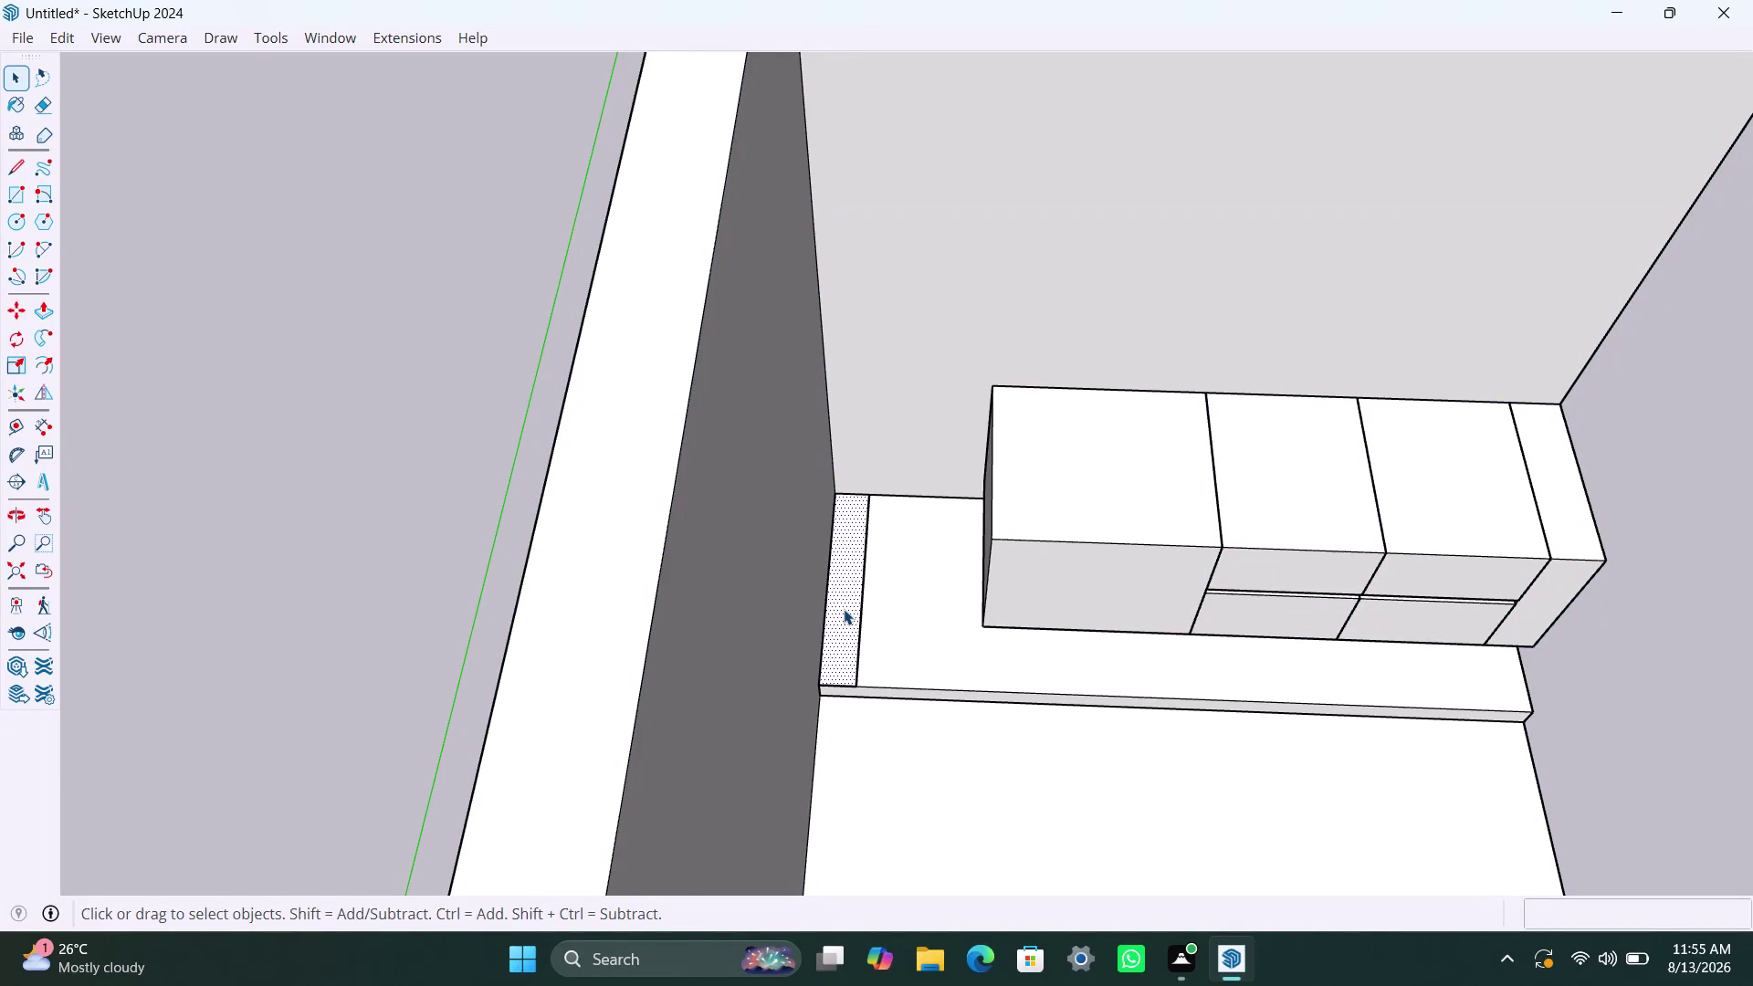
Open the base platform group and select its front face.
key(p)
click(843, 609)
key(Escape)
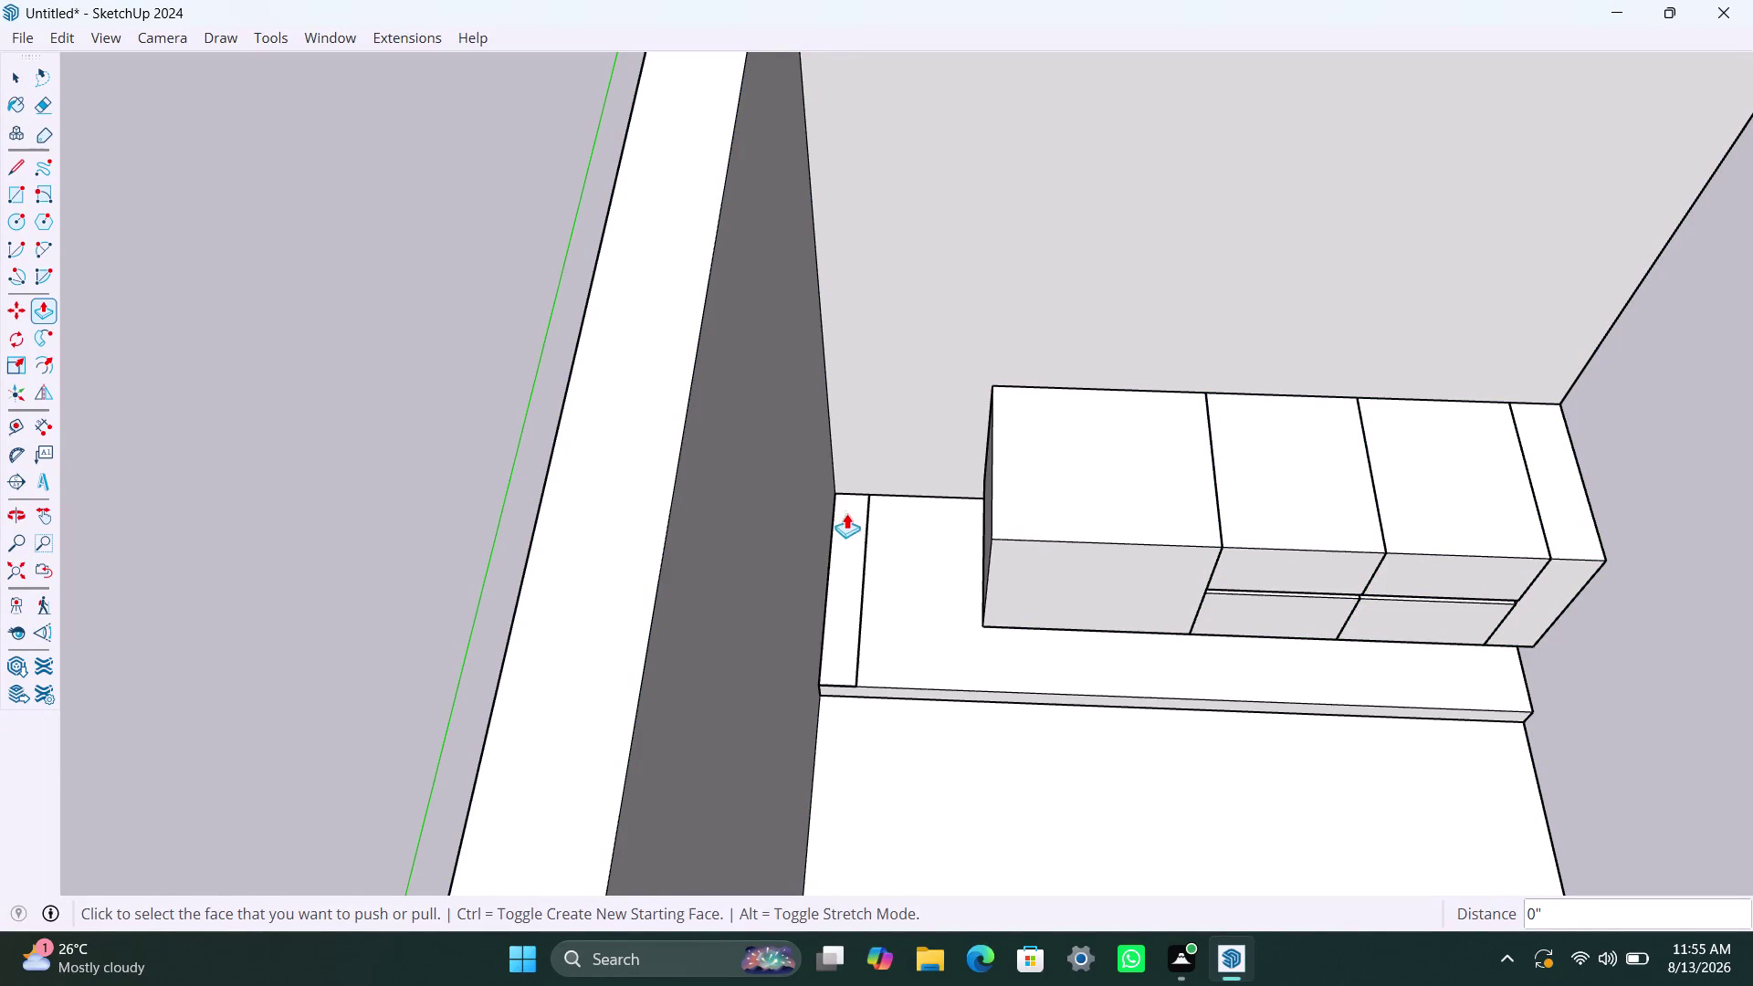
key(space)
key(space)
key(space)
scroll(up, 3)
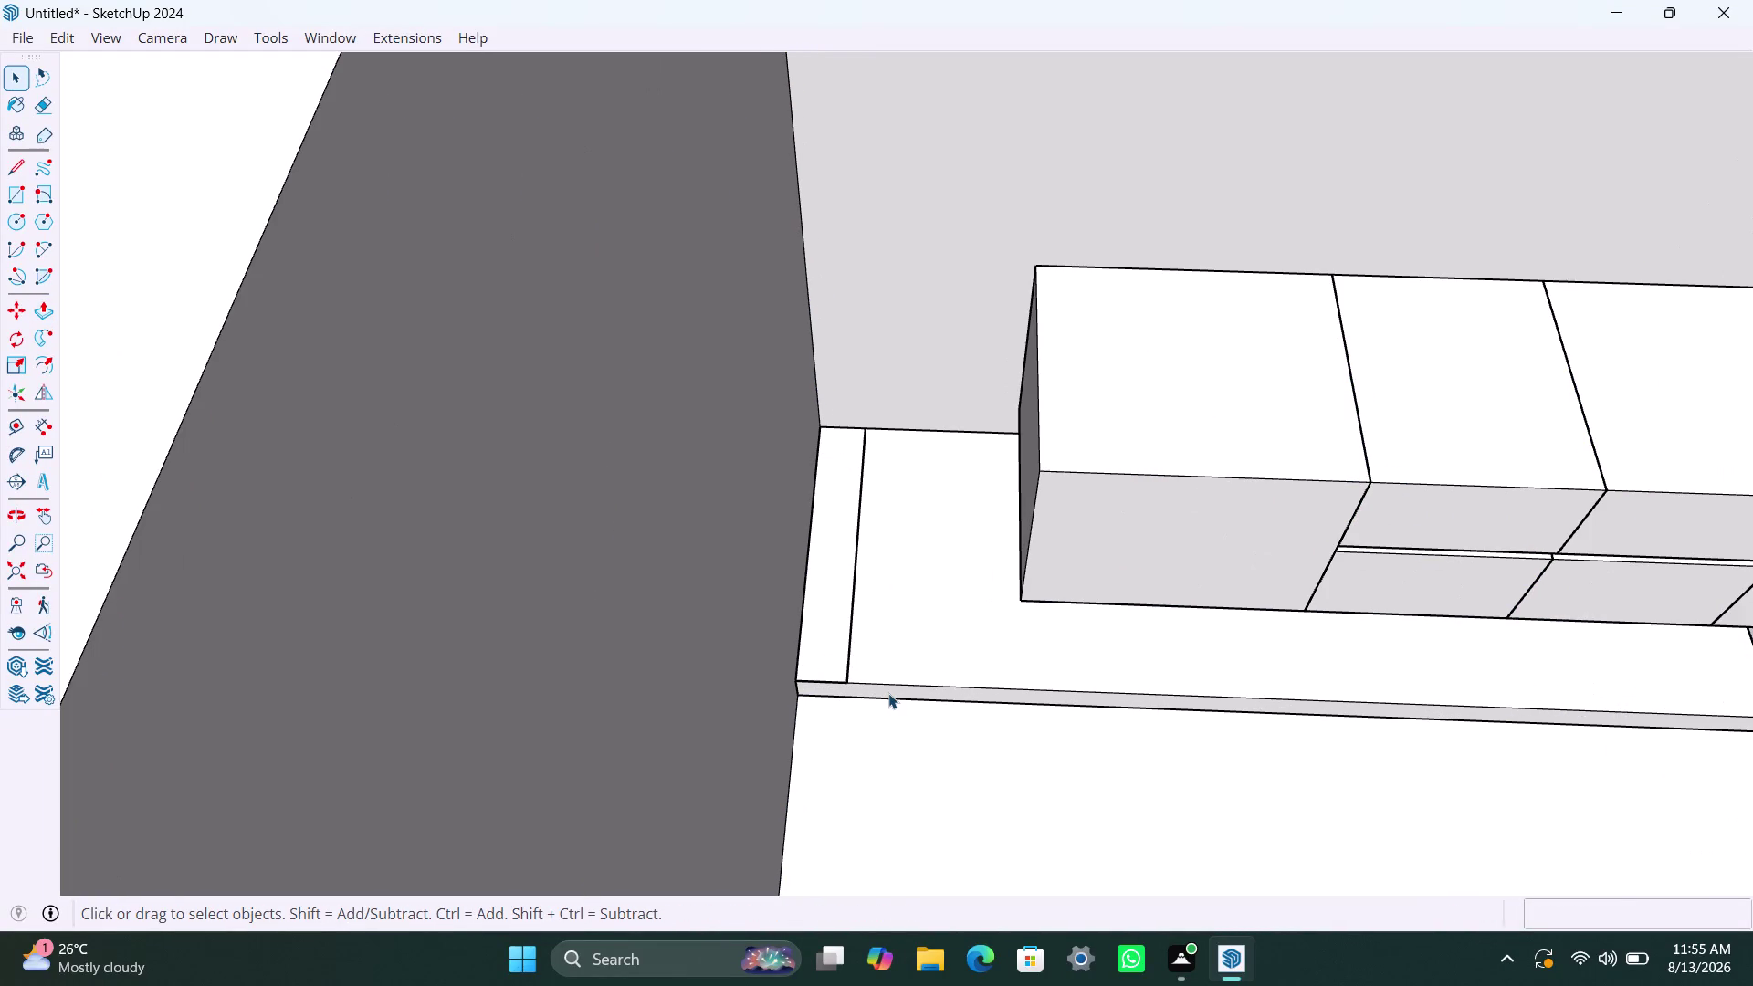
click(889, 692)
double_click(889, 692)
click(889, 692)
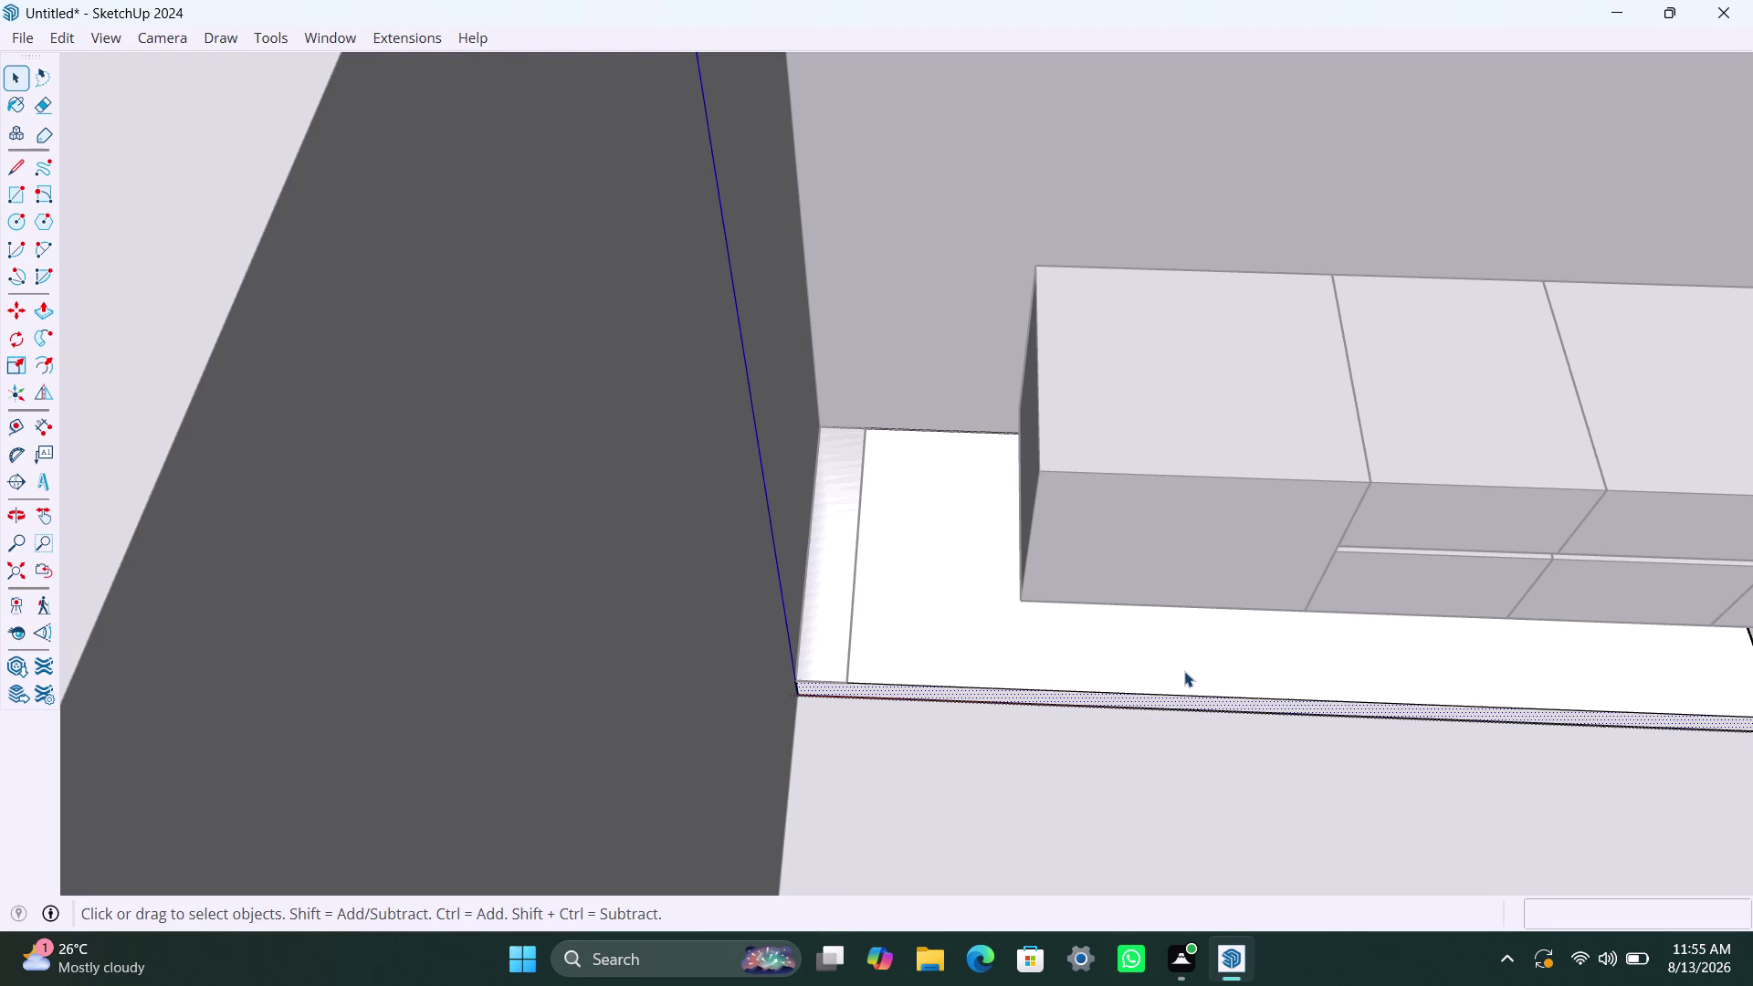
Push the base front face back 349 mm and close the group.
key(p)
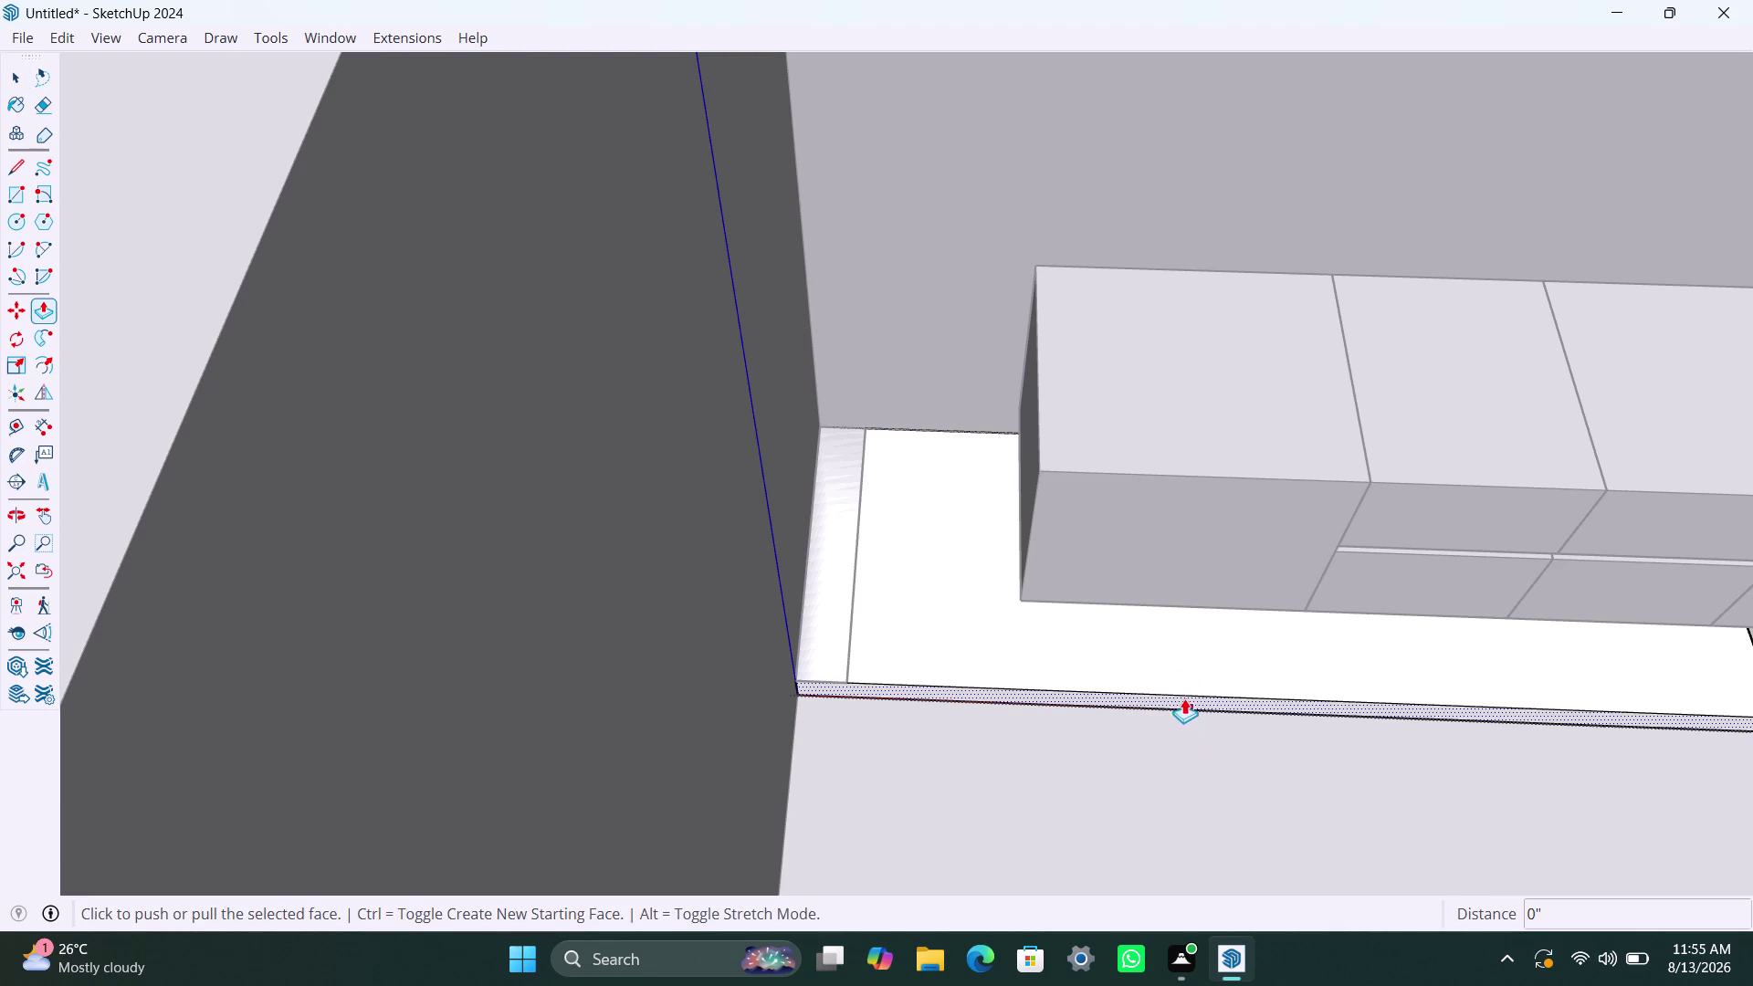
click(1182, 694)
text(34)
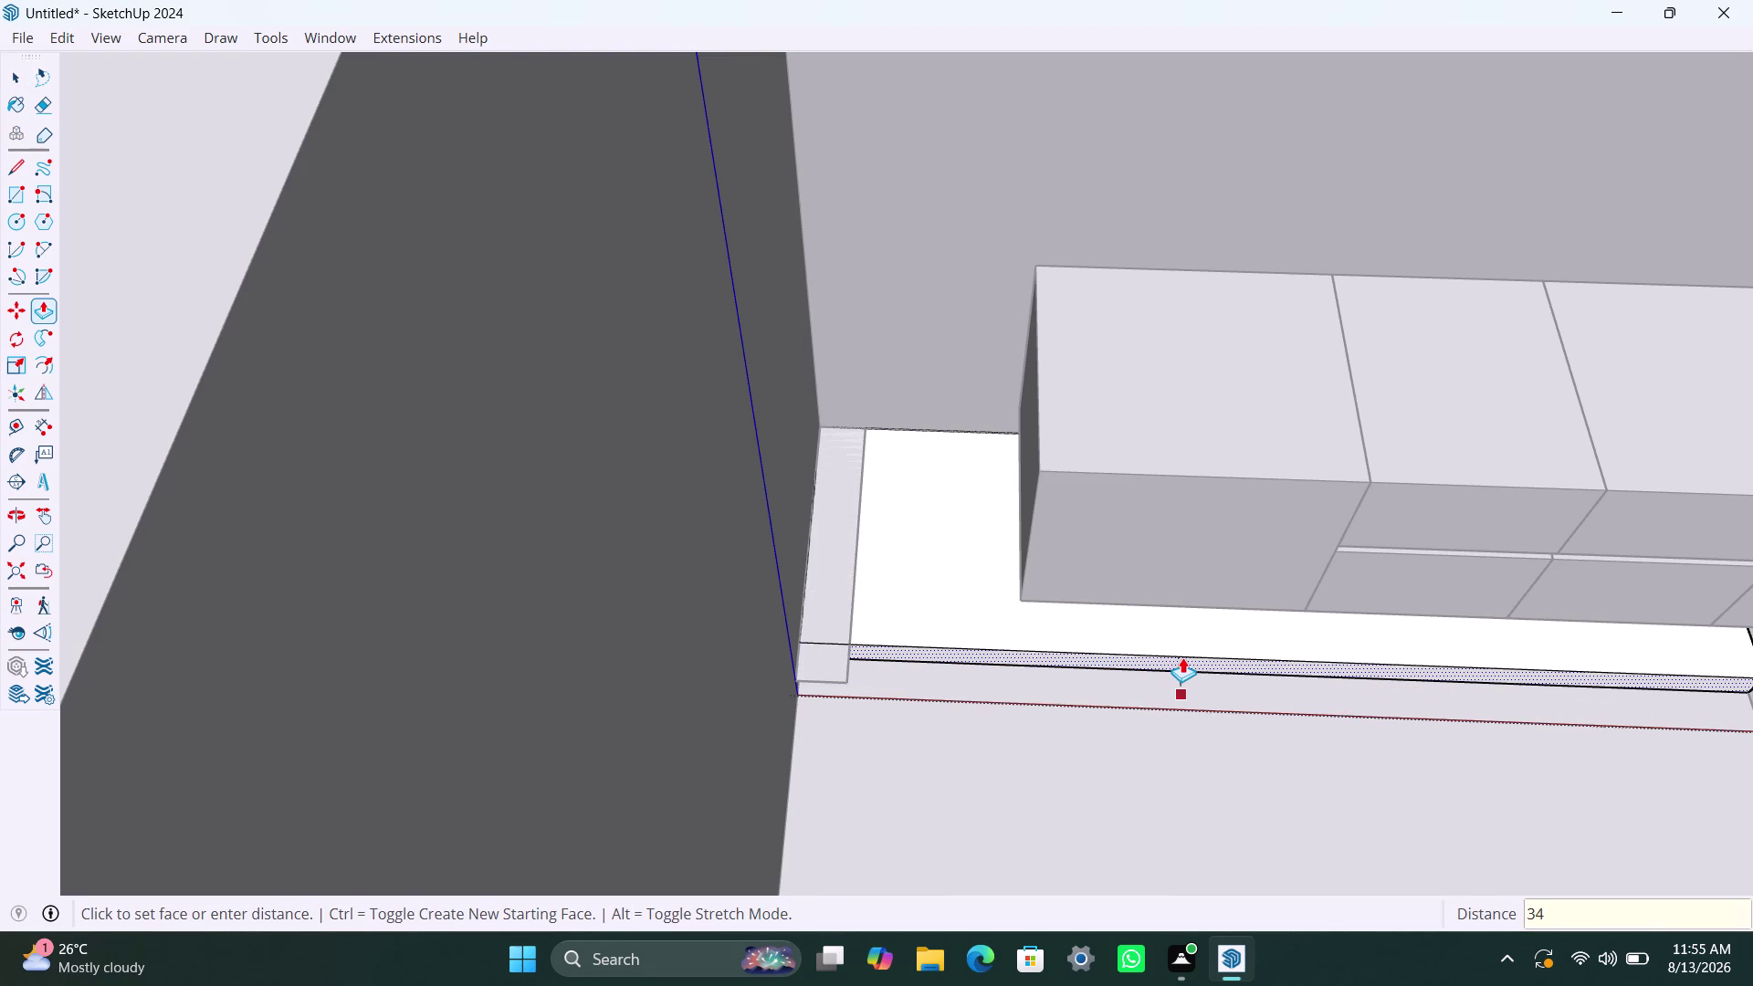
text(9mm)
key(Return)
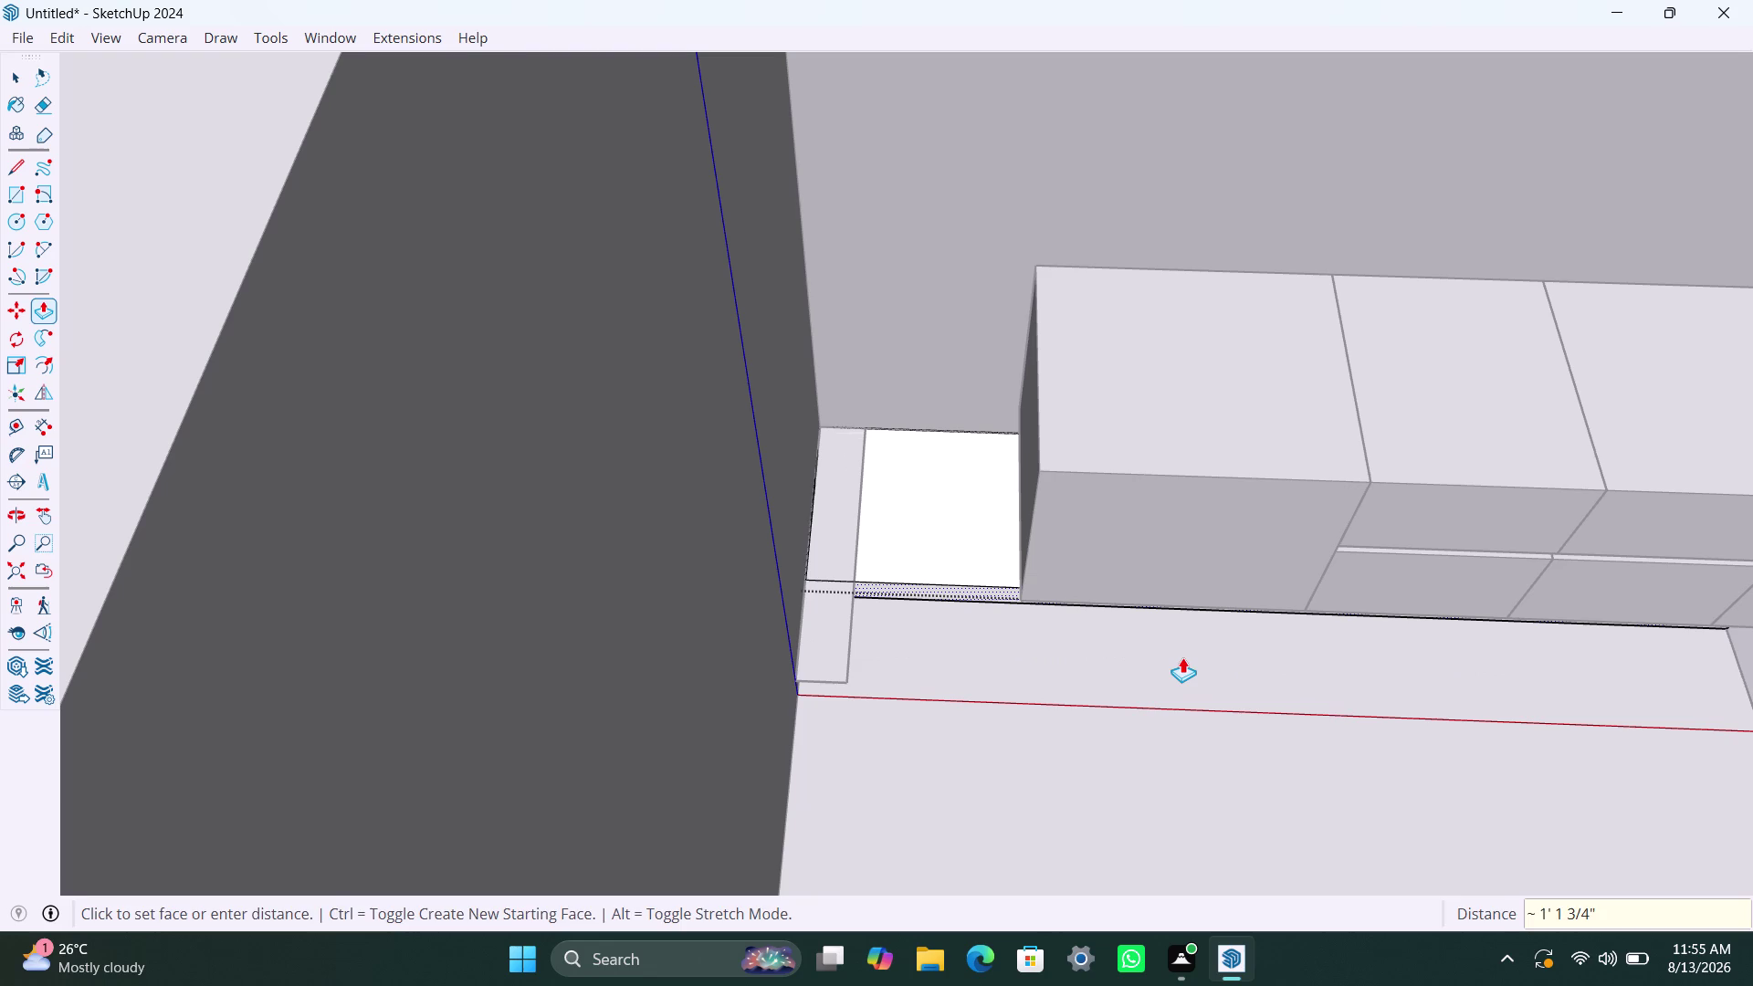
key(space)
click(1161, 663)
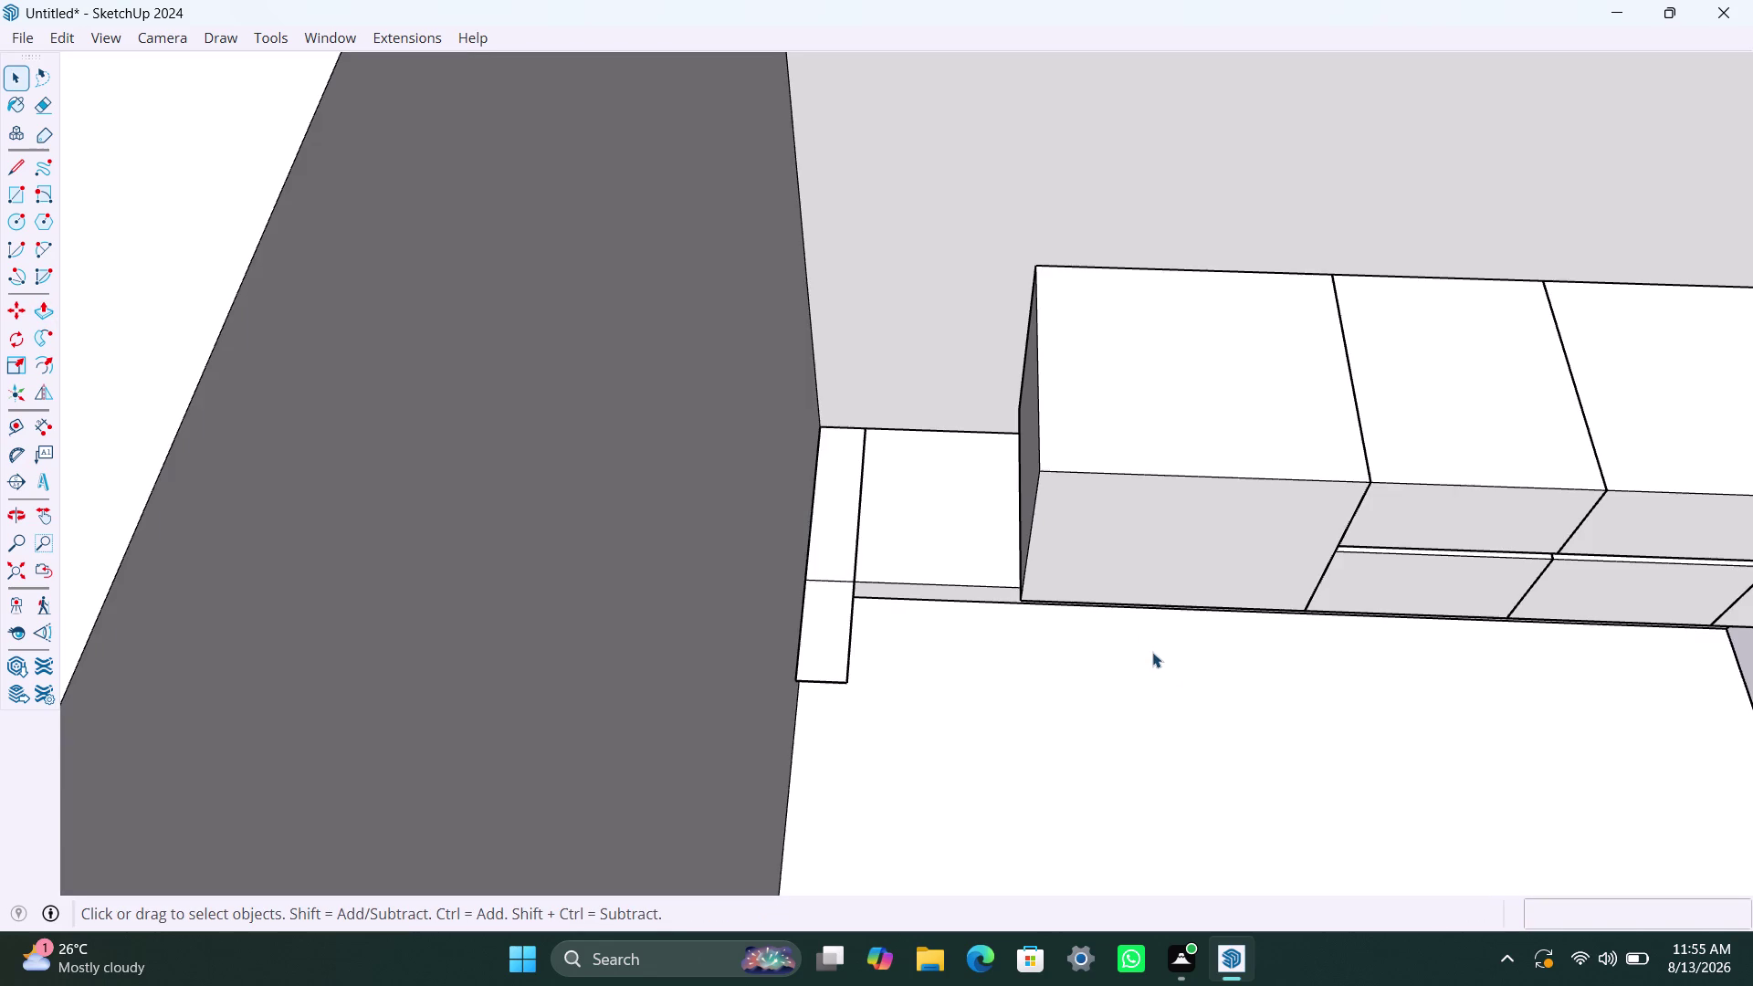
scroll(up, 3)
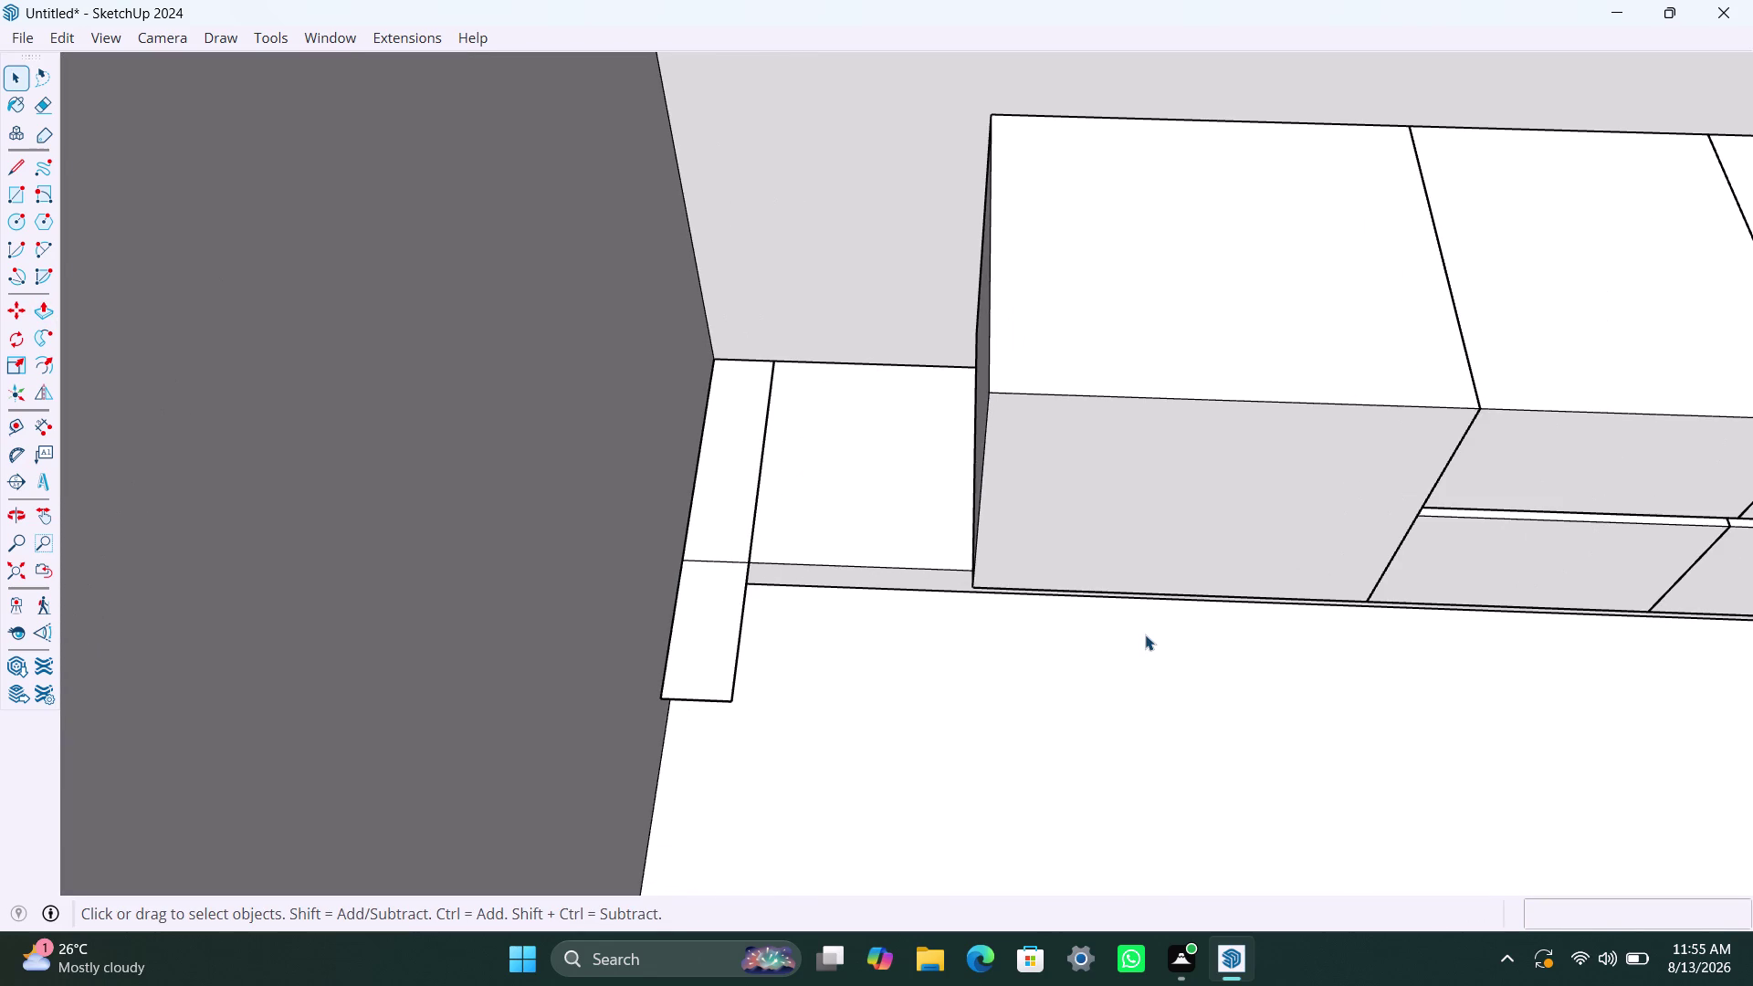
Delete the corner strip protruding past the base.
click(705, 690)
key(BackSpace)
key(Delete)
click(745, 617)
key(Delete)
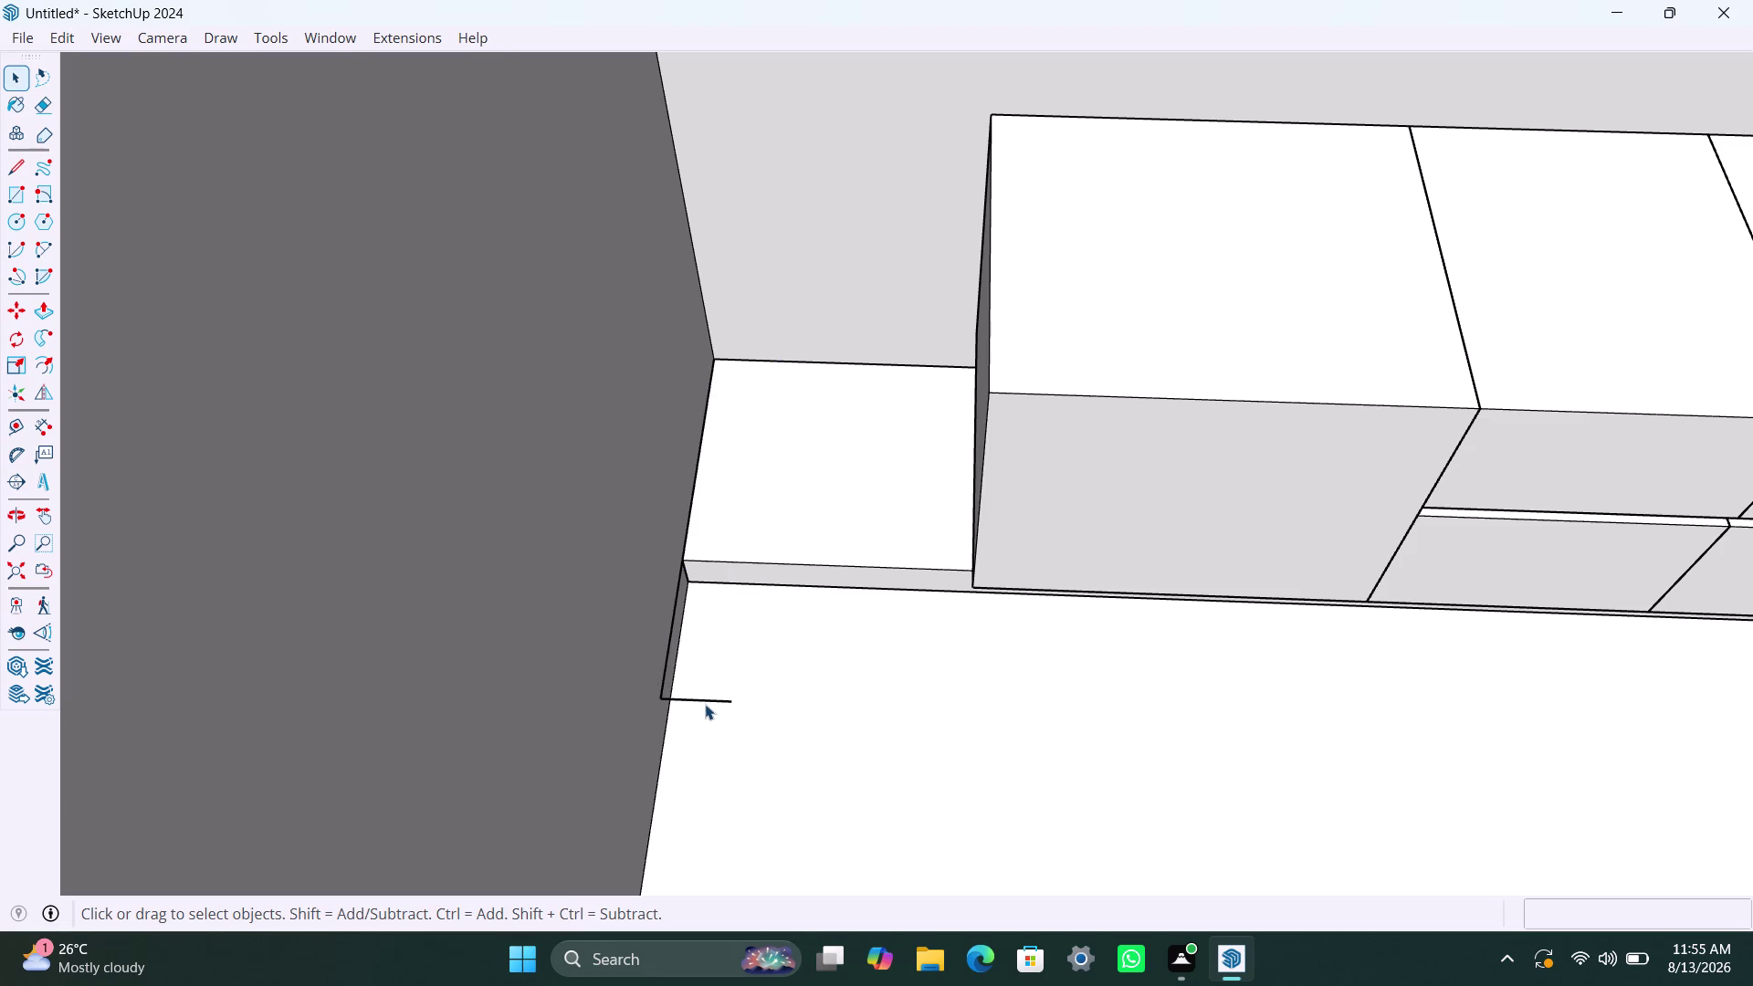
Select and delete the leftover edges of the removed strip.
click(706, 705)
click(702, 696)
click(691, 695)
click(761, 720)
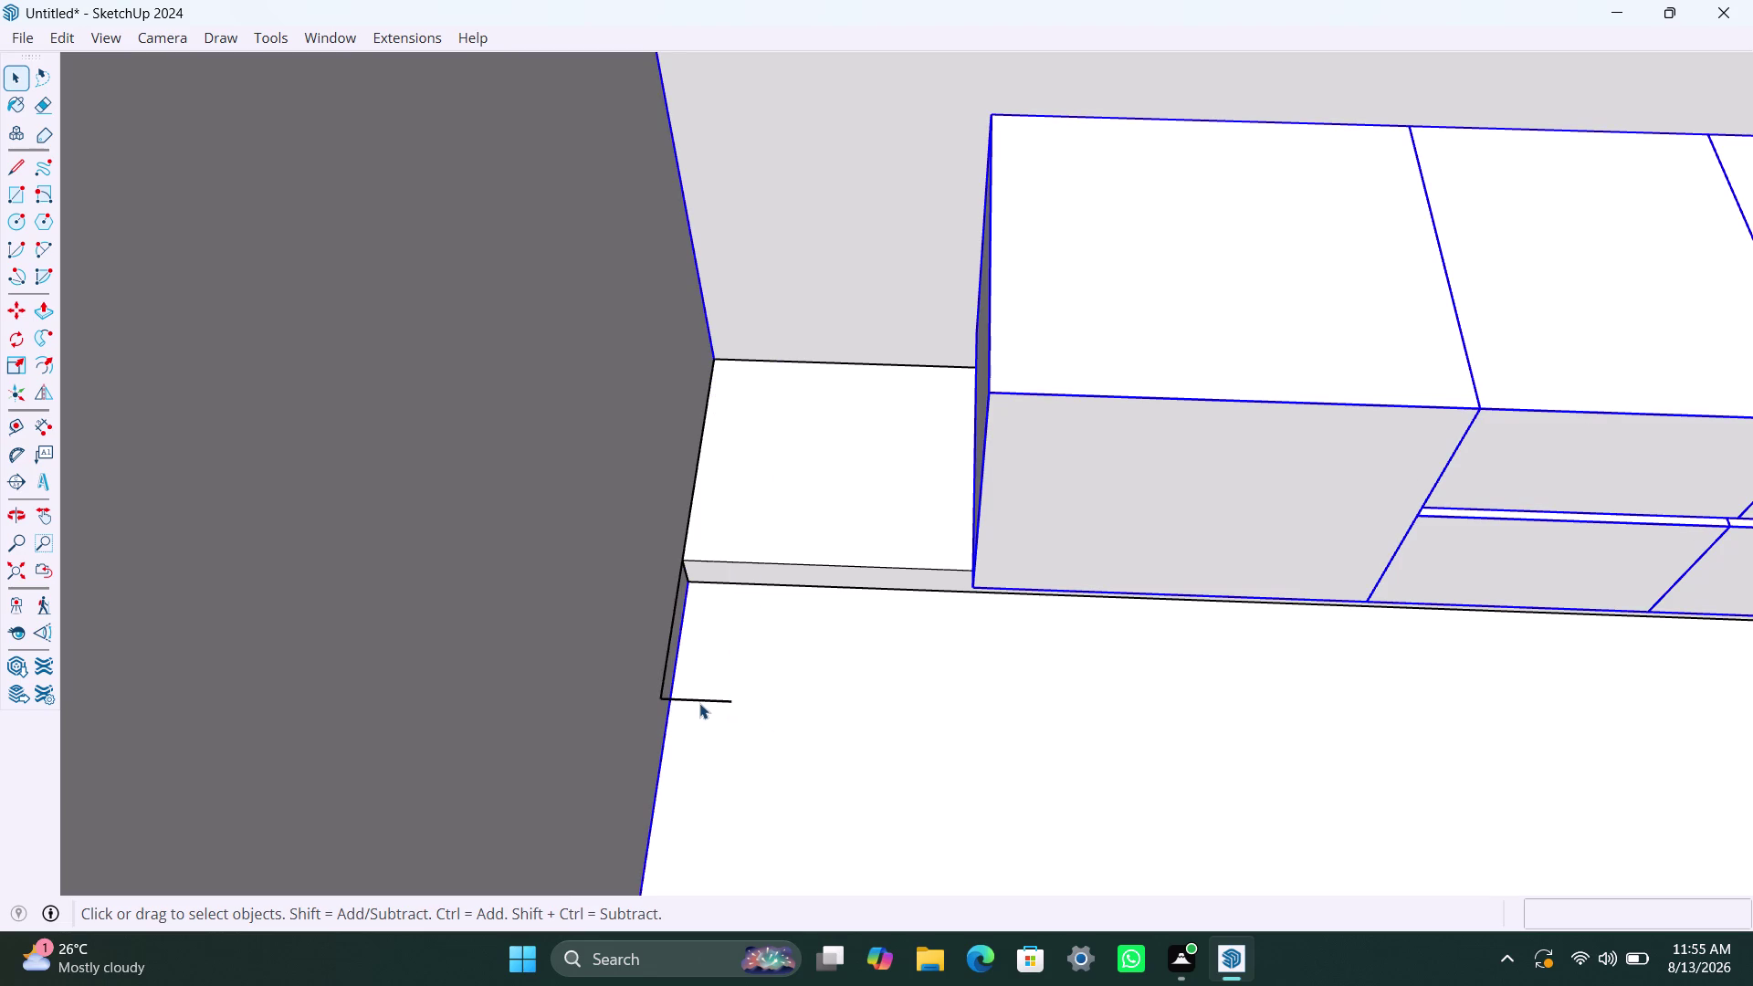
double_click(699, 703)
key(Delete)
click(665, 679)
key(Delete)
click(815, 684)
click(820, 605)
click(825, 600)
click(766, 600)
Outline a 155 mm filler strip on the base top from the wall corner.
key(r)
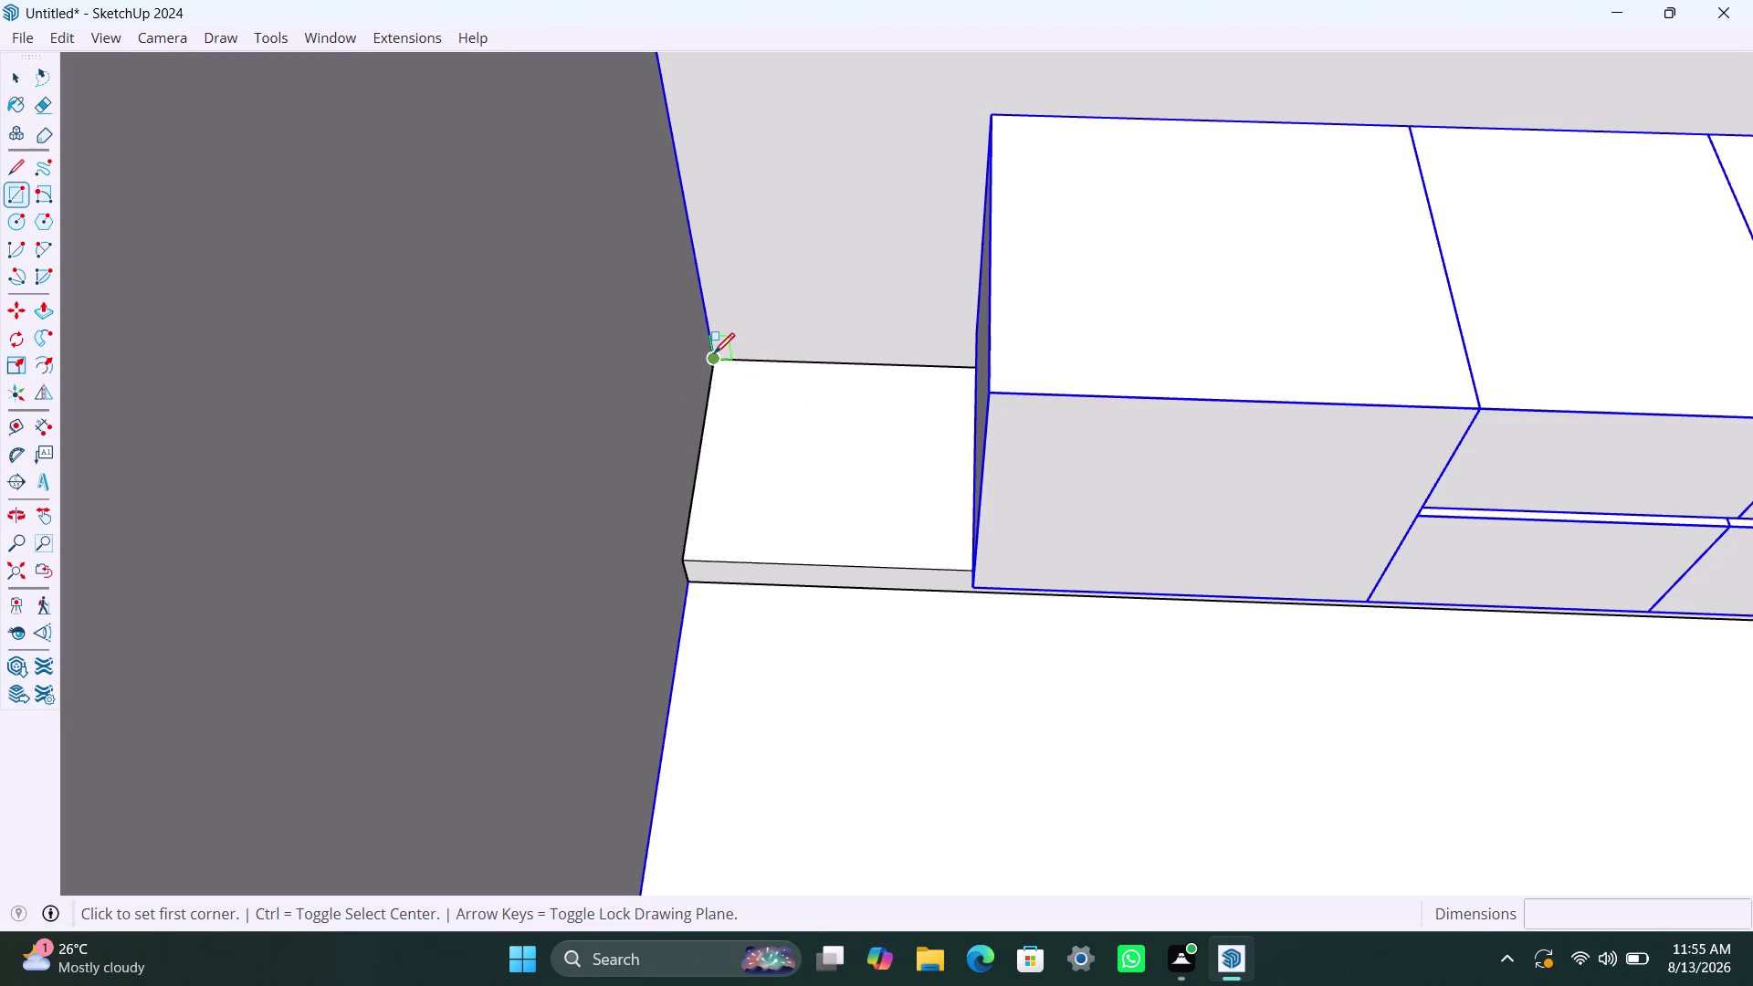
click(714, 353)
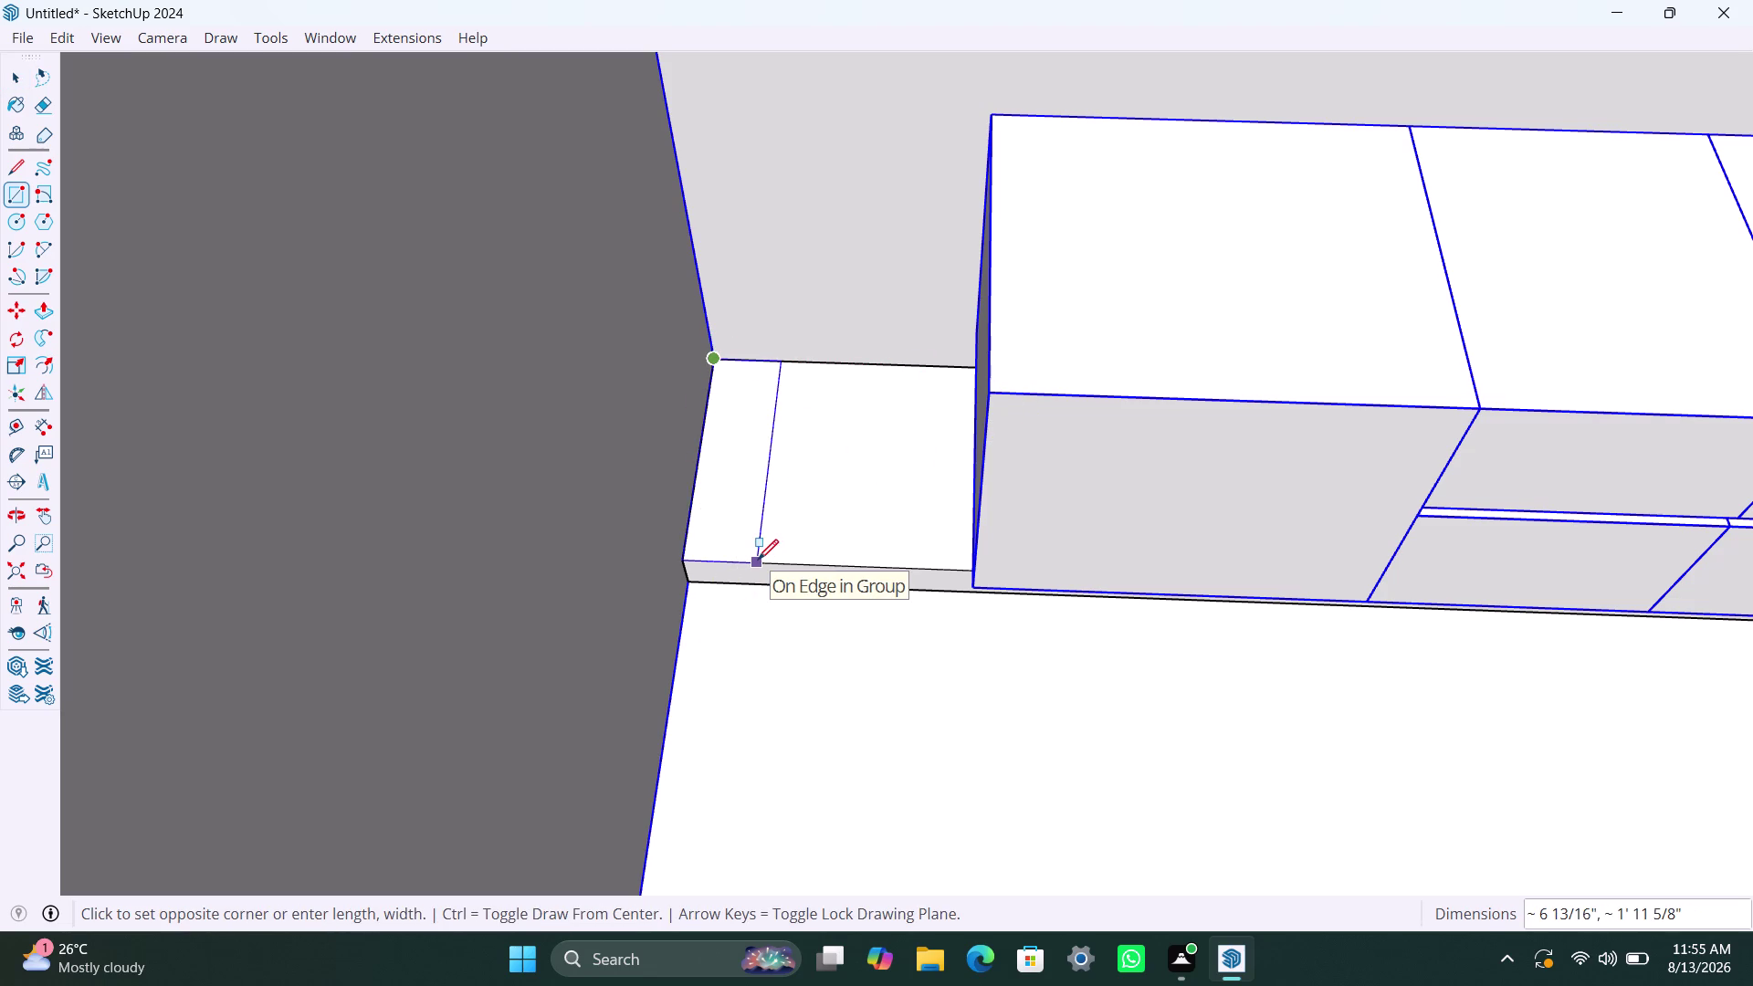
text(155)
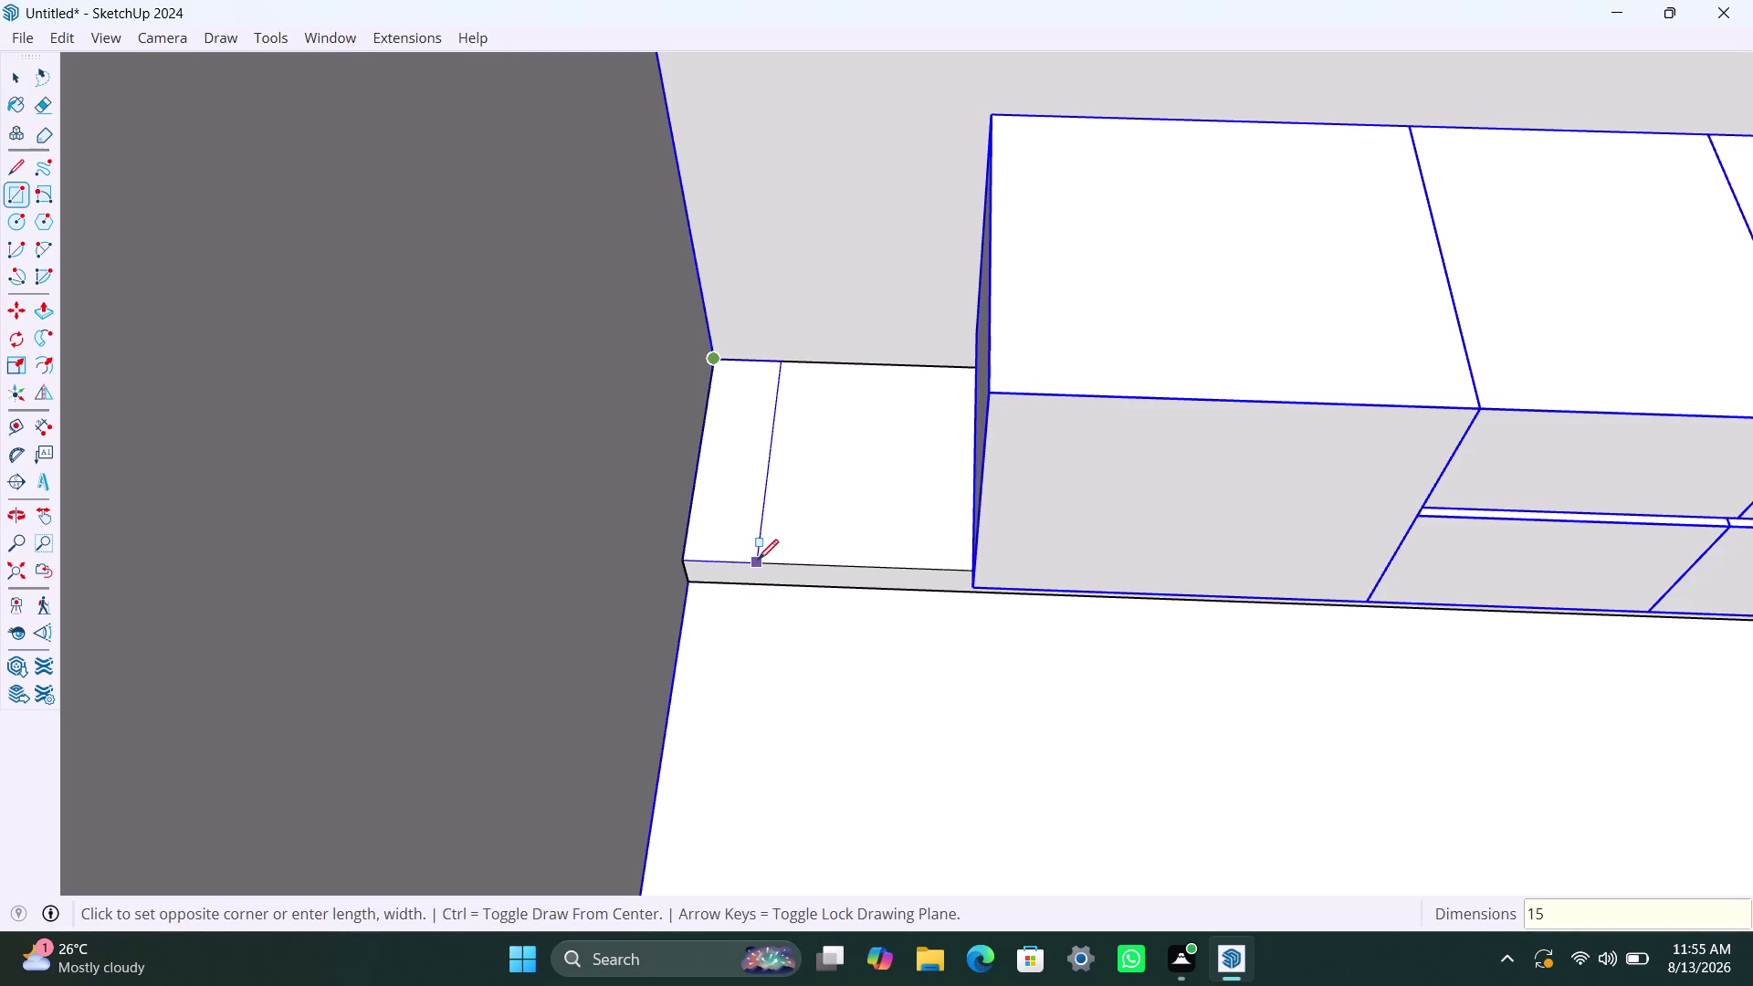
text(mm)
key(Return)
key(space)
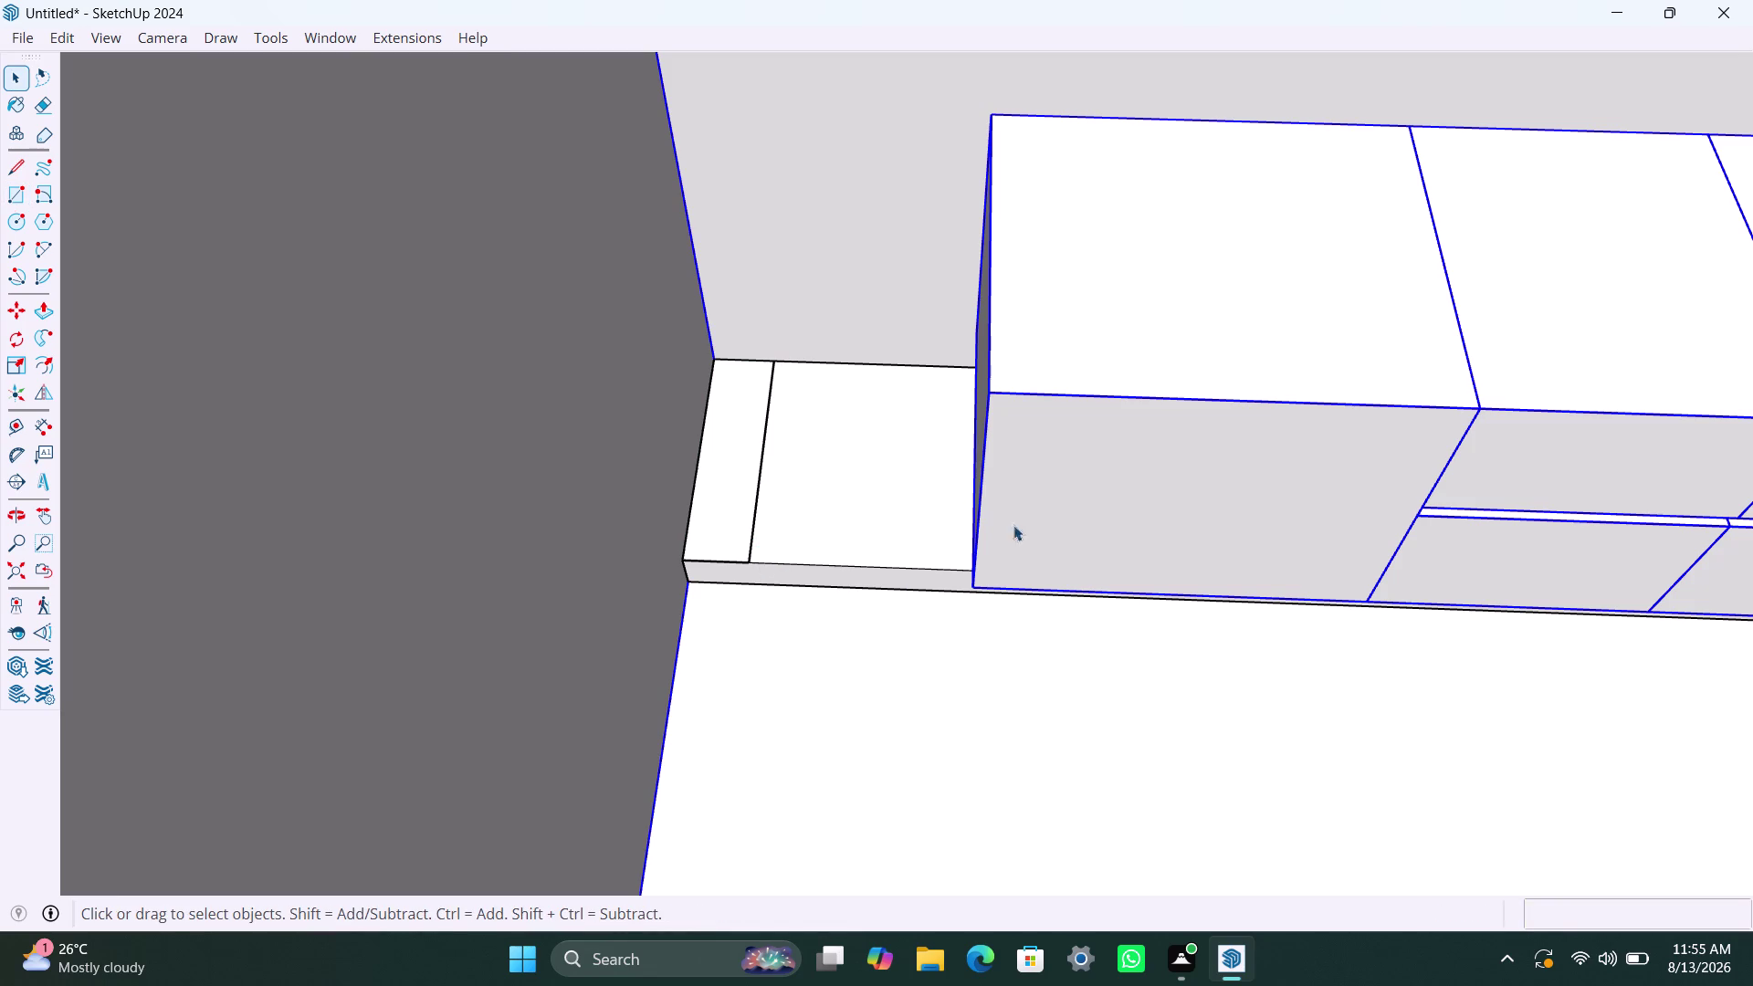
click(1006, 545)
Abandon the first move attempt and orbit to view the corner from above.
key(m)
click(976, 591)
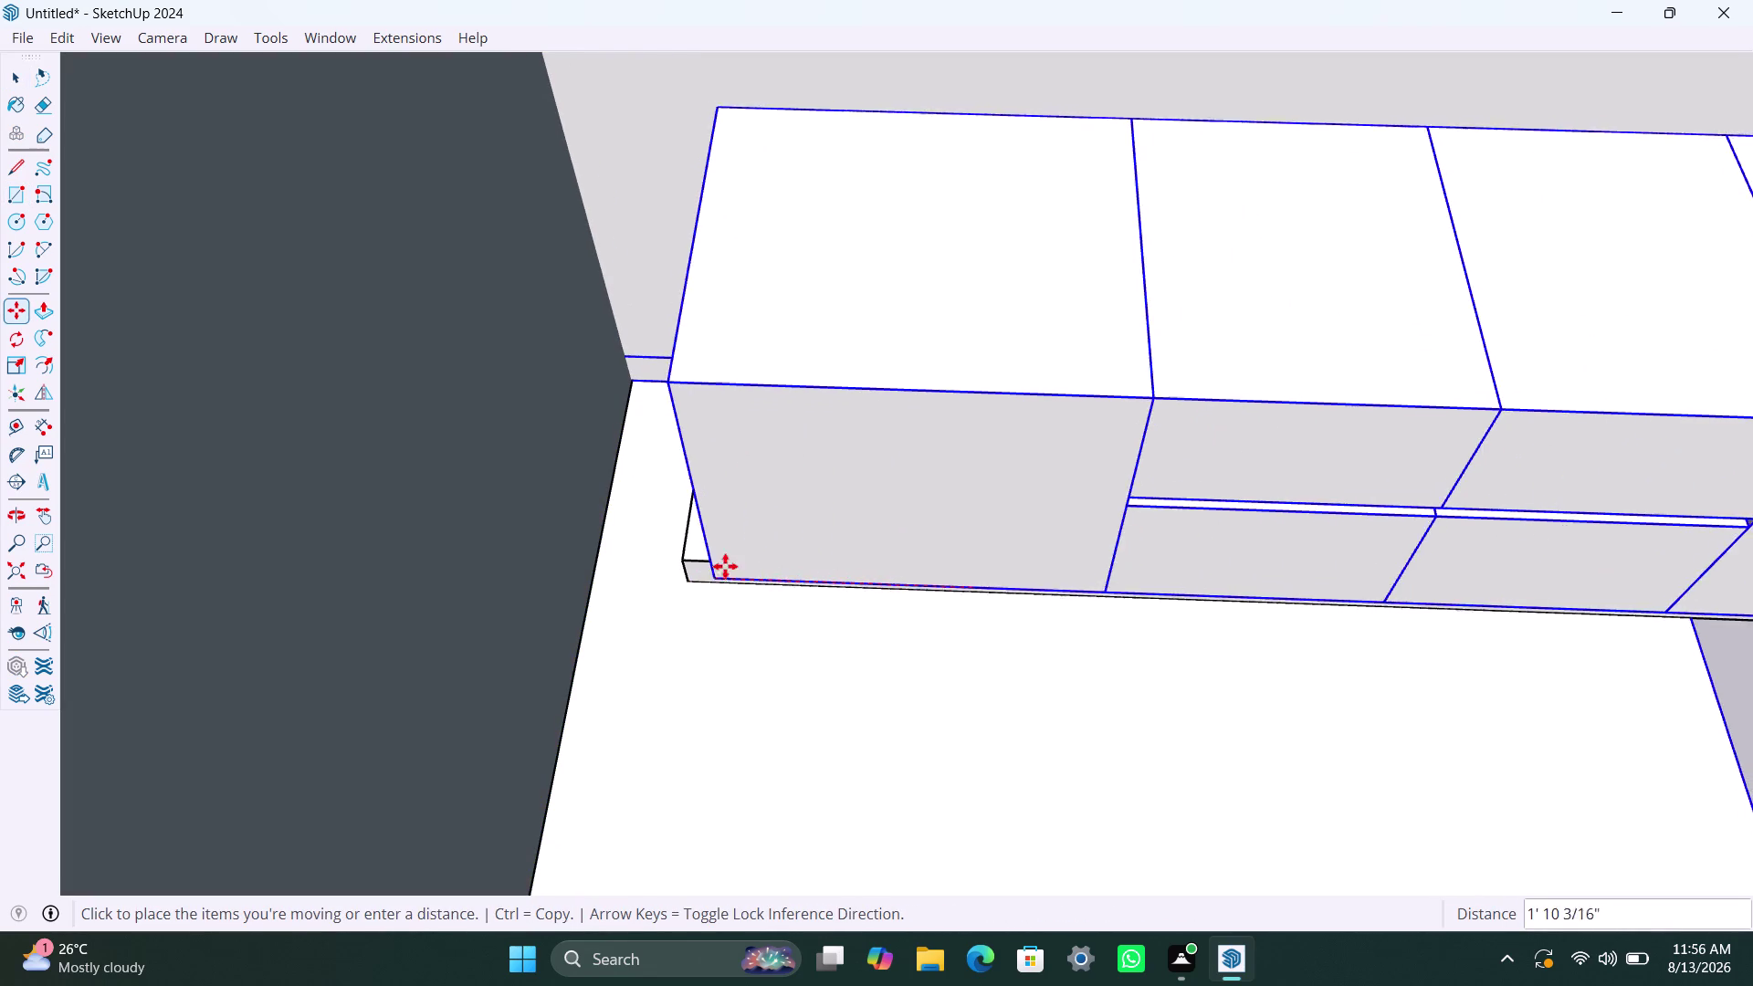
key(Escape)
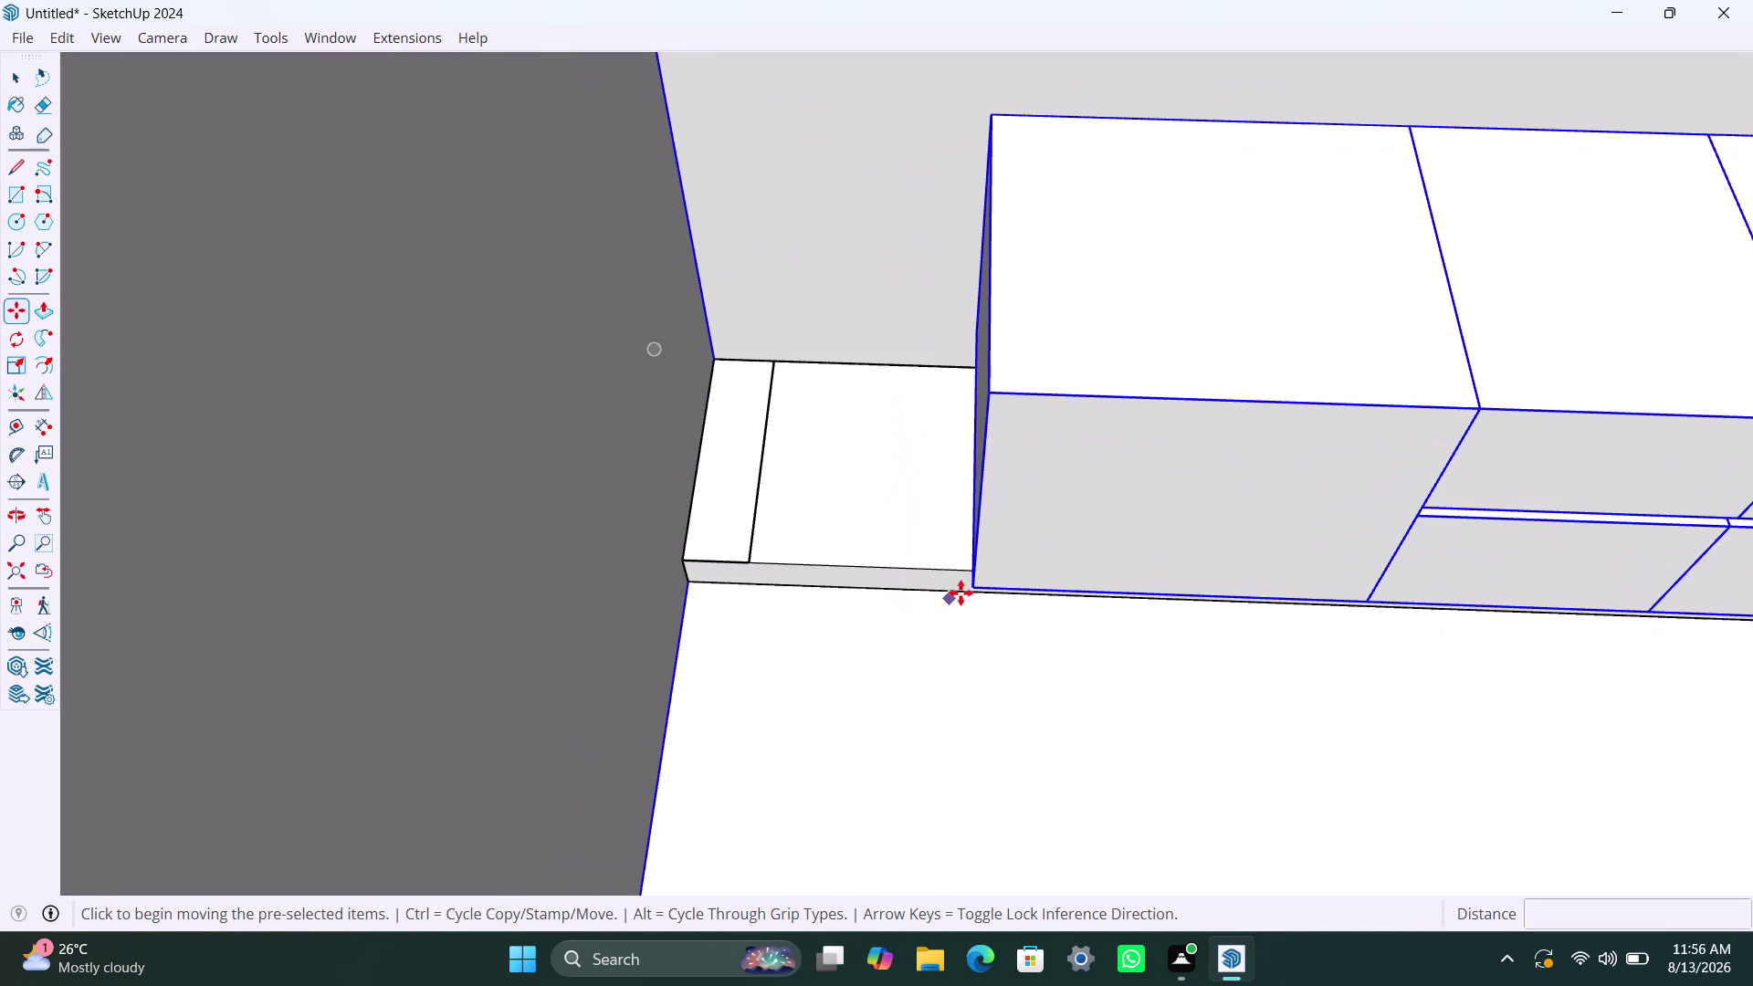
key(space)
triple_click(1012, 559)
click(1016, 555)
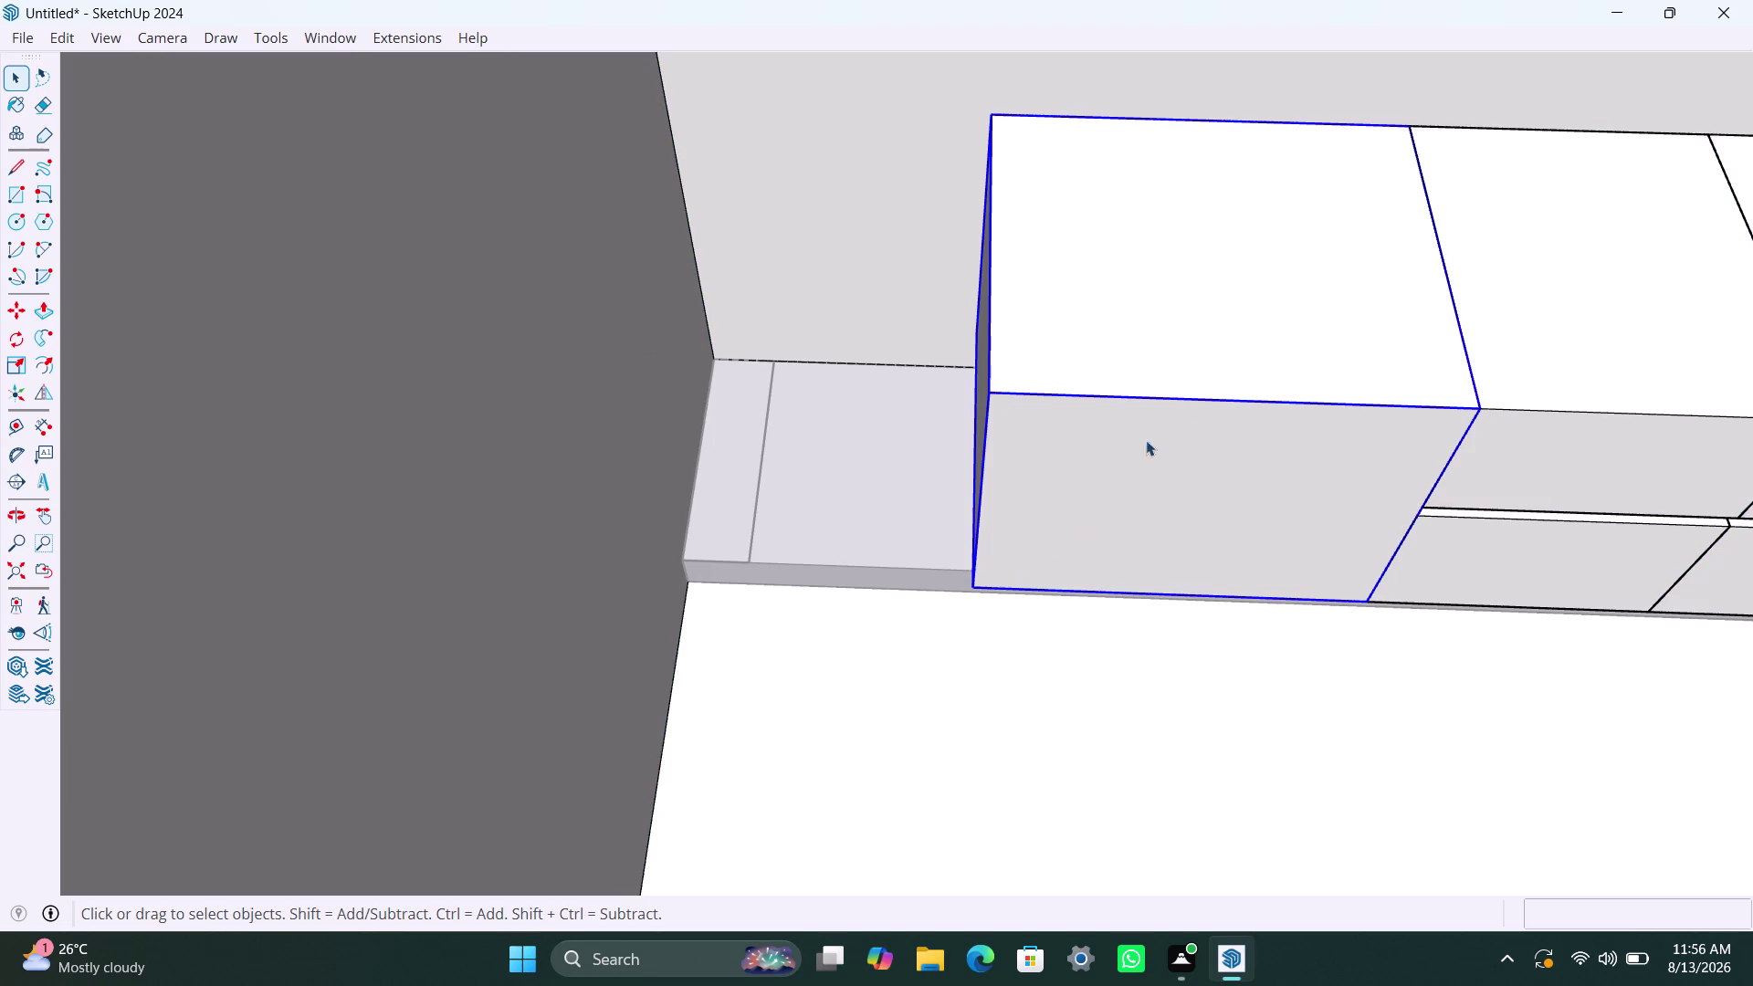
scroll(down, 3)
middle_drag(1048, 536, 910, 527)
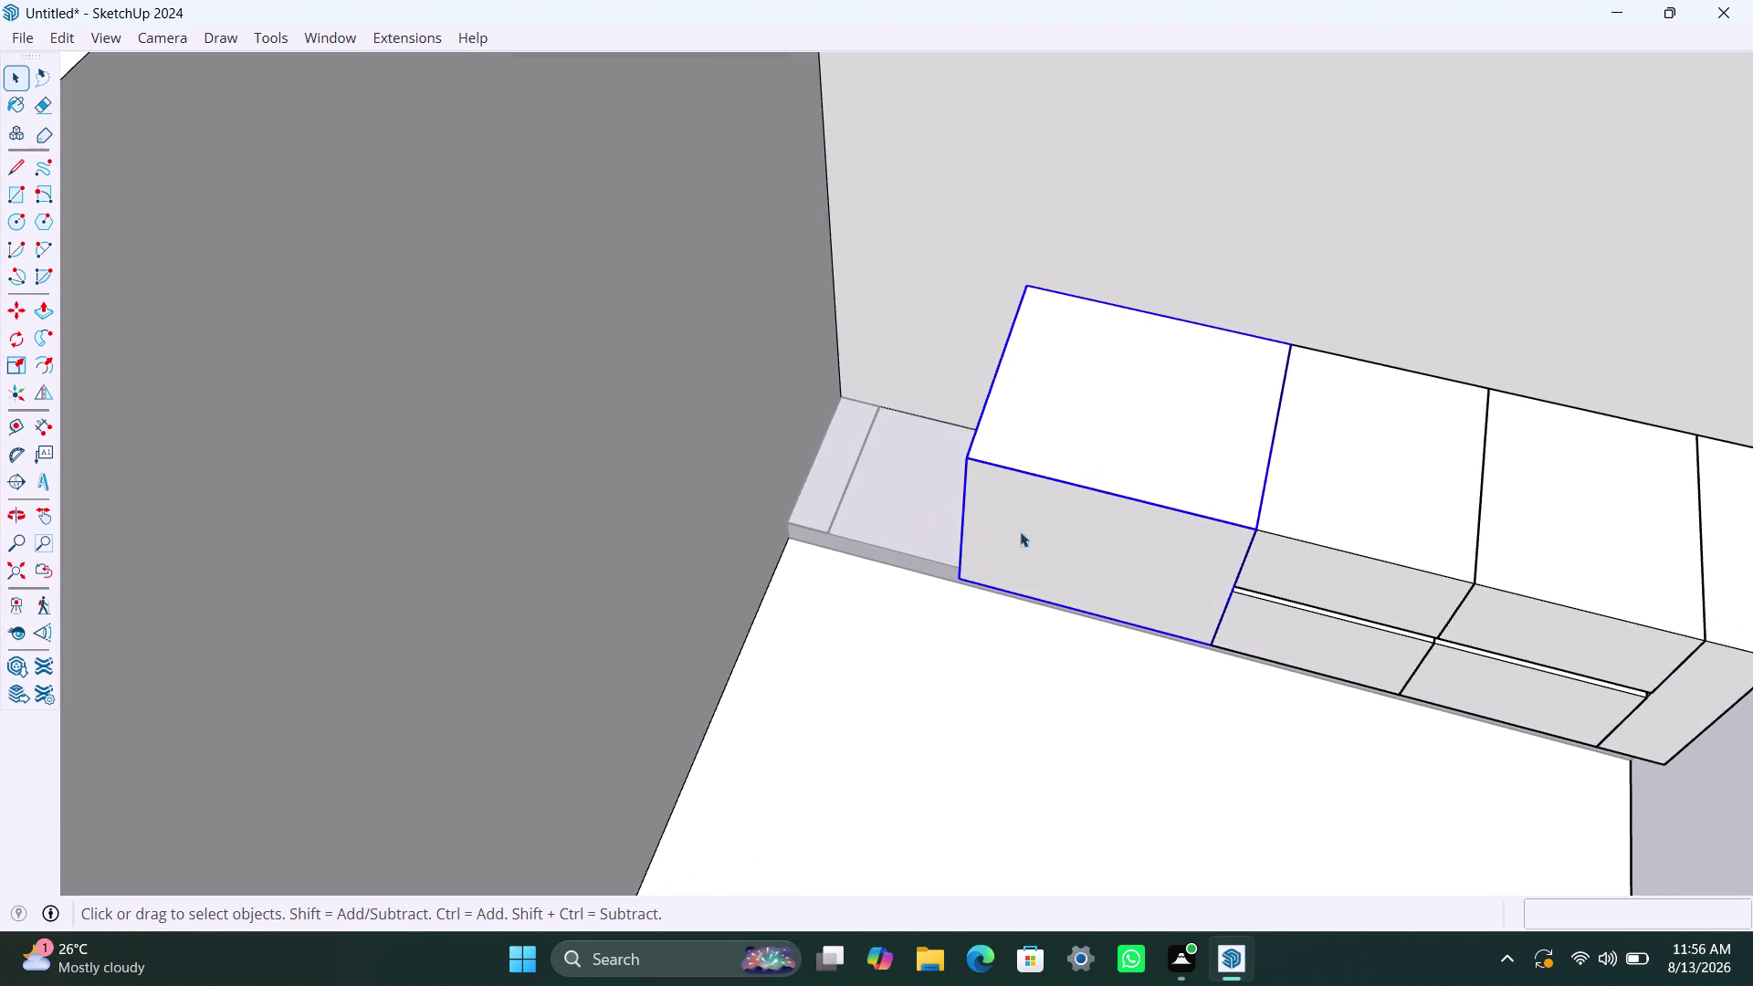
Select every cabinet, drawer front and the end cabinet in the run.
click(1412, 512)
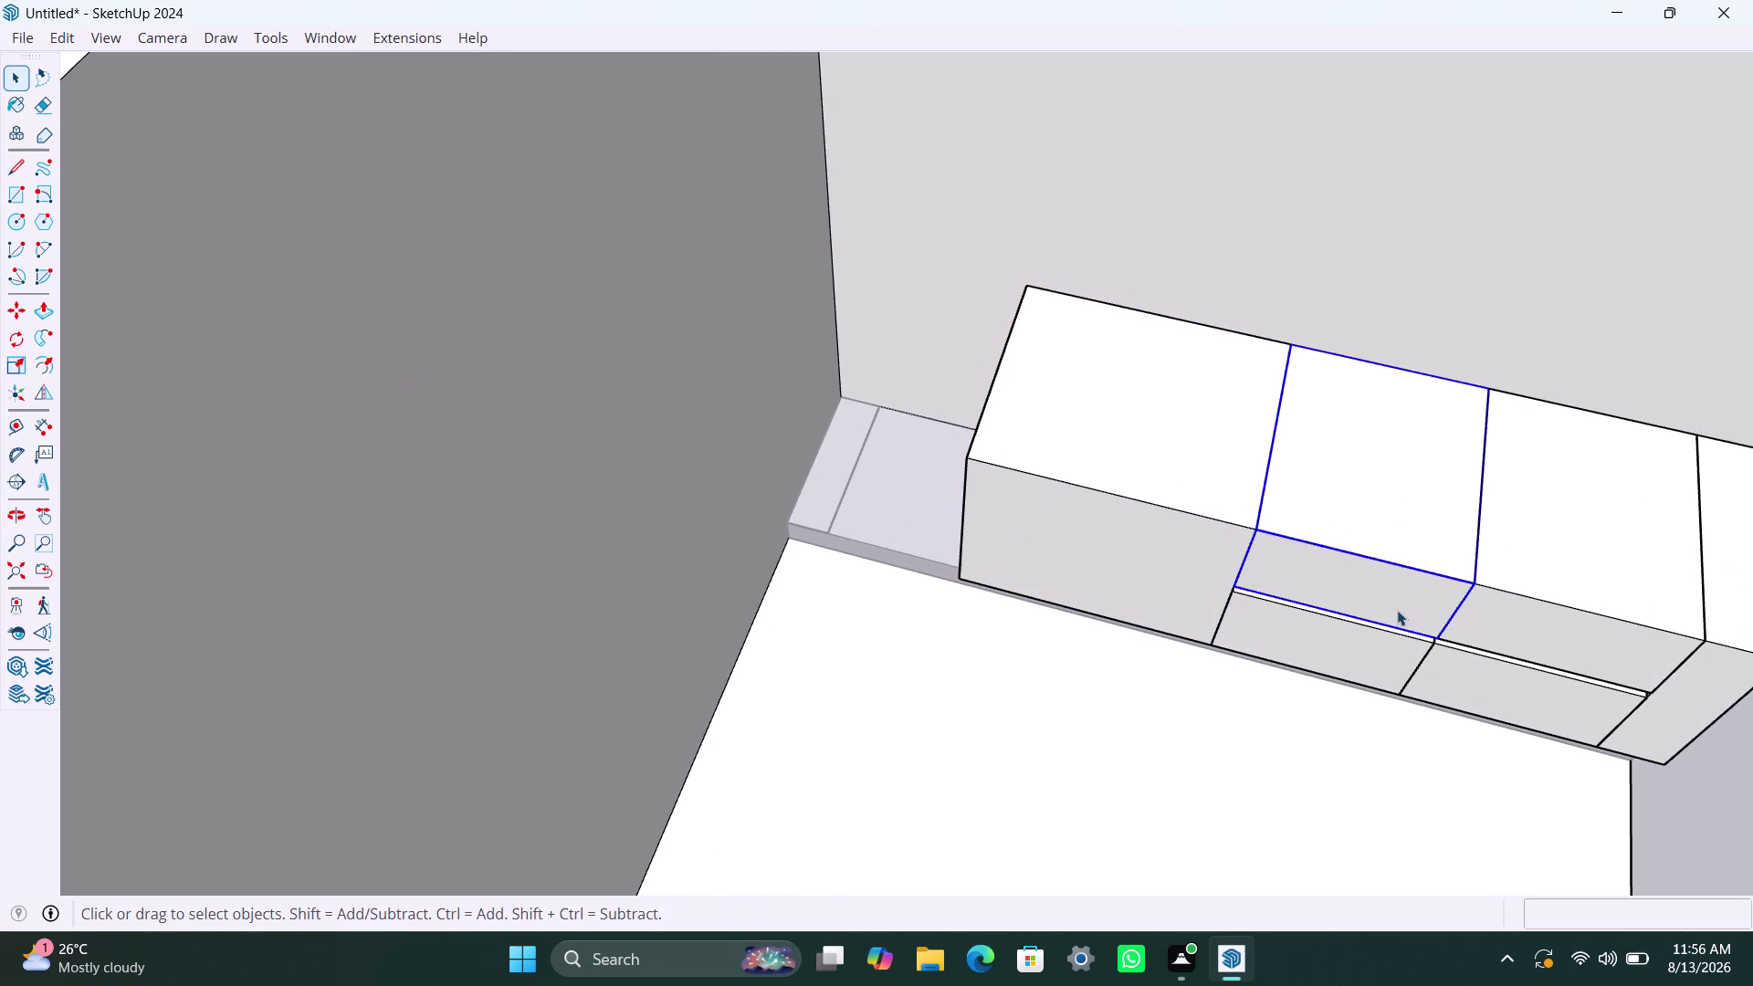
click(1305, 648)
click(1150, 589)
click(1146, 475)
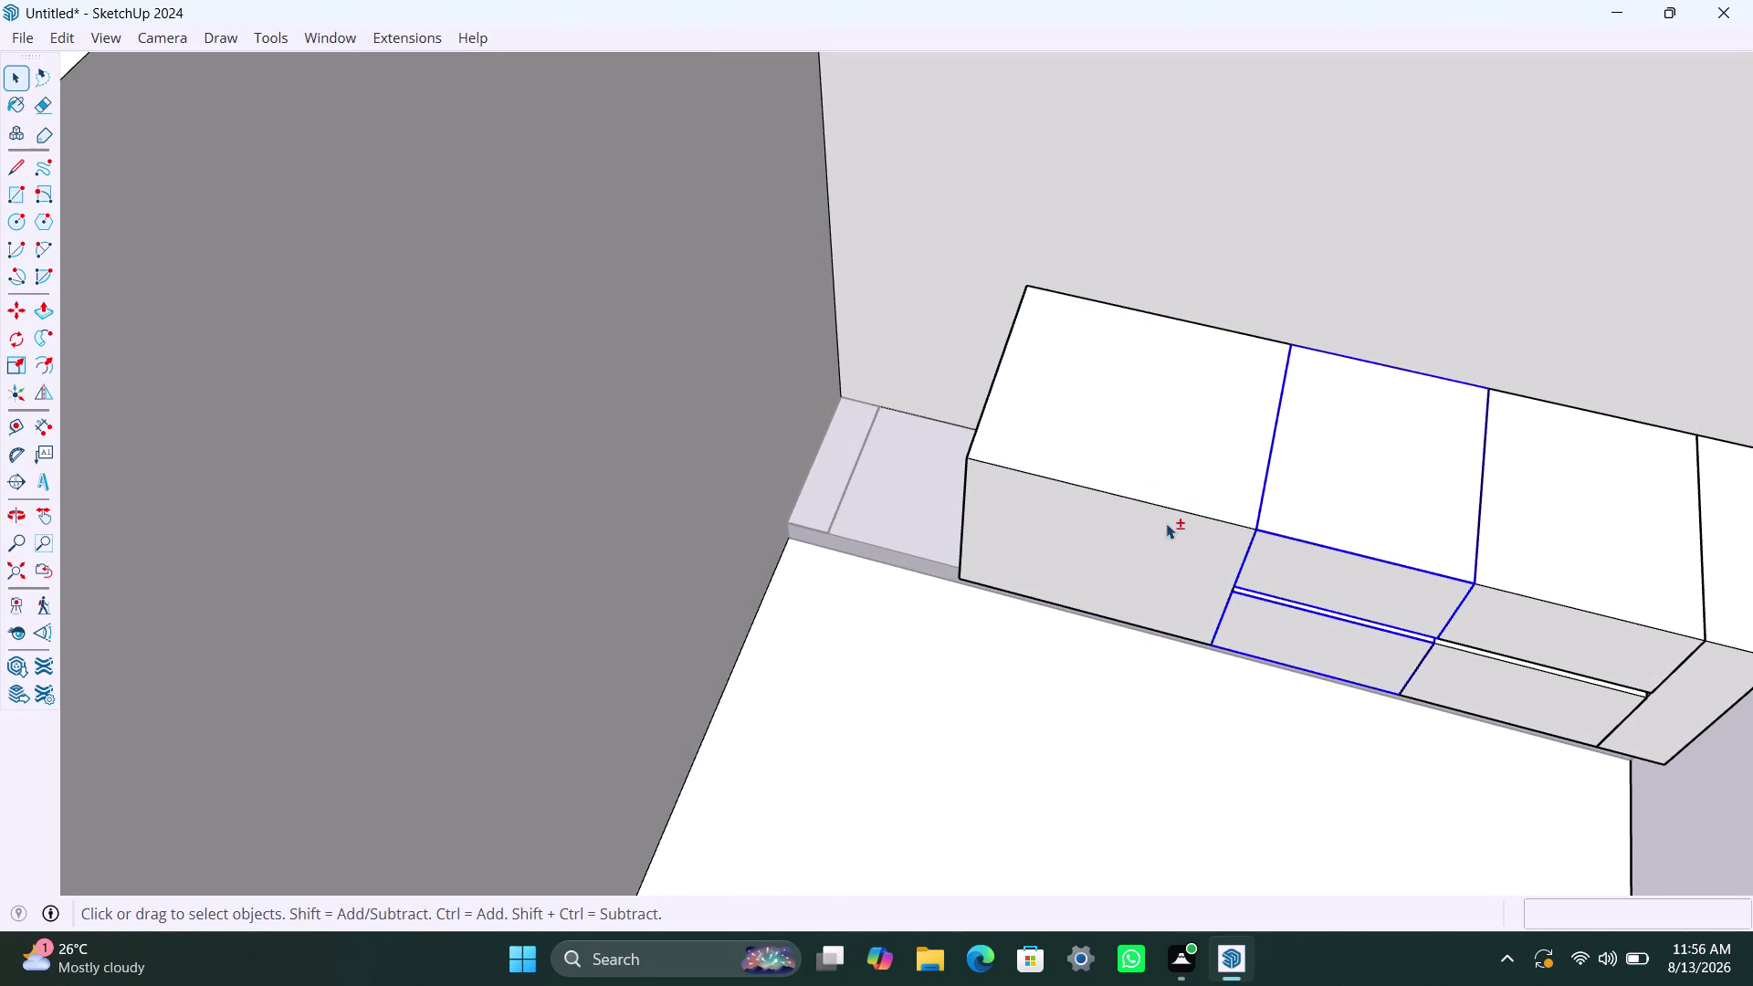
click(1166, 523)
click(1552, 569)
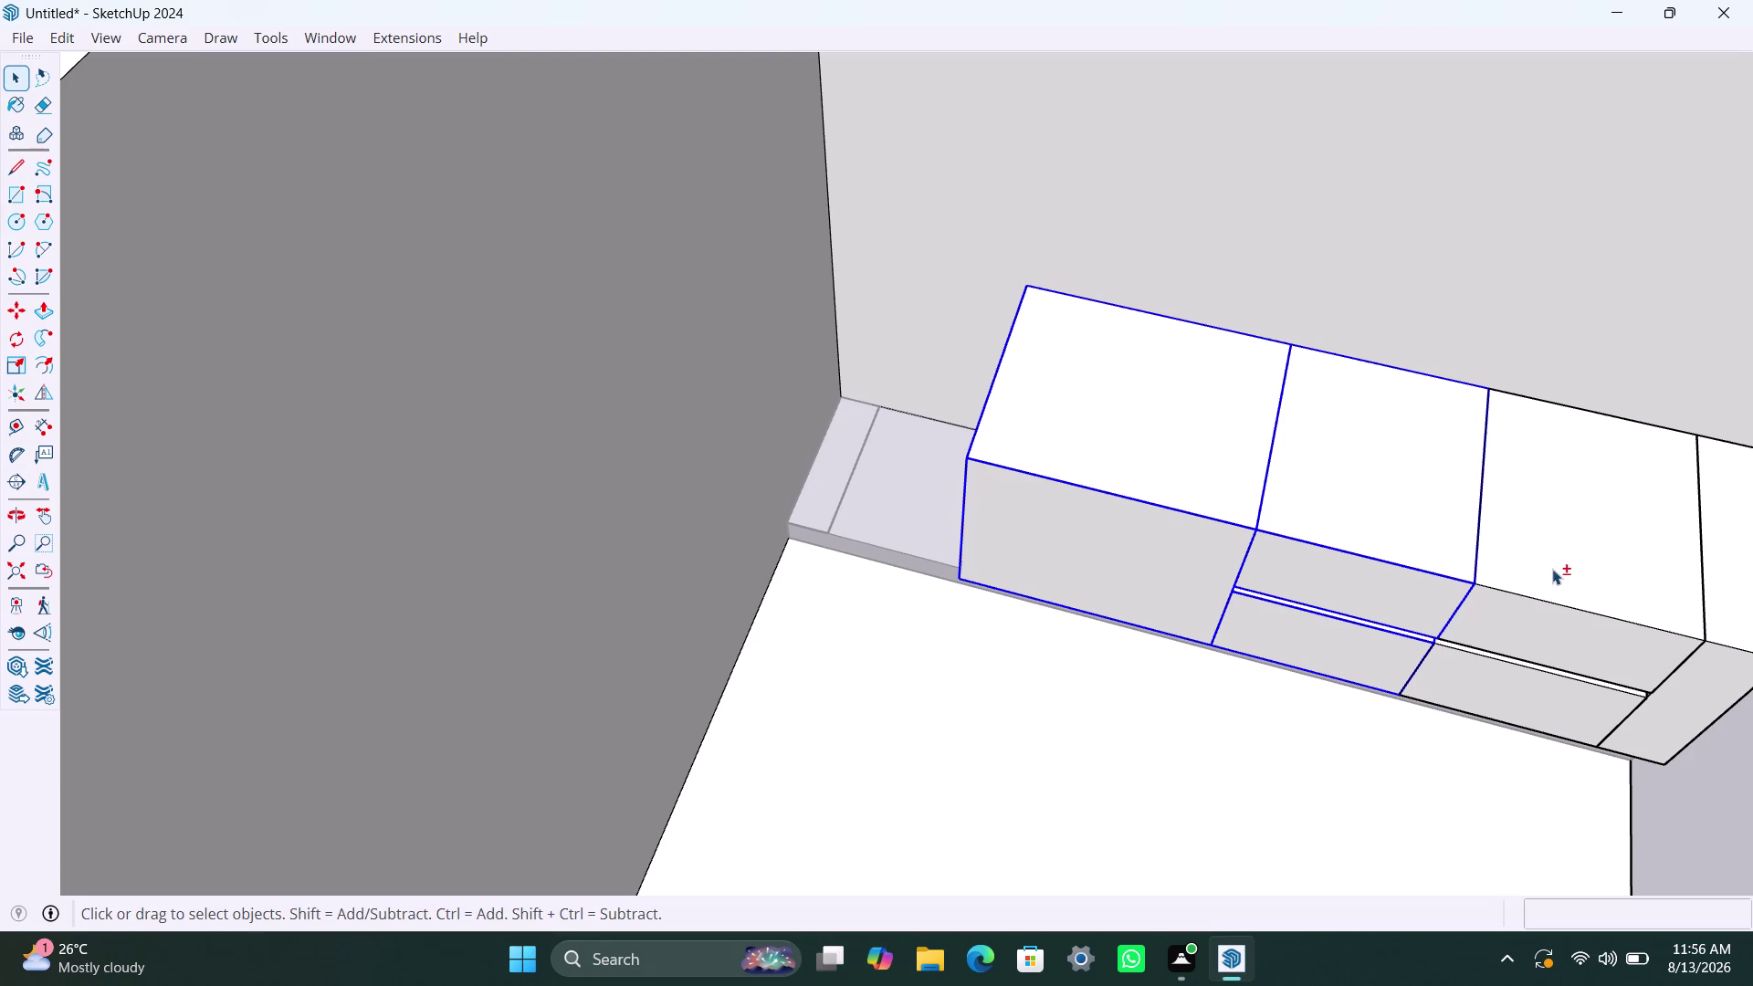
click(1530, 697)
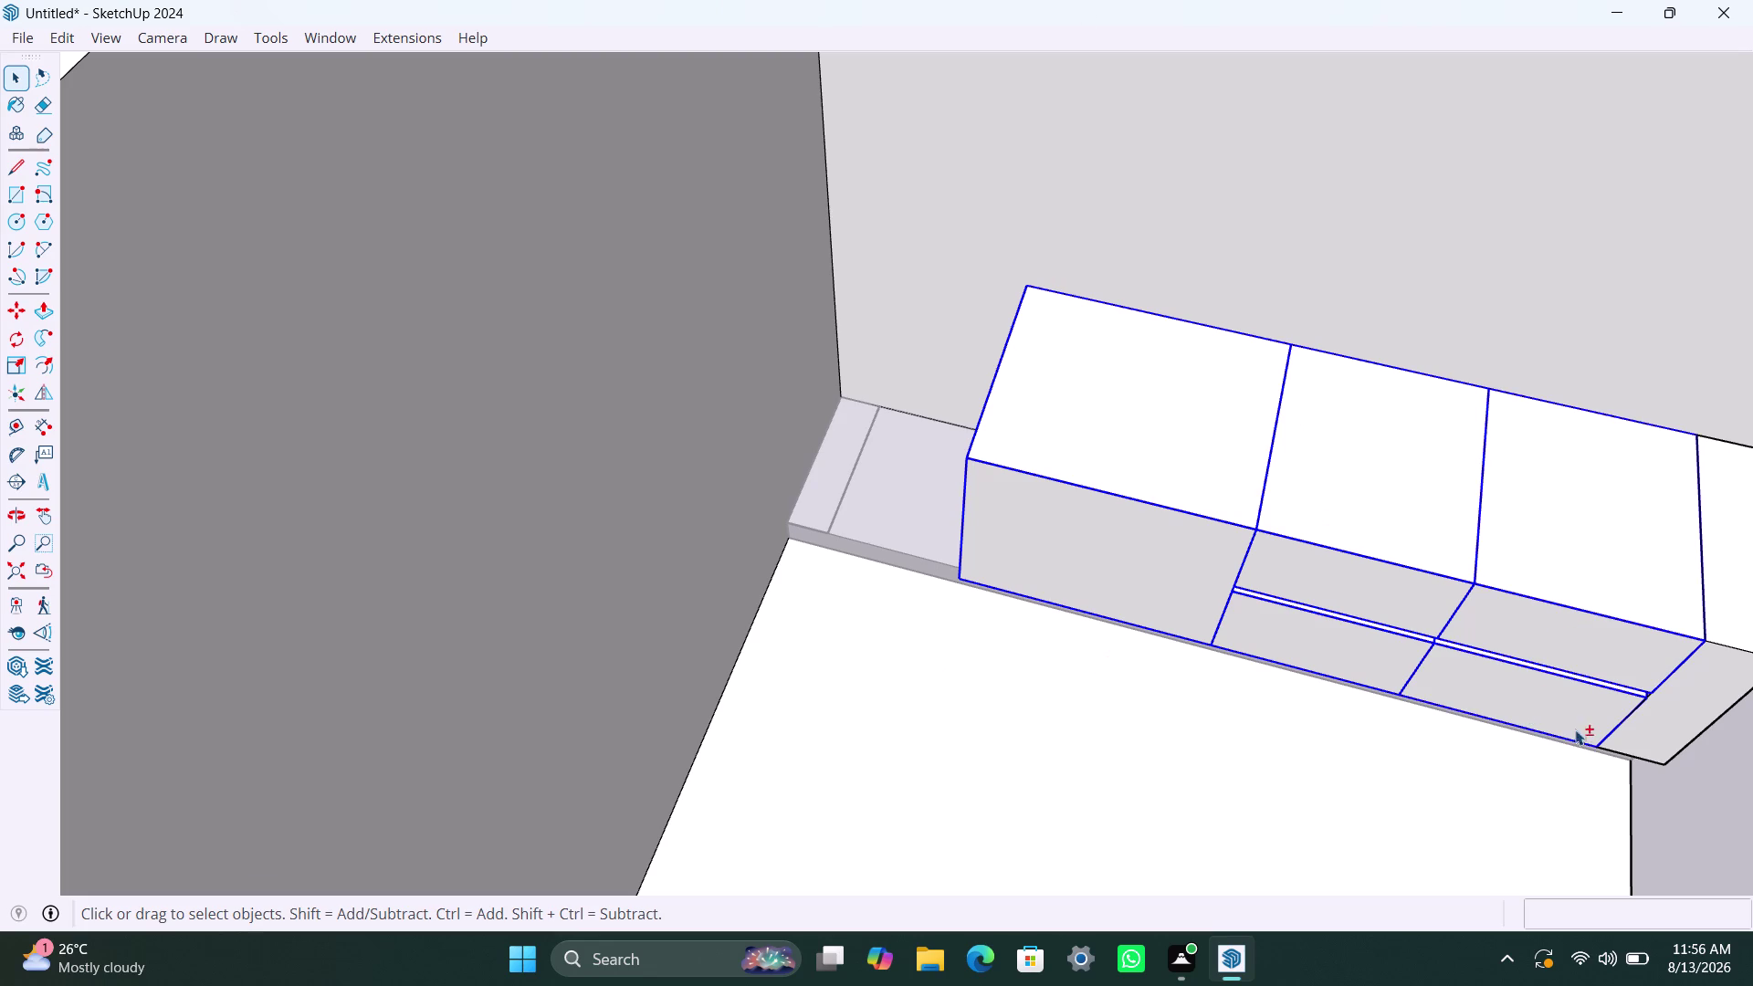
click(1708, 707)
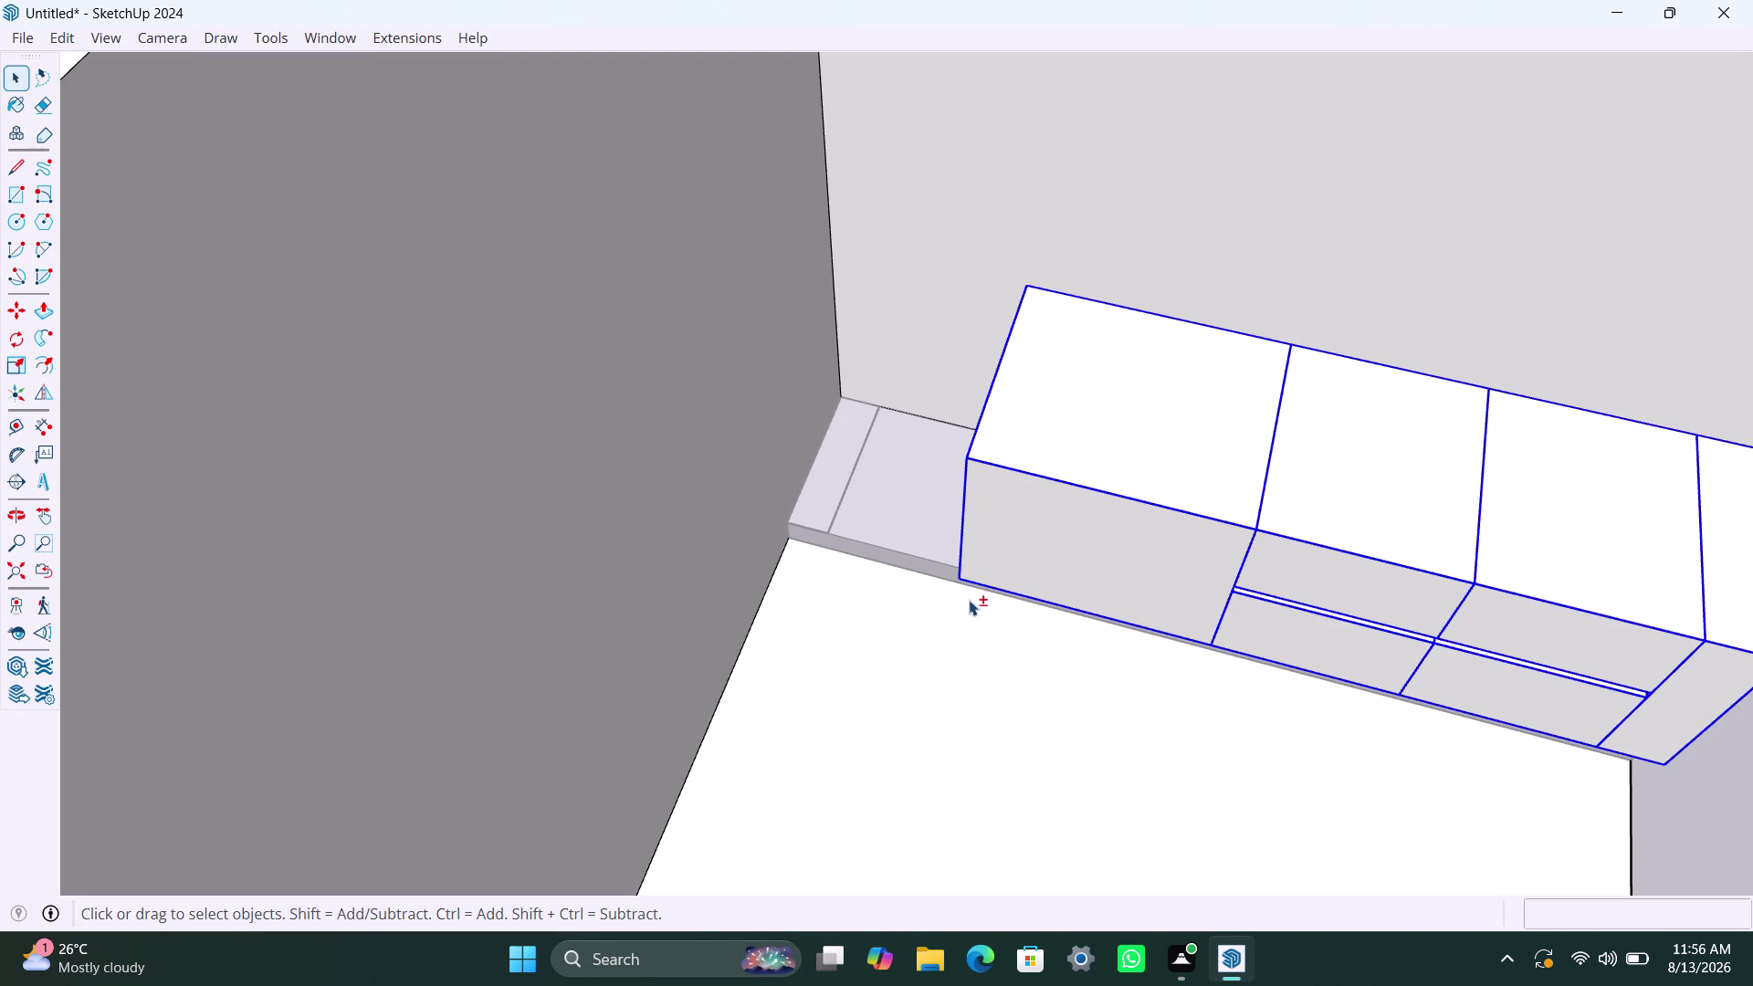
Move the cabinet run against the filler strip and clear the selection.
key(m)
click(958, 577)
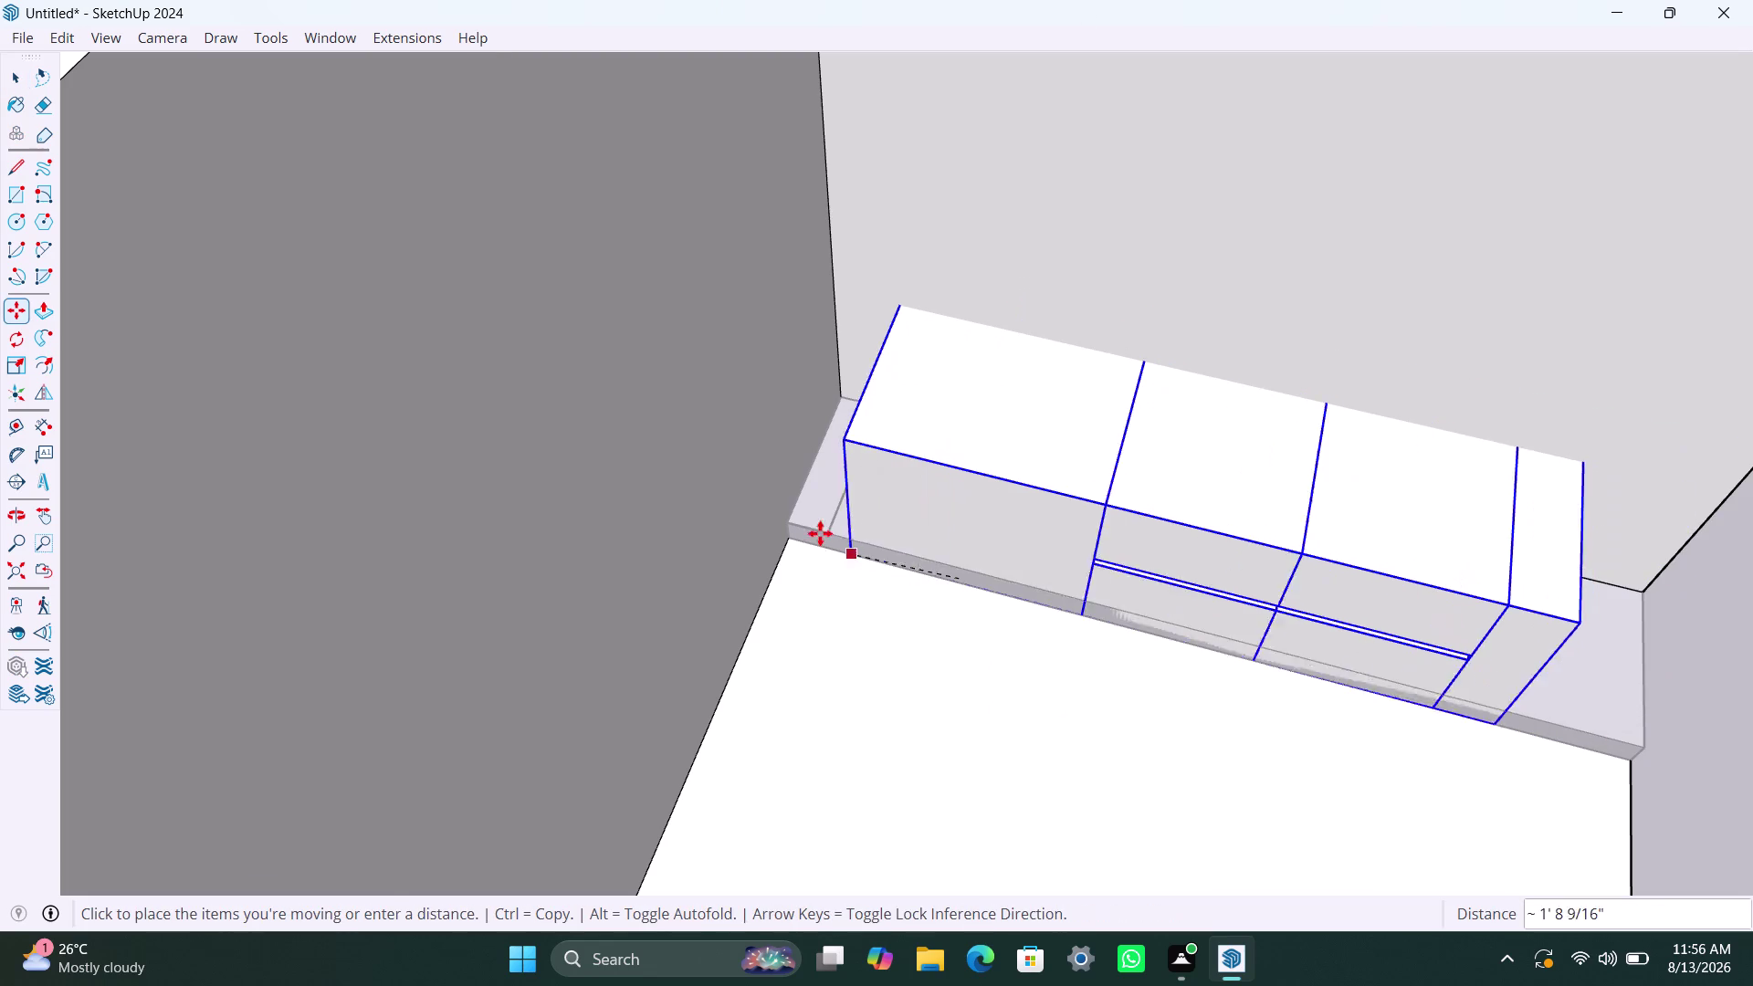
click(826, 528)
key(space)
click(886, 709)
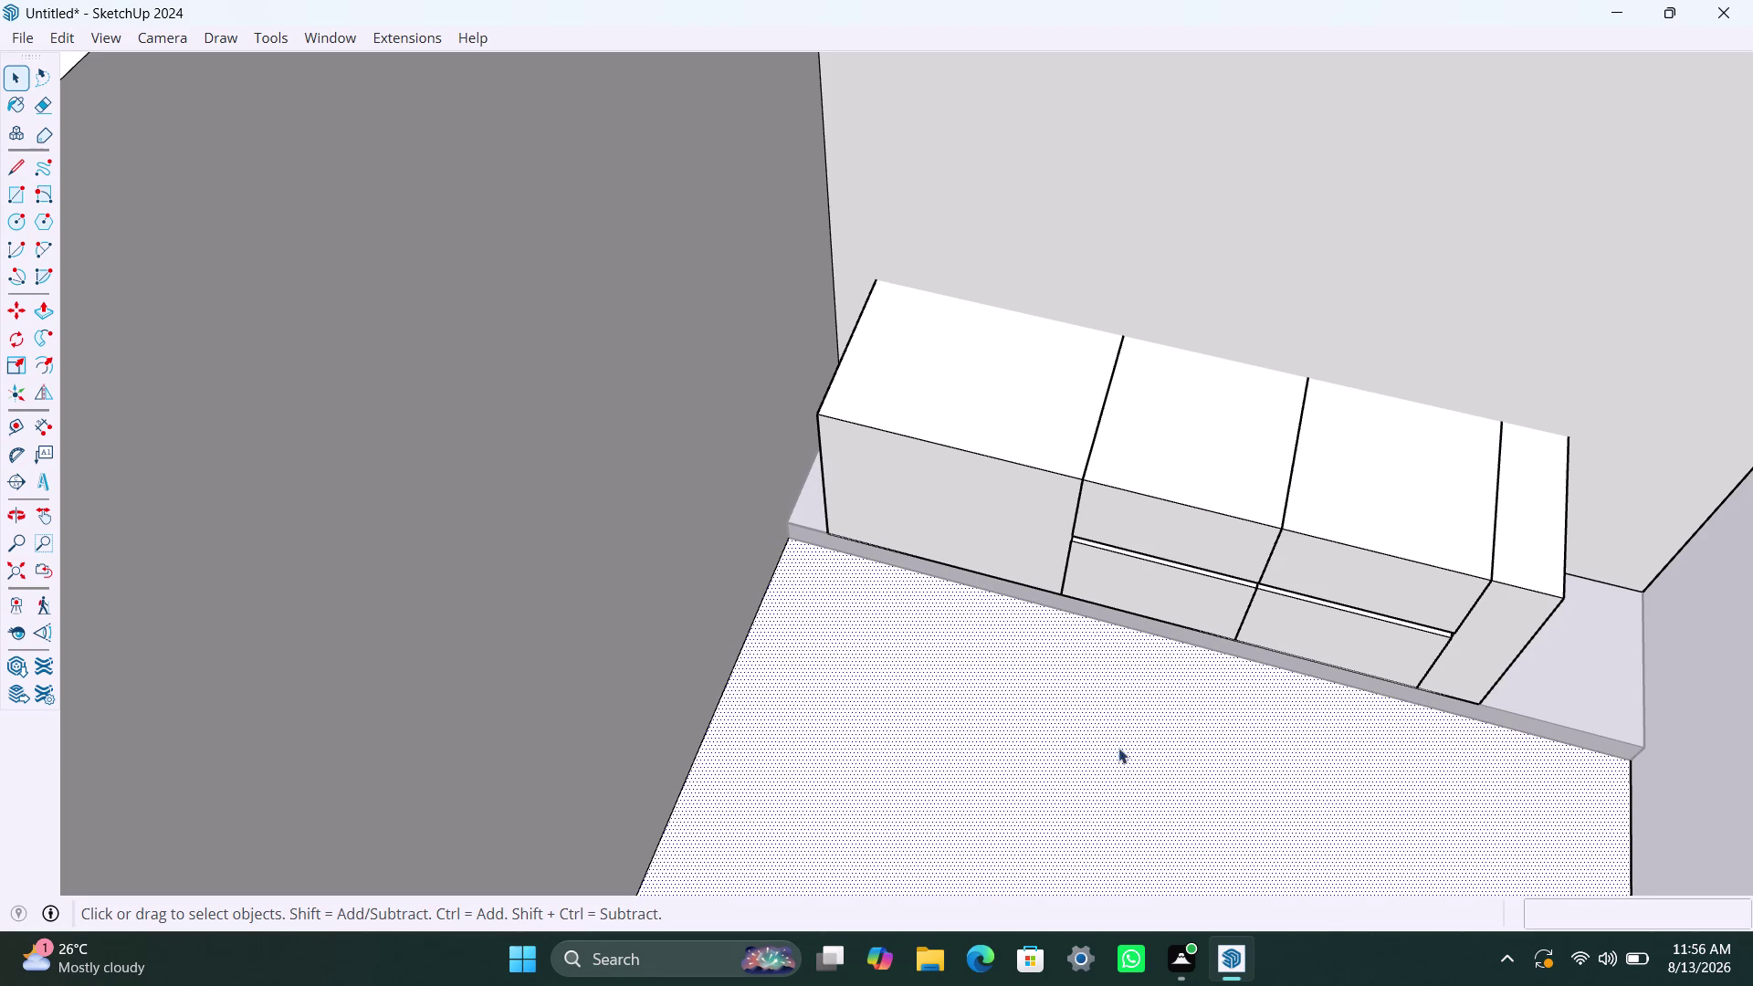
scroll(up, 3)
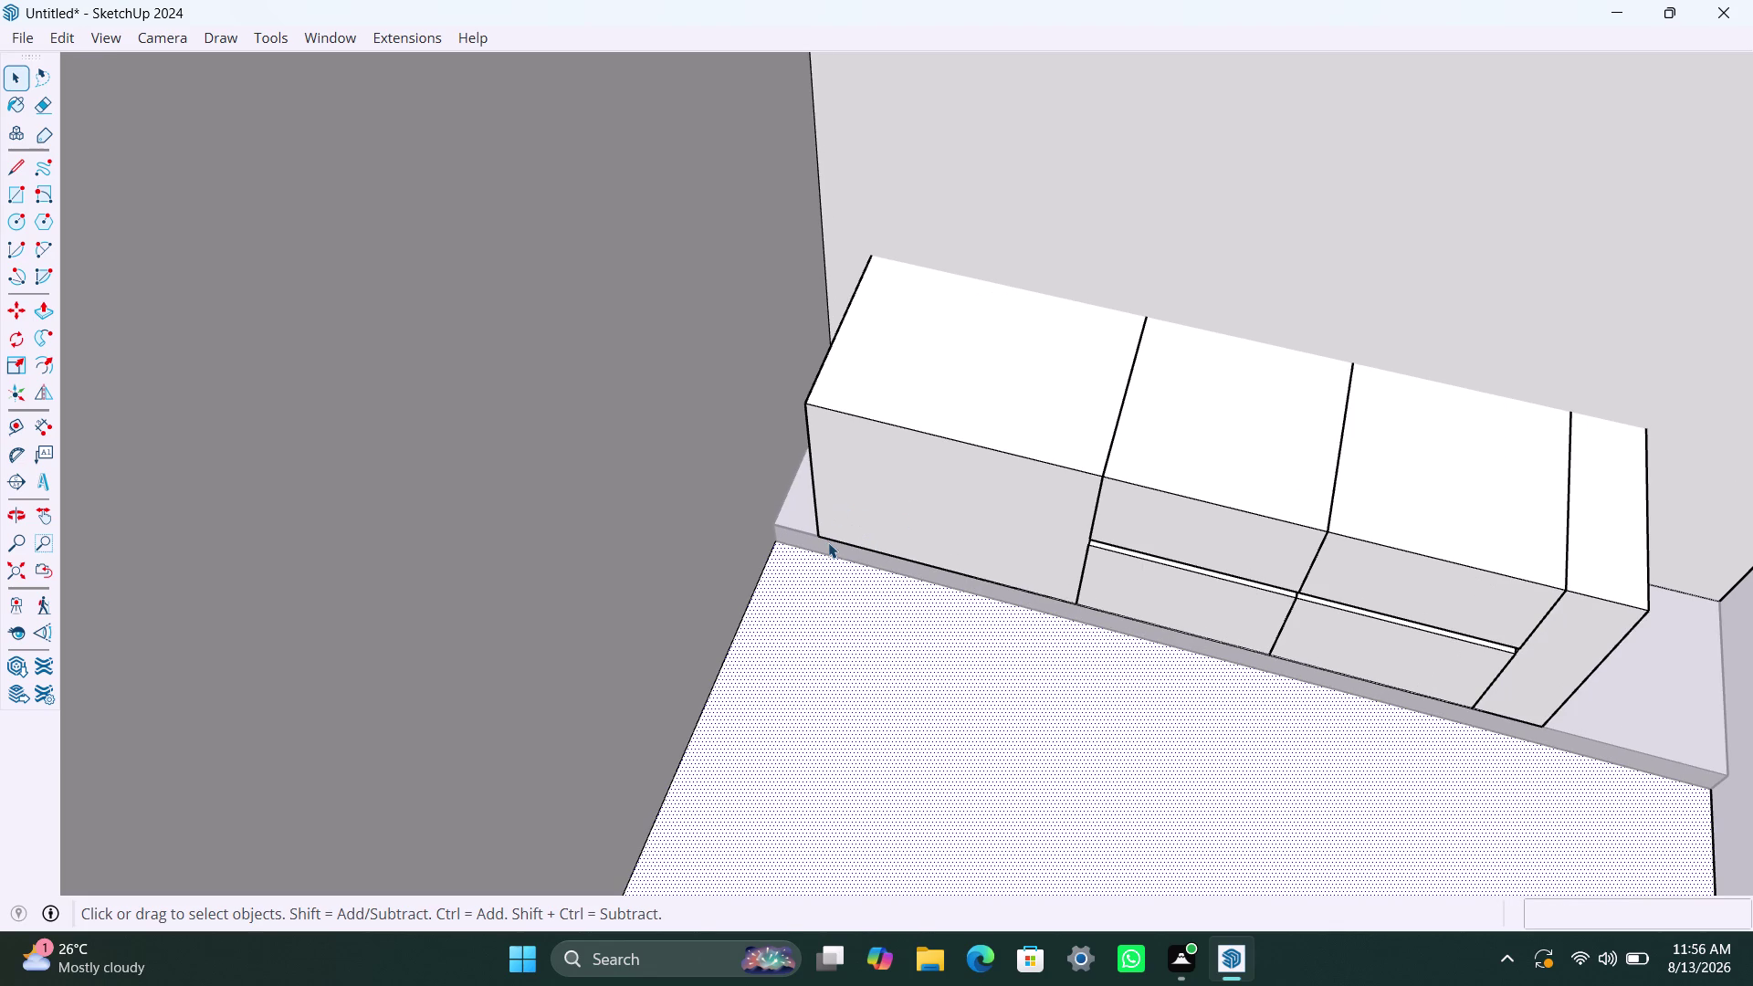
Make a first pass selecting cabinets in the run, ending in a context menu.
key(m)
key(Escape)
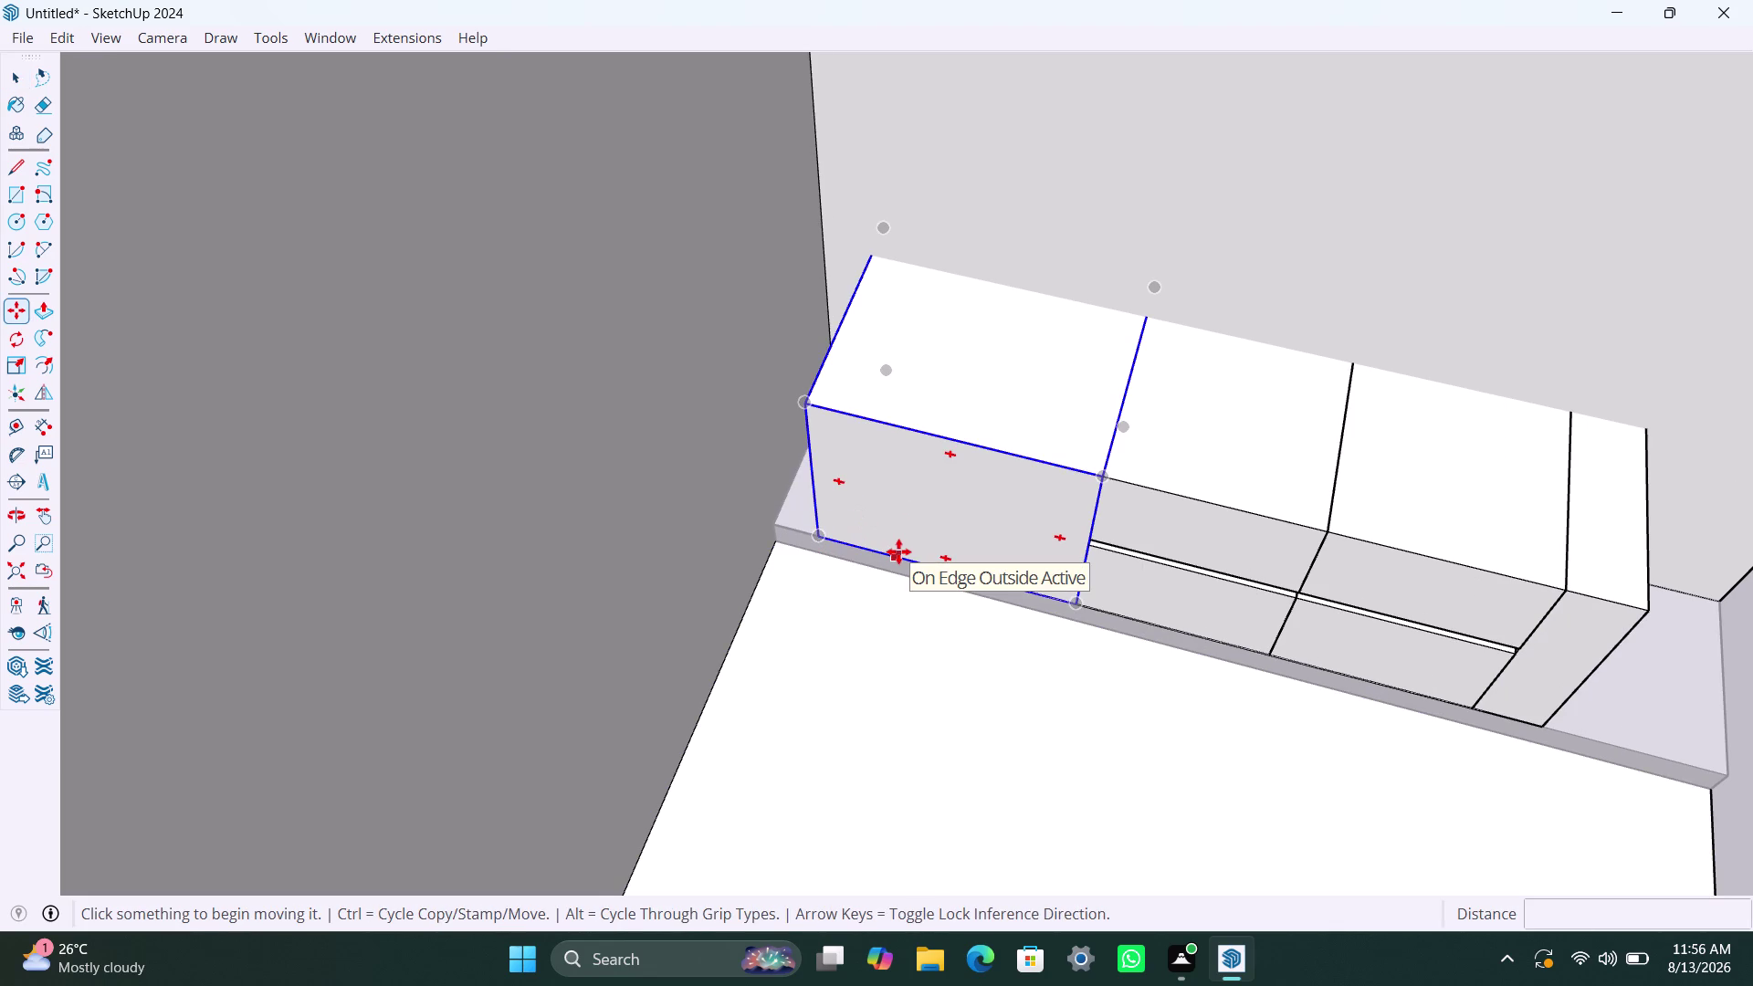
key(space)
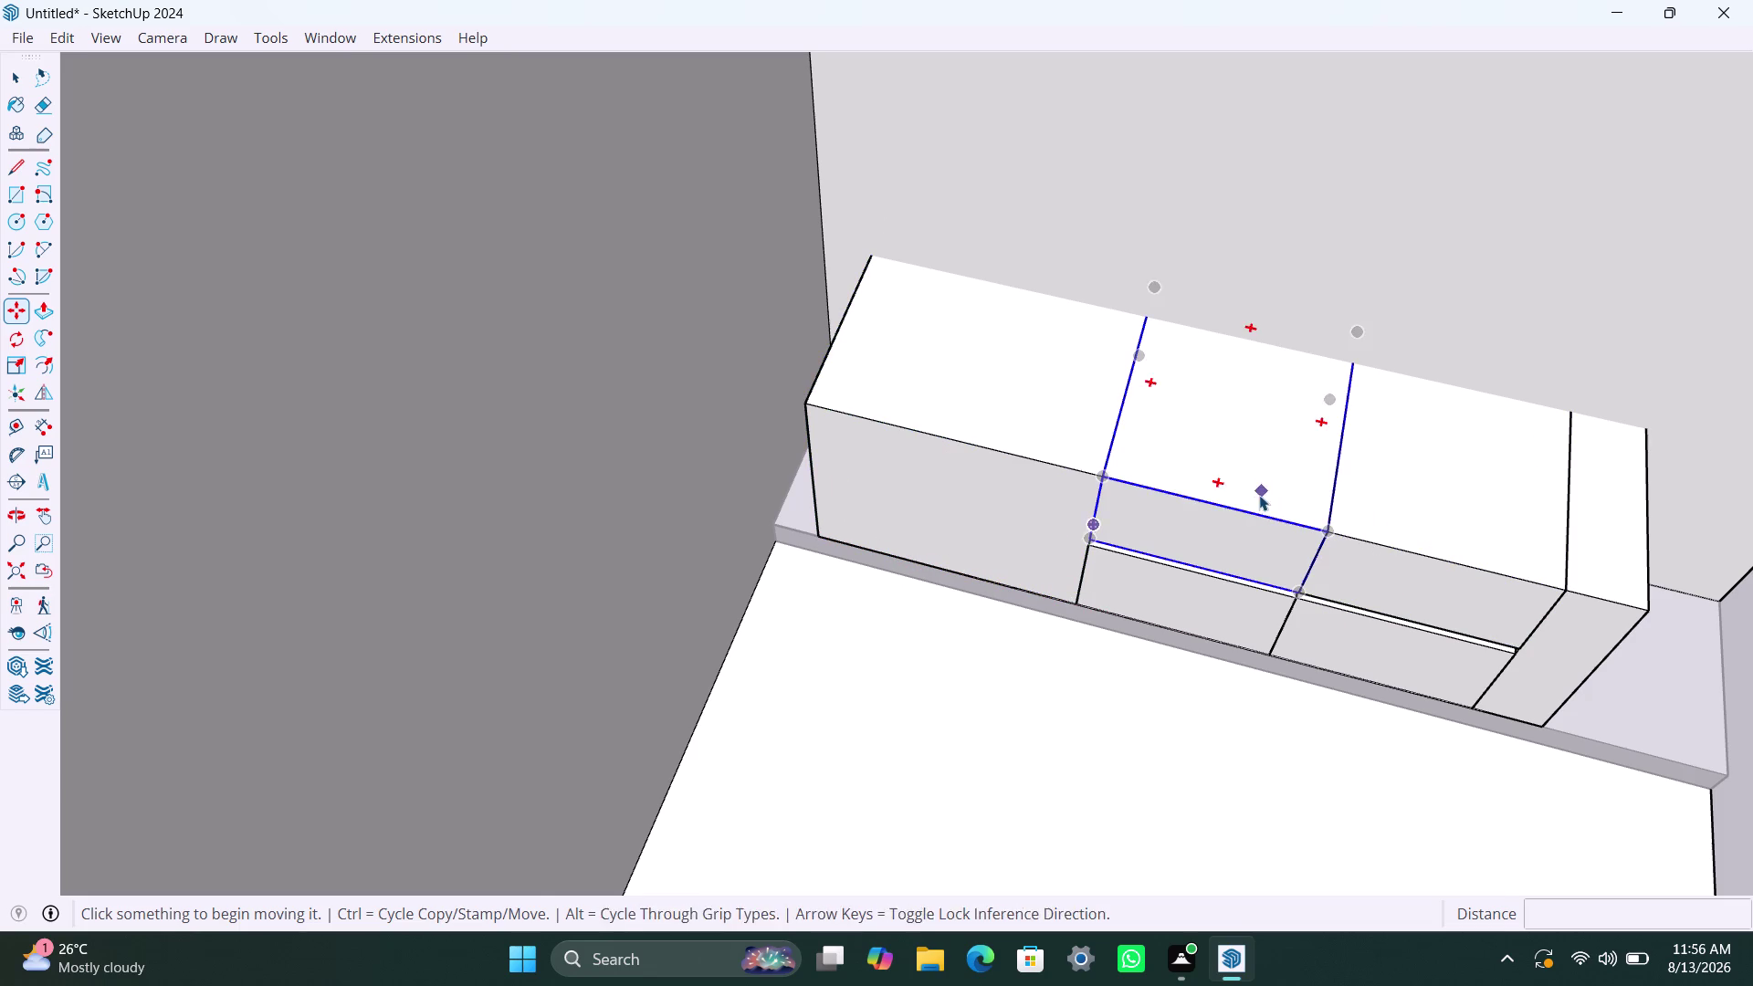
click(1038, 421)
click(1213, 452)
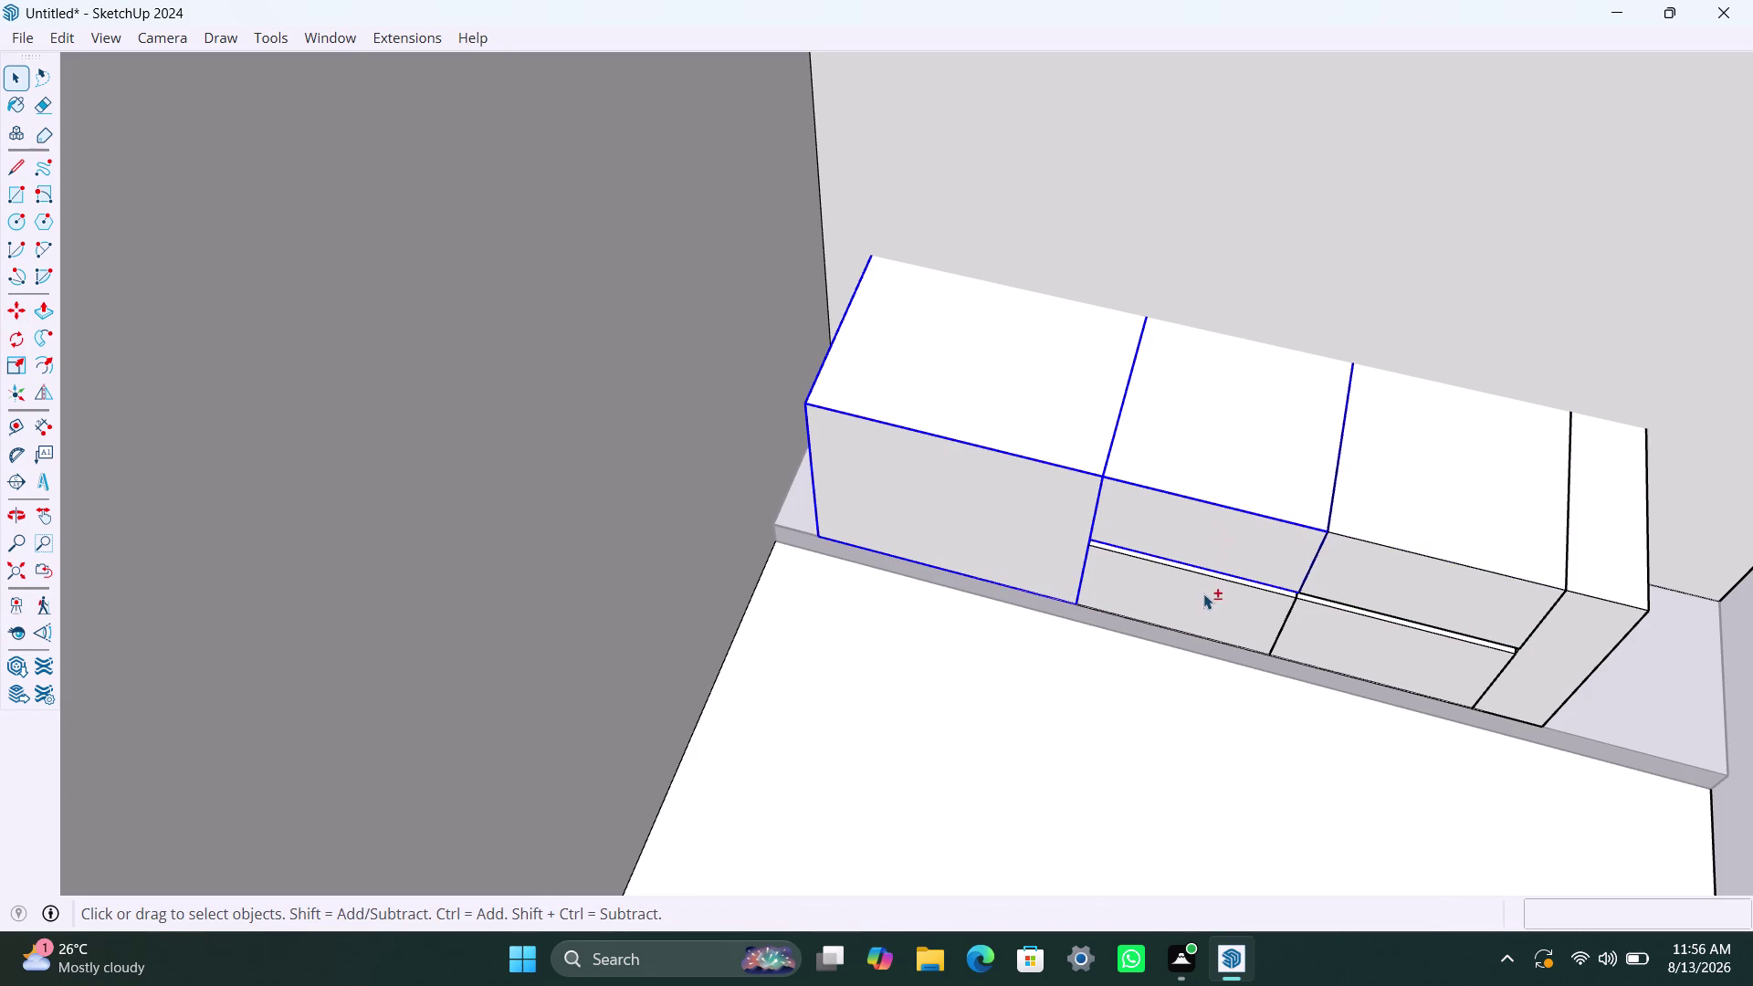
click(1223, 596)
click(1378, 620)
click(1397, 524)
click(1623, 576)
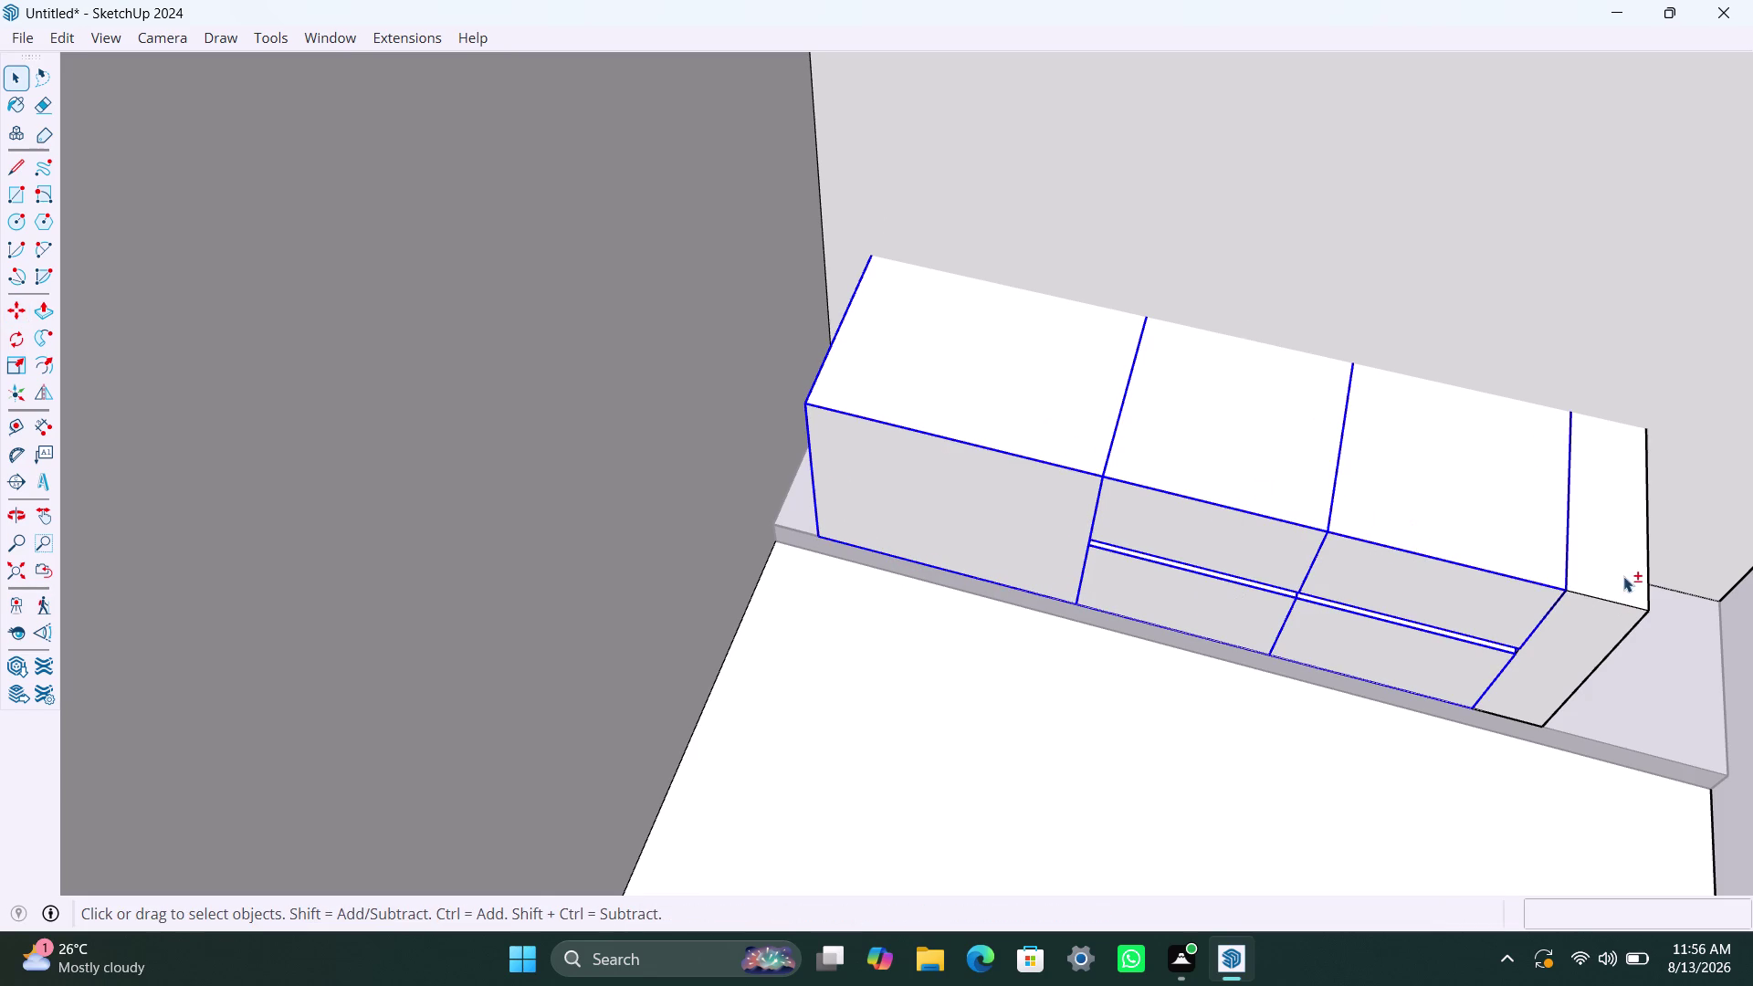
right_click(957, 634)
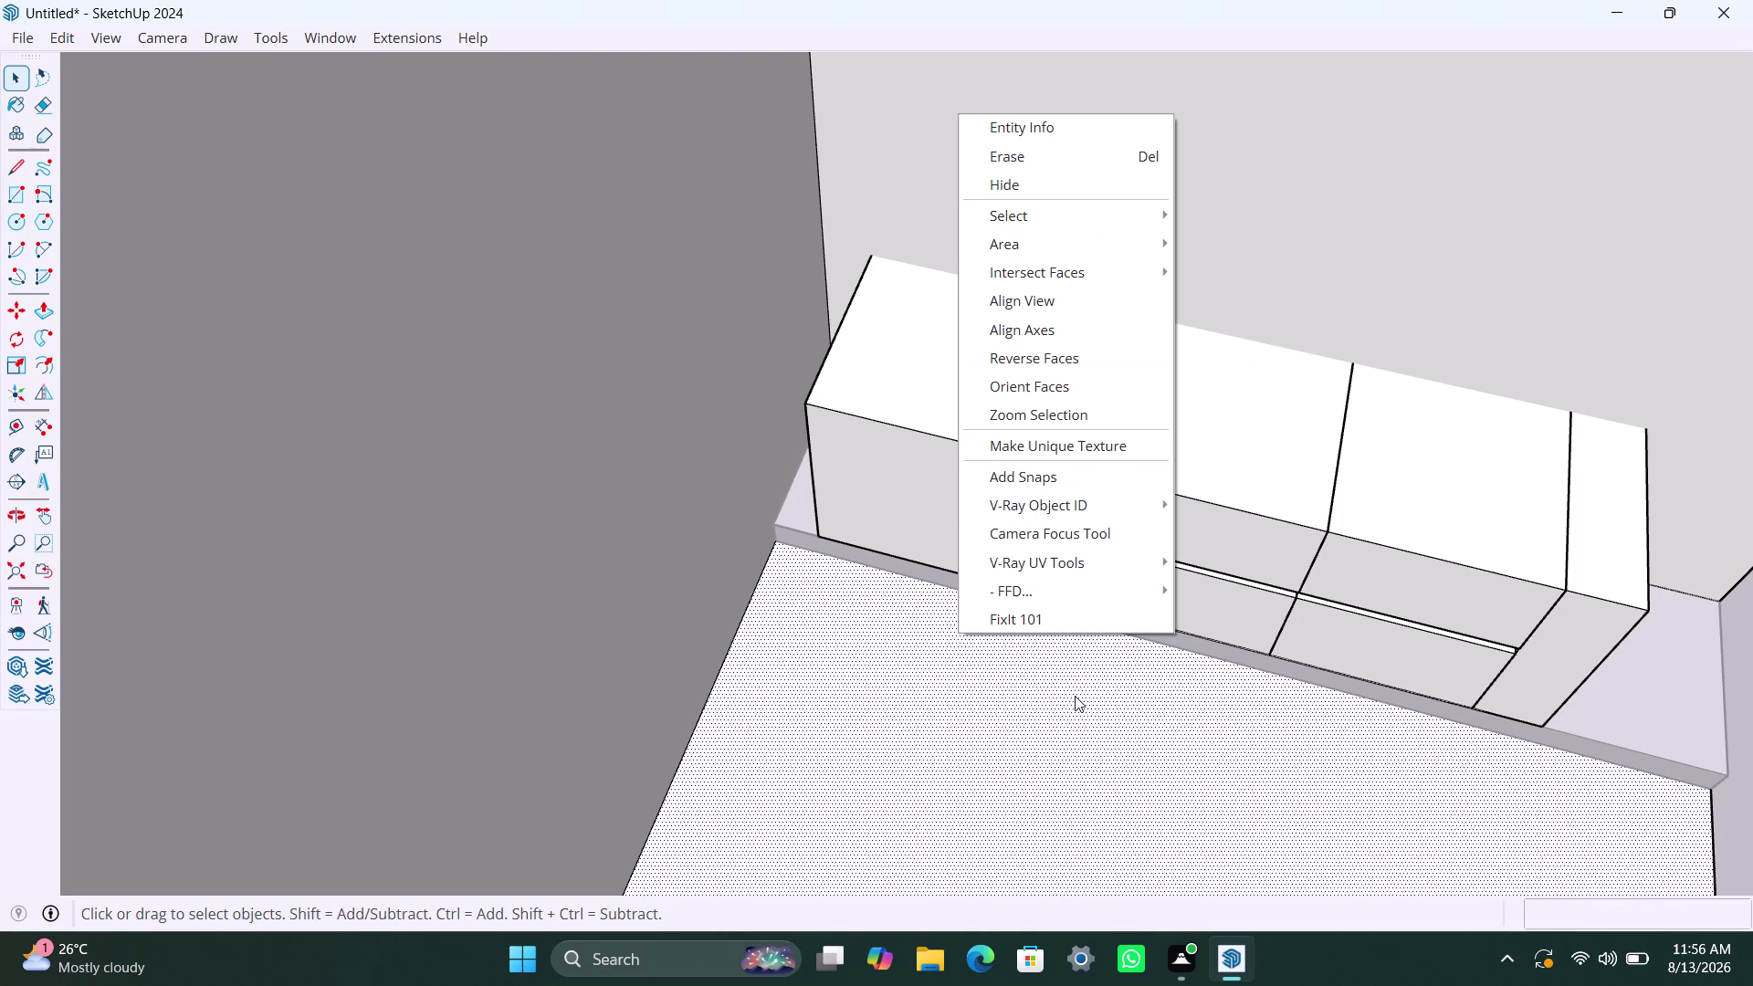
Reselect the corner cabinet, the remaining cabinets and the end filler.
click(1064, 703)
click(942, 526)
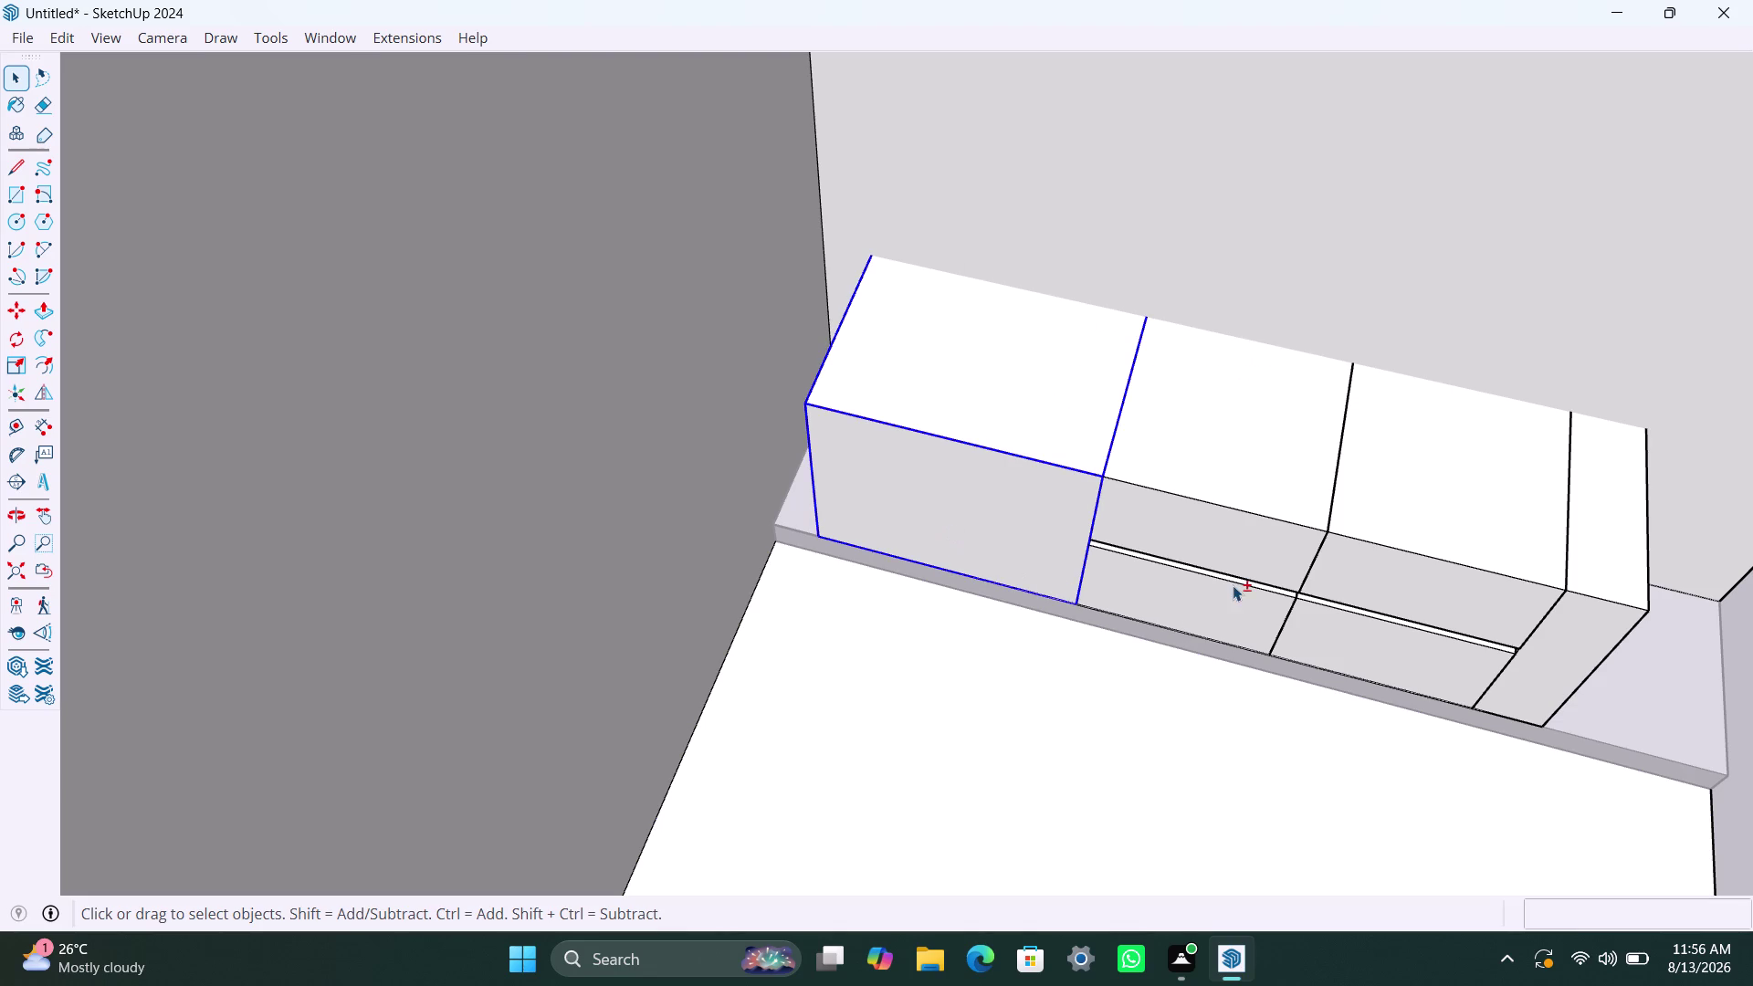
click(1233, 549)
click(1225, 600)
click(1365, 623)
click(1396, 563)
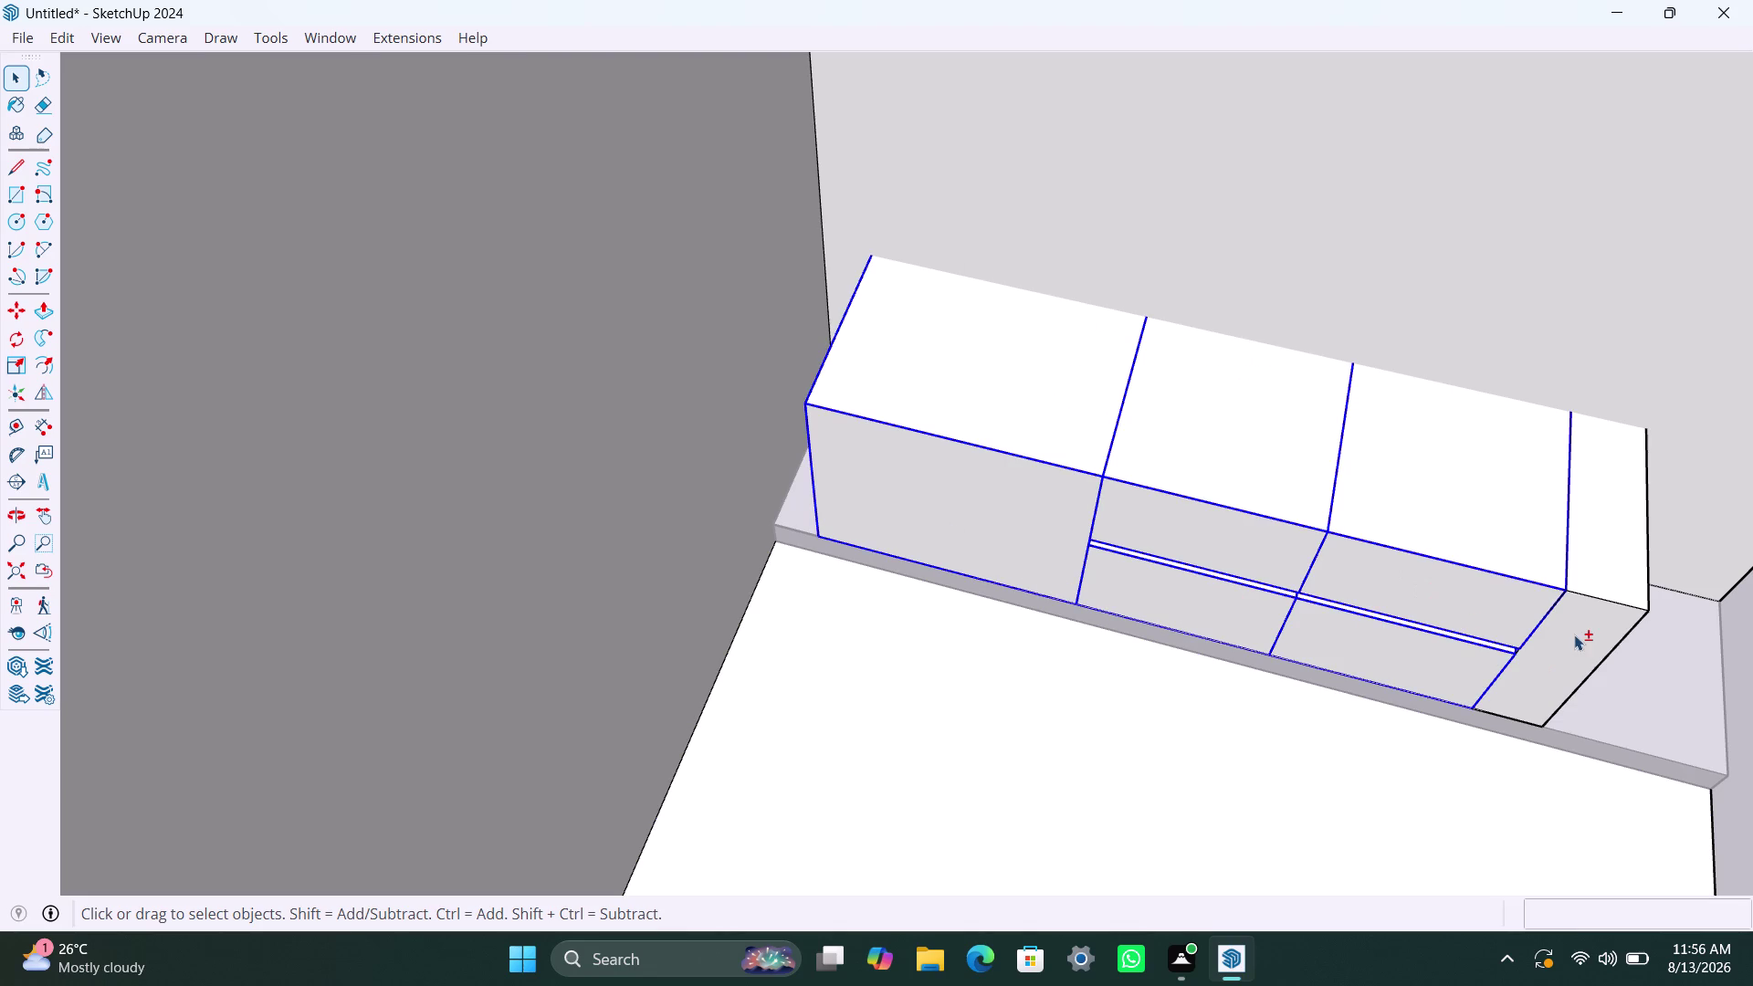
click(1574, 634)
Move the cabinet run toward the wall corner and orbit to its back corner.
key(m)
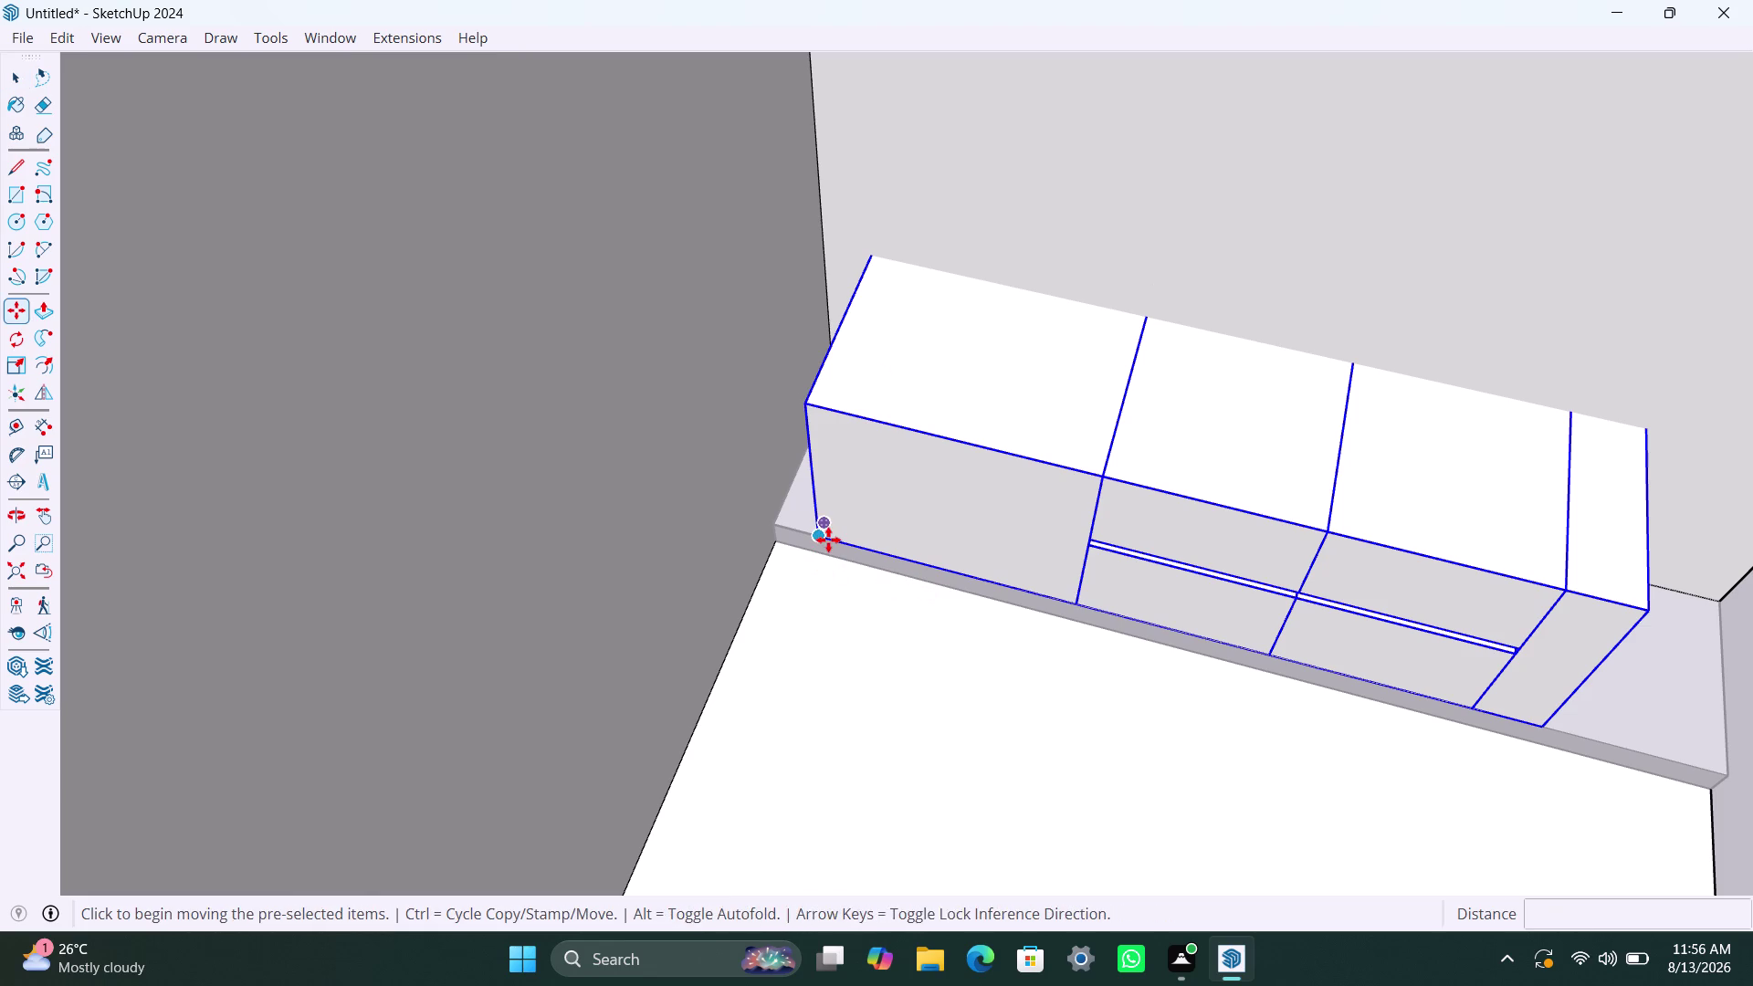
click(828, 539)
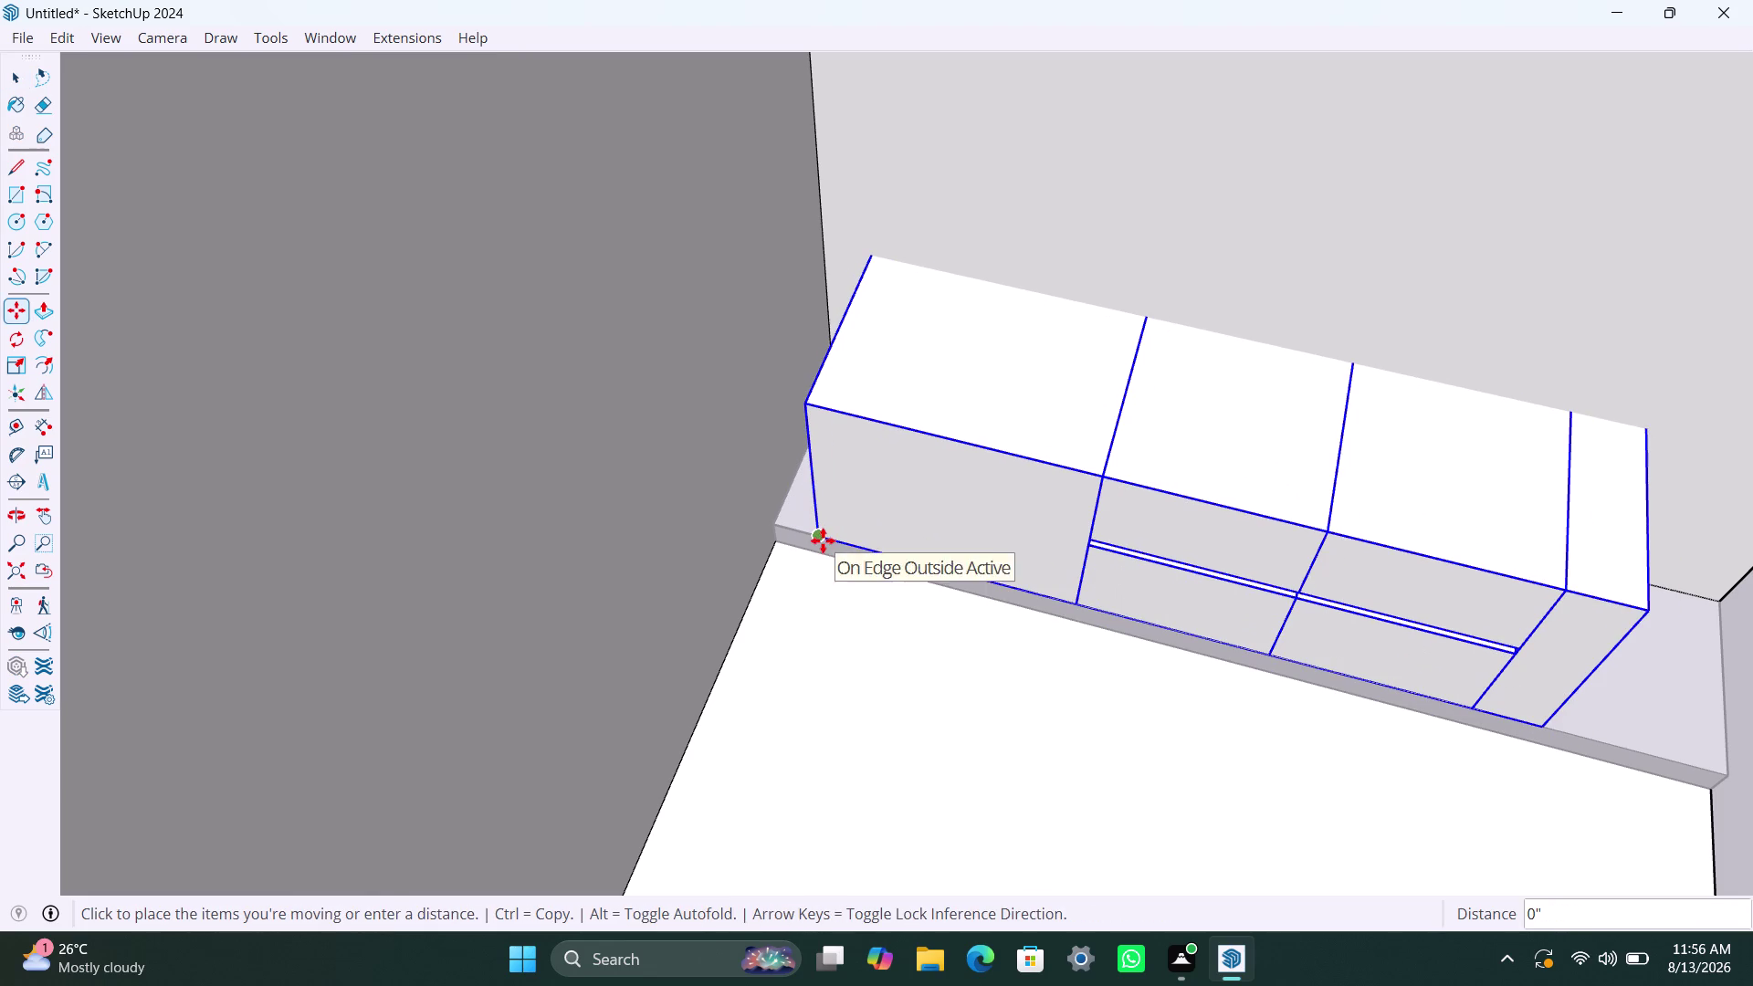
click(803, 591)
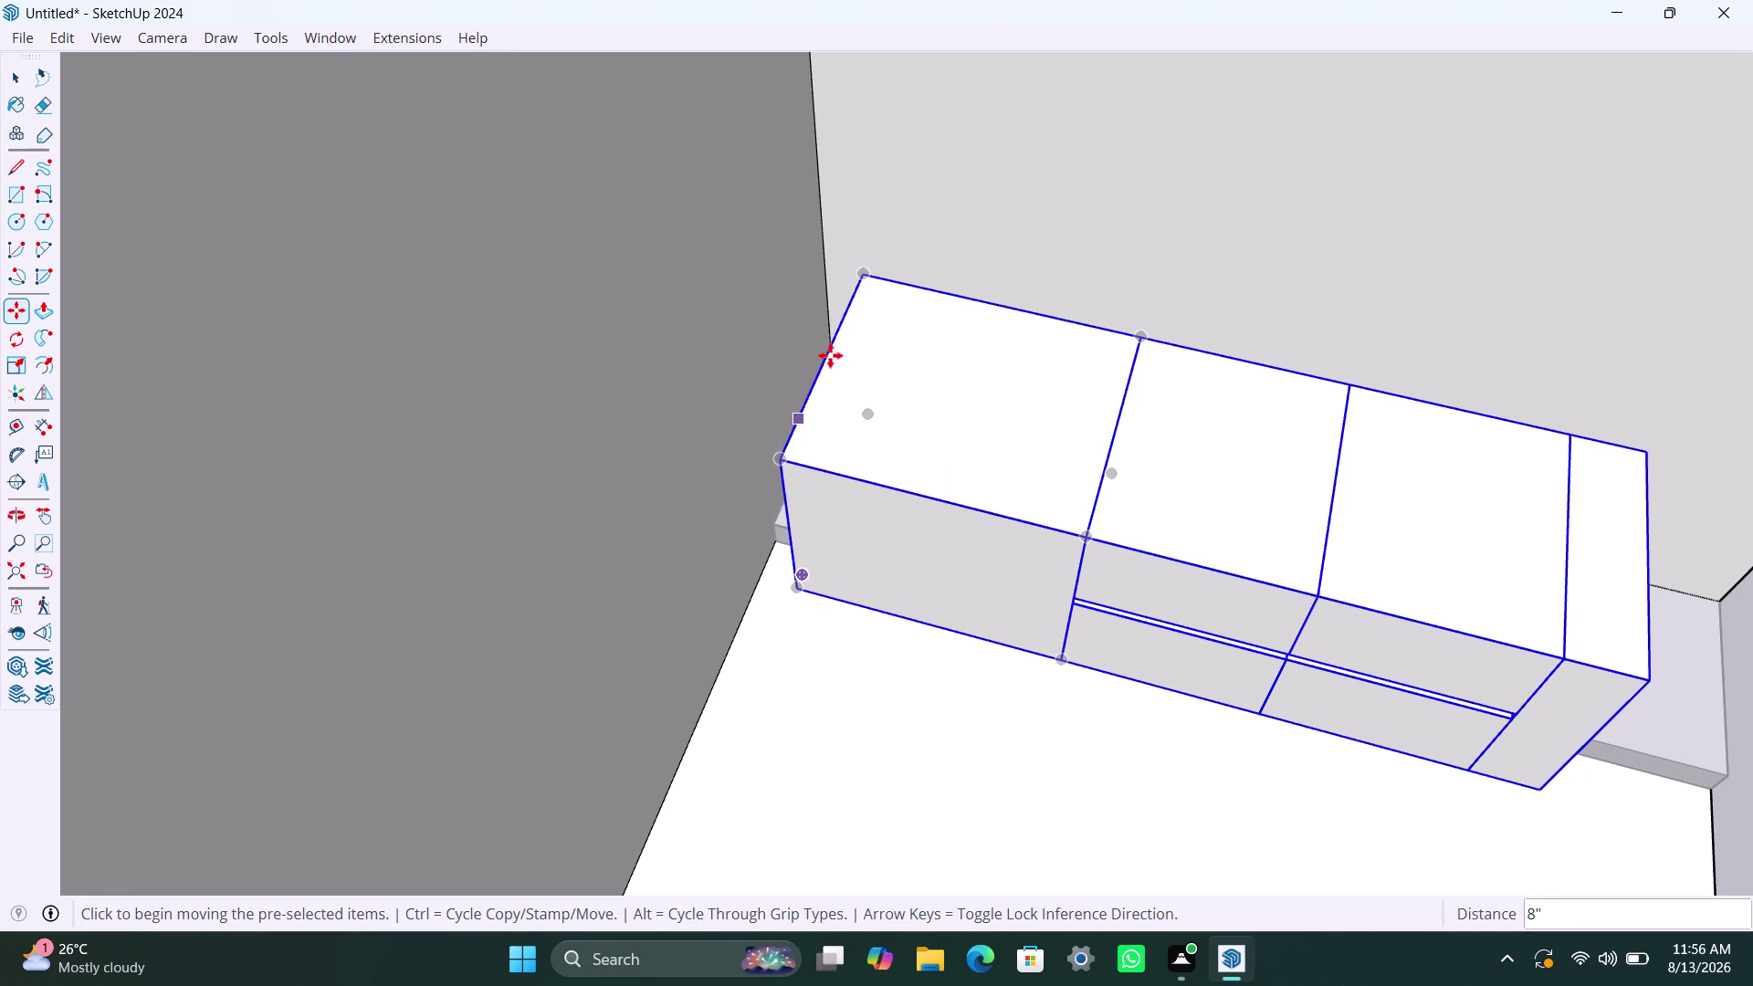
click(860, 272)
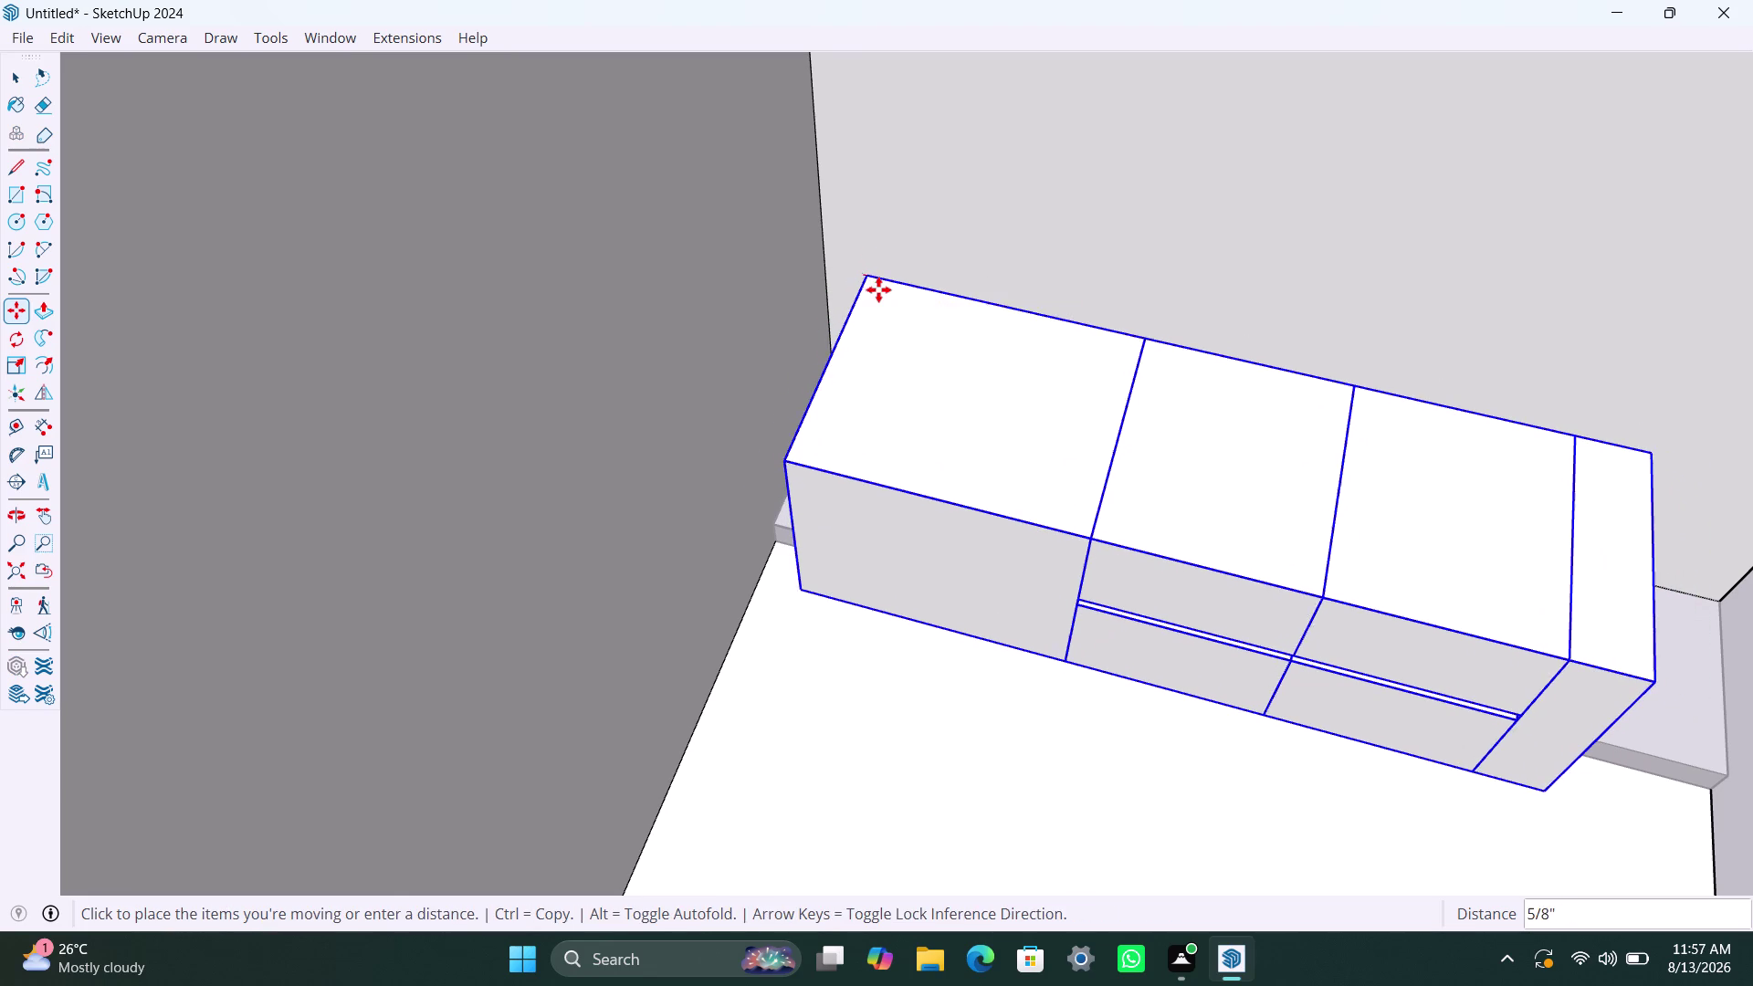
scroll(up, 3)
middle_drag(859, 399, 941, 418)
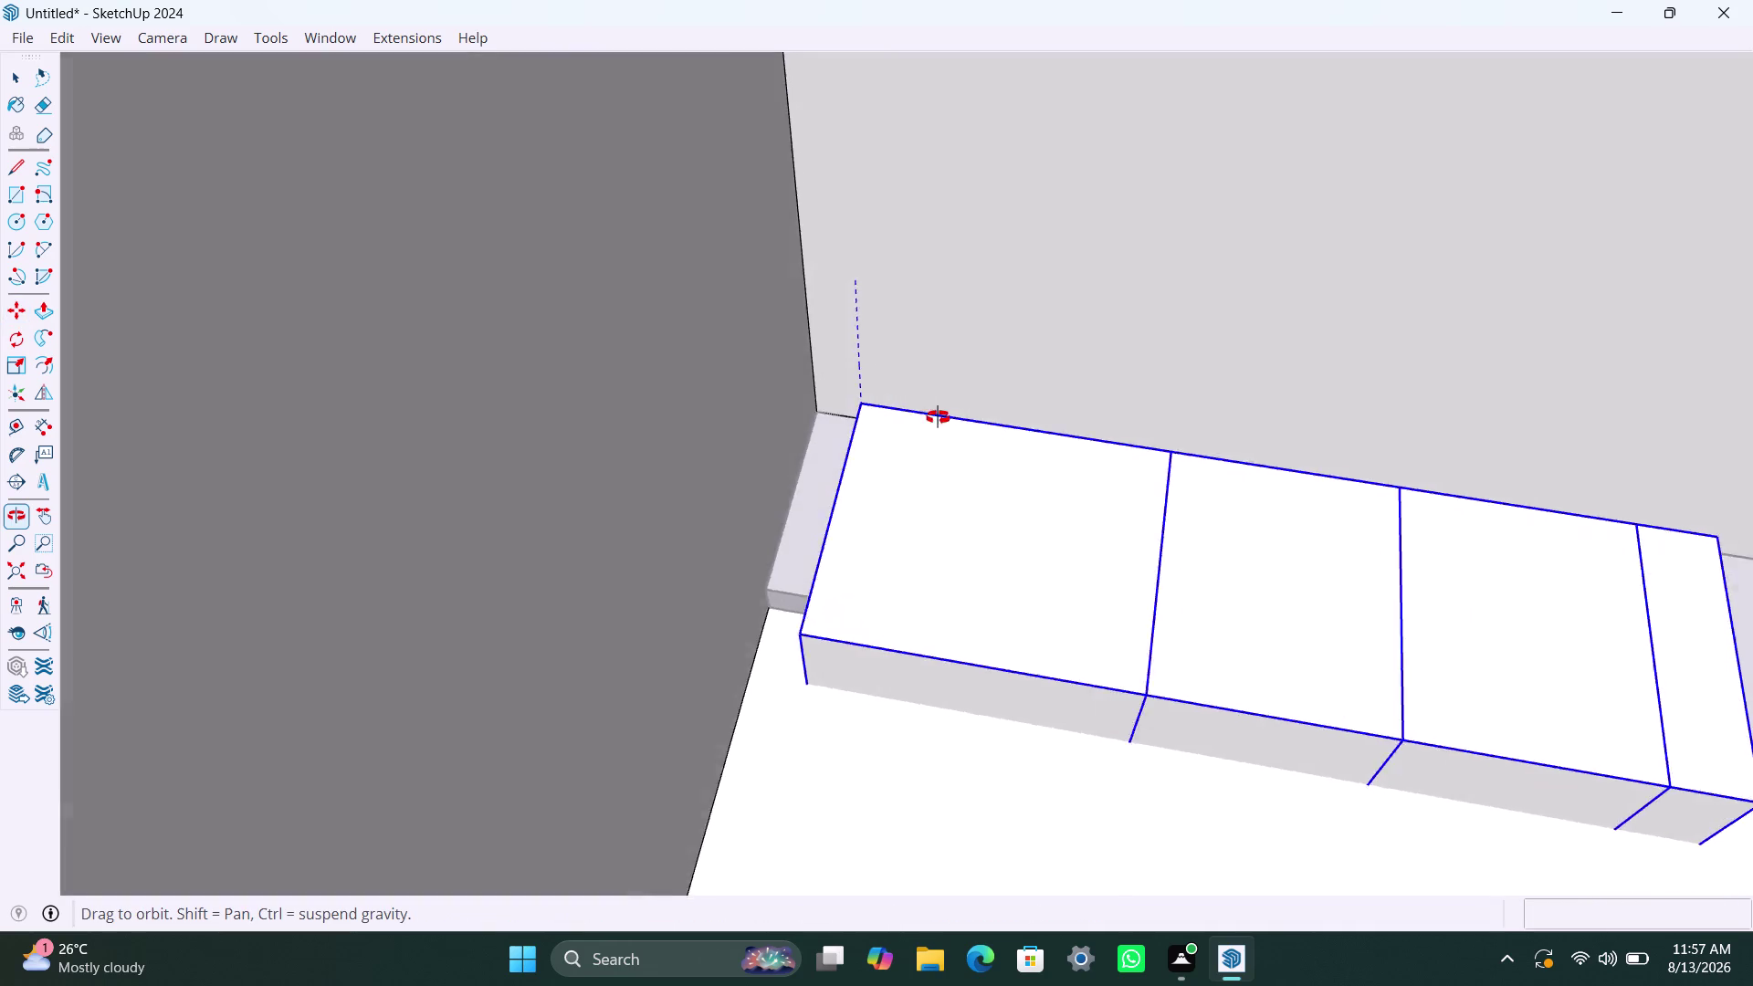
middle_drag(941, 417, 1076, 449)
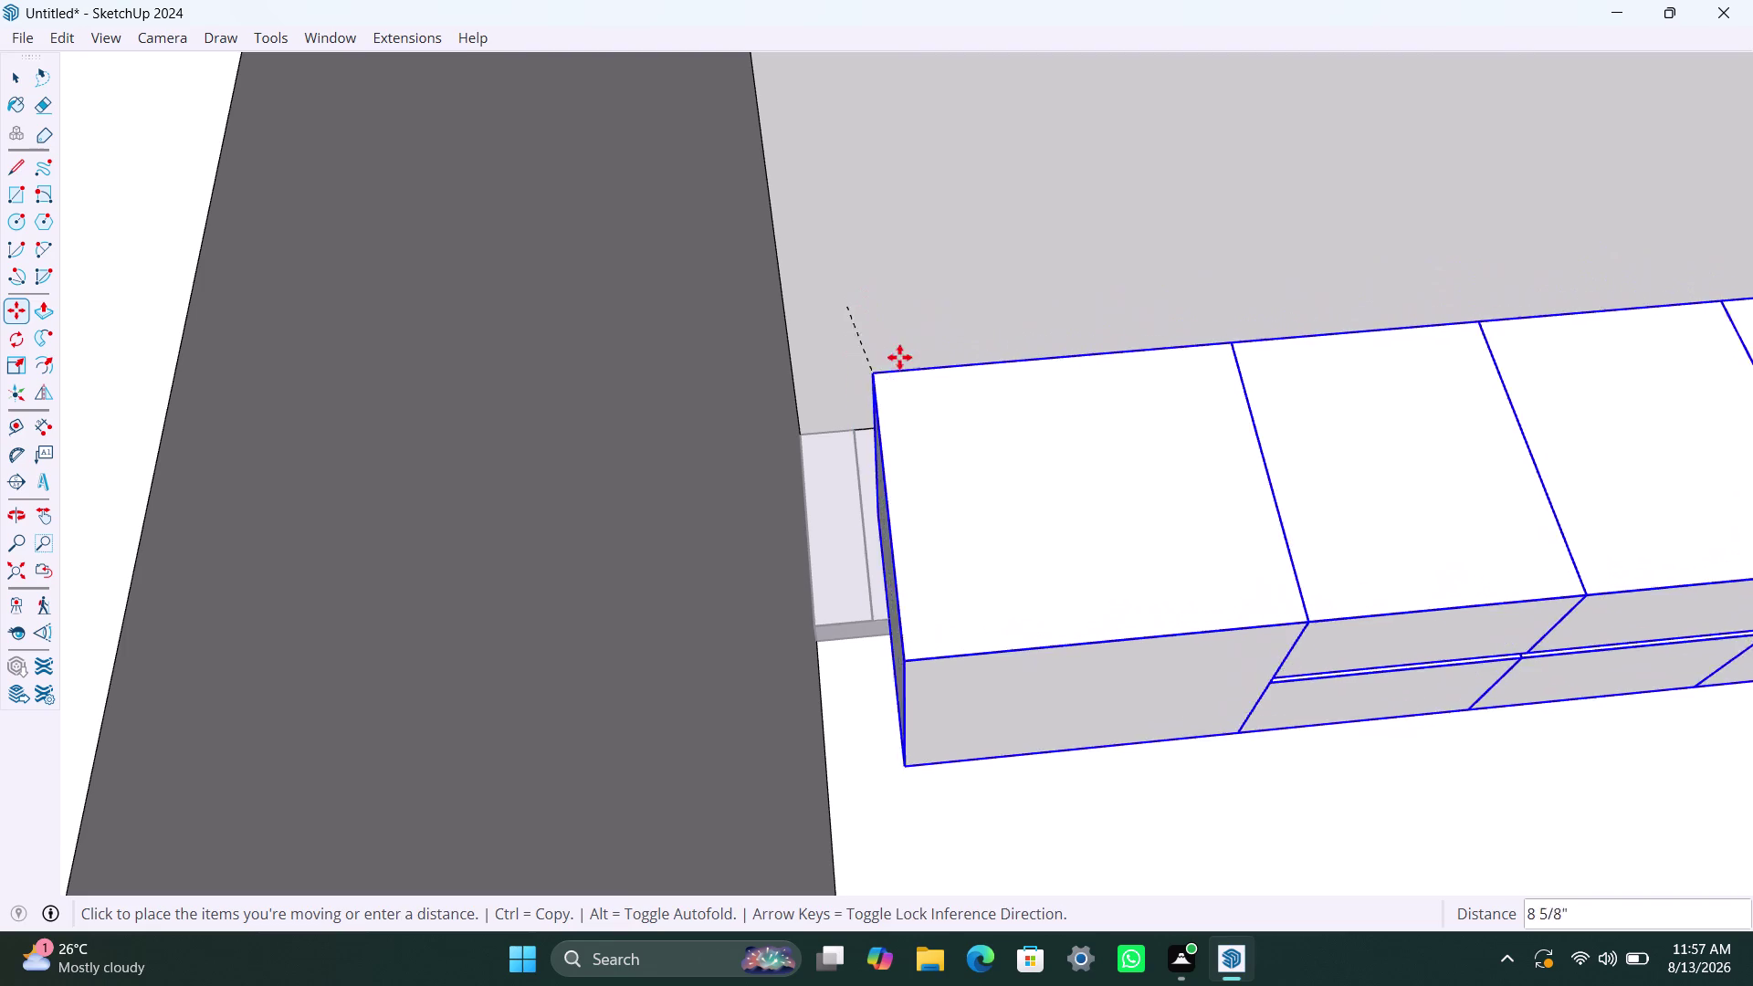
Orbit in to inspect the gap at the wall corner.
key(space)
scroll(up, 3)
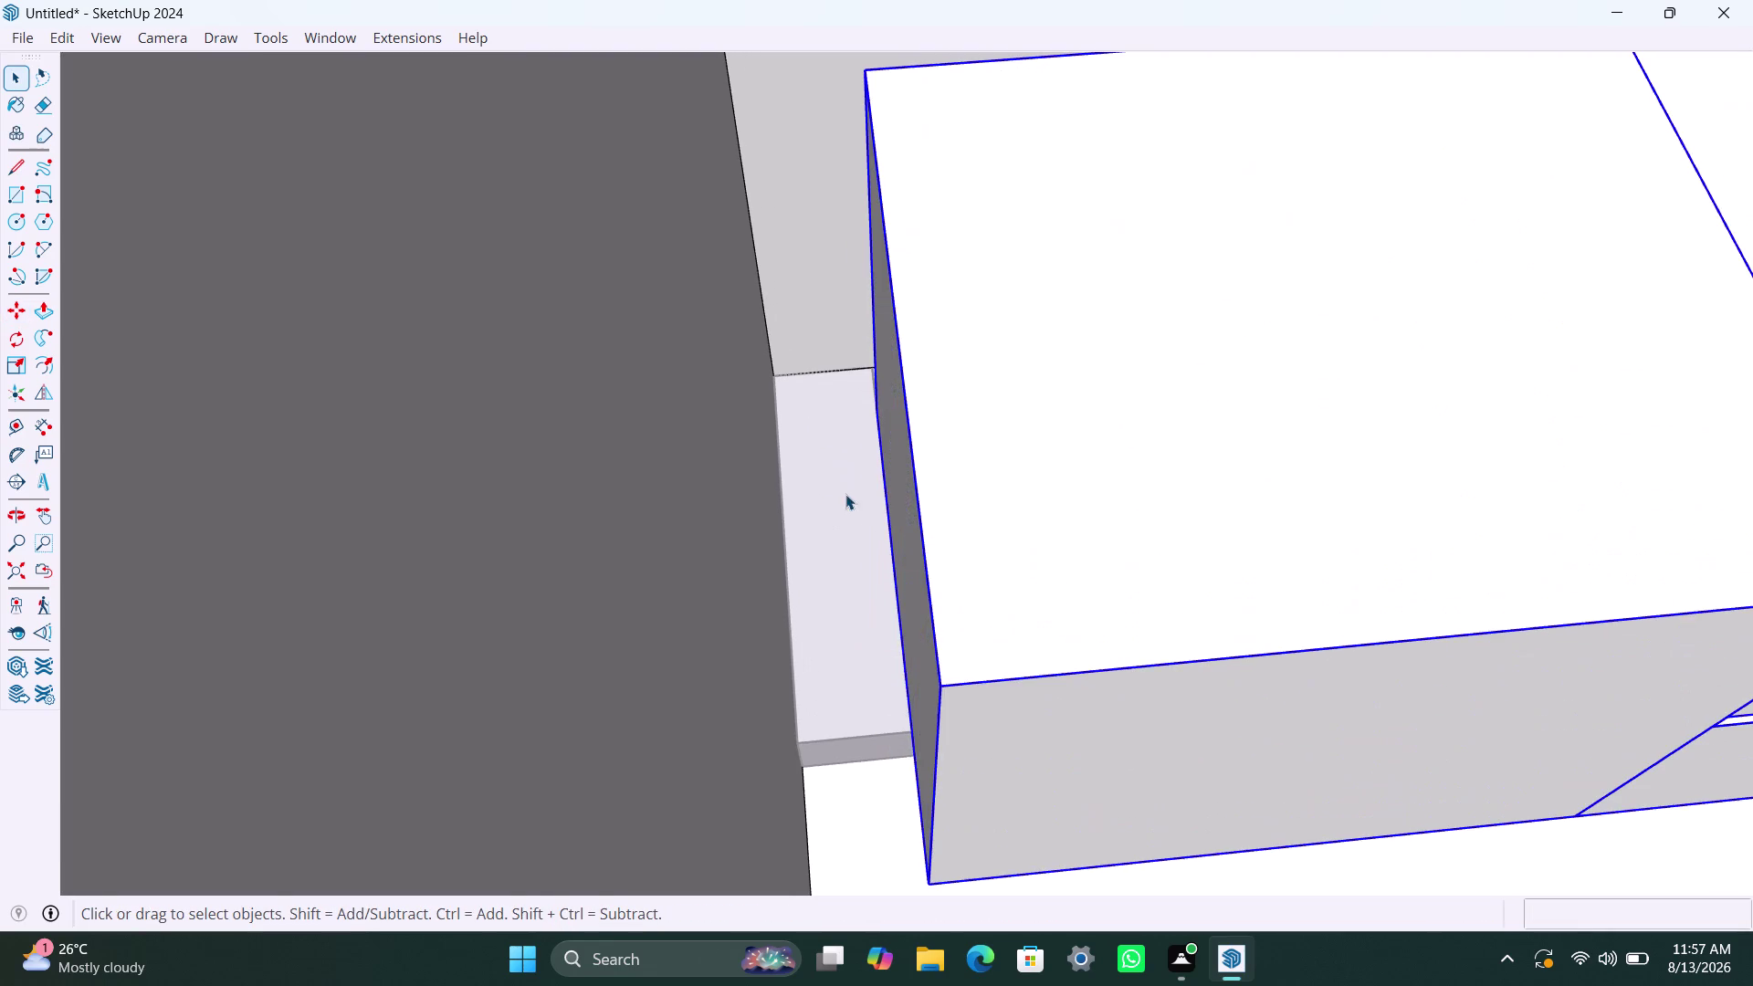
middle_drag(849, 493, 827, 534)
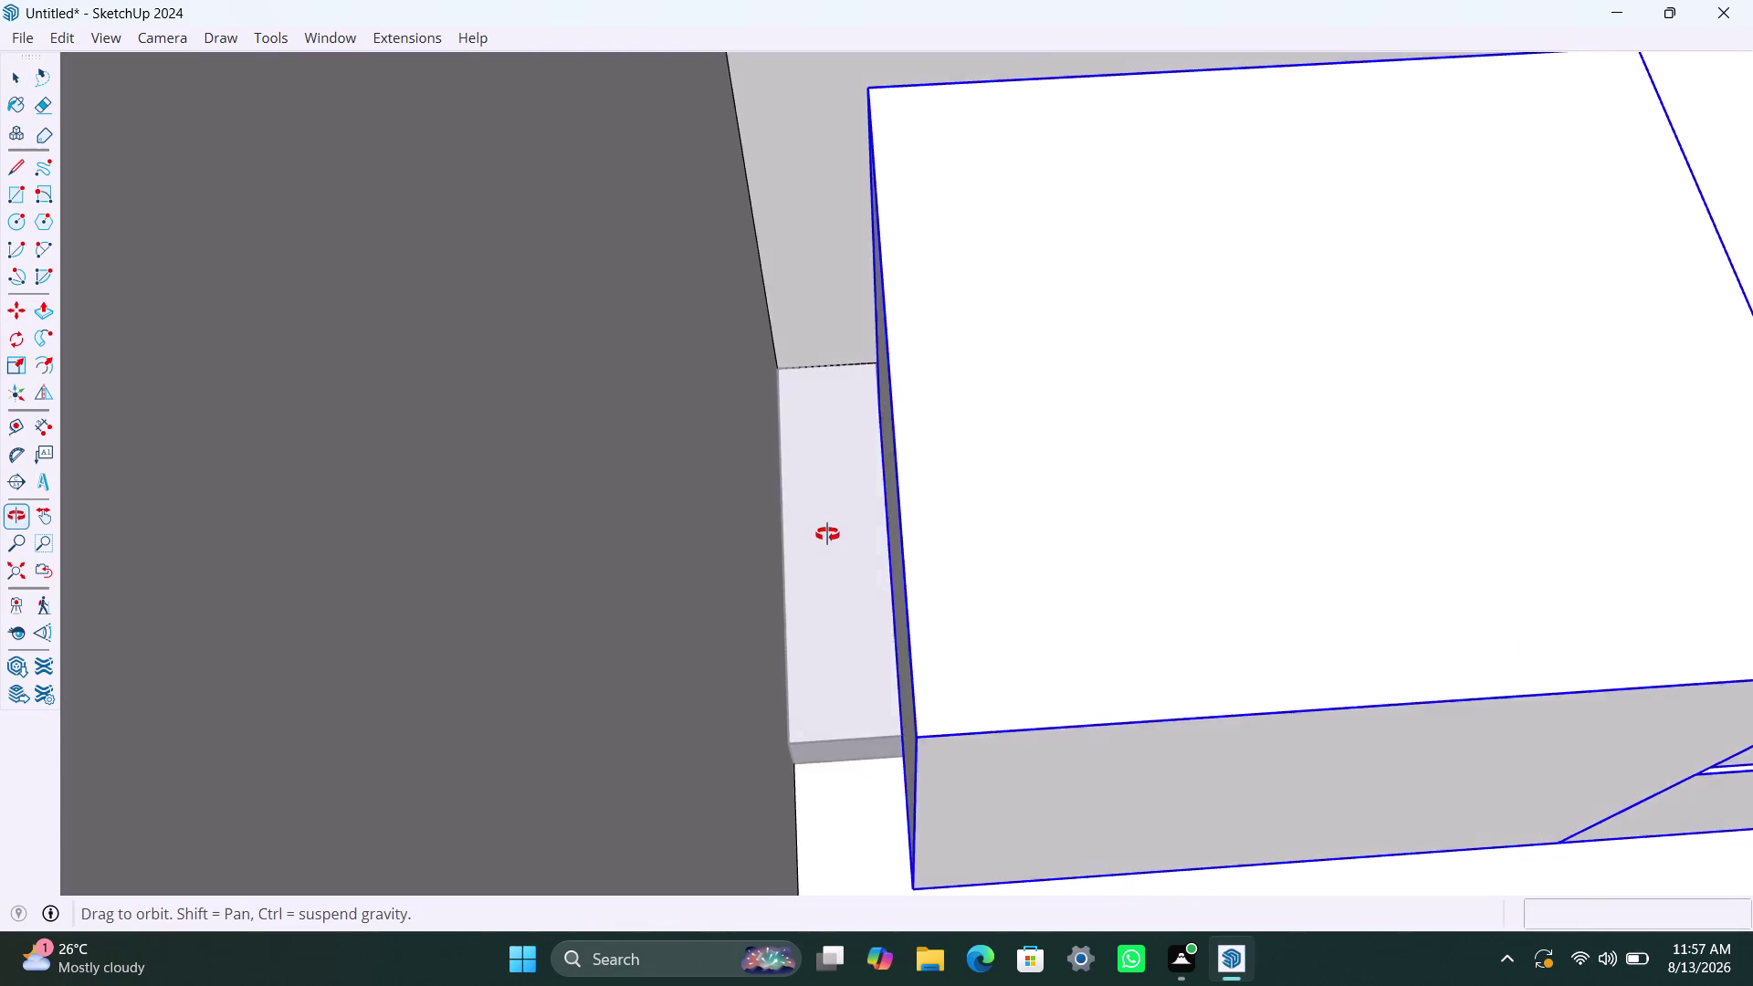
middle_drag(827, 535, 830, 546)
scroll(up, 3)
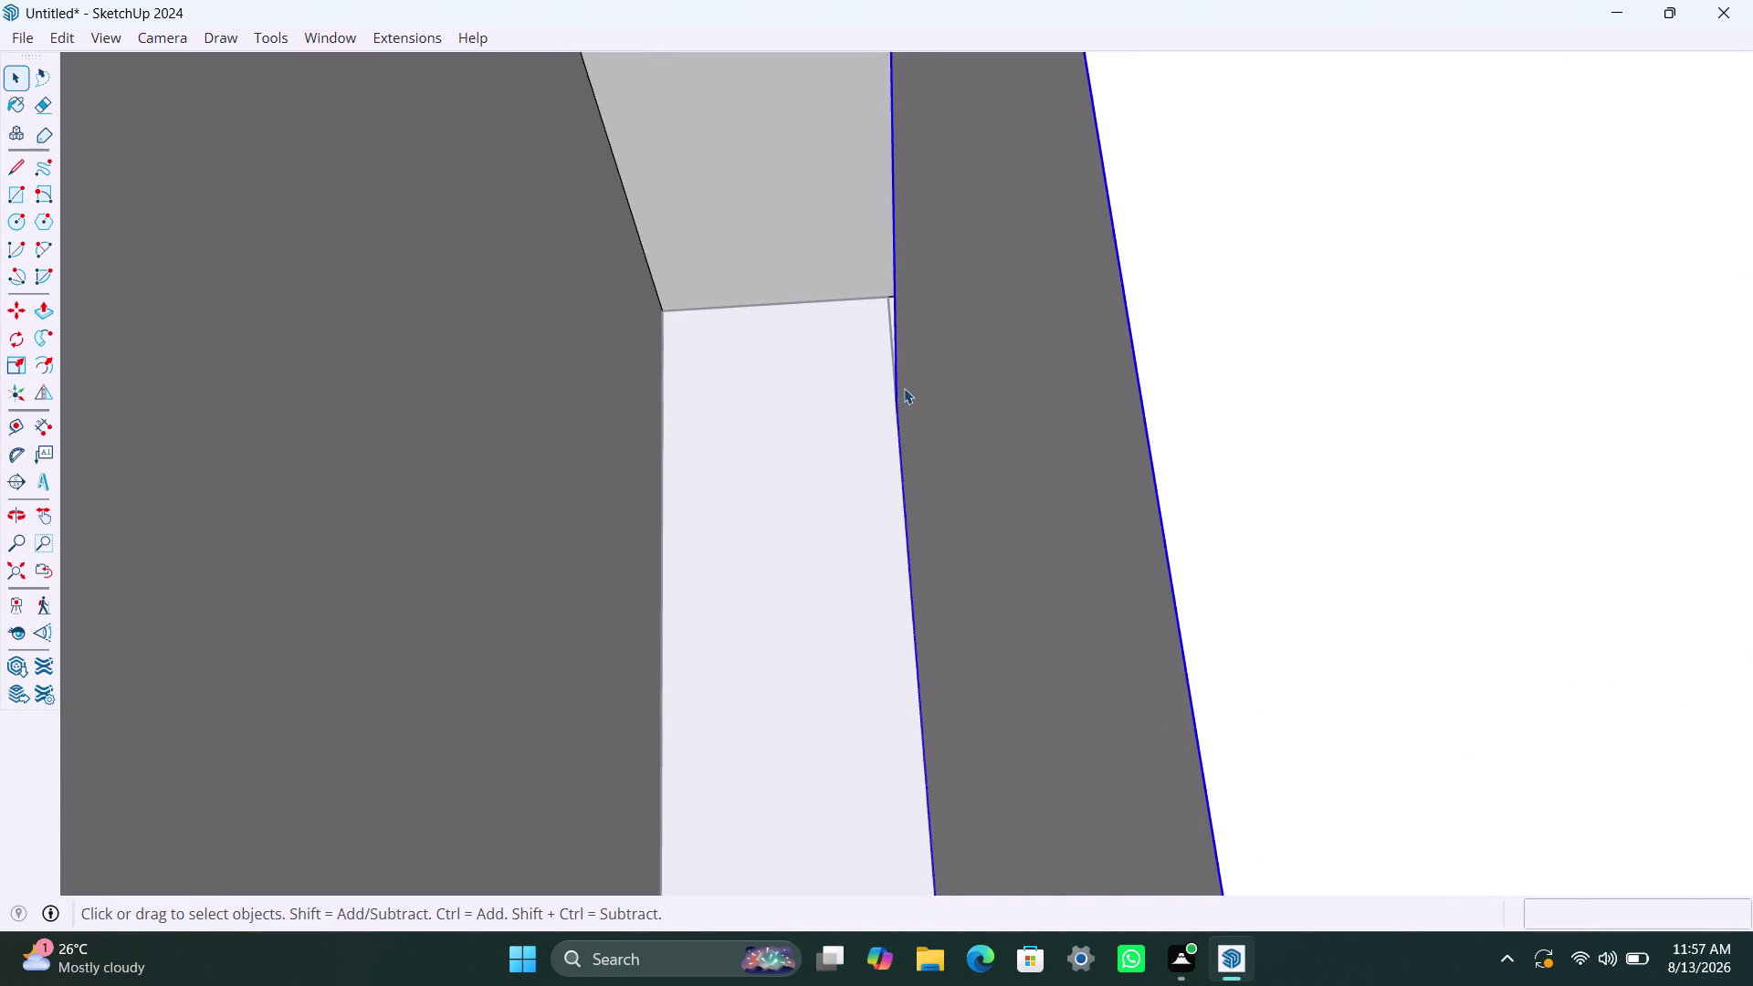
Snap the run's back corner onto the wall corner and orbit back out.
key(m)
click(894, 400)
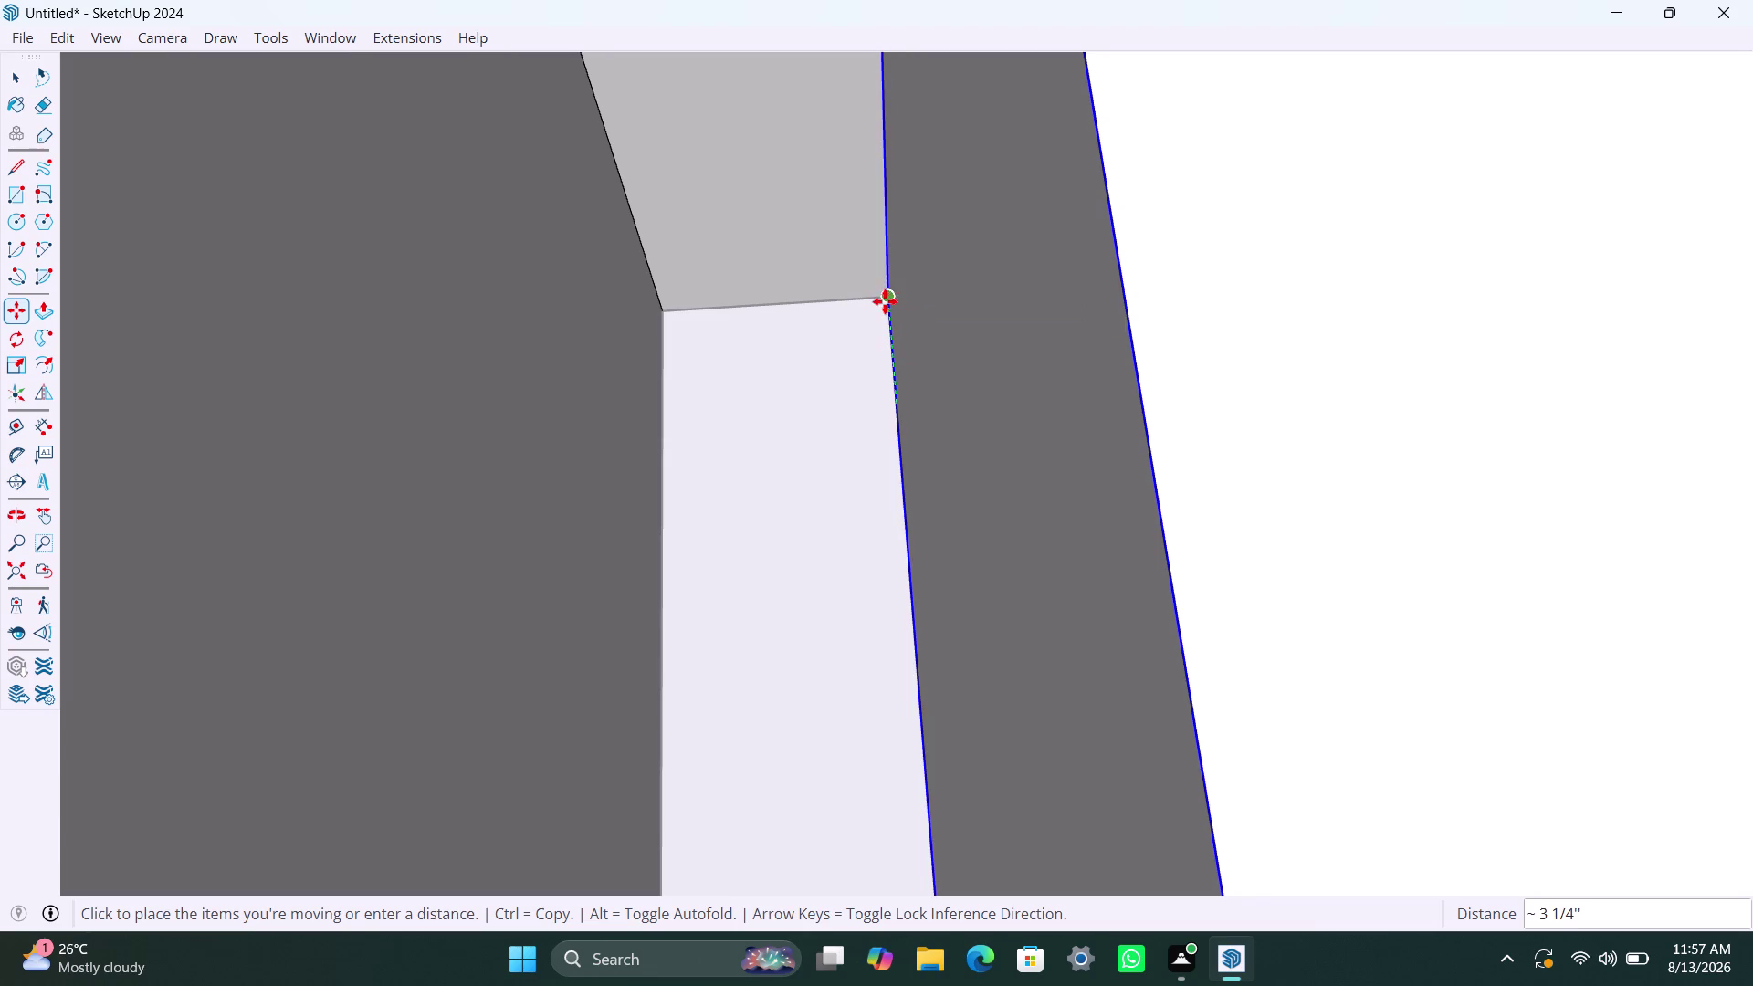
click(885, 301)
key(space)
scroll(down, 3)
middle_drag(875, 655, 765, 499)
scroll(down, 3)
middle_drag(922, 680, 888, 701)
Clear the cabinet selection and orbit out to see the whole room.
click(1407, 787)
triple_click(1479, 761)
click(1479, 757)
scroll(down, 3)
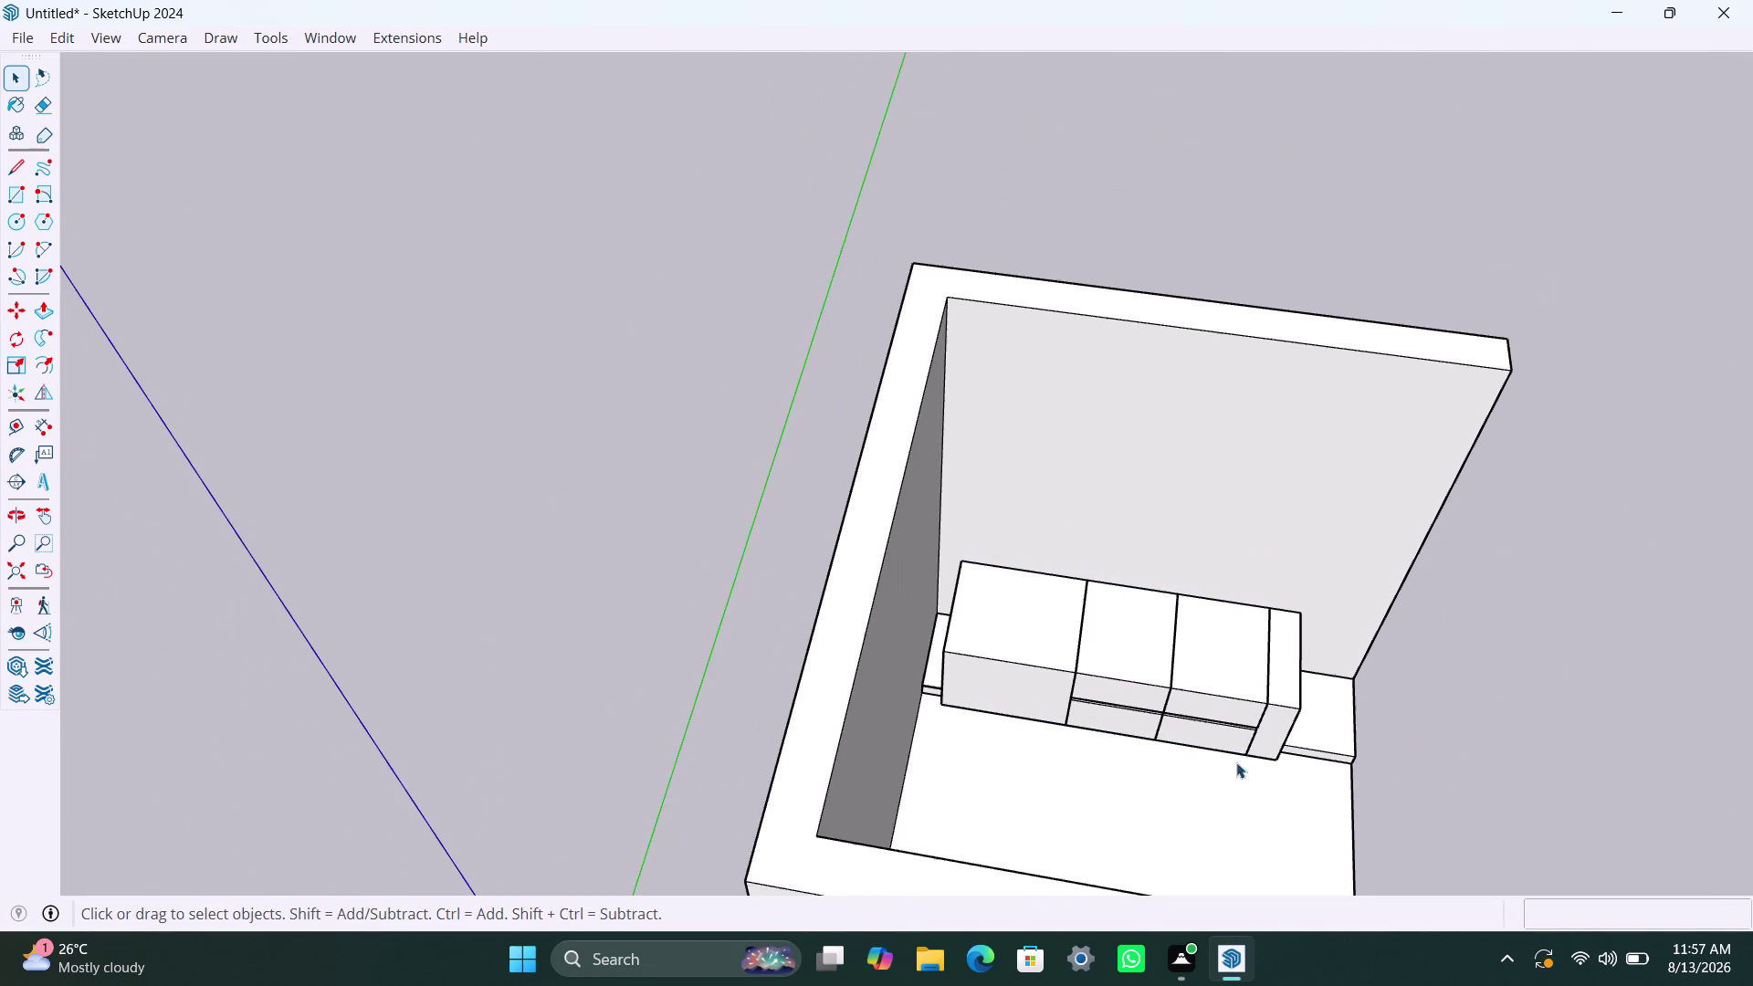
middle_drag(1236, 763, 1222, 762)
scroll(up, 3)
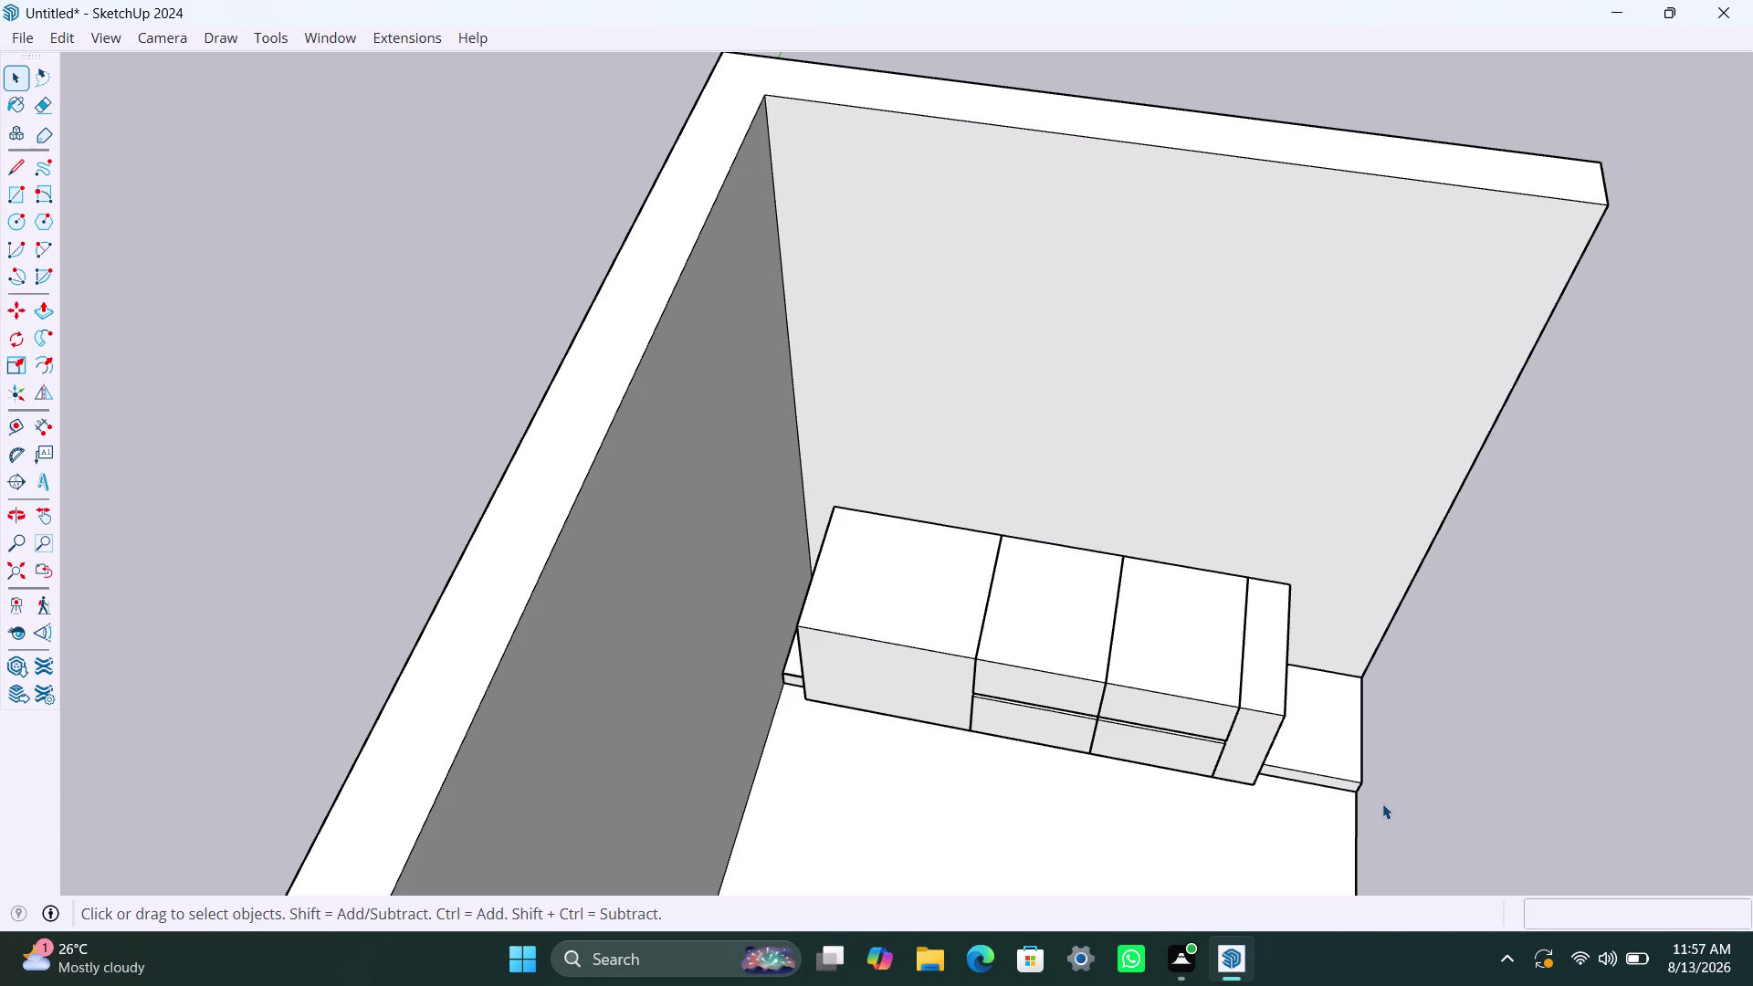
Orbit above the run to face the end filler and the floor beside it.
scroll(up, 3)
middle_drag(1317, 764, 1291, 731)
scroll(up, 3)
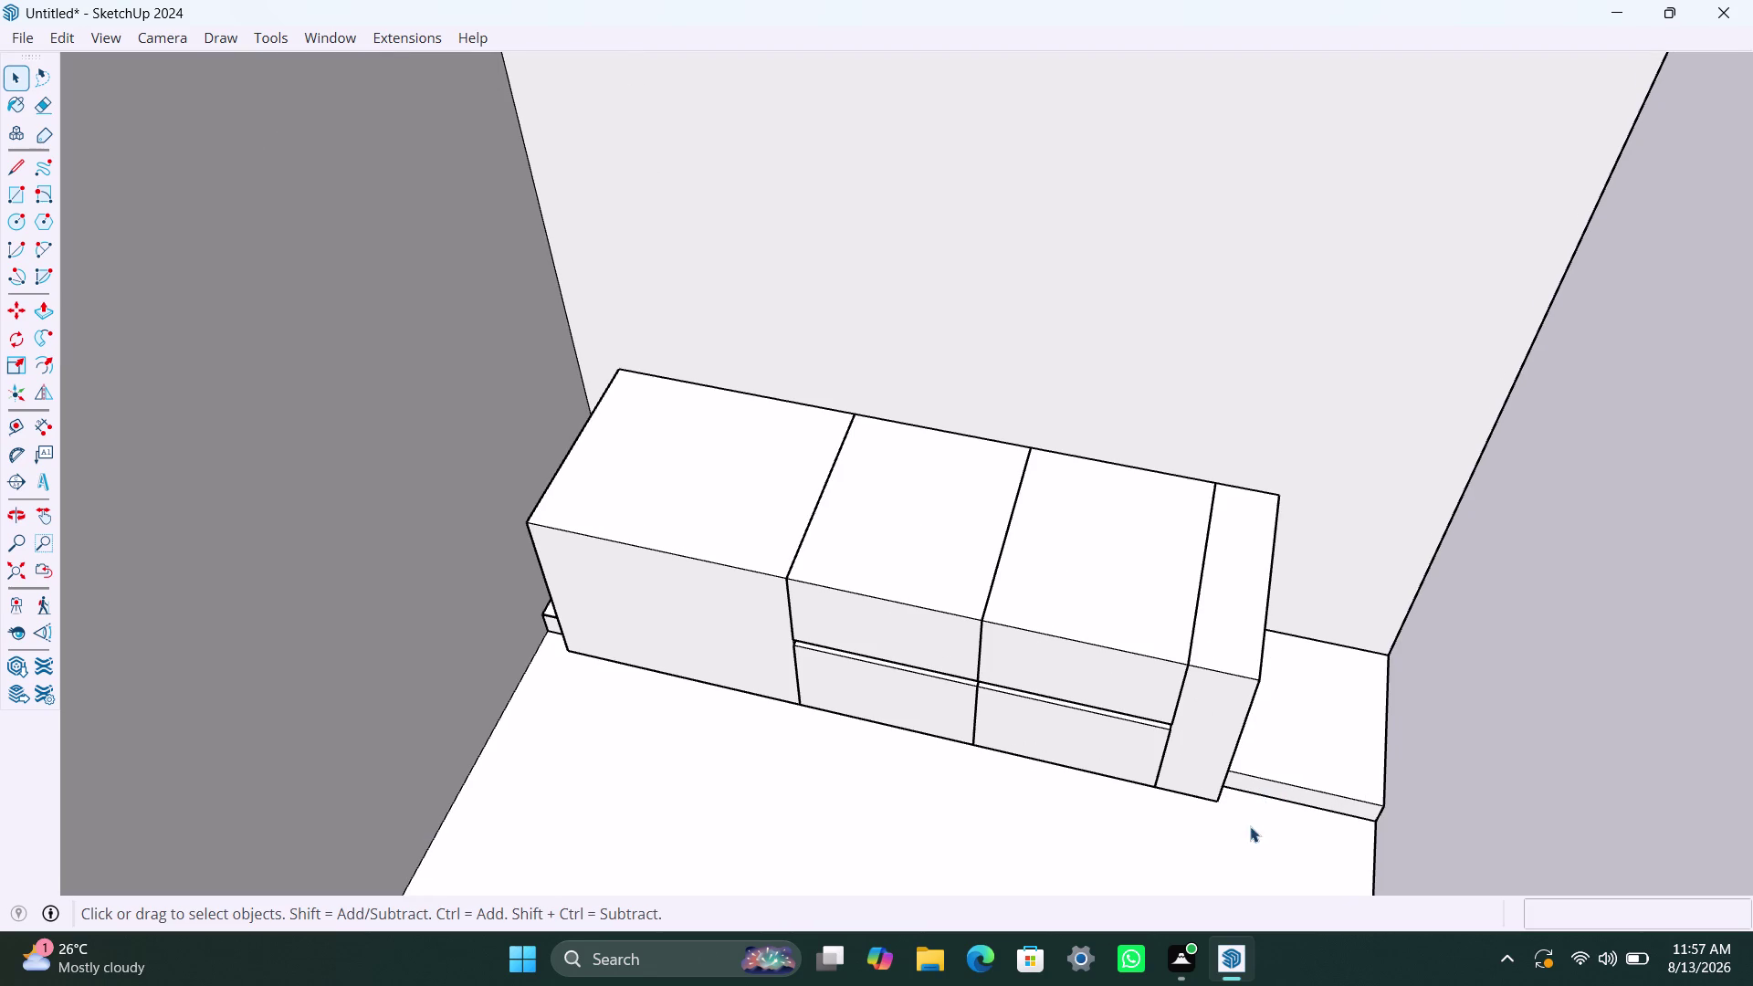
middle_click(1250, 829)
scroll(up, 3)
scroll(down, 3)
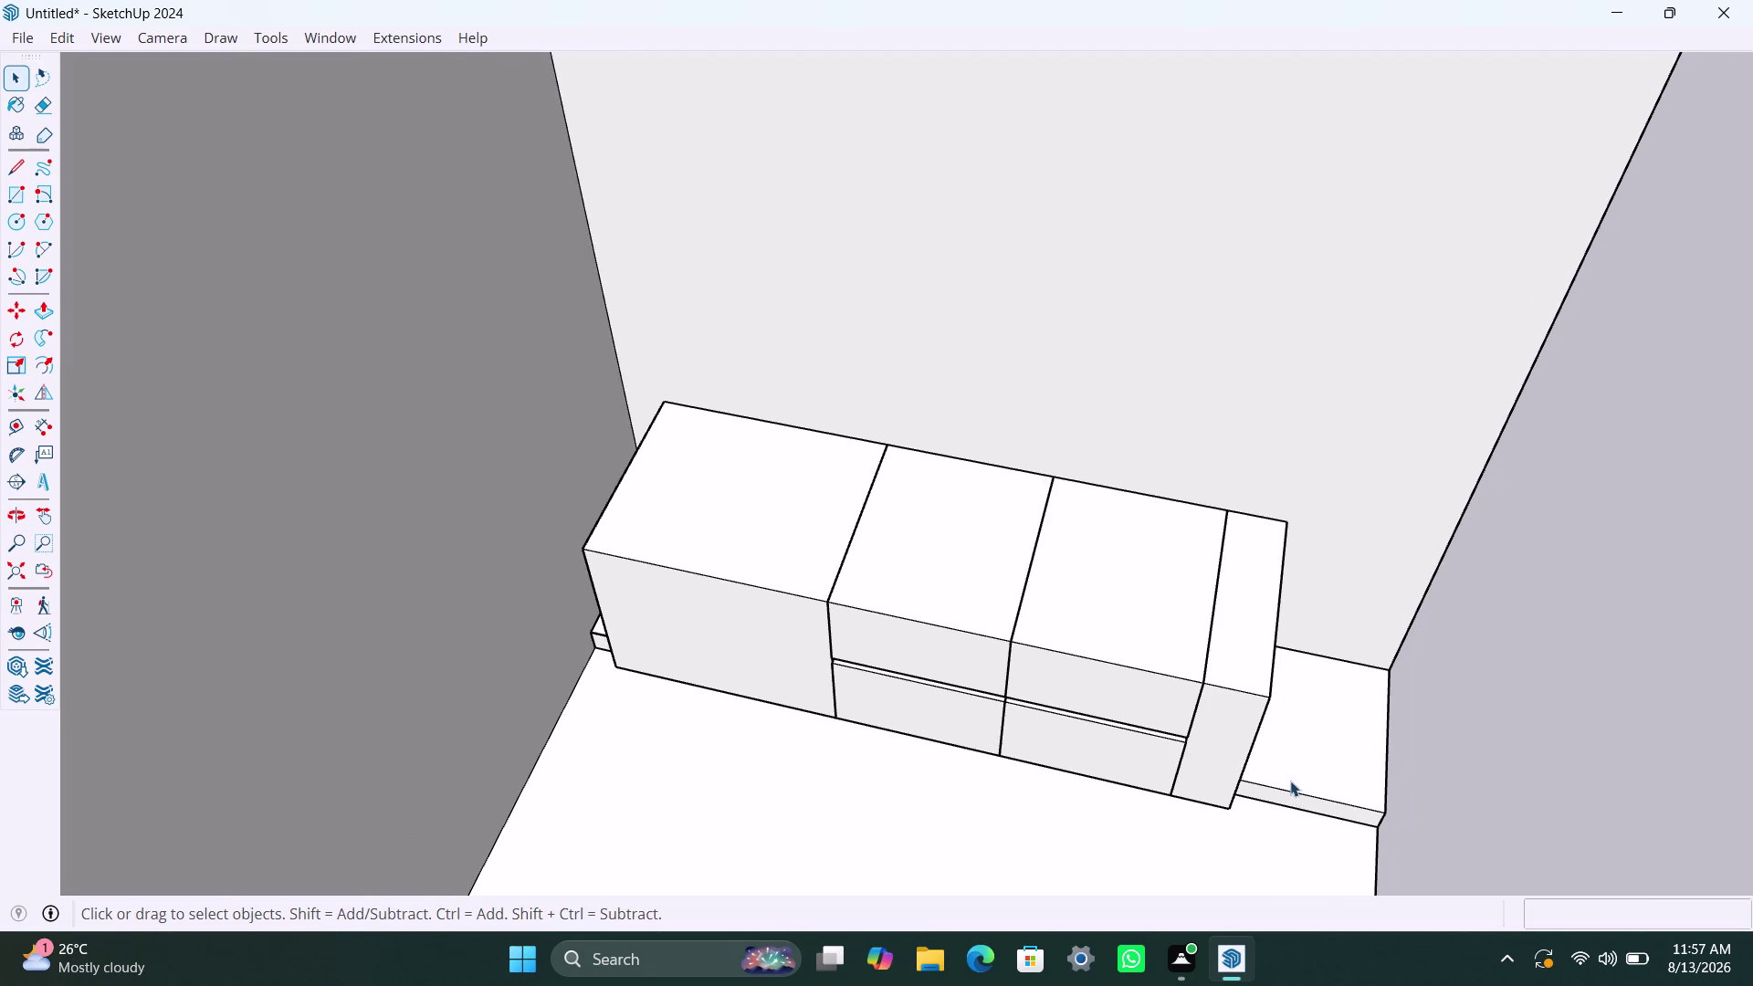
middle_drag(1290, 778, 1158, 718)
scroll(up, 3)
scroll(up, 3)
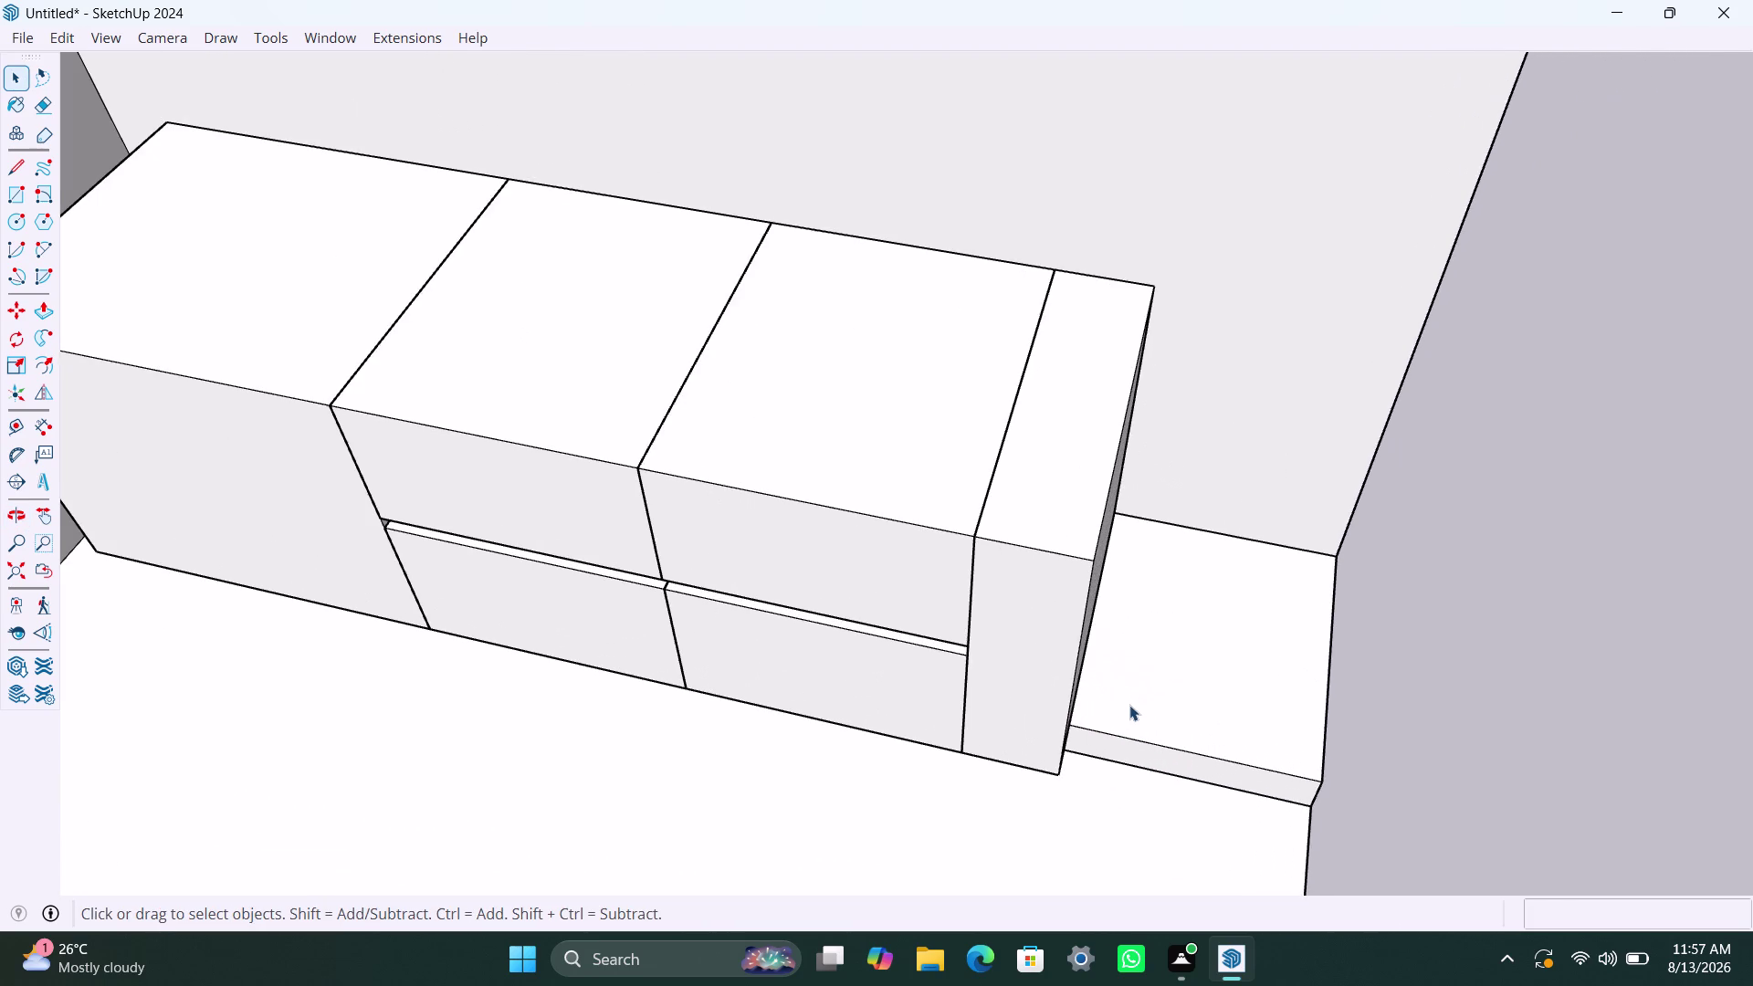
middle_drag(1129, 704, 1090, 694)
key(r)
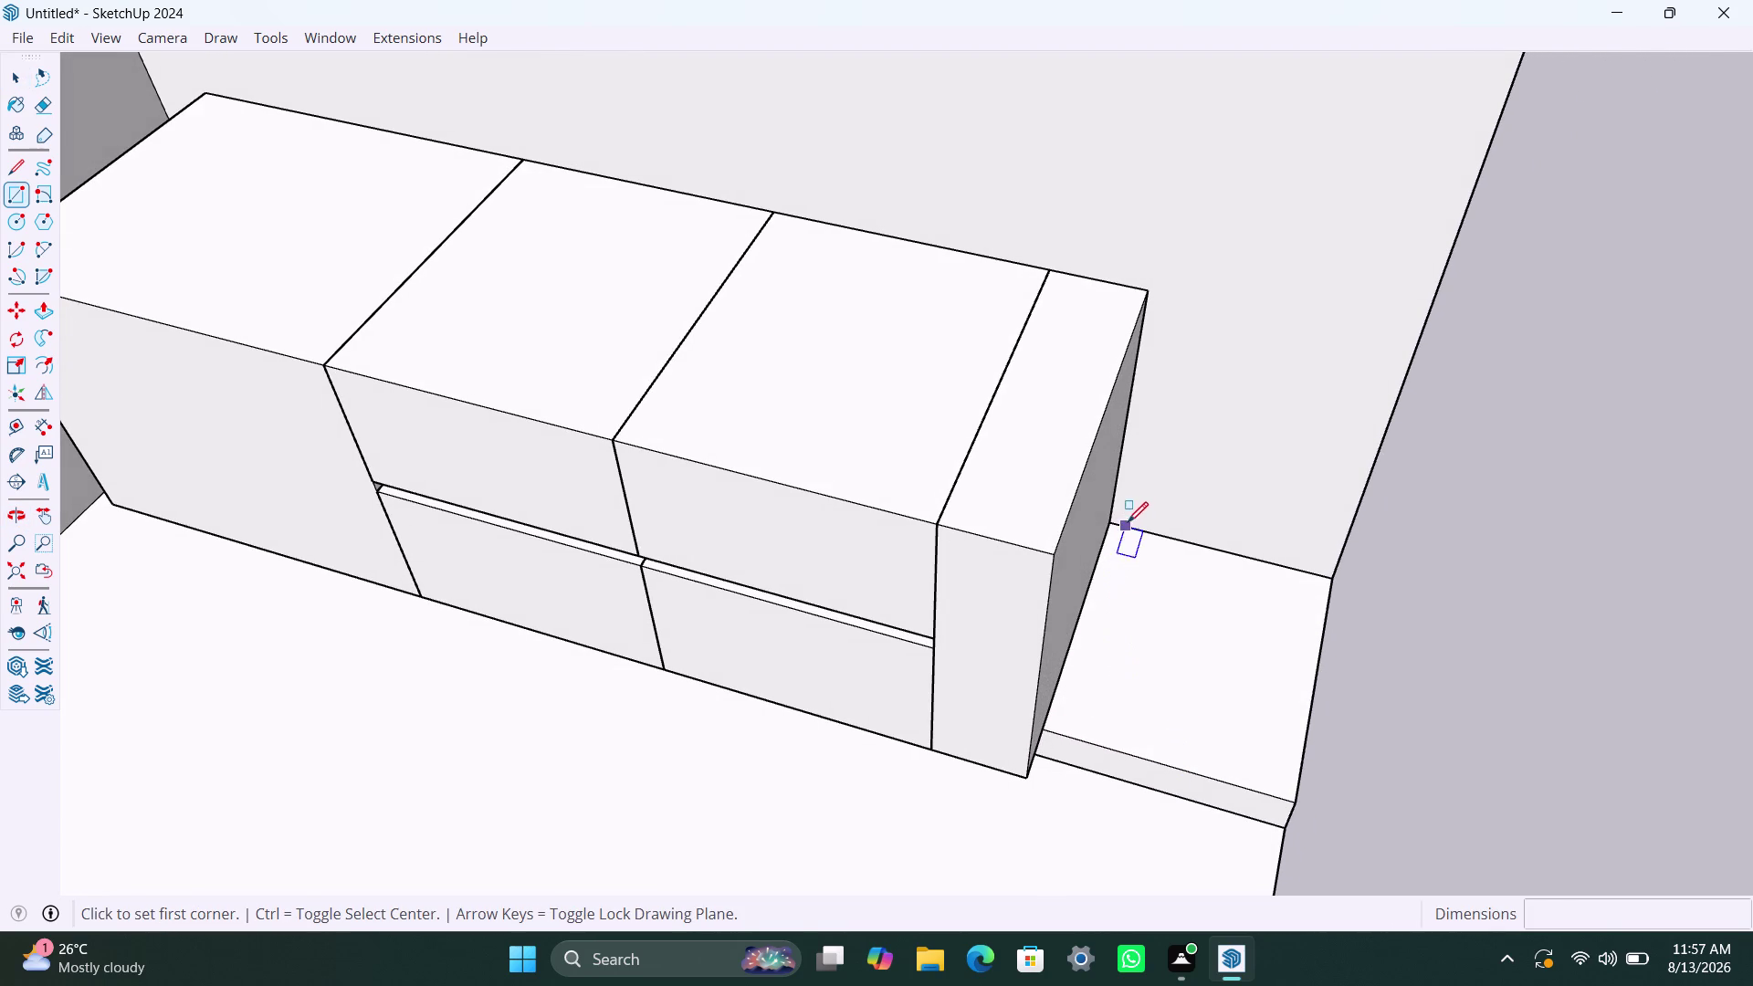
click(1113, 520)
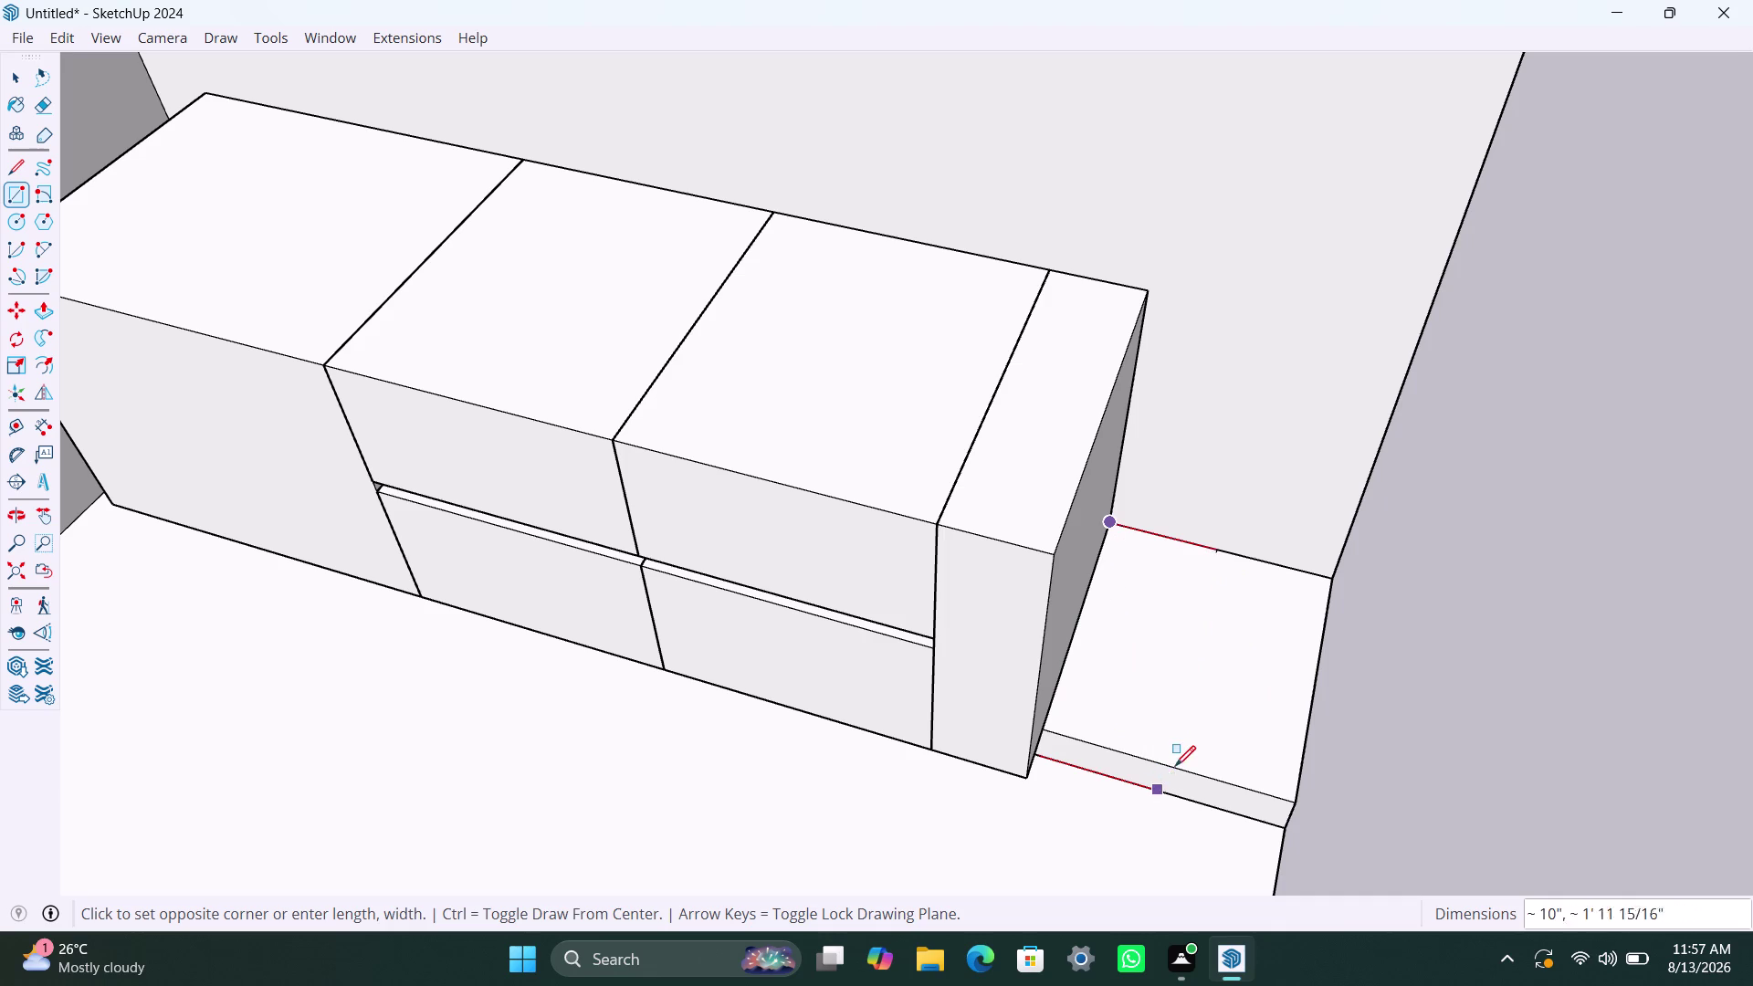
text(400mm)
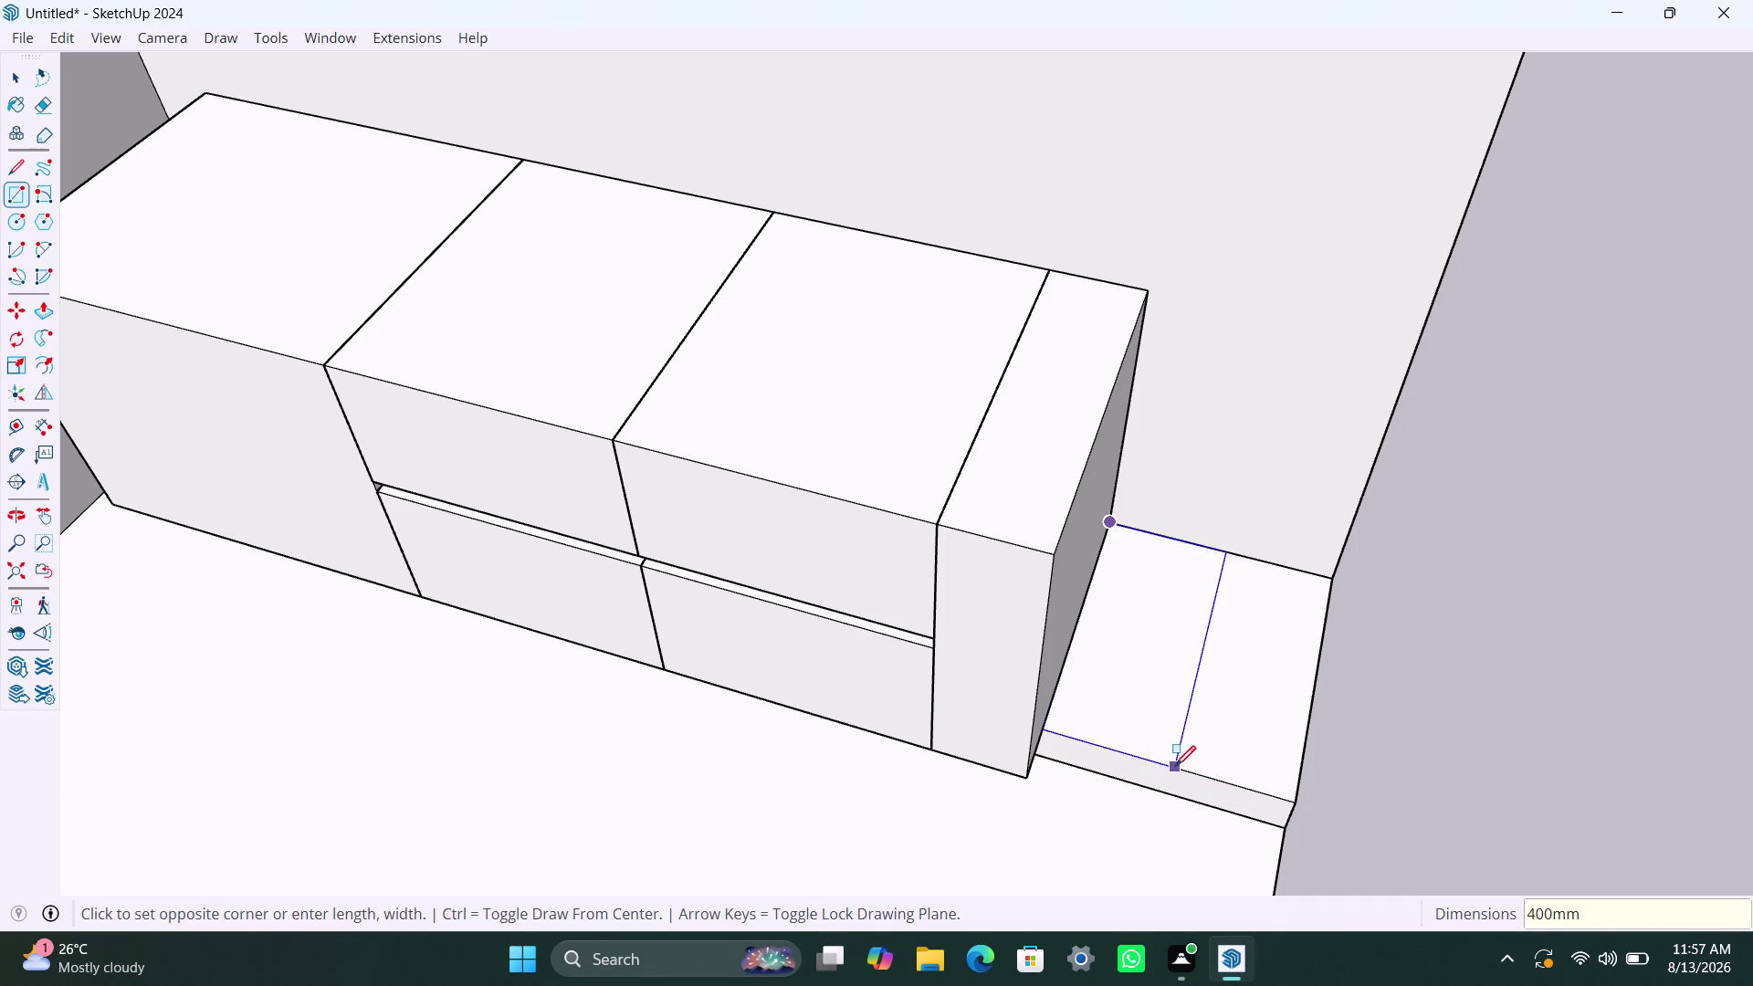
key(Return)
key(space)
double_click(1174, 746)
right_click(1176, 745)
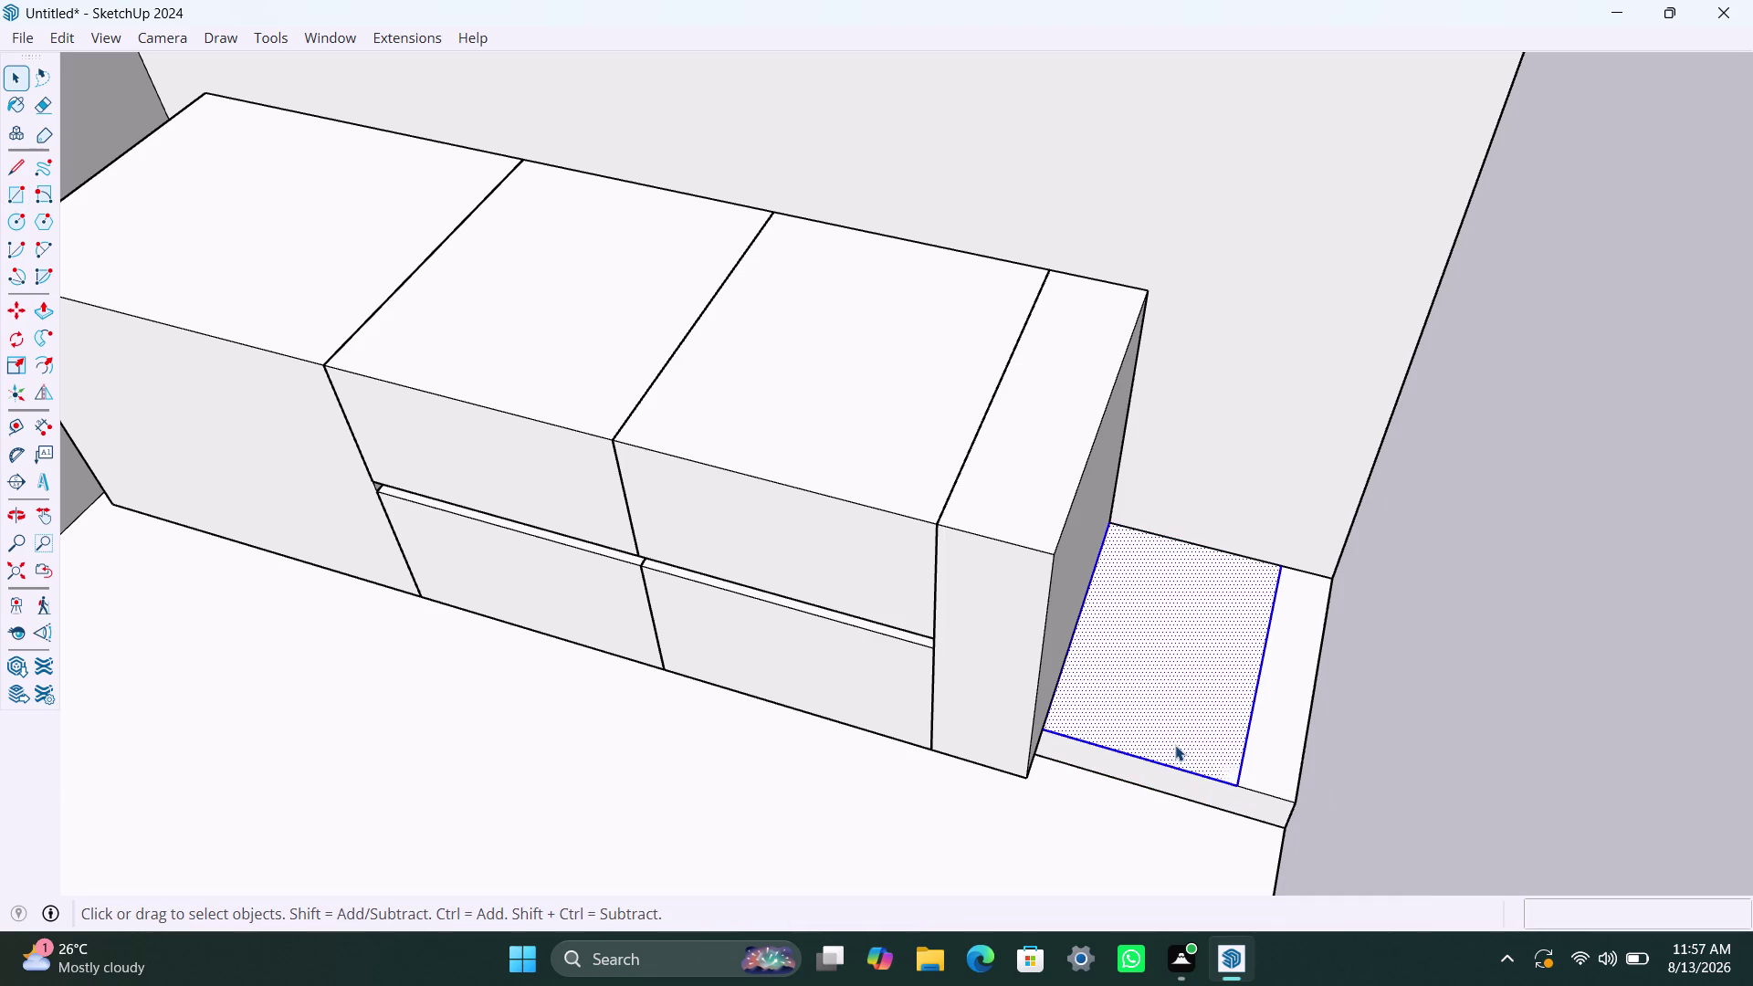
click(1263, 456)
triple_click(1210, 652)
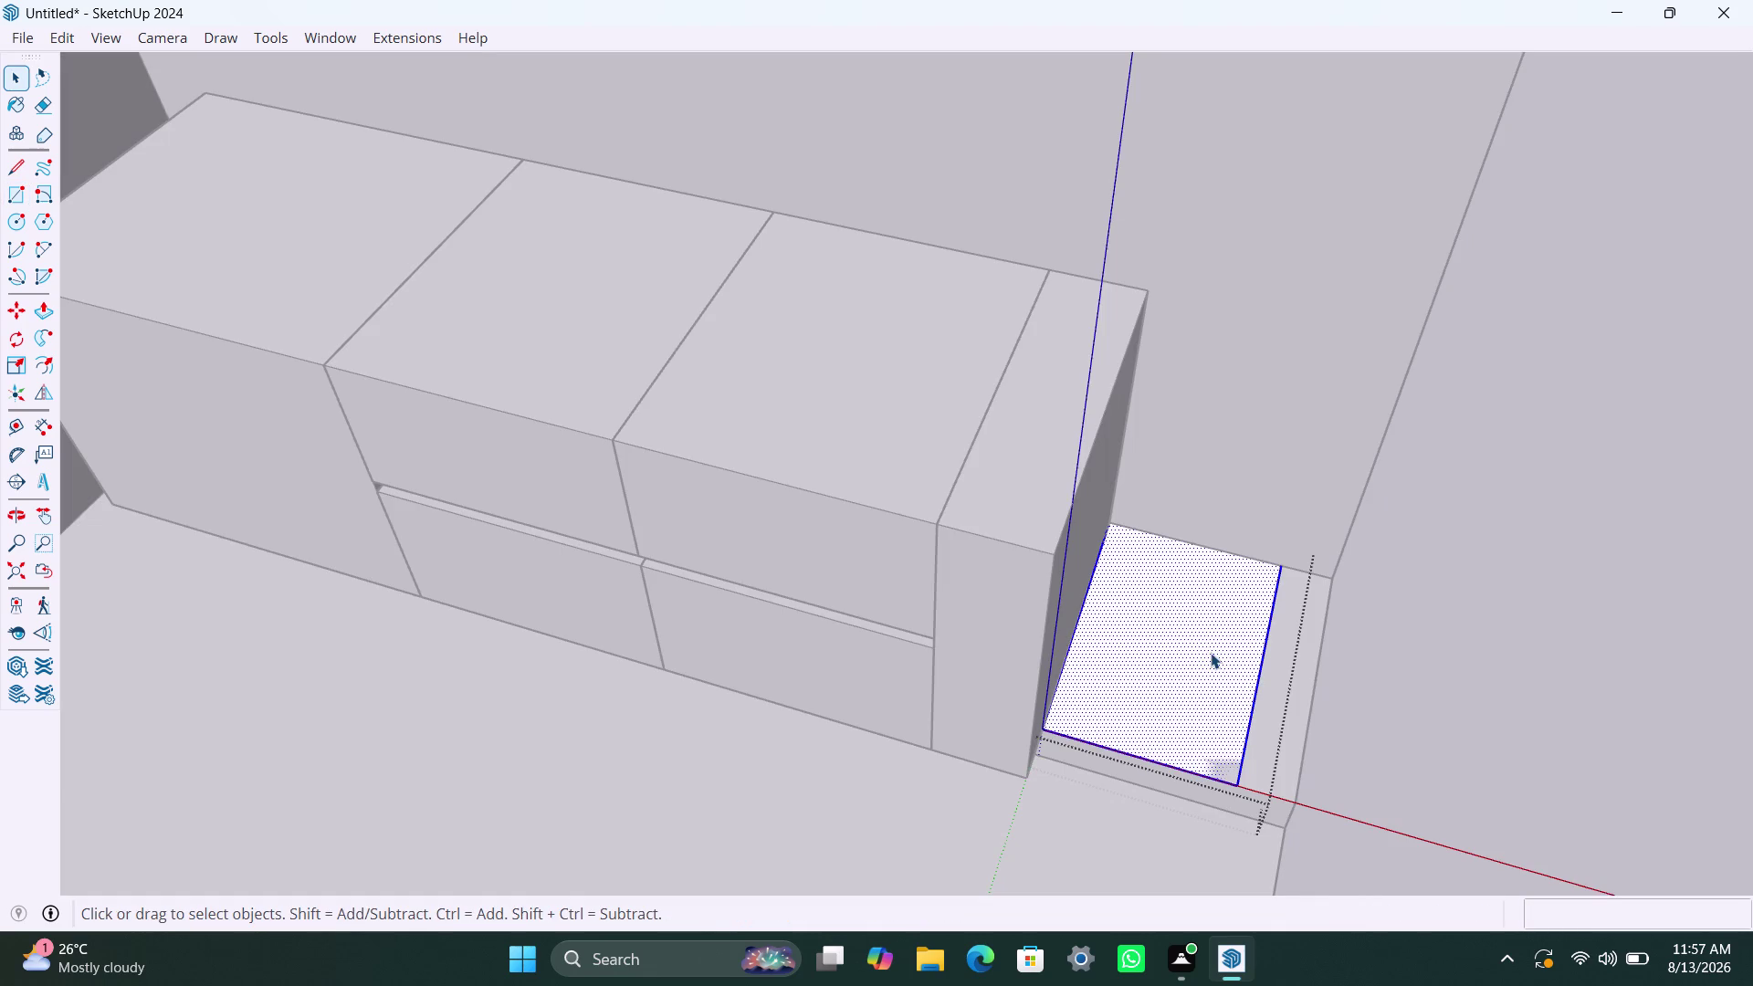
key(p)
click(1211, 652)
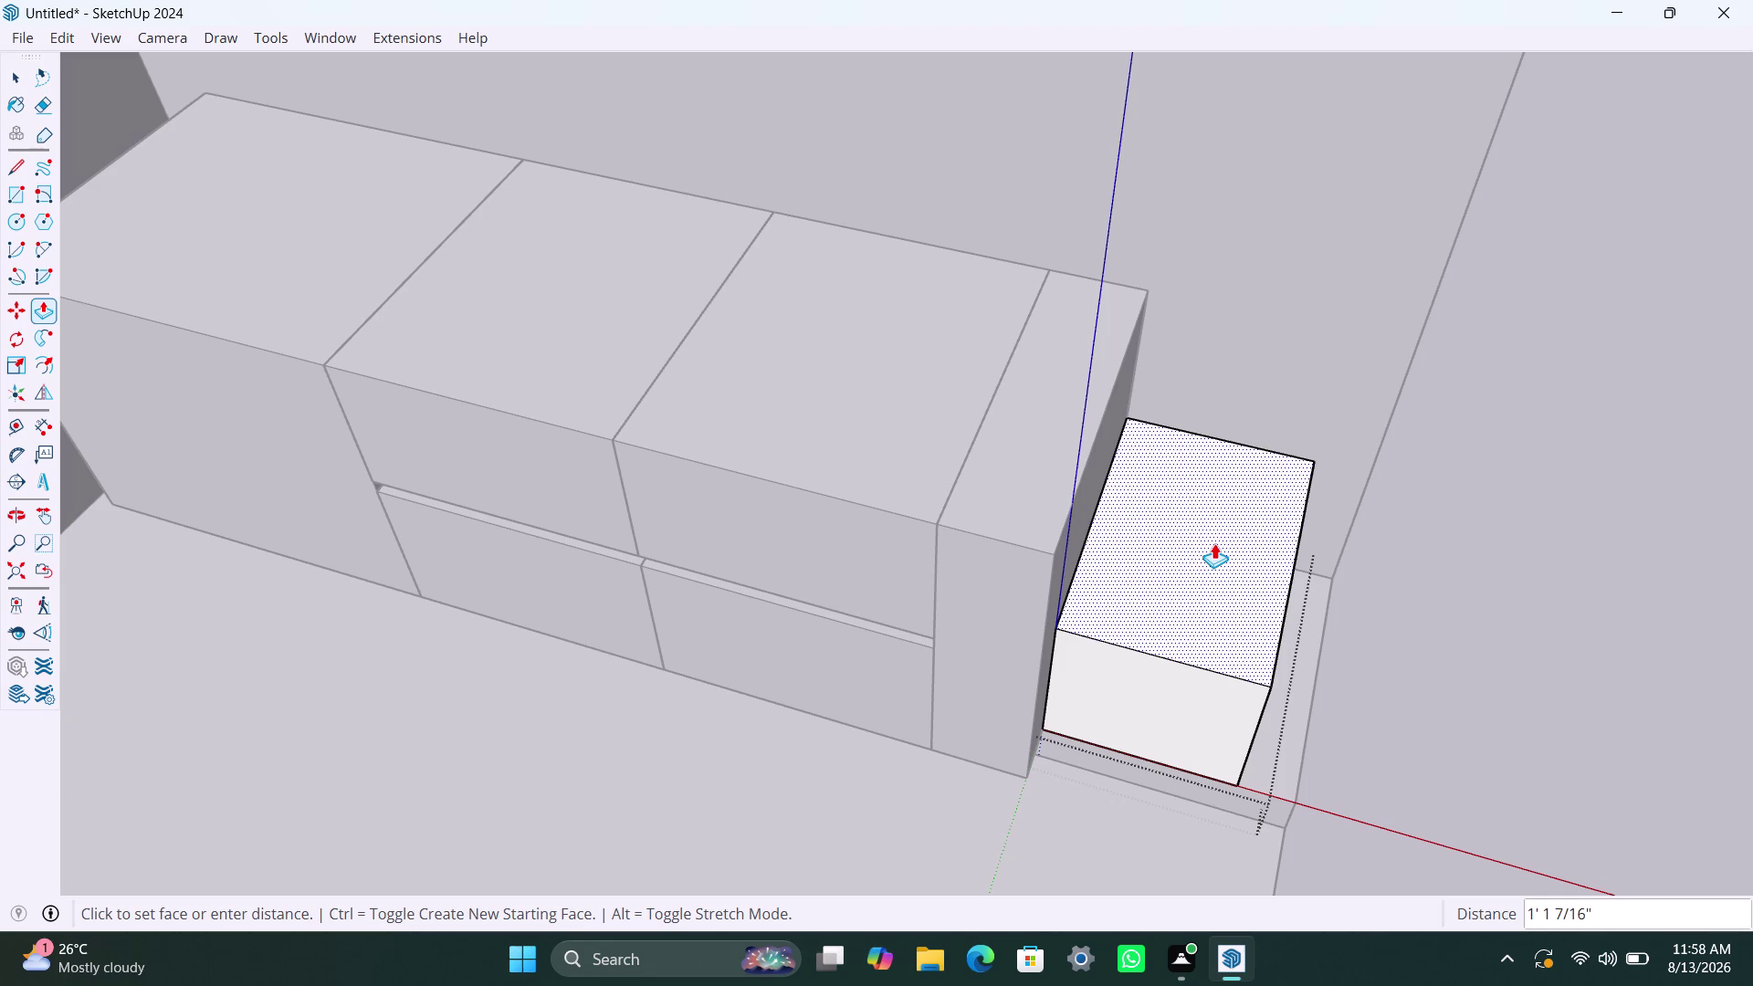
text(690mm)
key(Return)
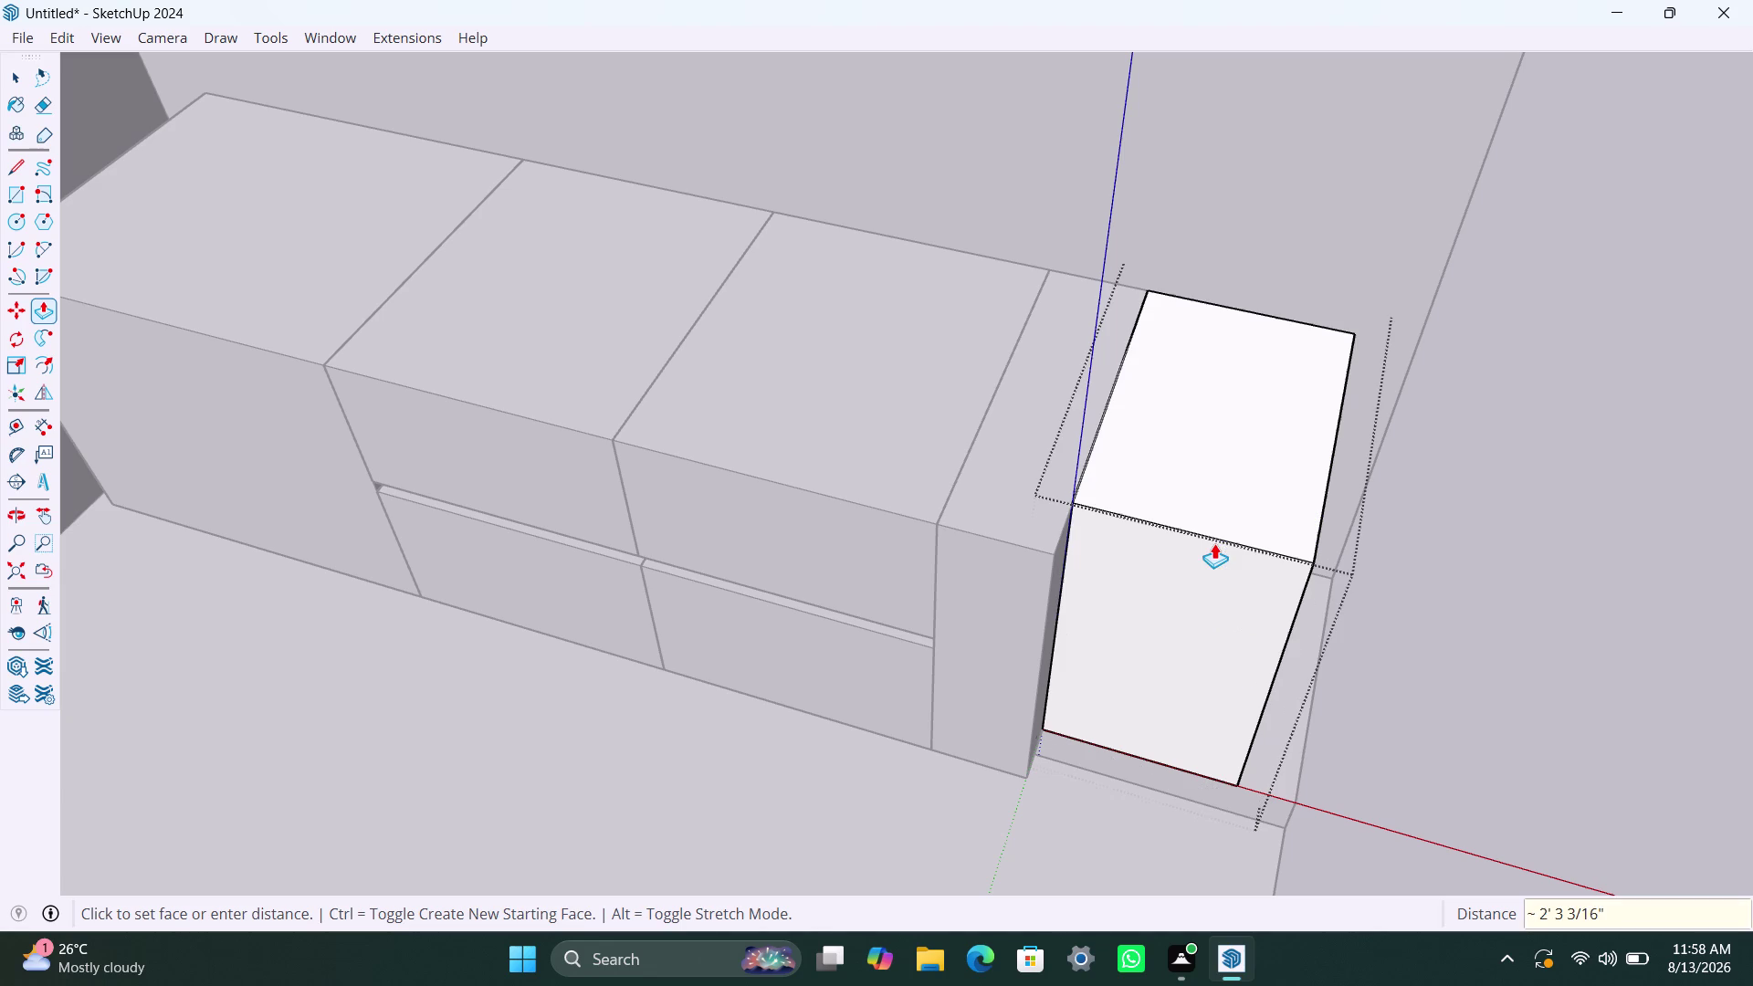
key(space)
double_click(1216, 583)
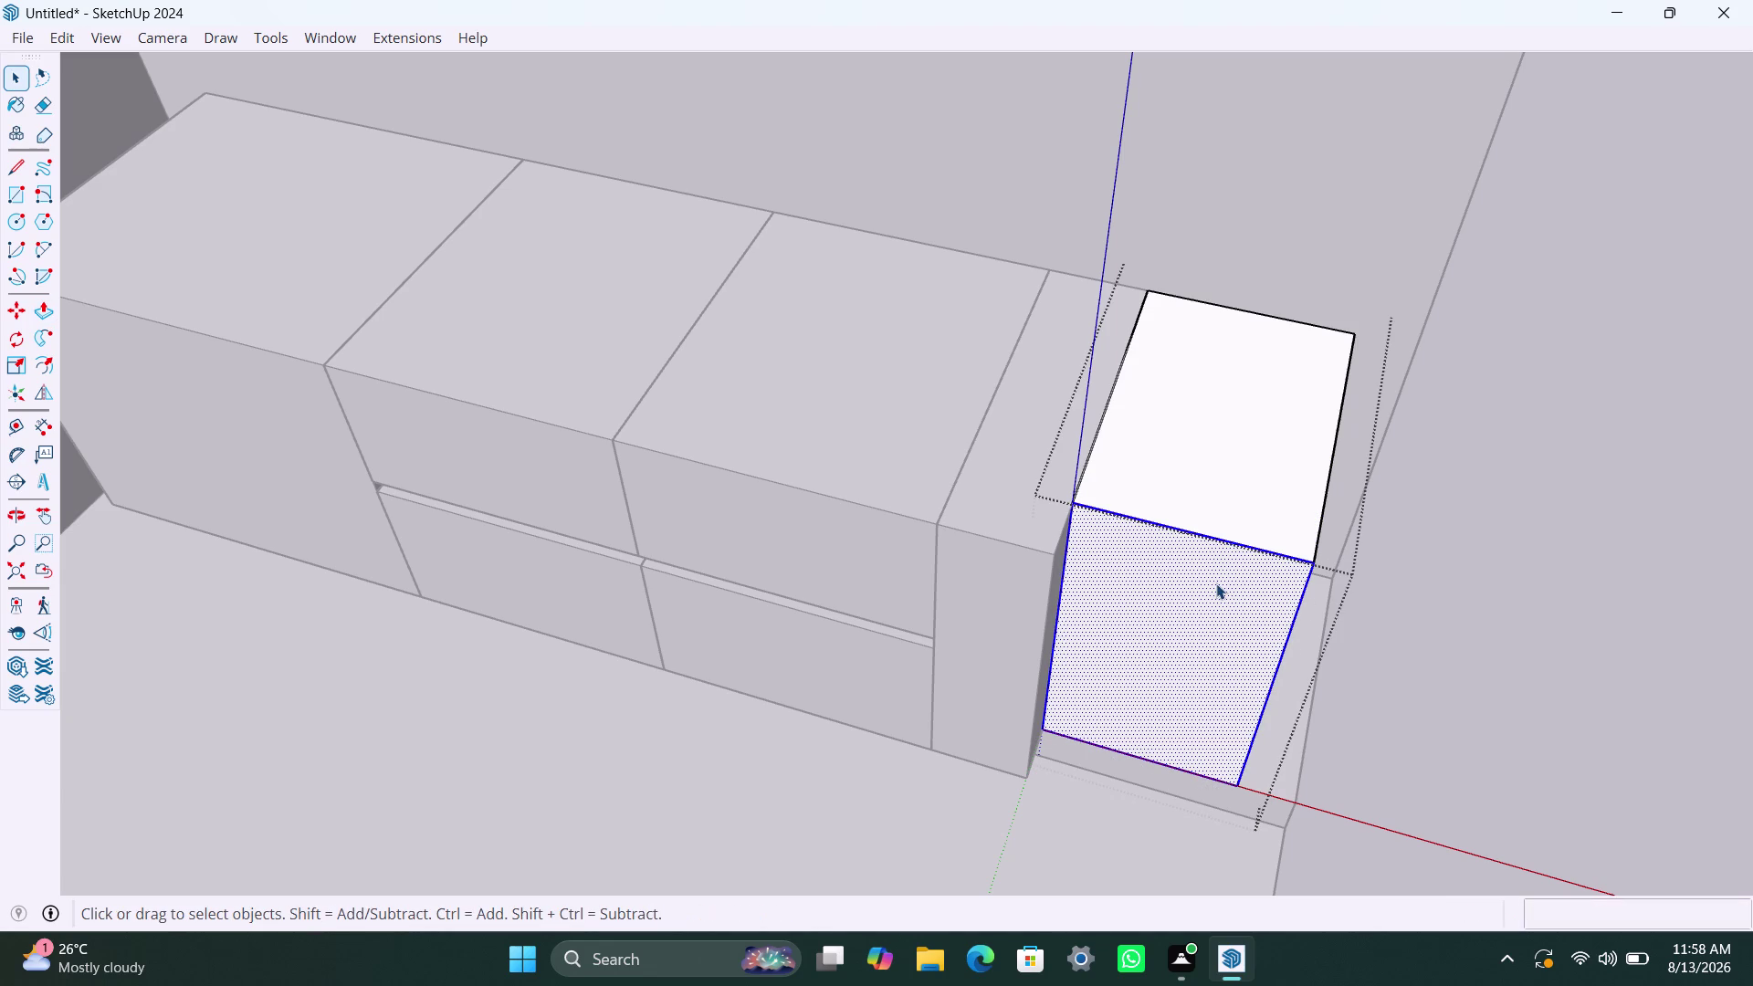
key(p)
click(1216, 583)
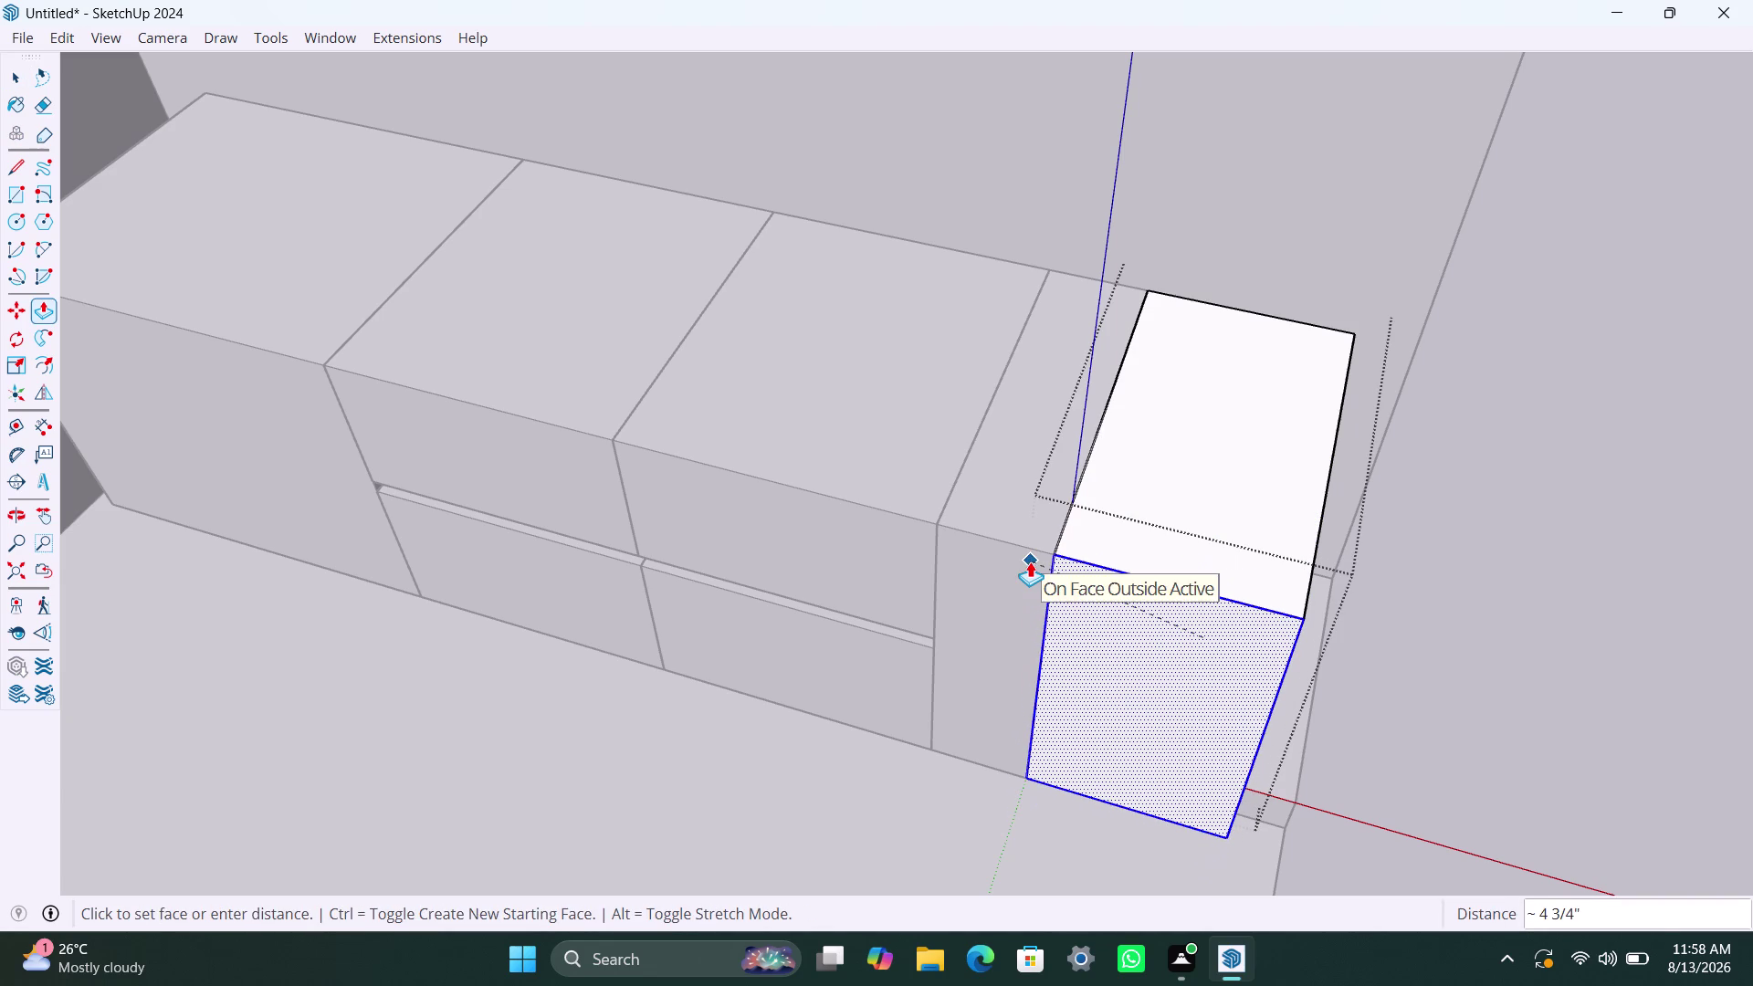
click(1030, 562)
key(space)
click(1016, 856)
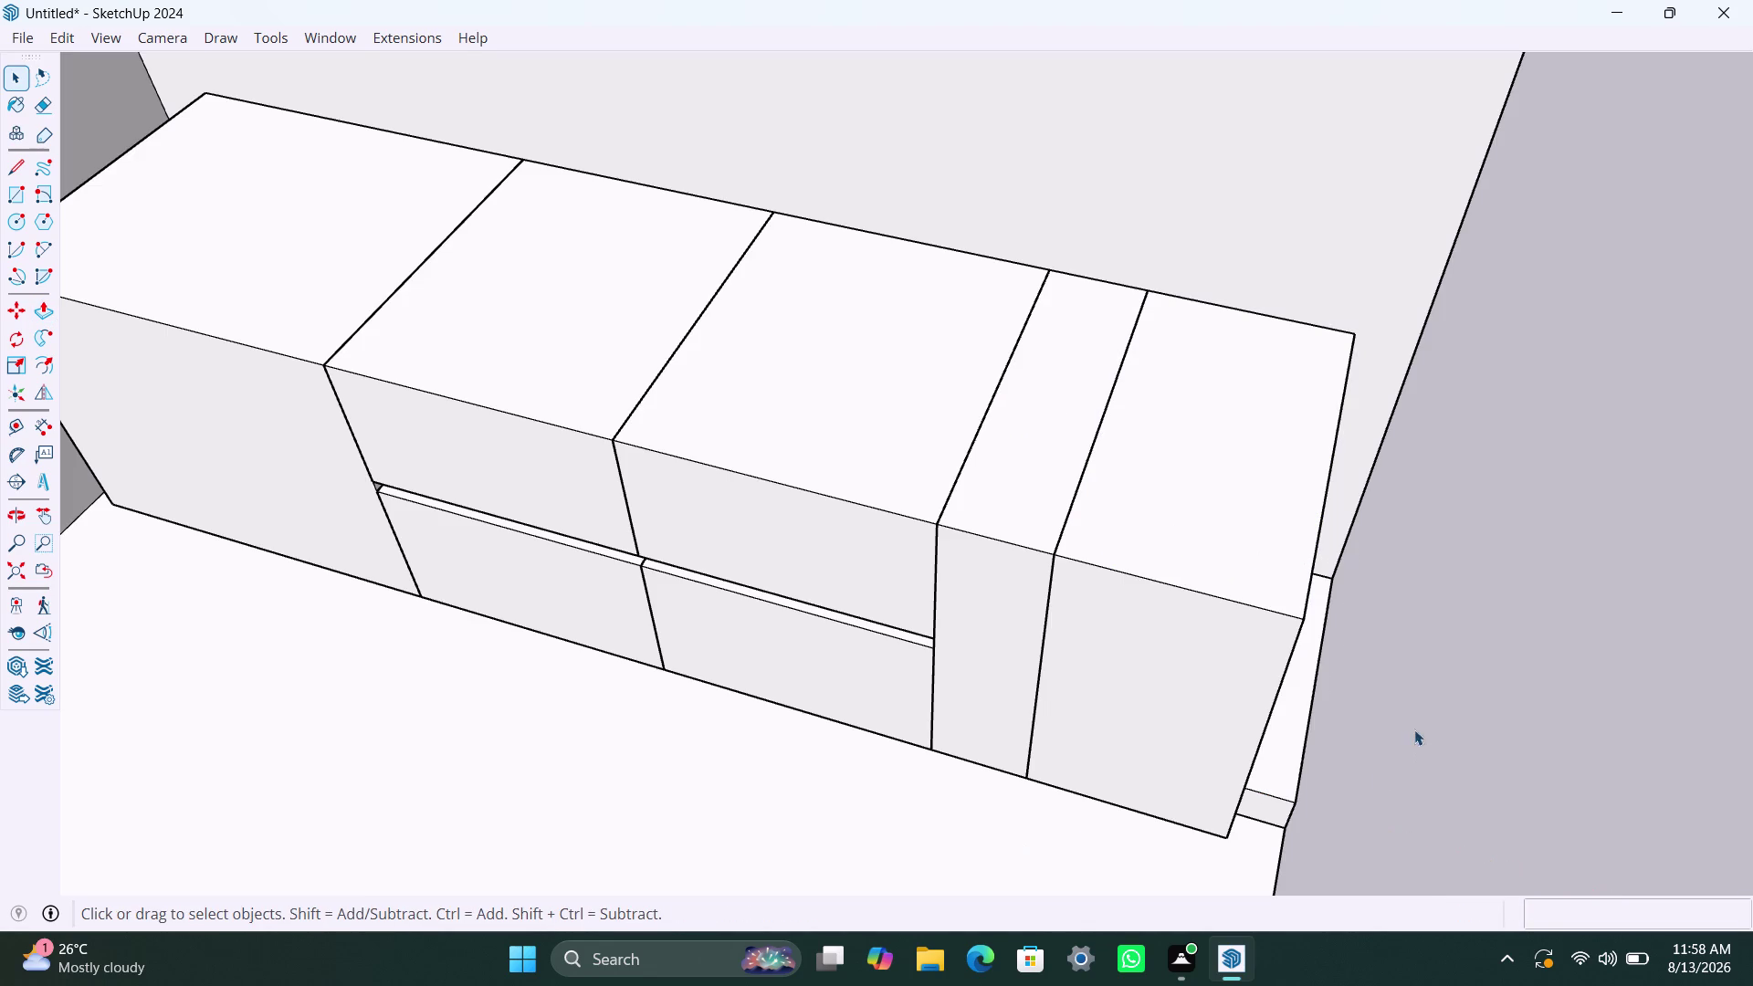
scroll(up, 3)
scroll(down, 3)
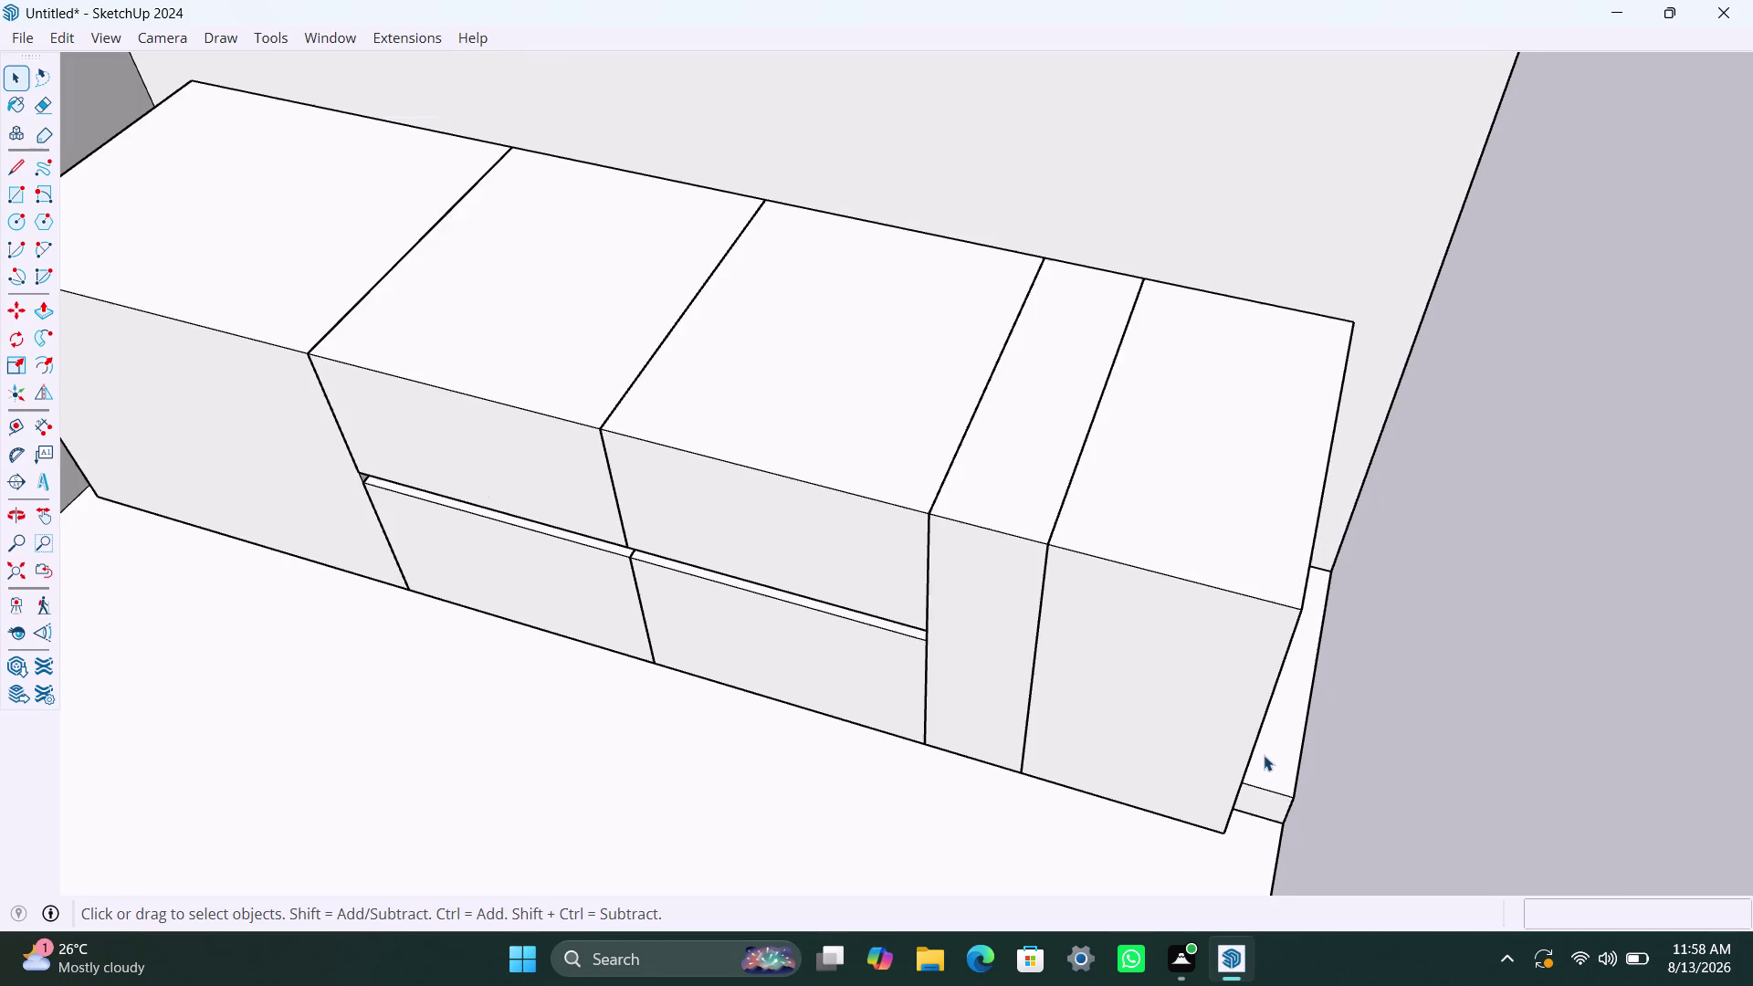
middle_drag(1263, 754, 1148, 637)
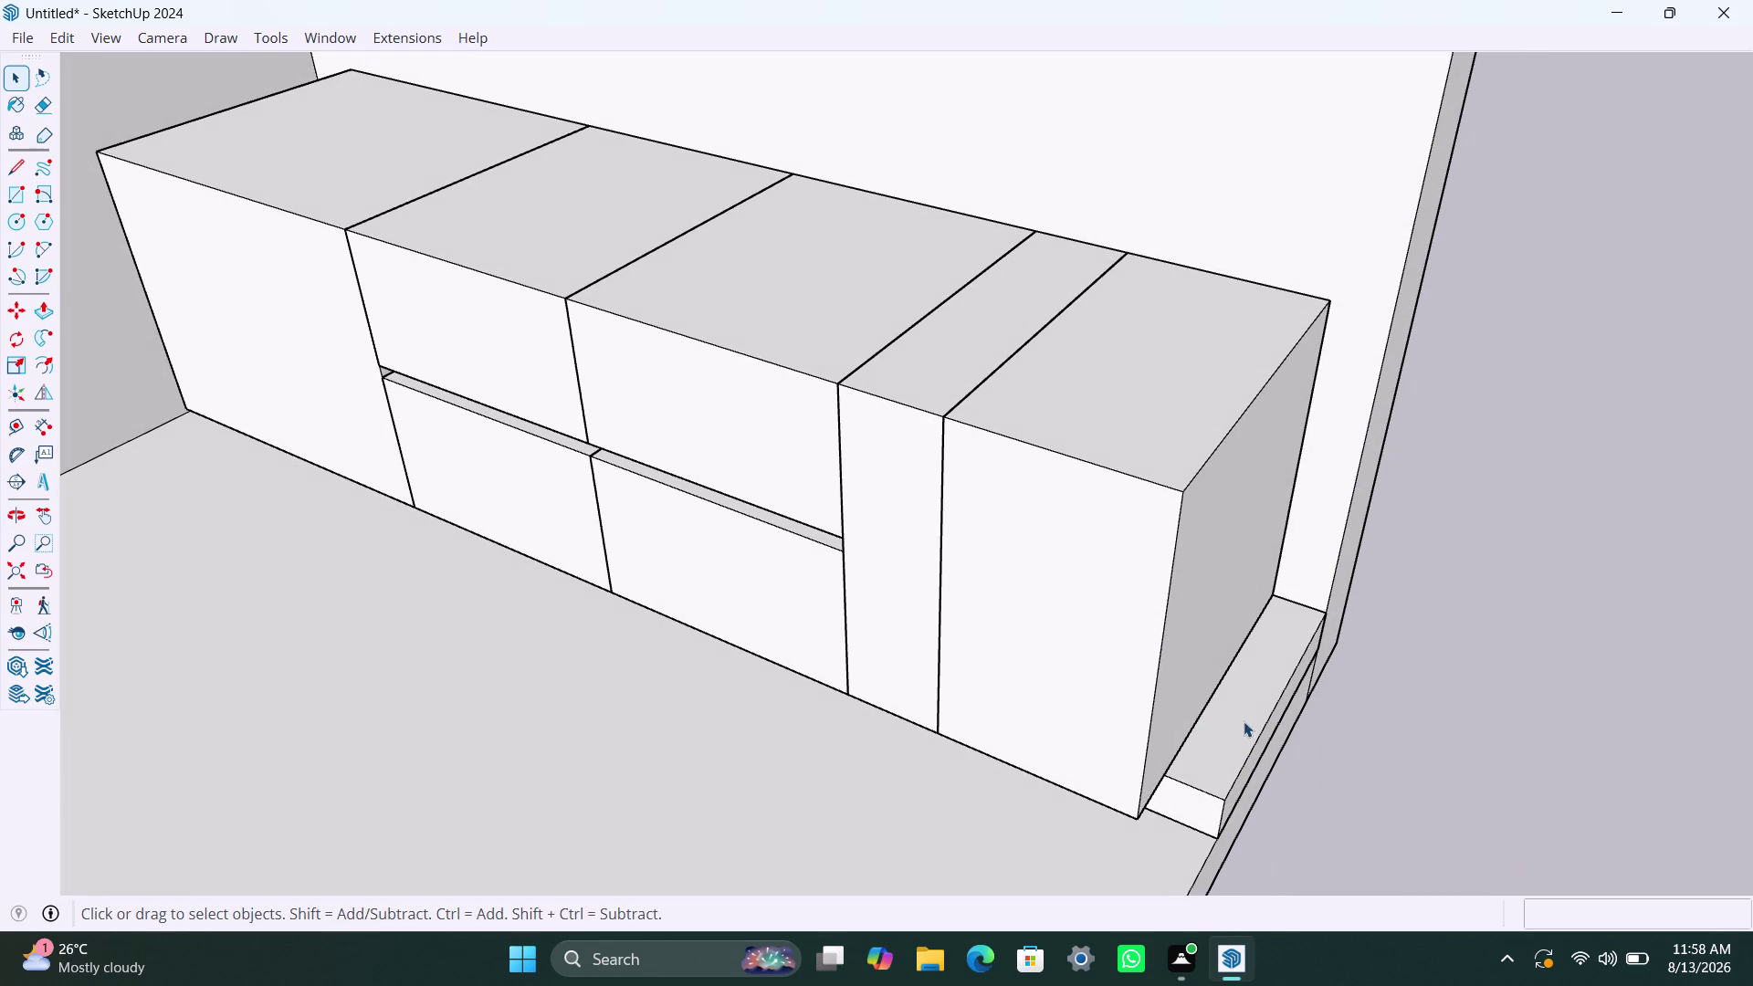
scroll(up, 3)
Draw a 40 mm rectangle strip on the base piece's top face.
click(1186, 717)
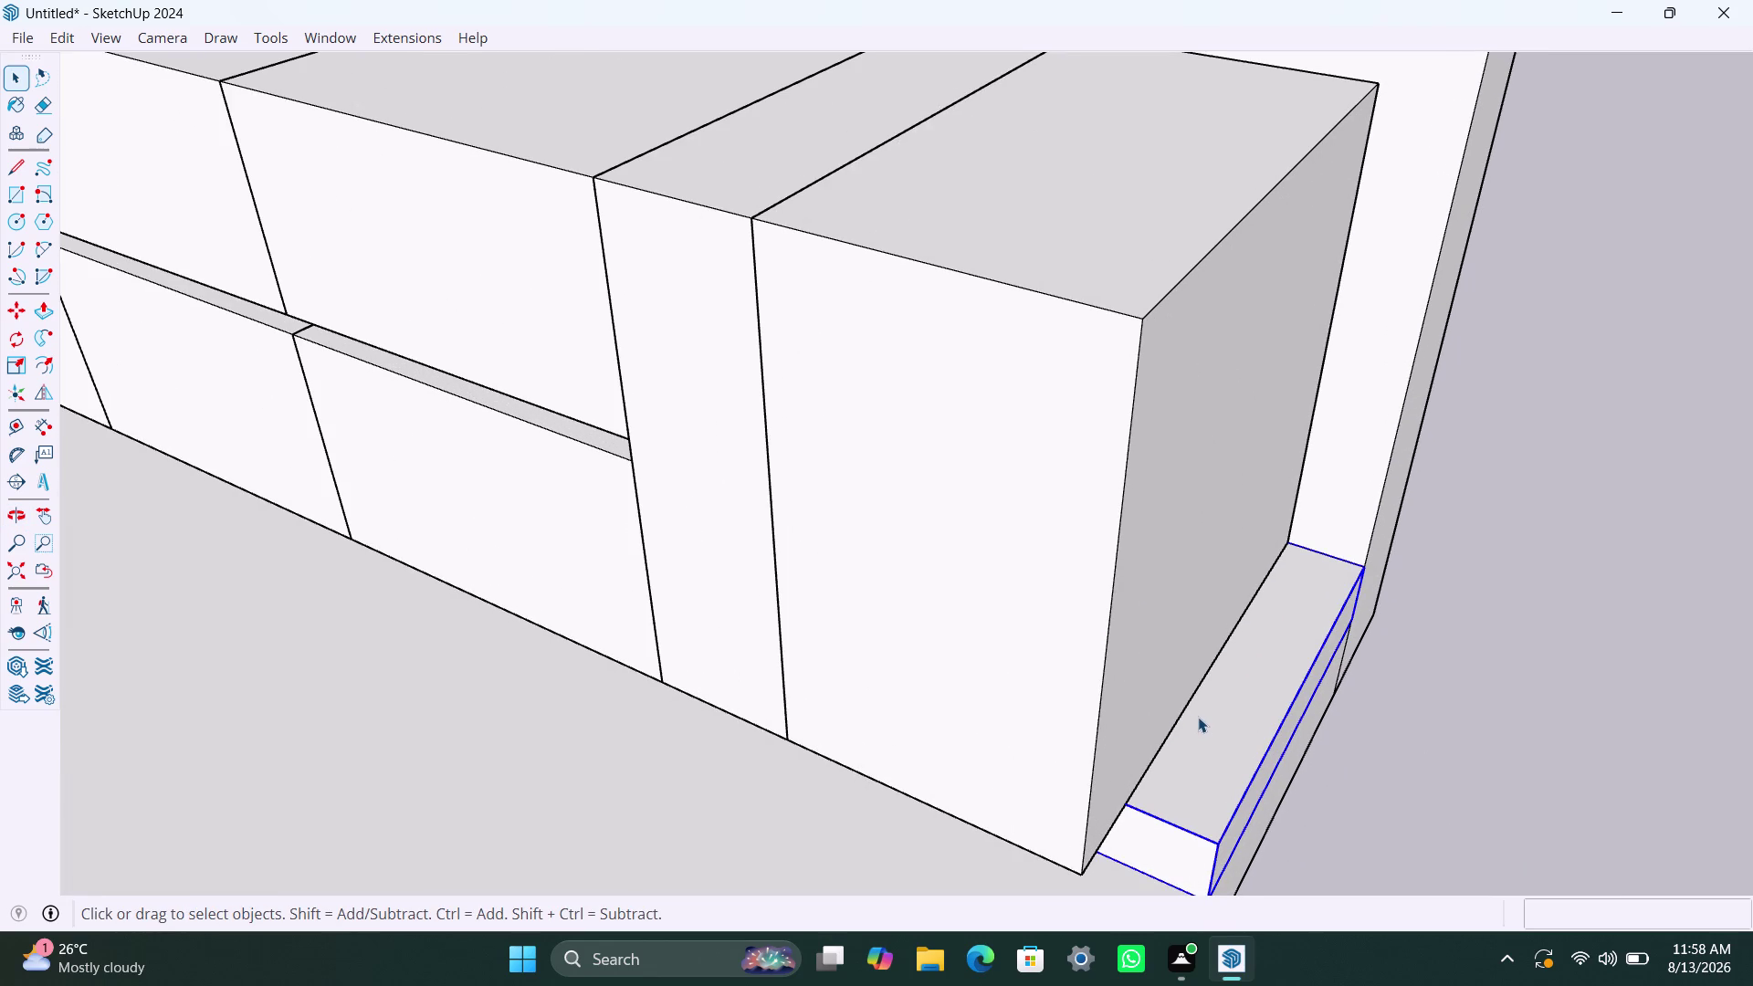
click(1457, 739)
key(r)
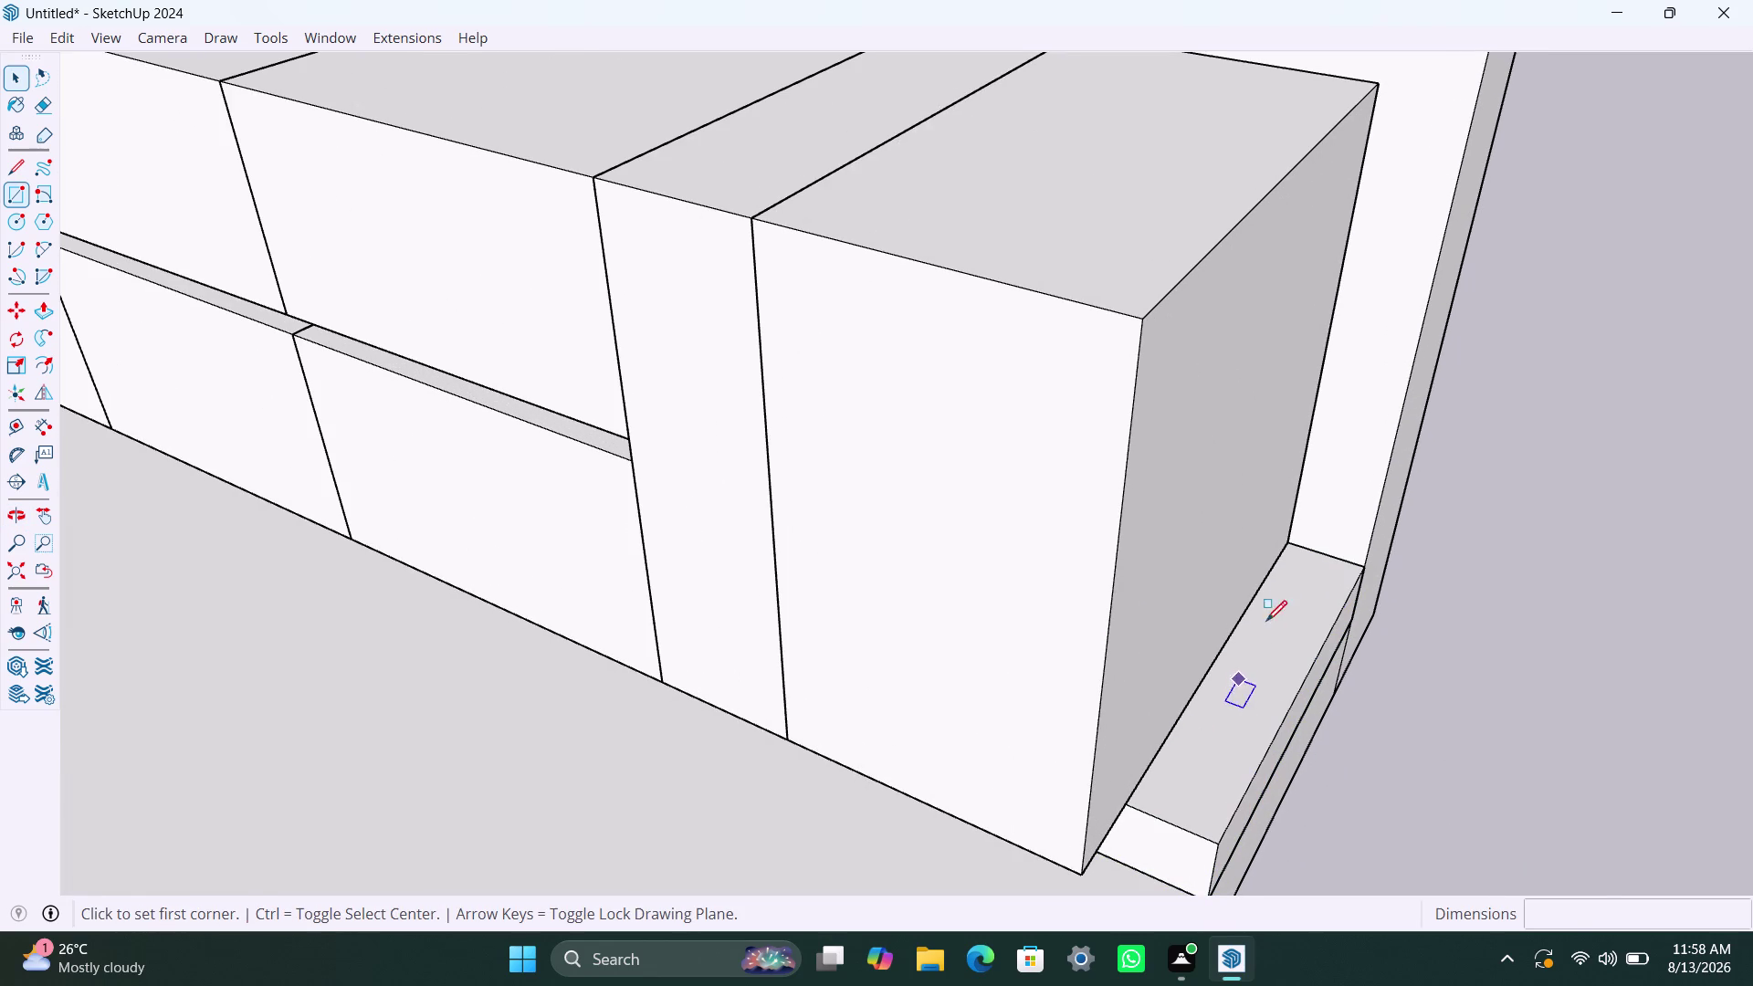
click(1294, 536)
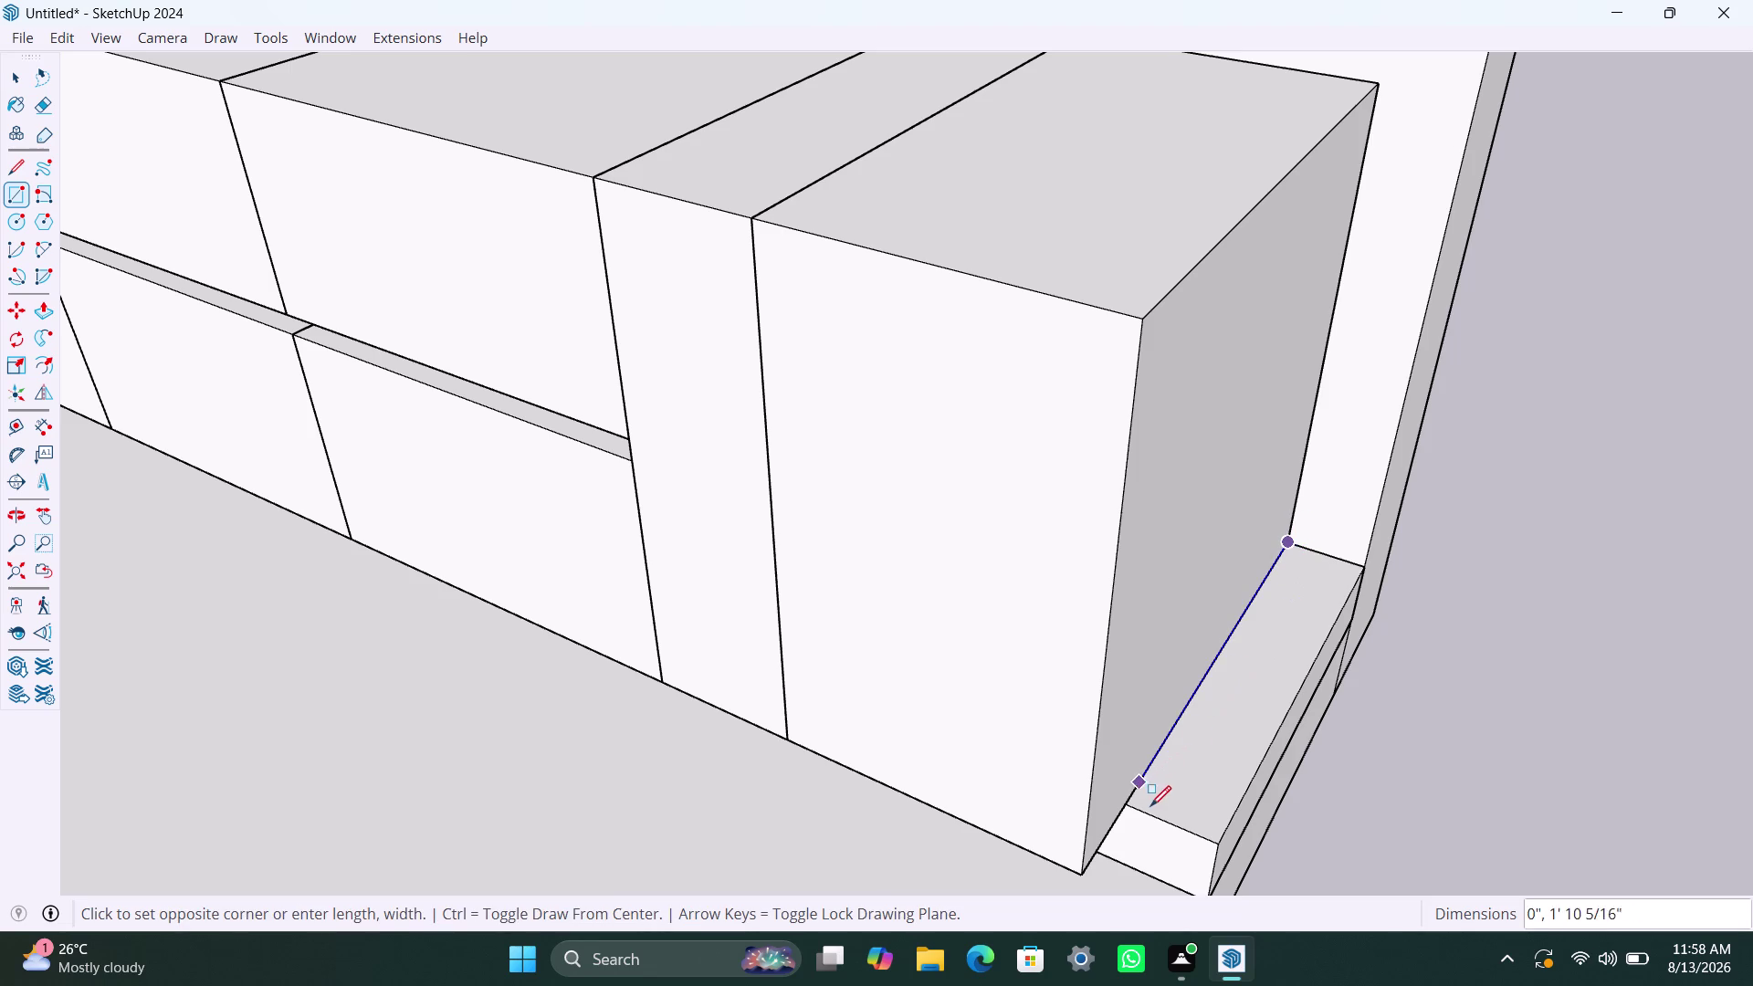
text(40m)
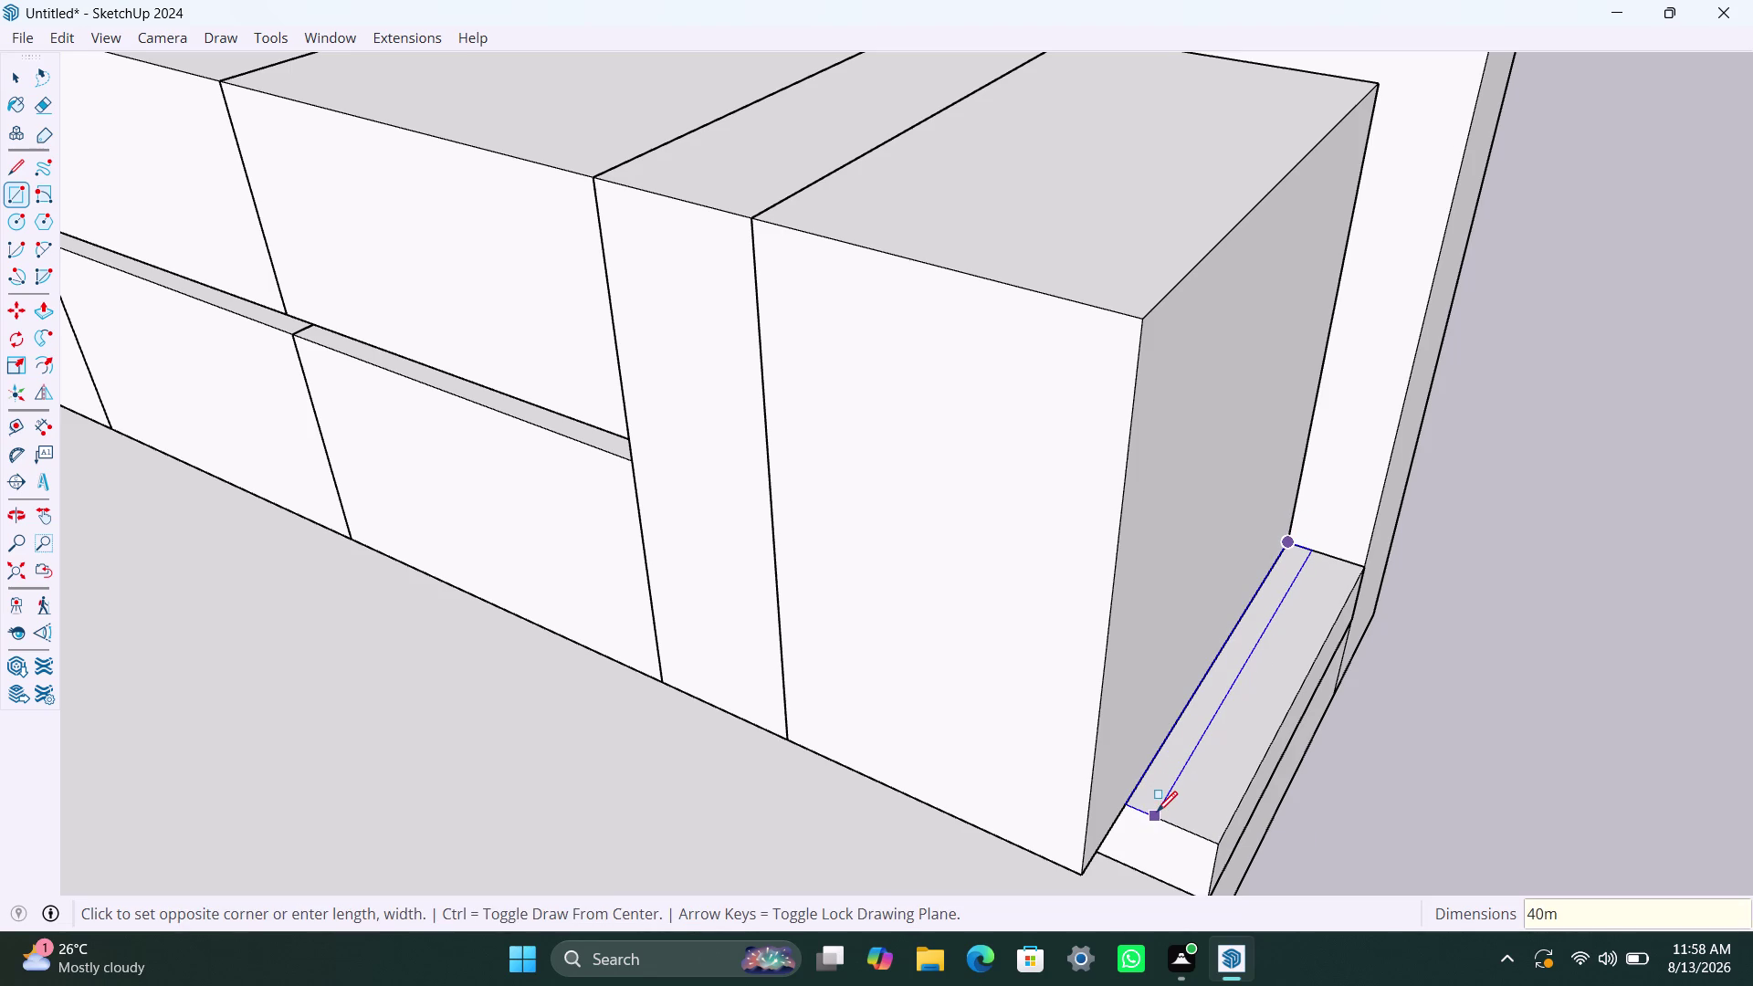
text(m)
key(Return)
key(space)
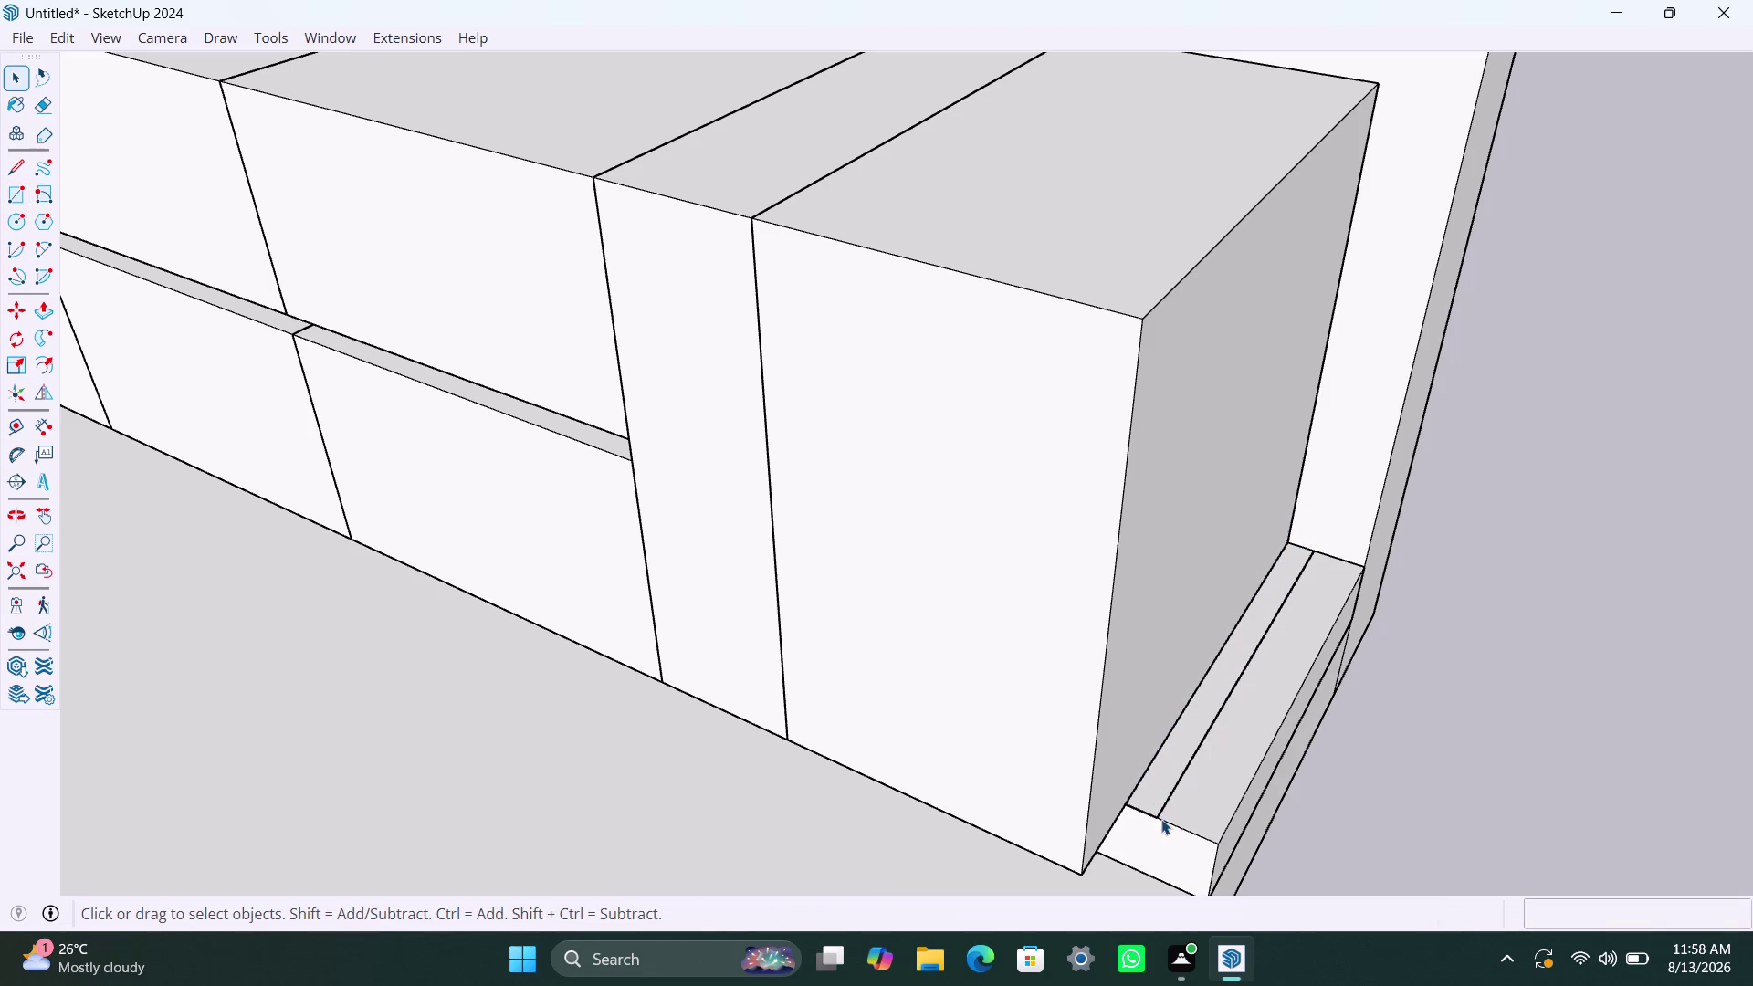
Open the base group and select the new strip face.
click(1204, 784)
double_click(1205, 784)
click(1206, 785)
click(1448, 796)
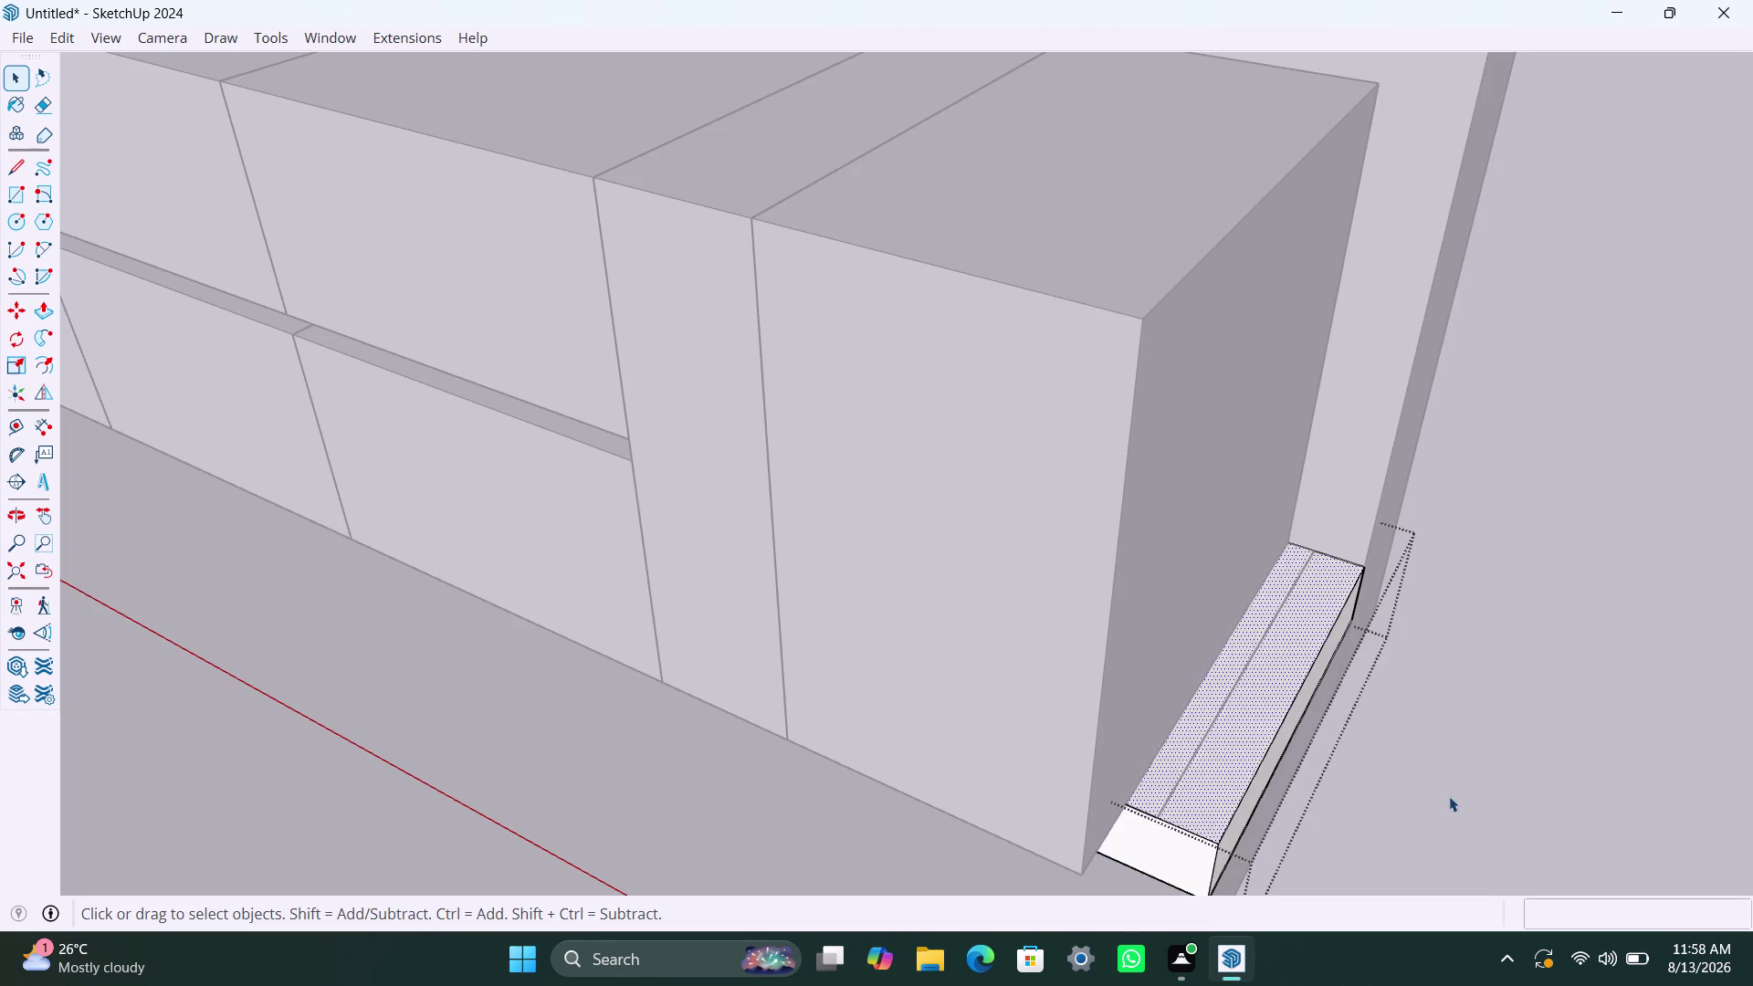
key(d)
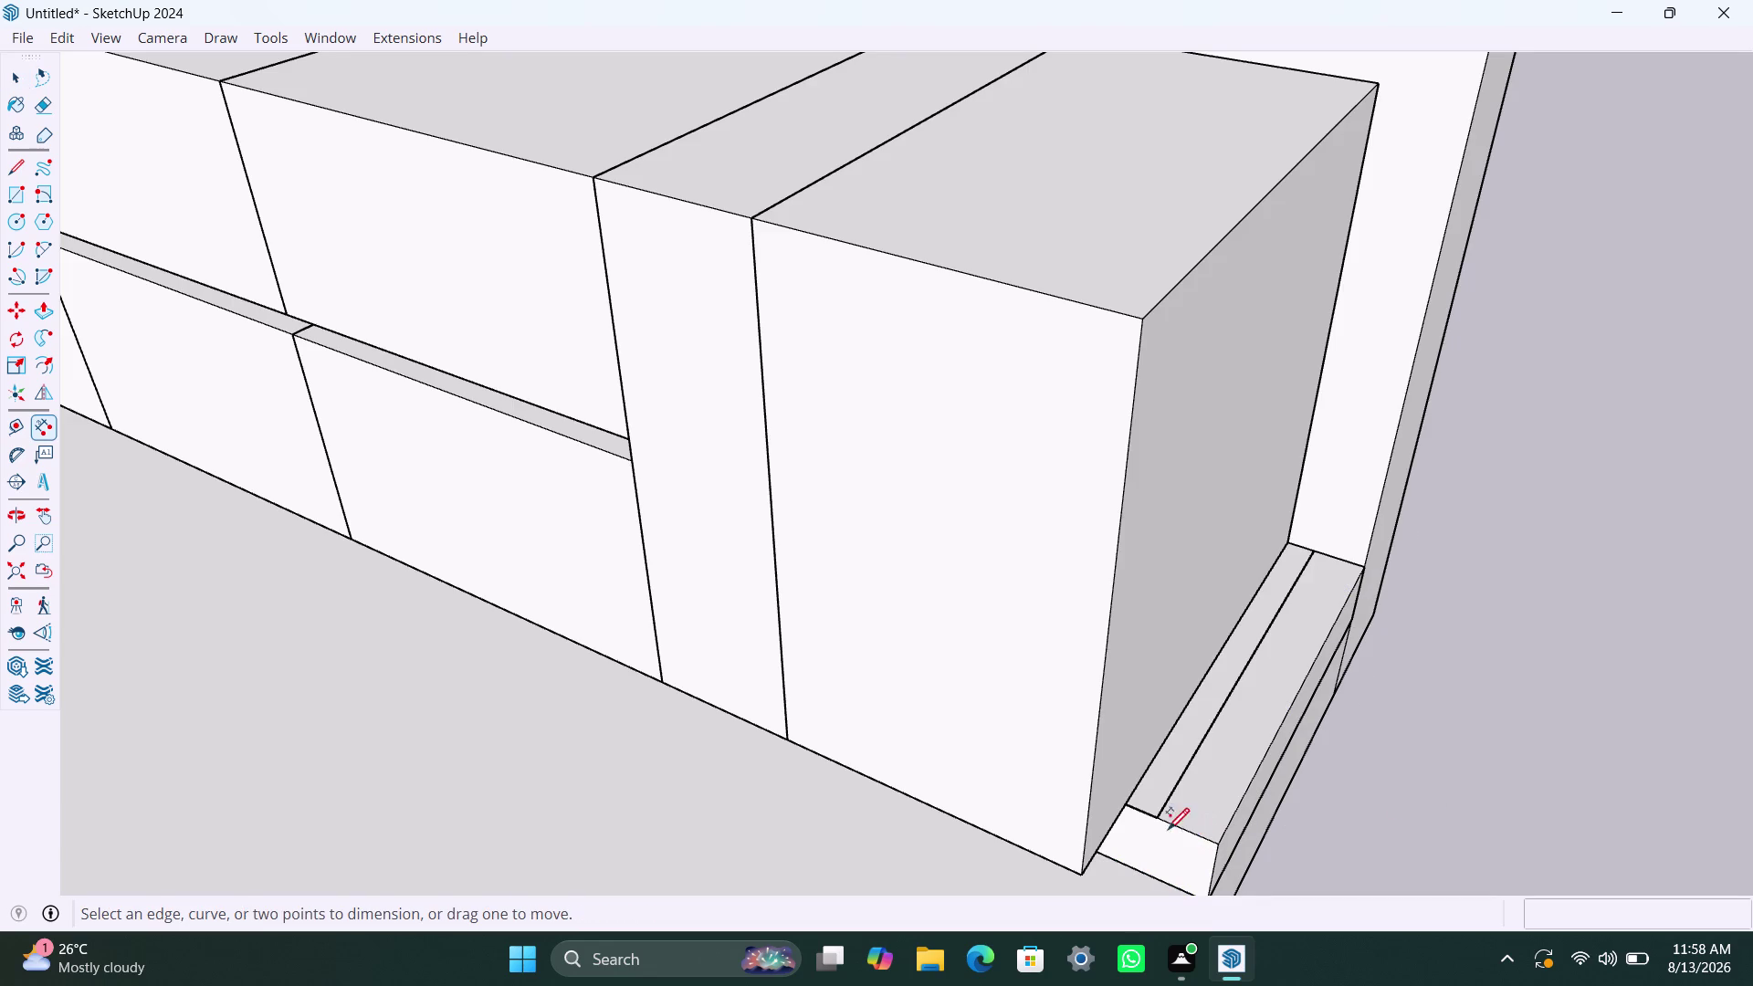
click(1160, 817)
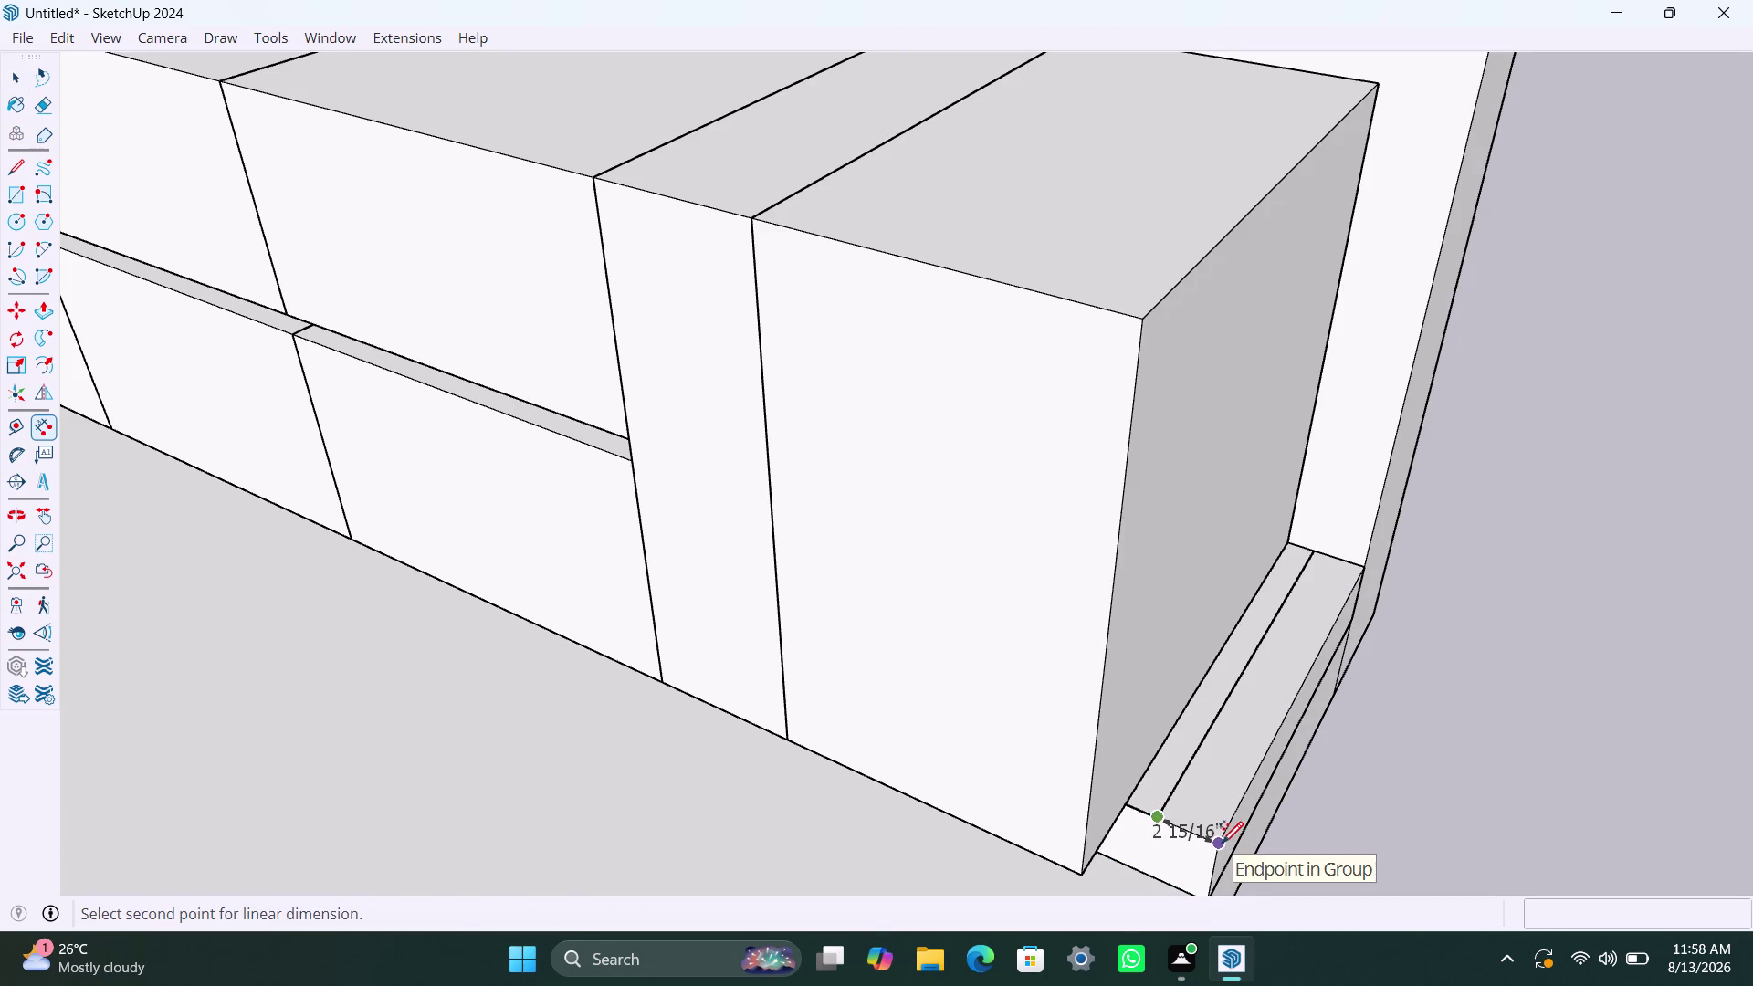
click(1221, 842)
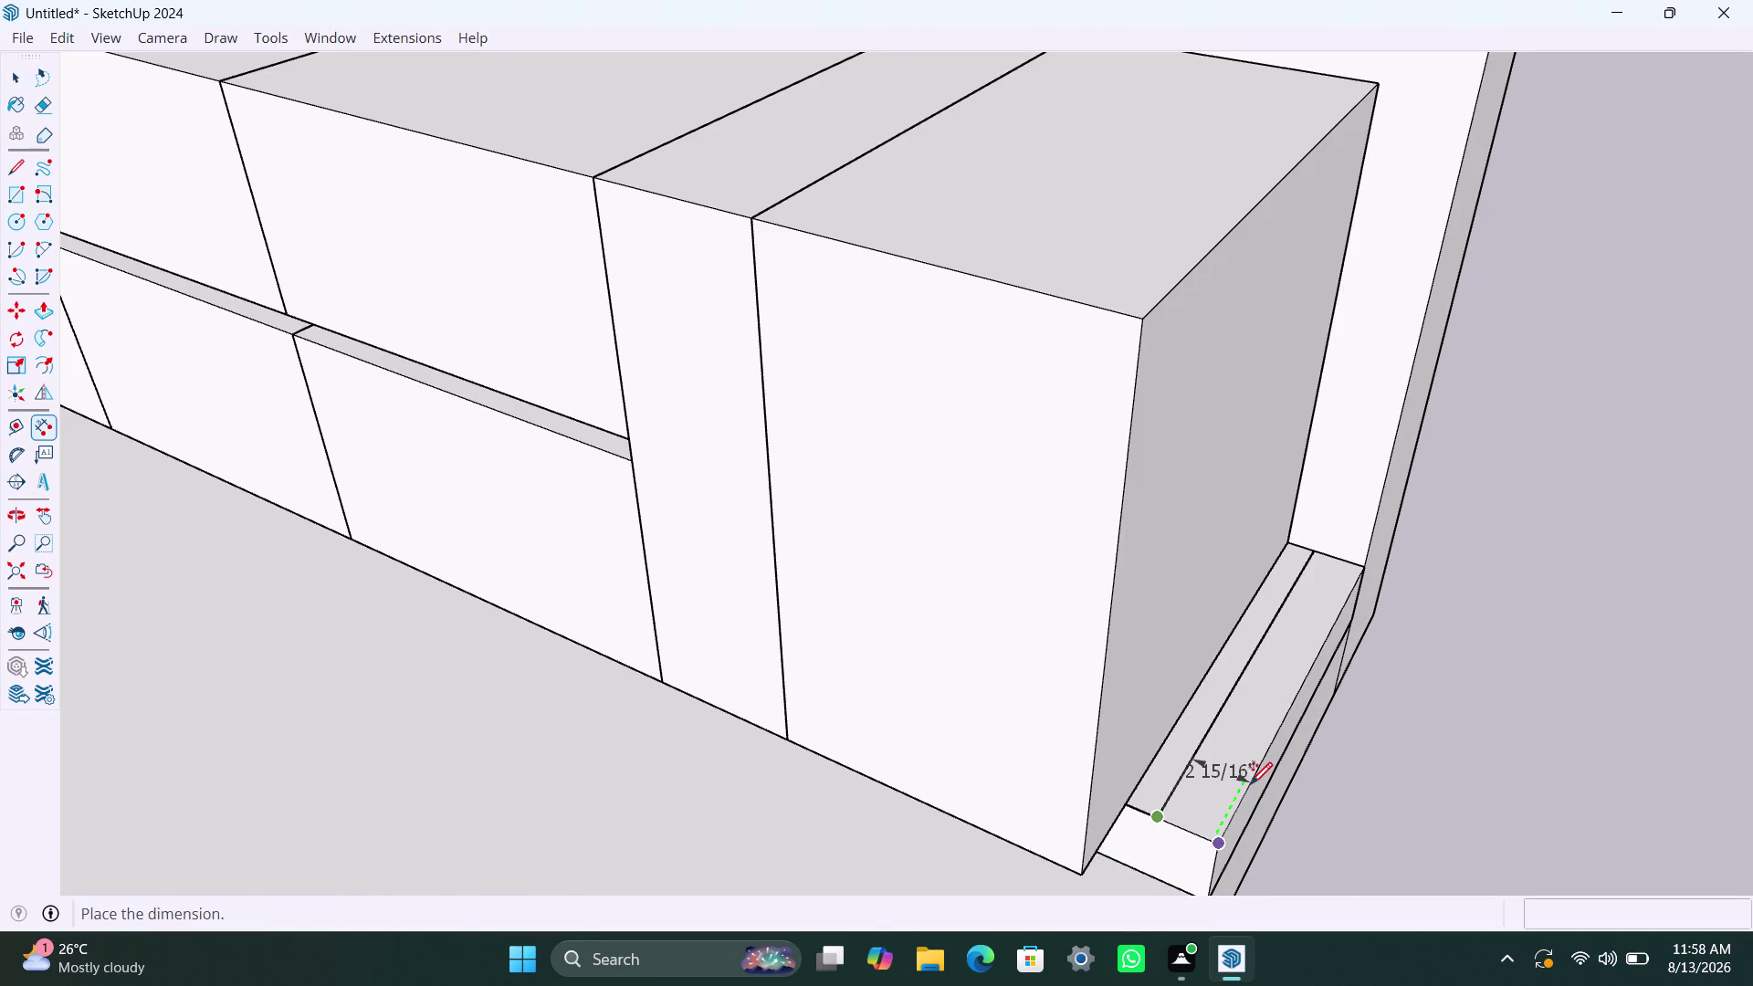
scroll(up, 3)
scroll(up, 3)
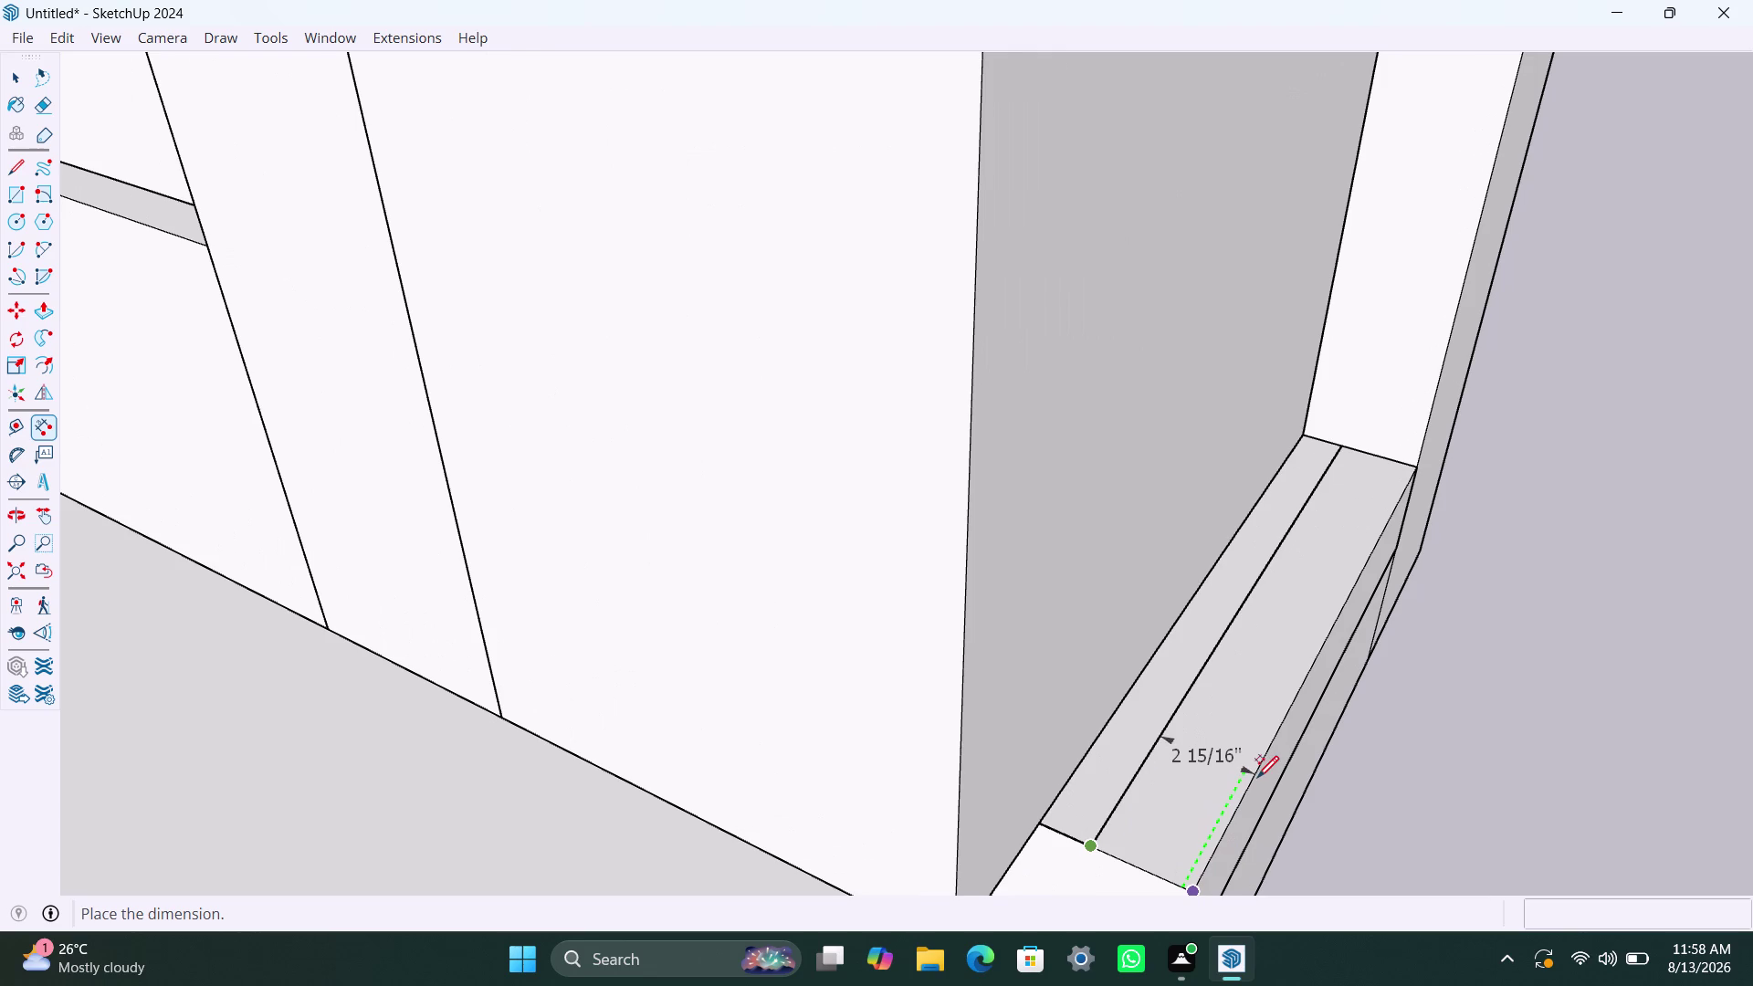
scroll(up, 3)
scroll(up, 3)
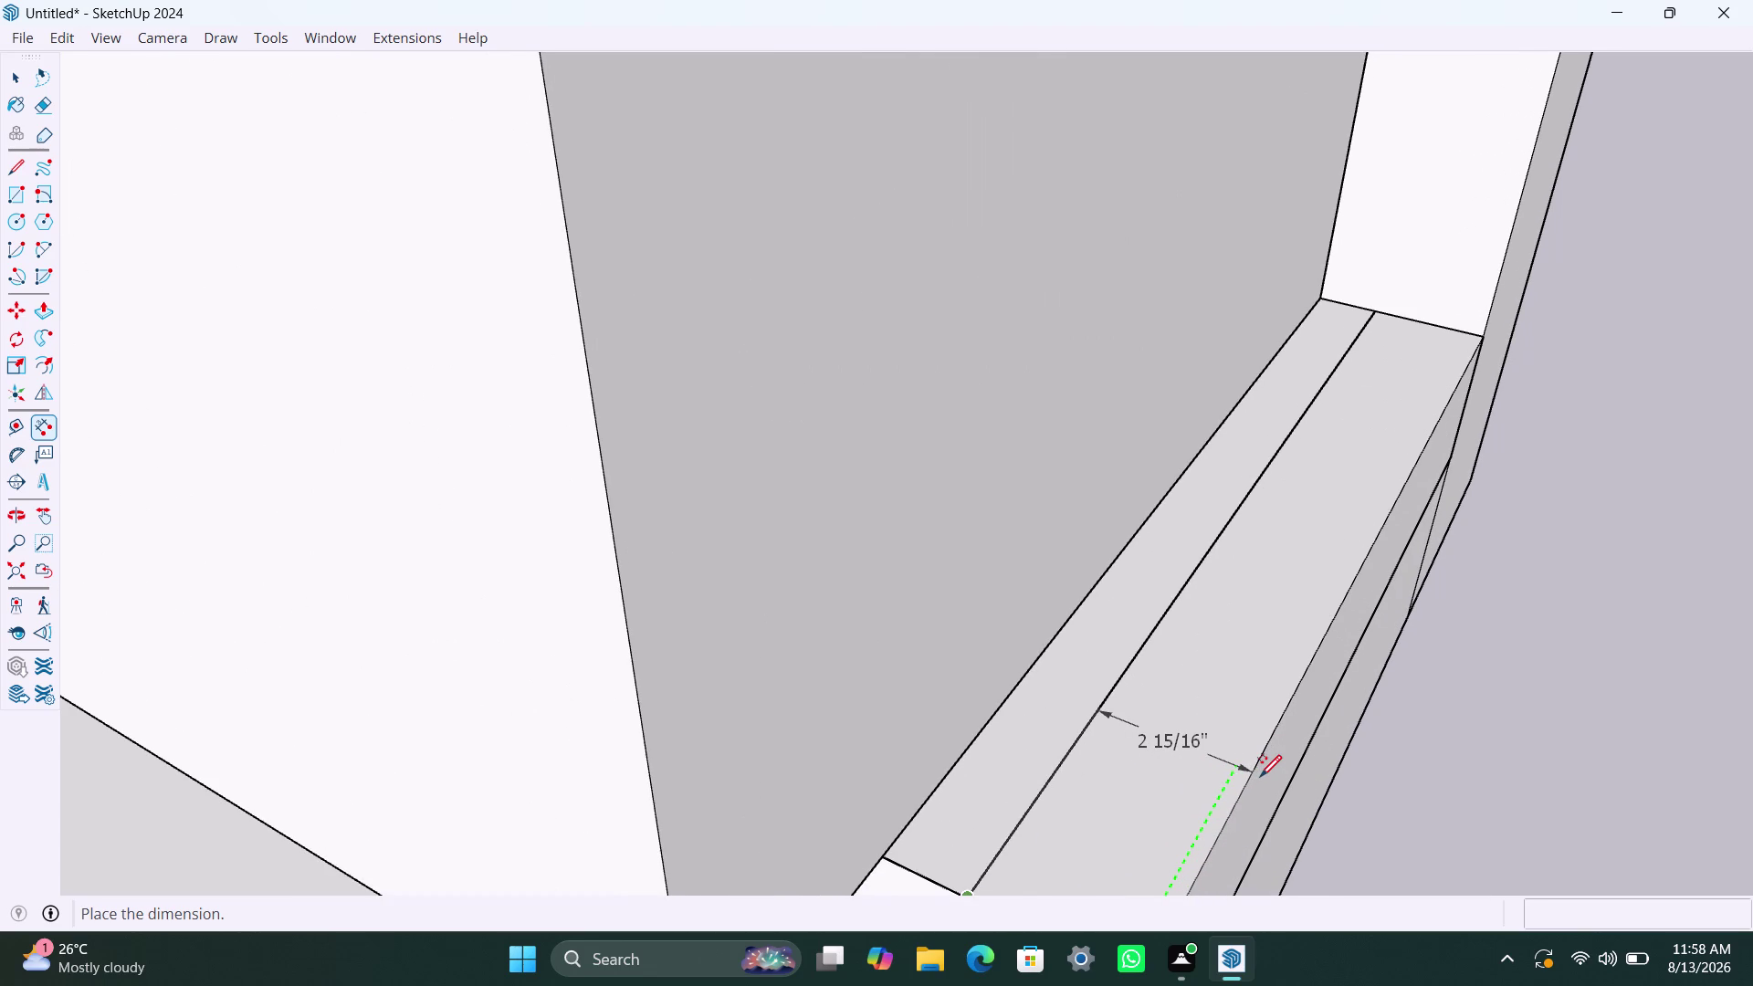
key(Escape)
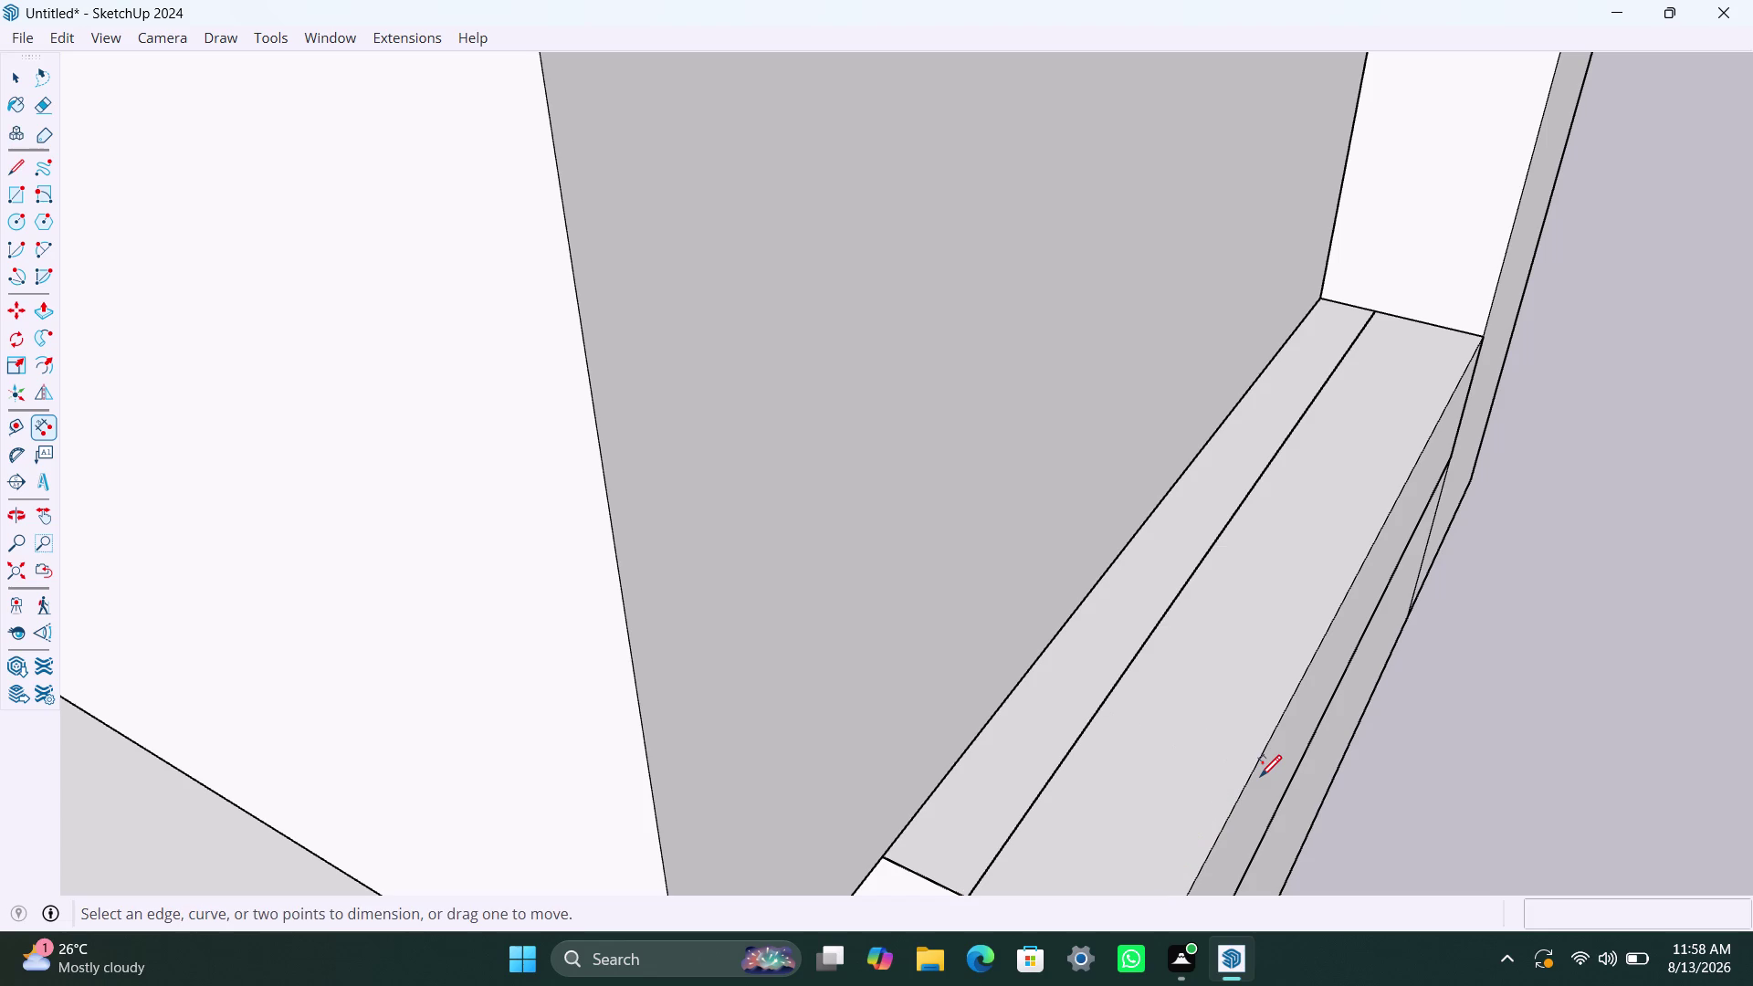
scroll(down, 3)
scroll(down, 3)
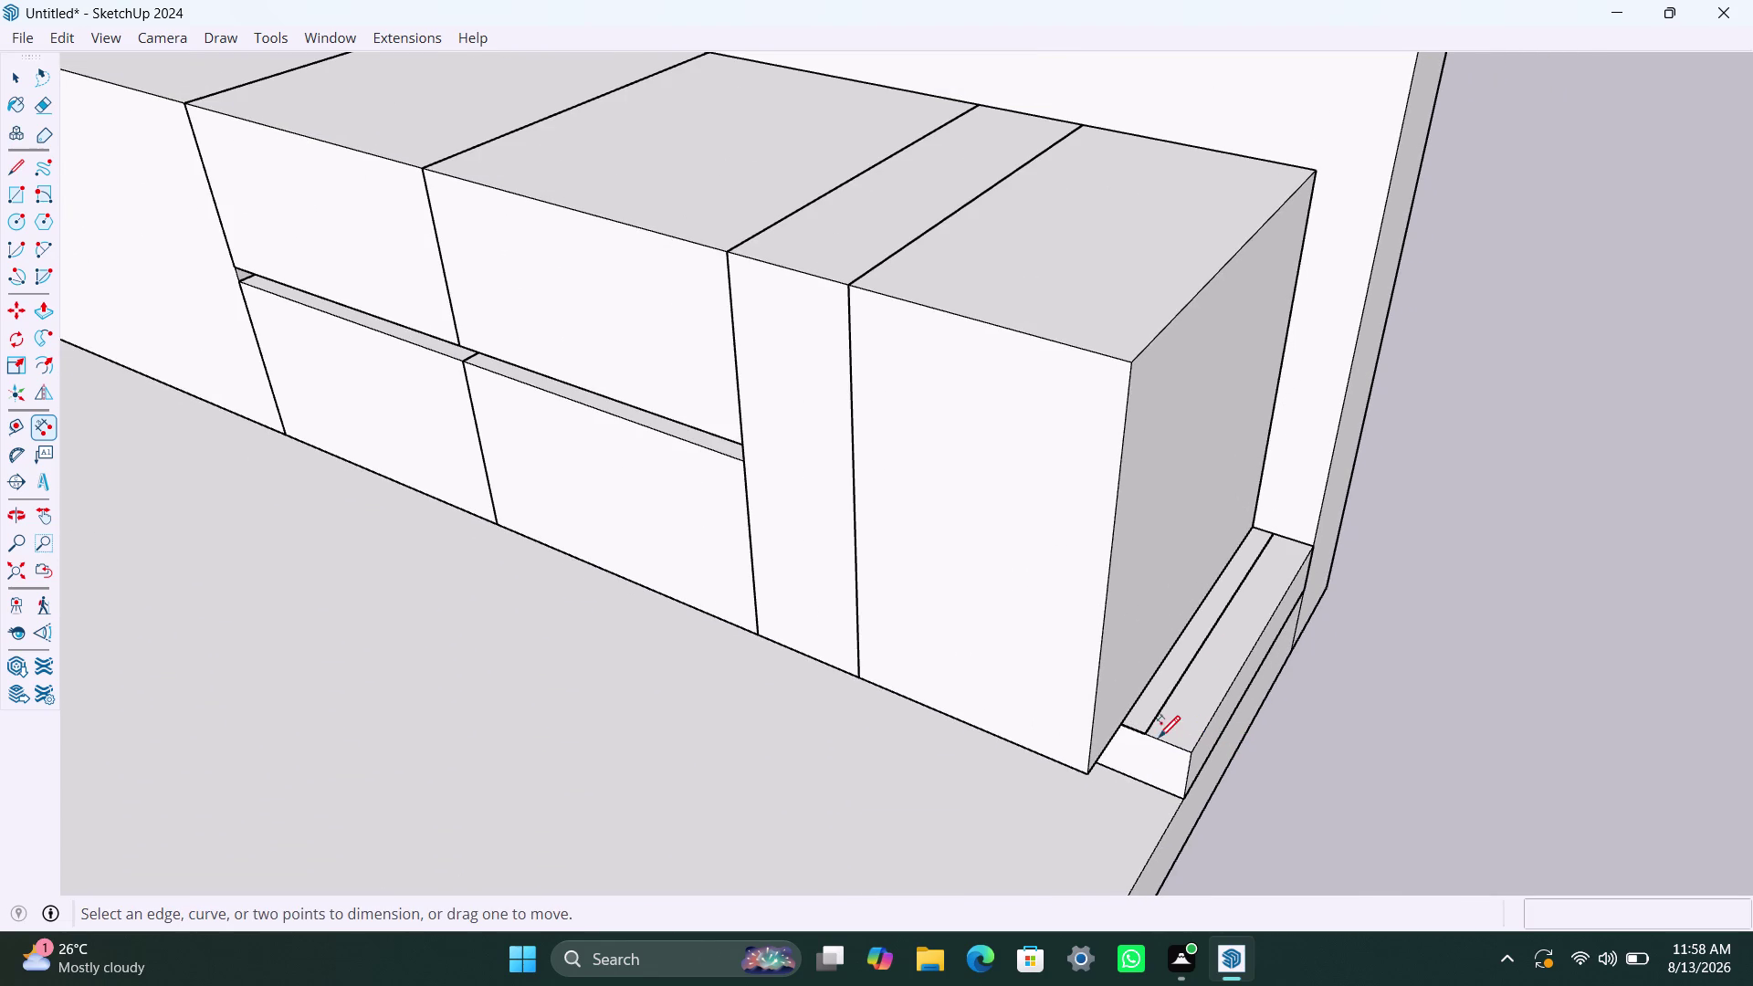
key(space)
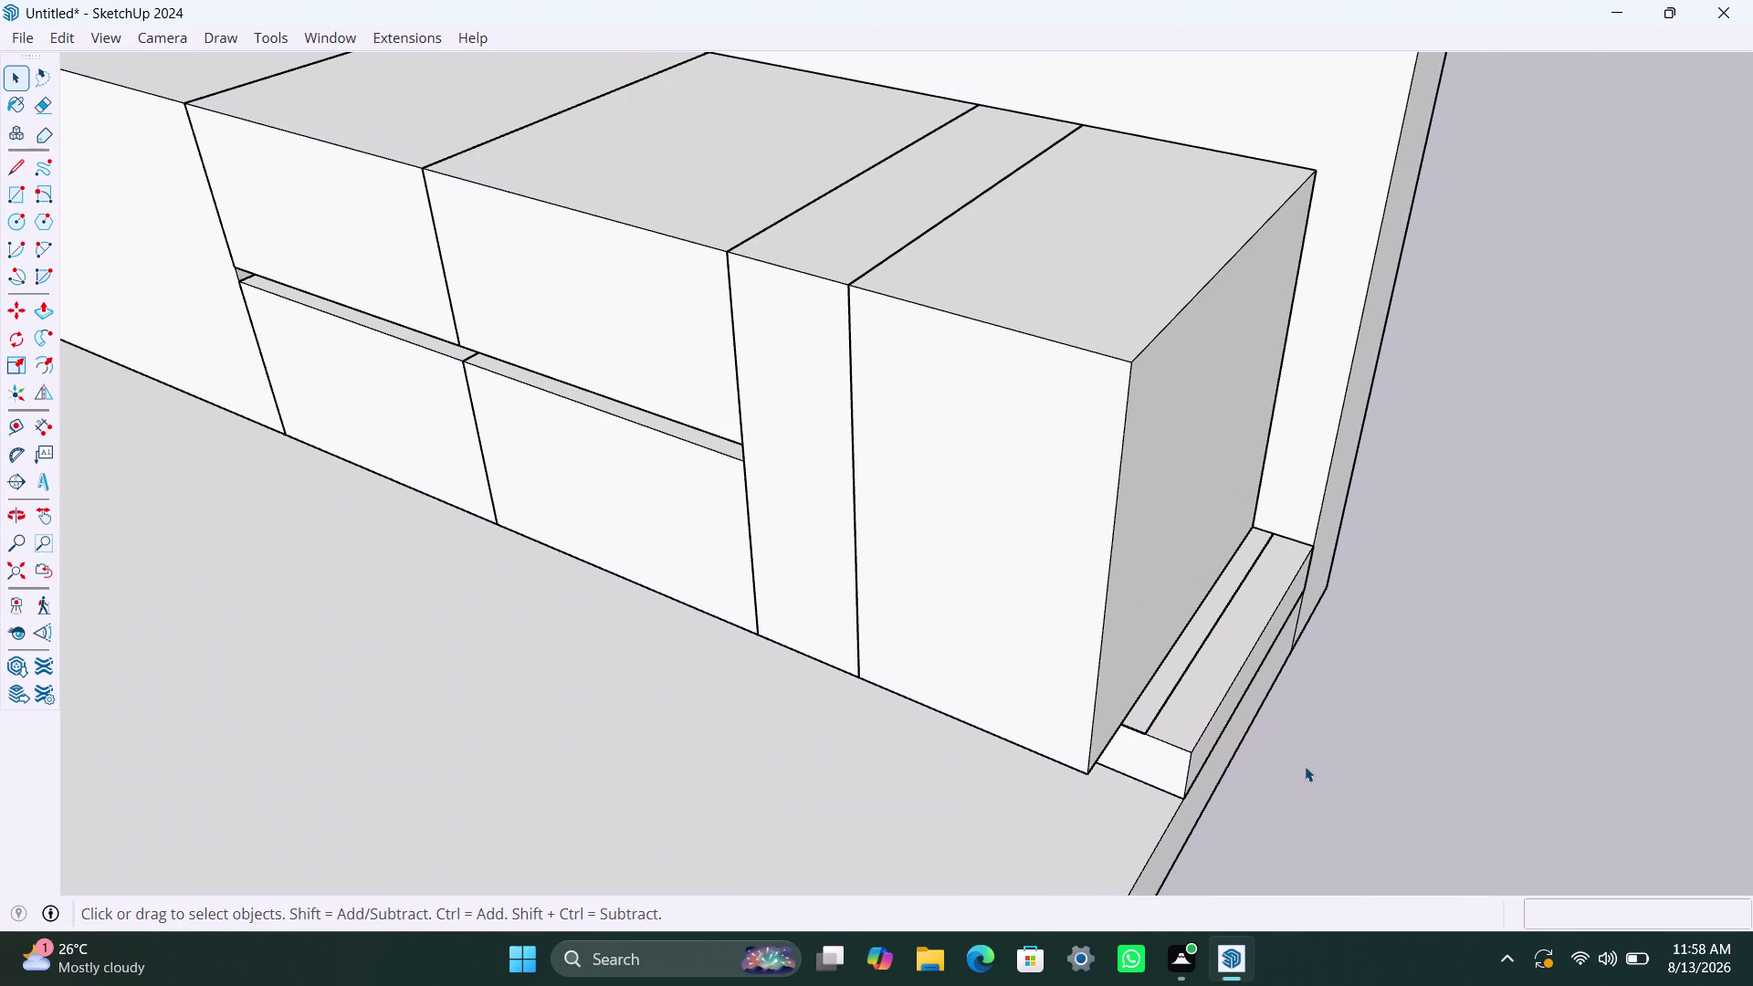
Place guide lines 9" out from the base piece's edge, redoing one after an undo.
key(t)
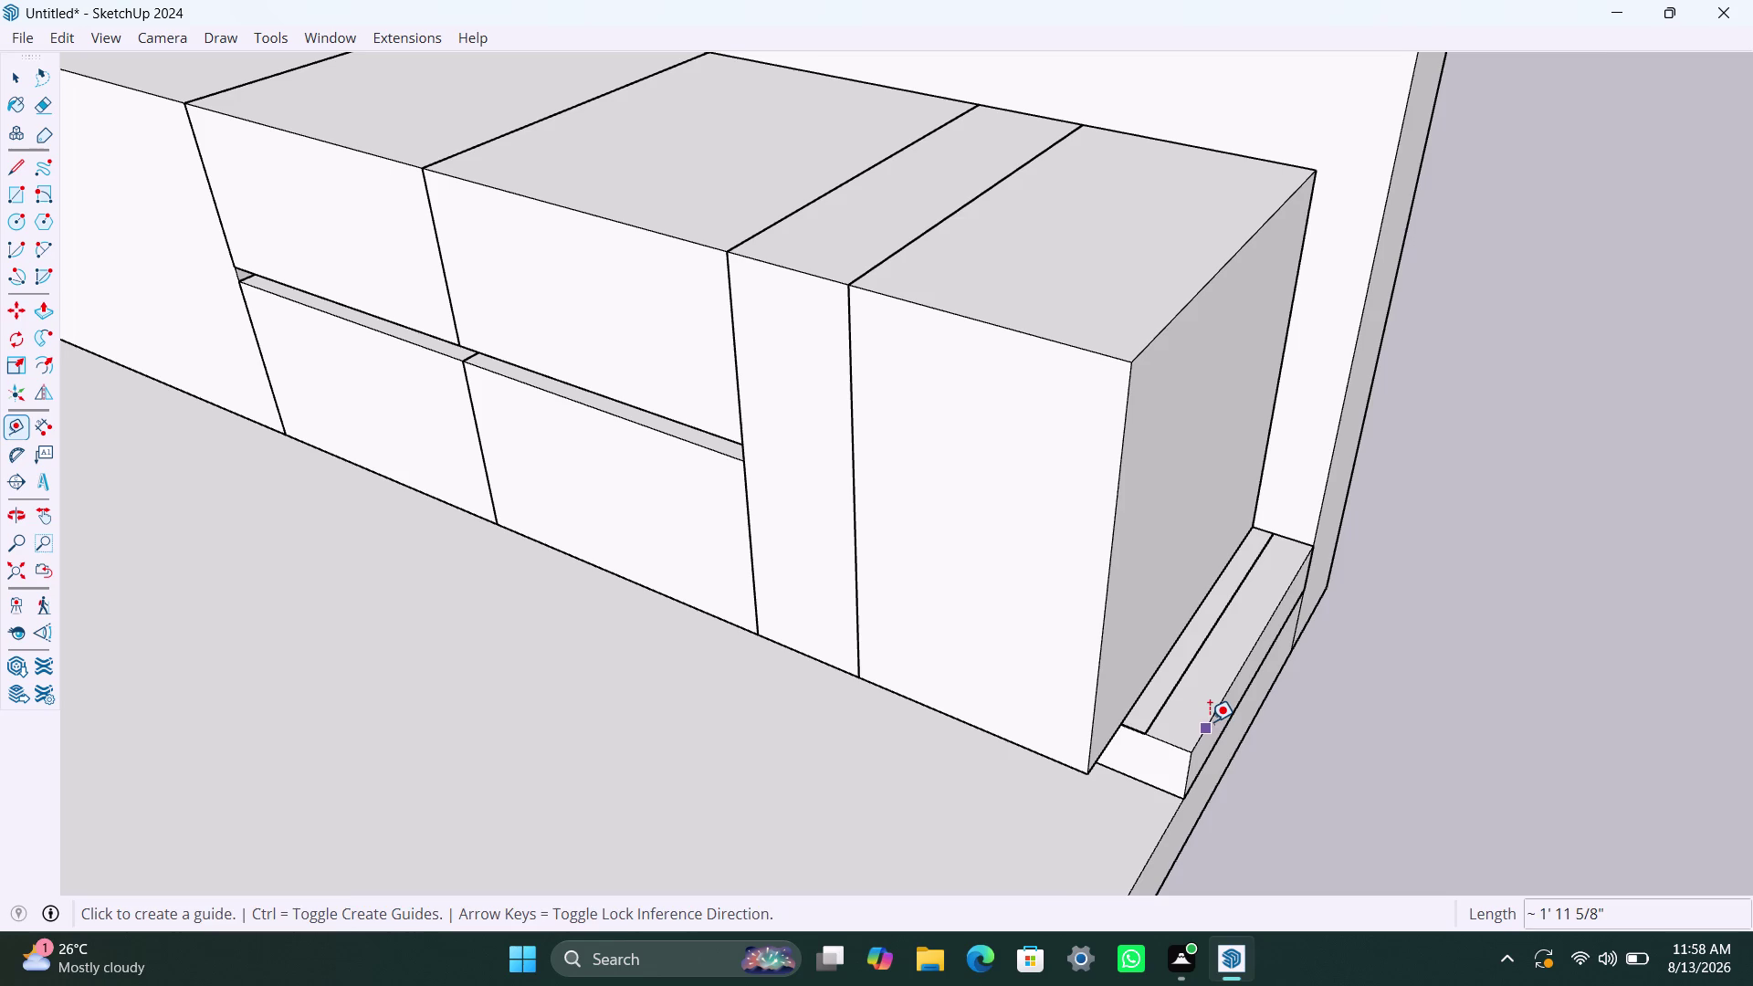
click(1210, 722)
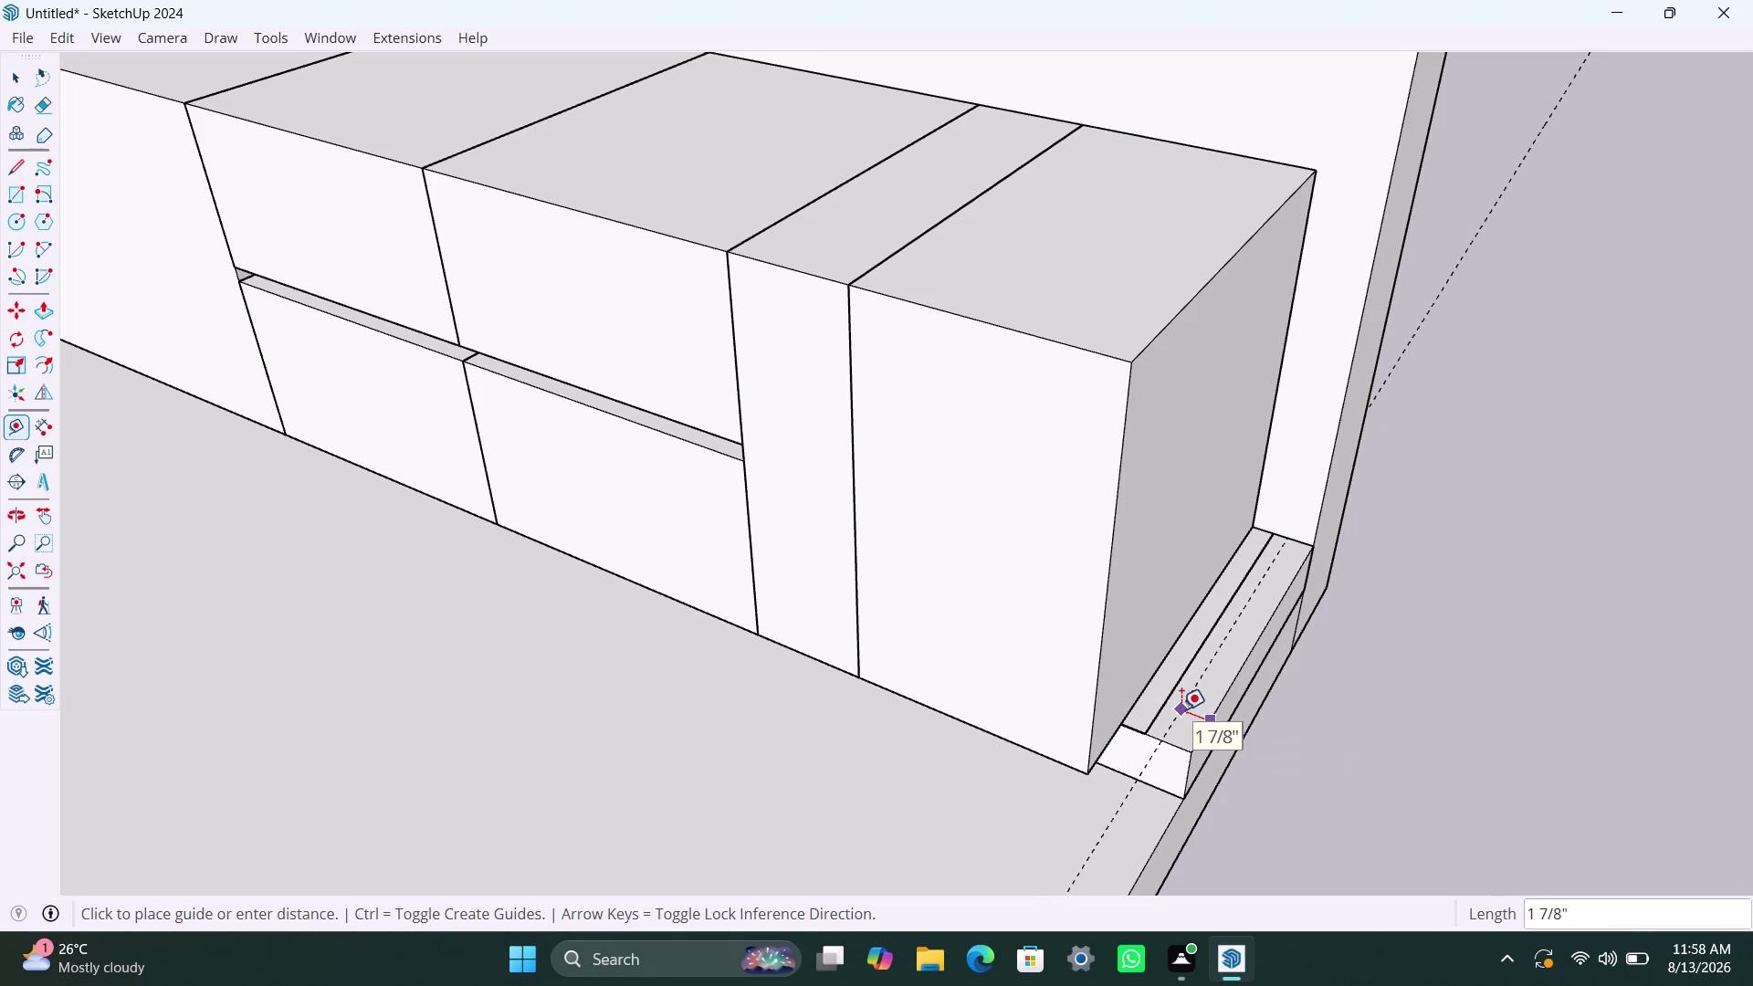
text(9")
key(Return)
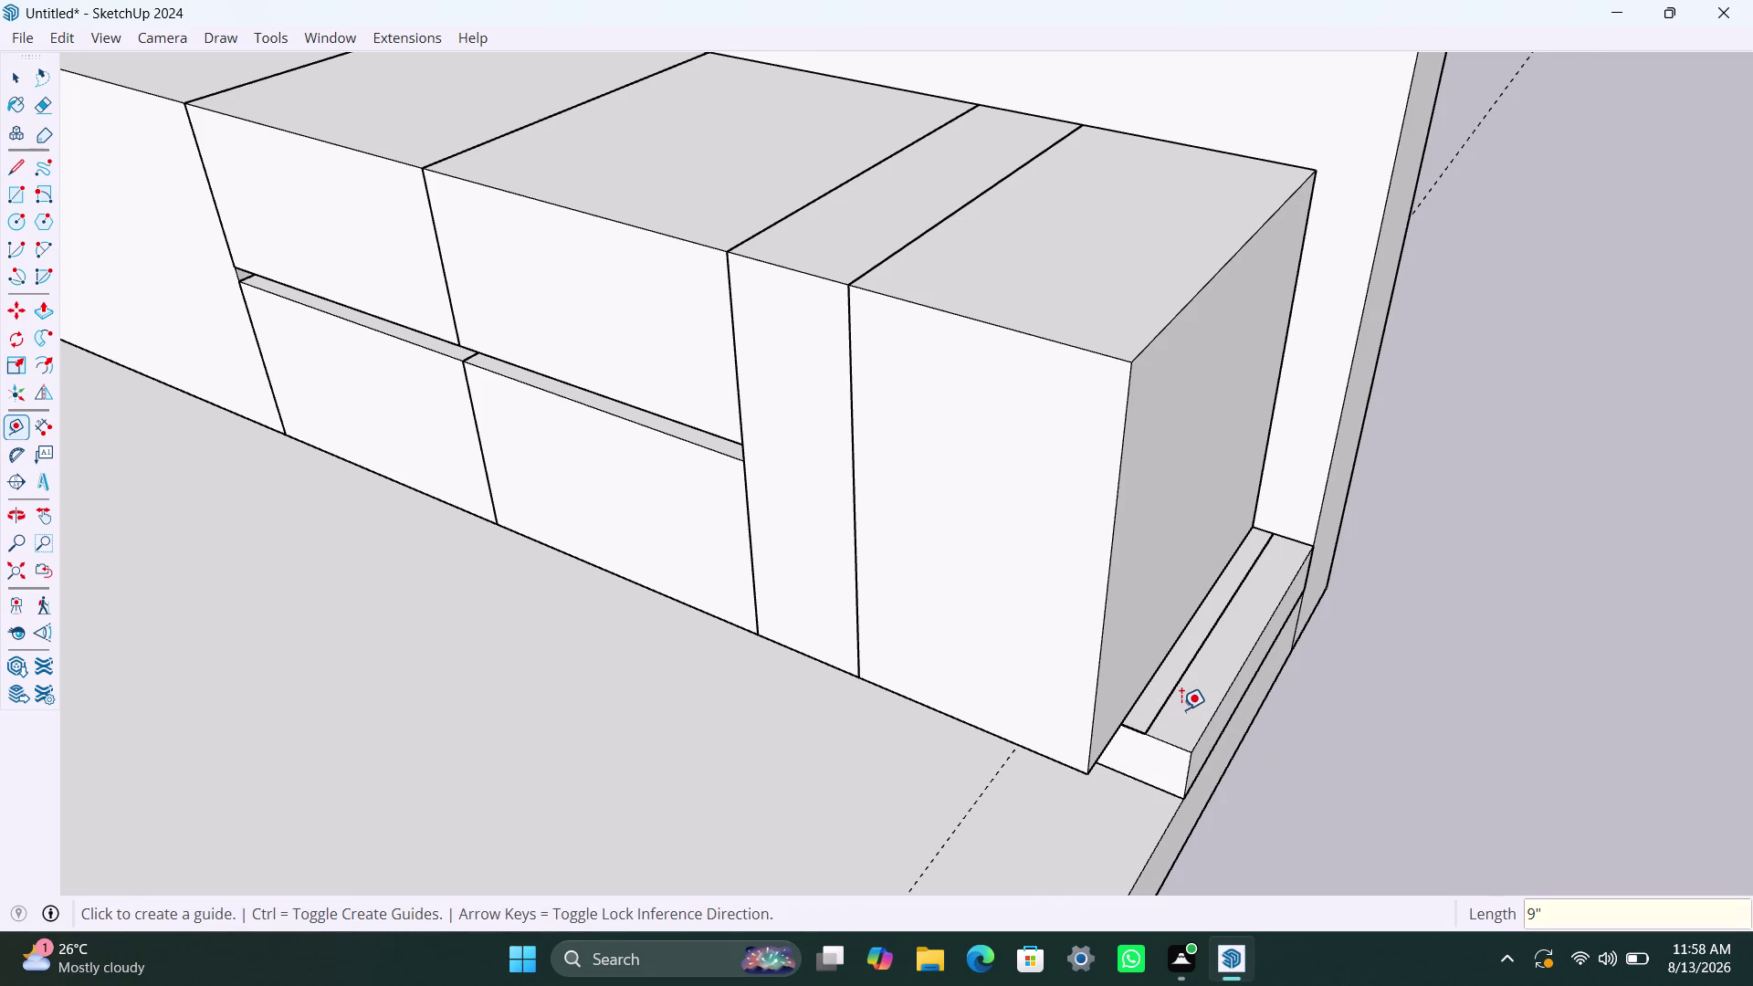
key(ctrl+z)
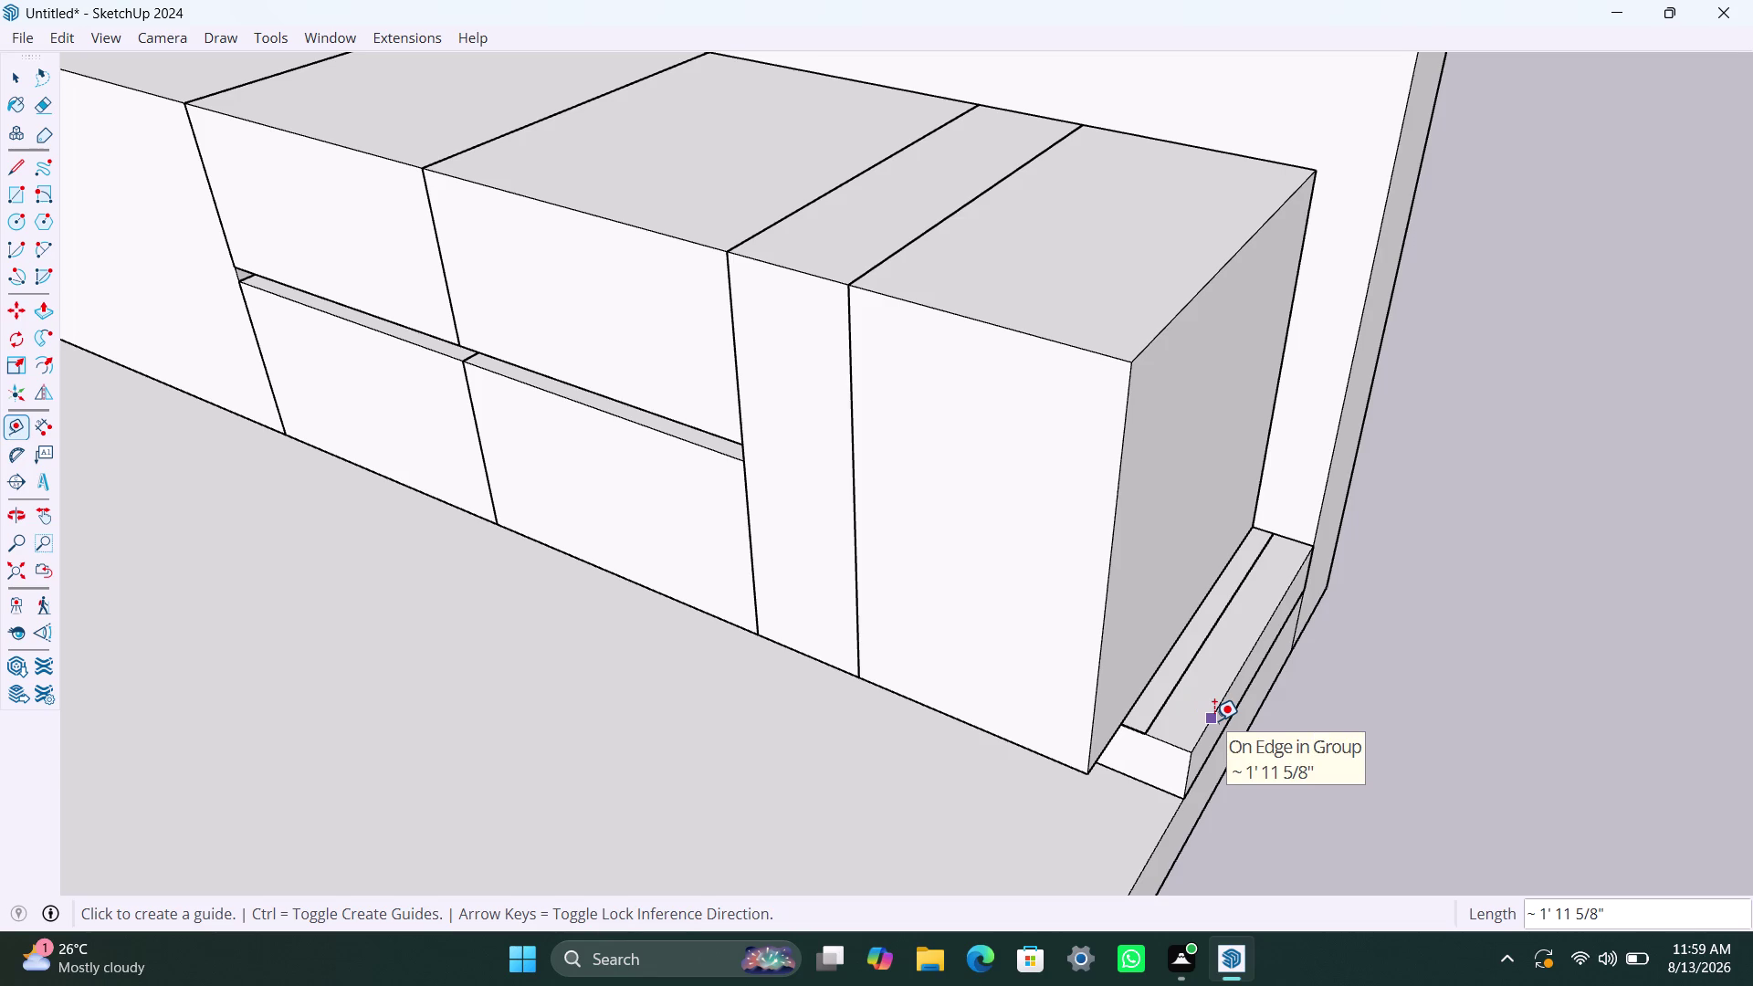
click(1214, 721)
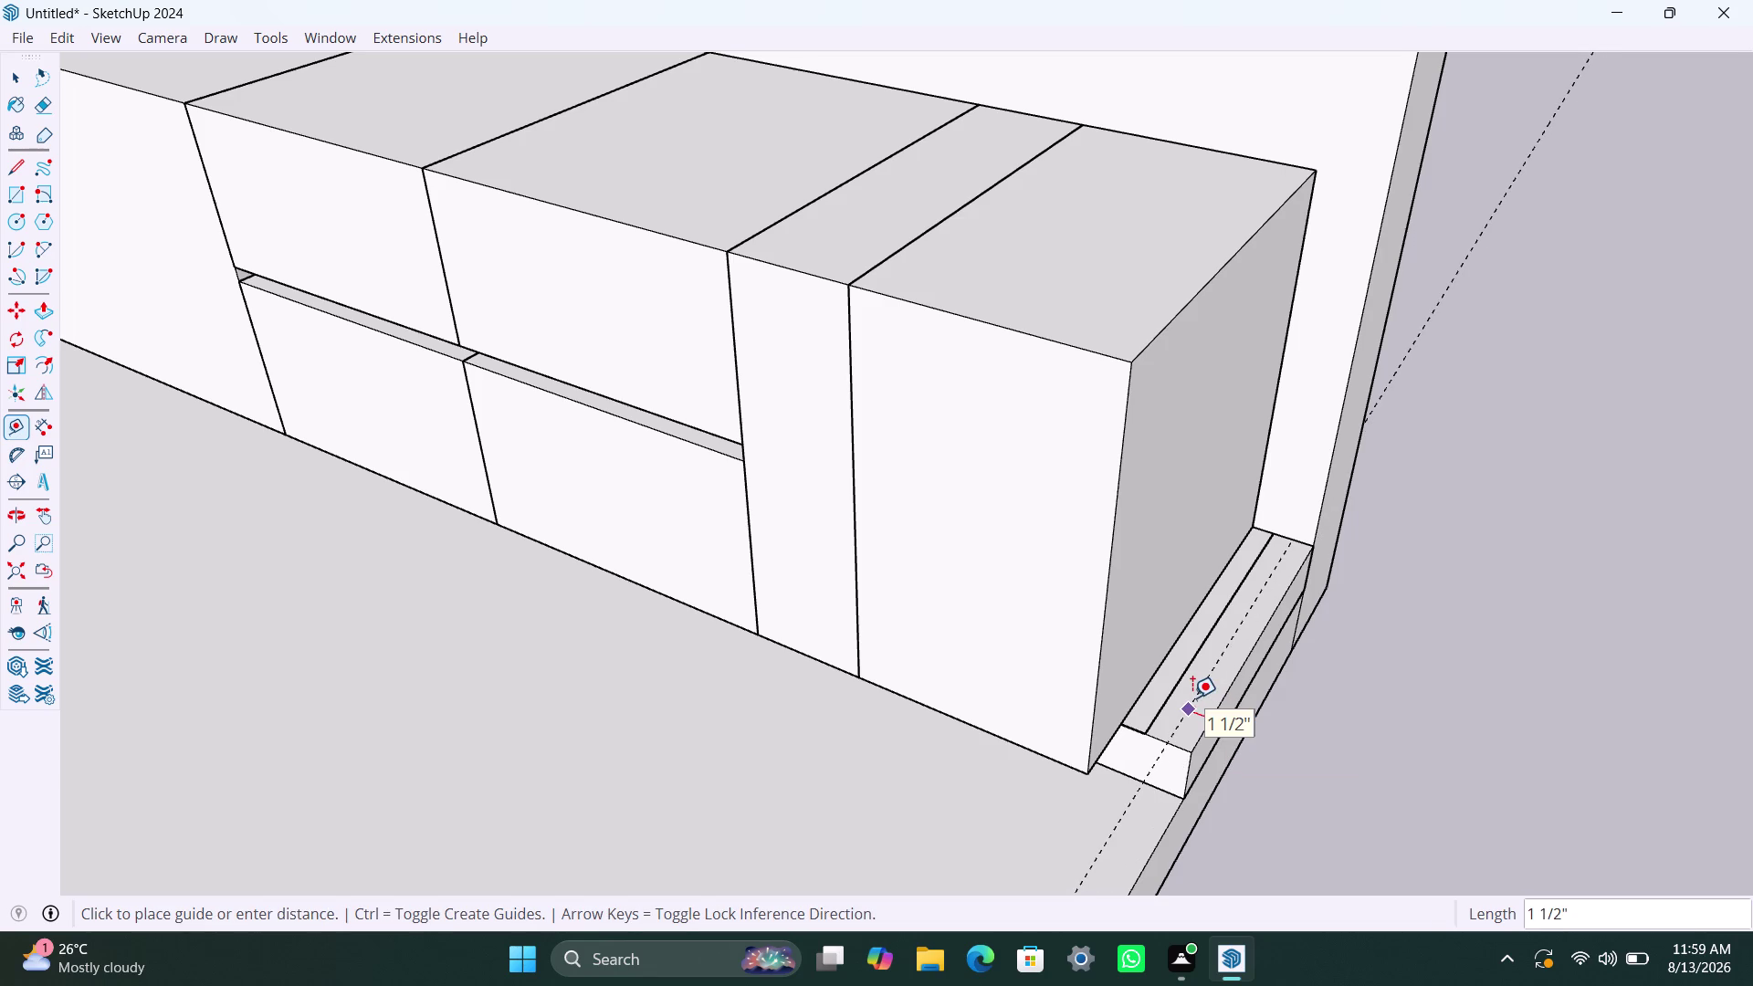
text(9")
key(Return)
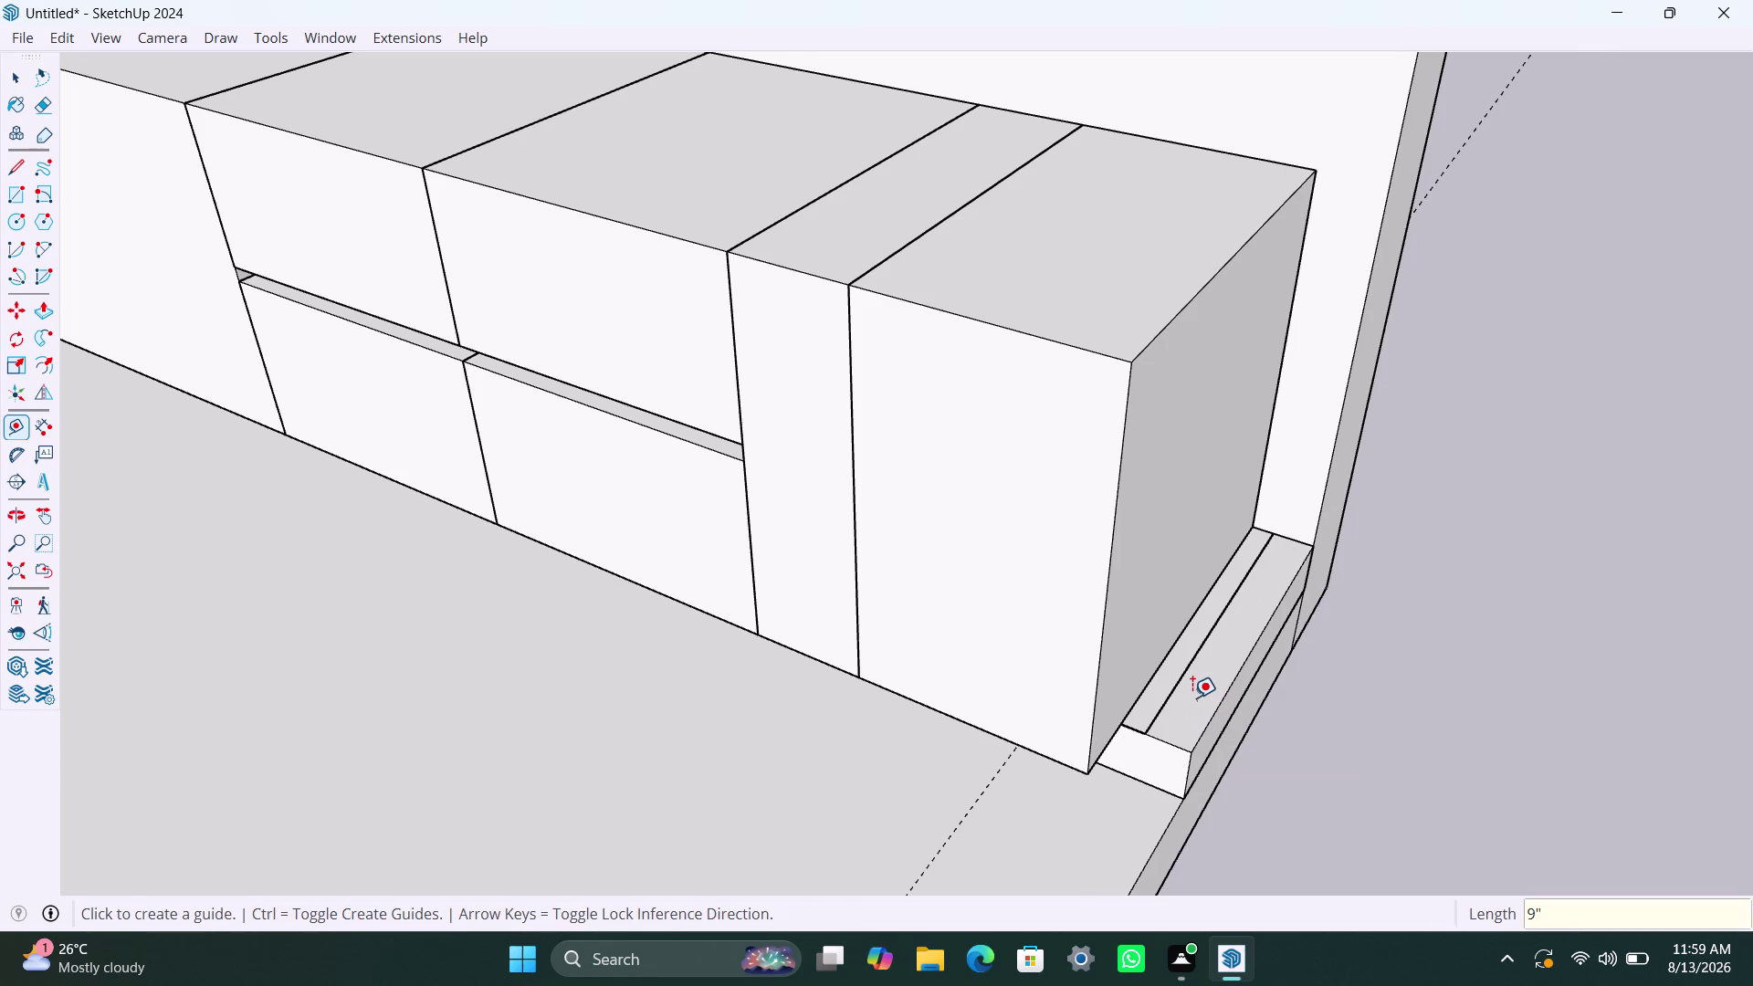
scroll(down, 3)
scroll(down, 3)
scroll(down, 3)
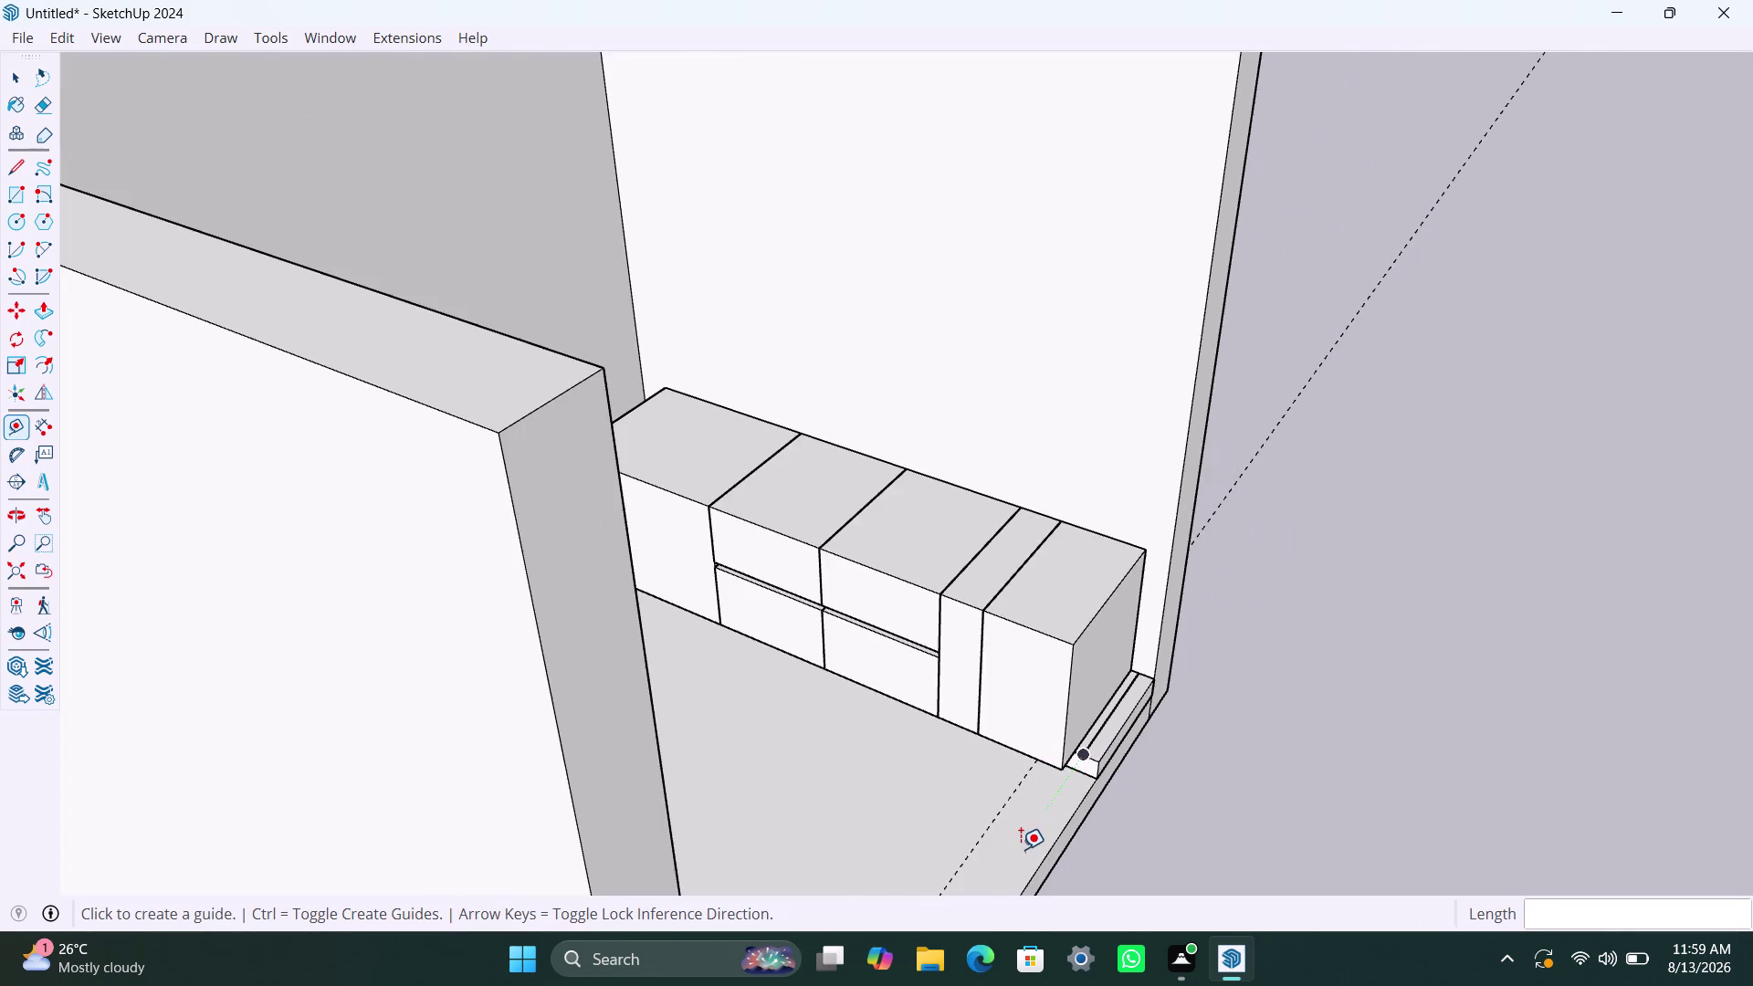
scroll(down, 3)
Start saving the model with Ctrl+S, then cancel the Save As dialog.
key(ctrl+s)
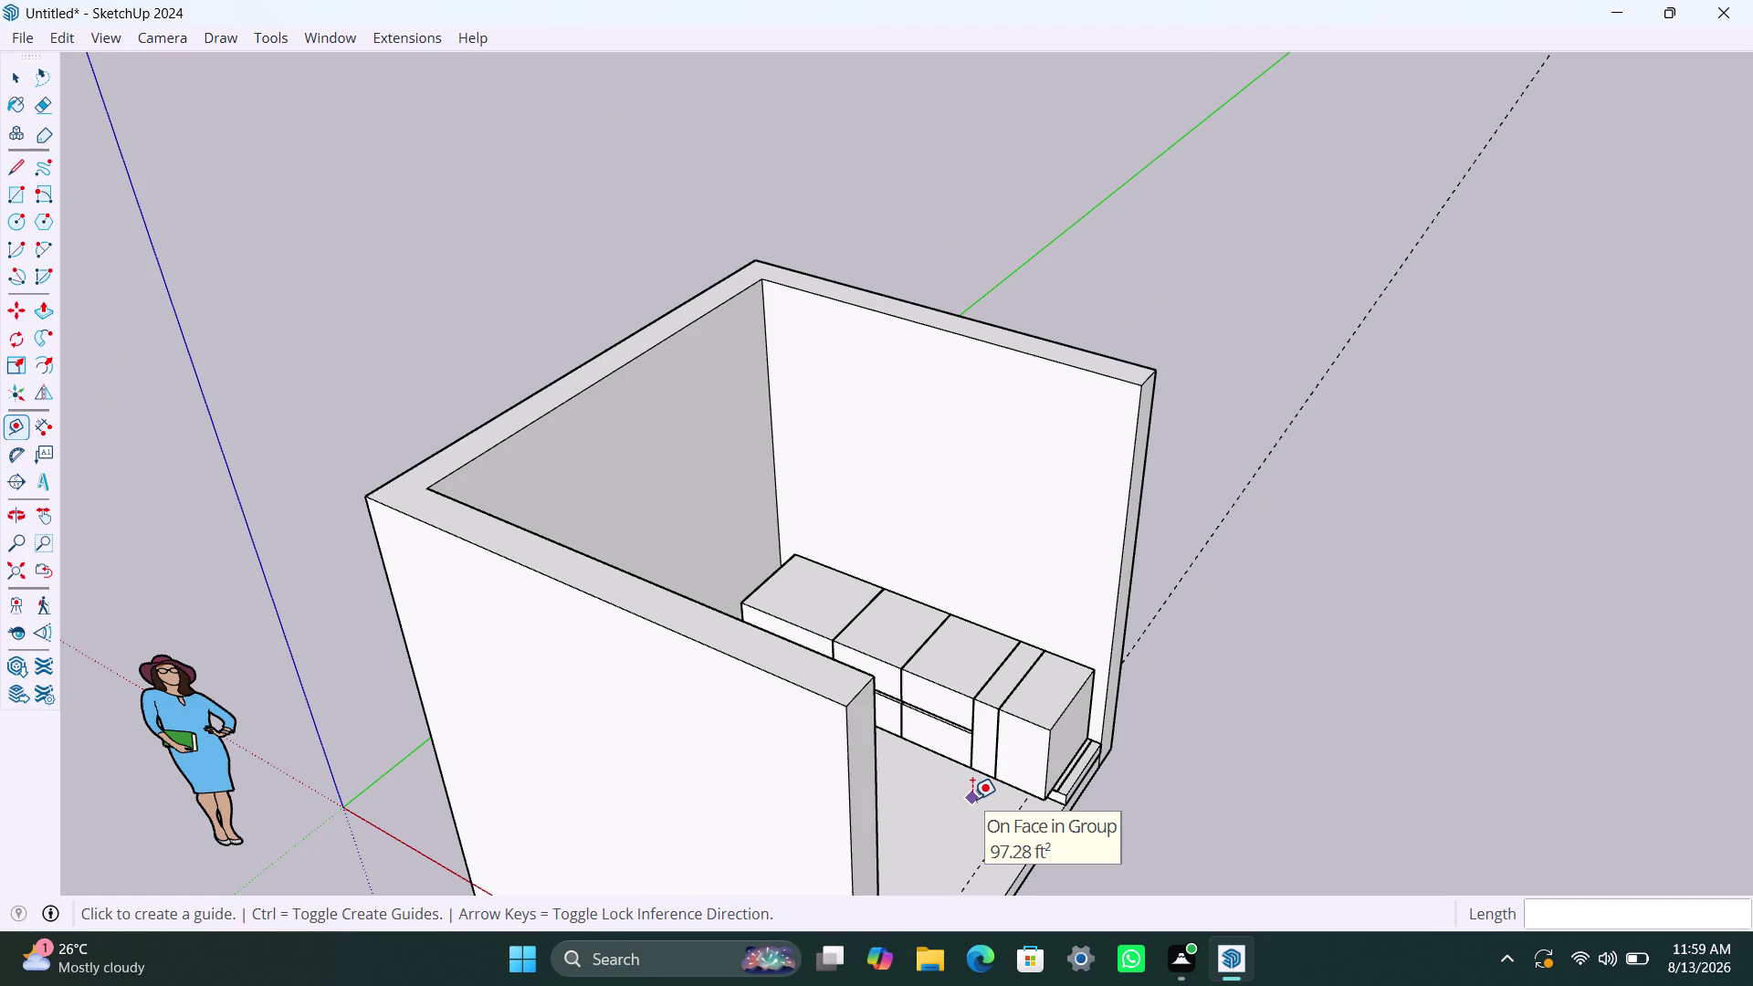
scroll(up, 3)
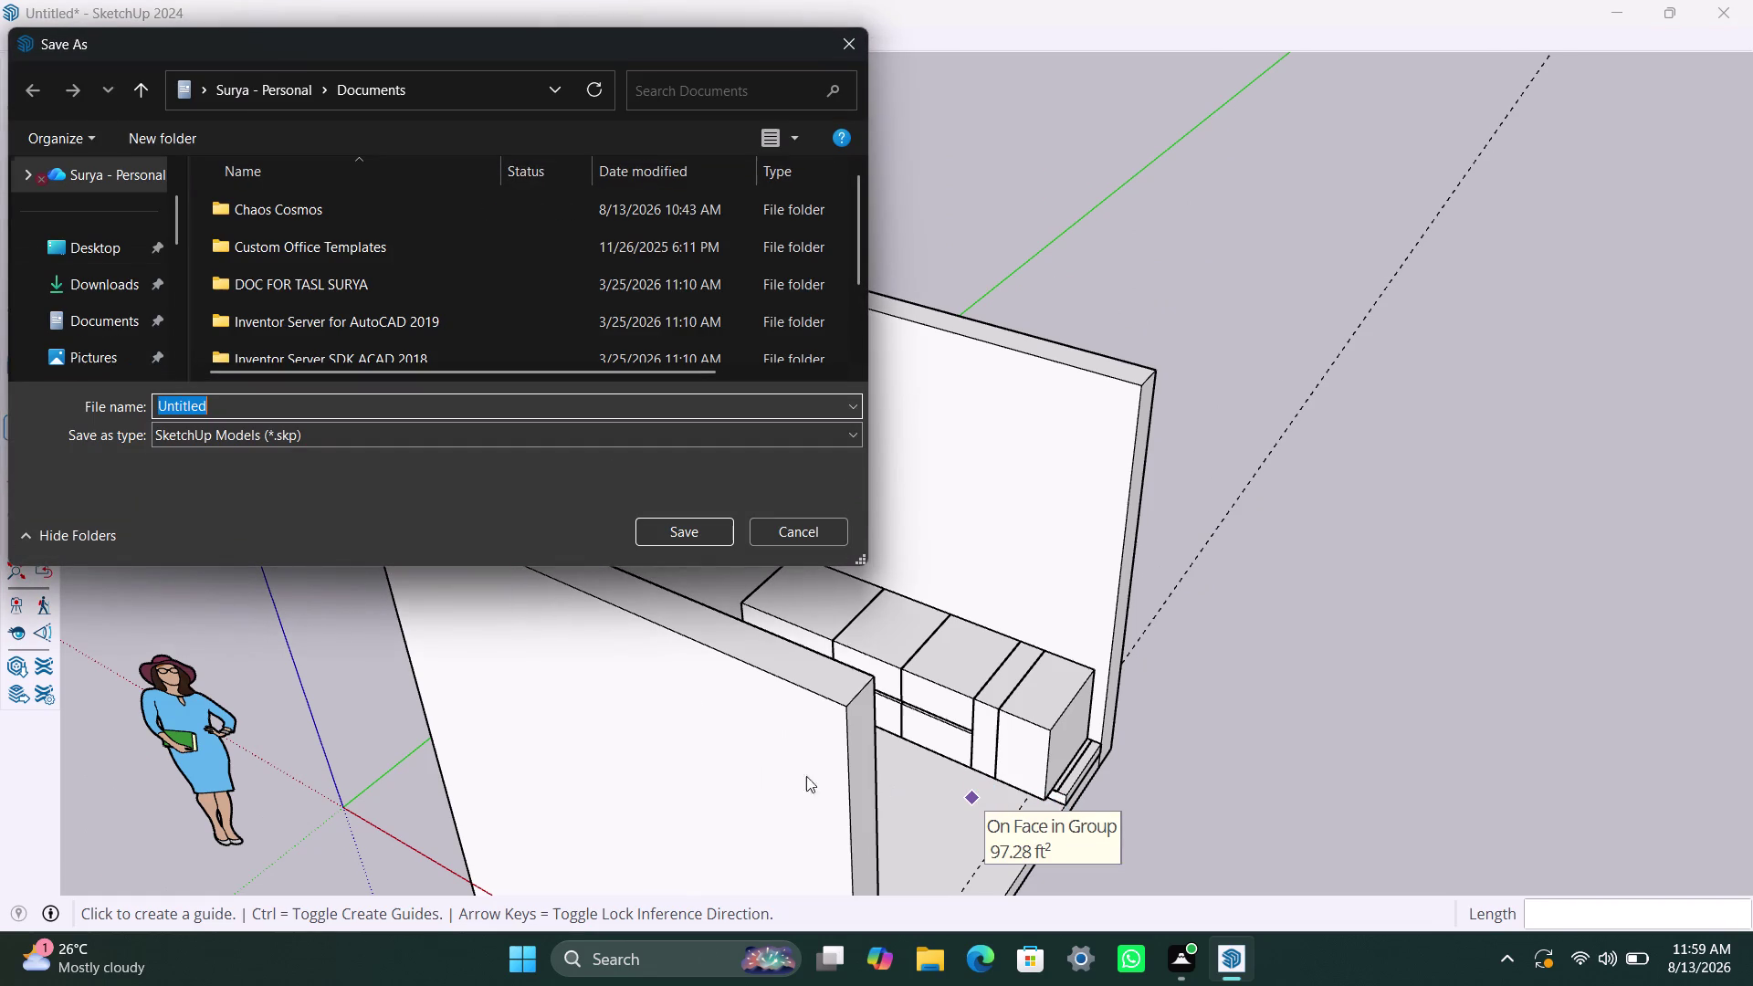
click(849, 54)
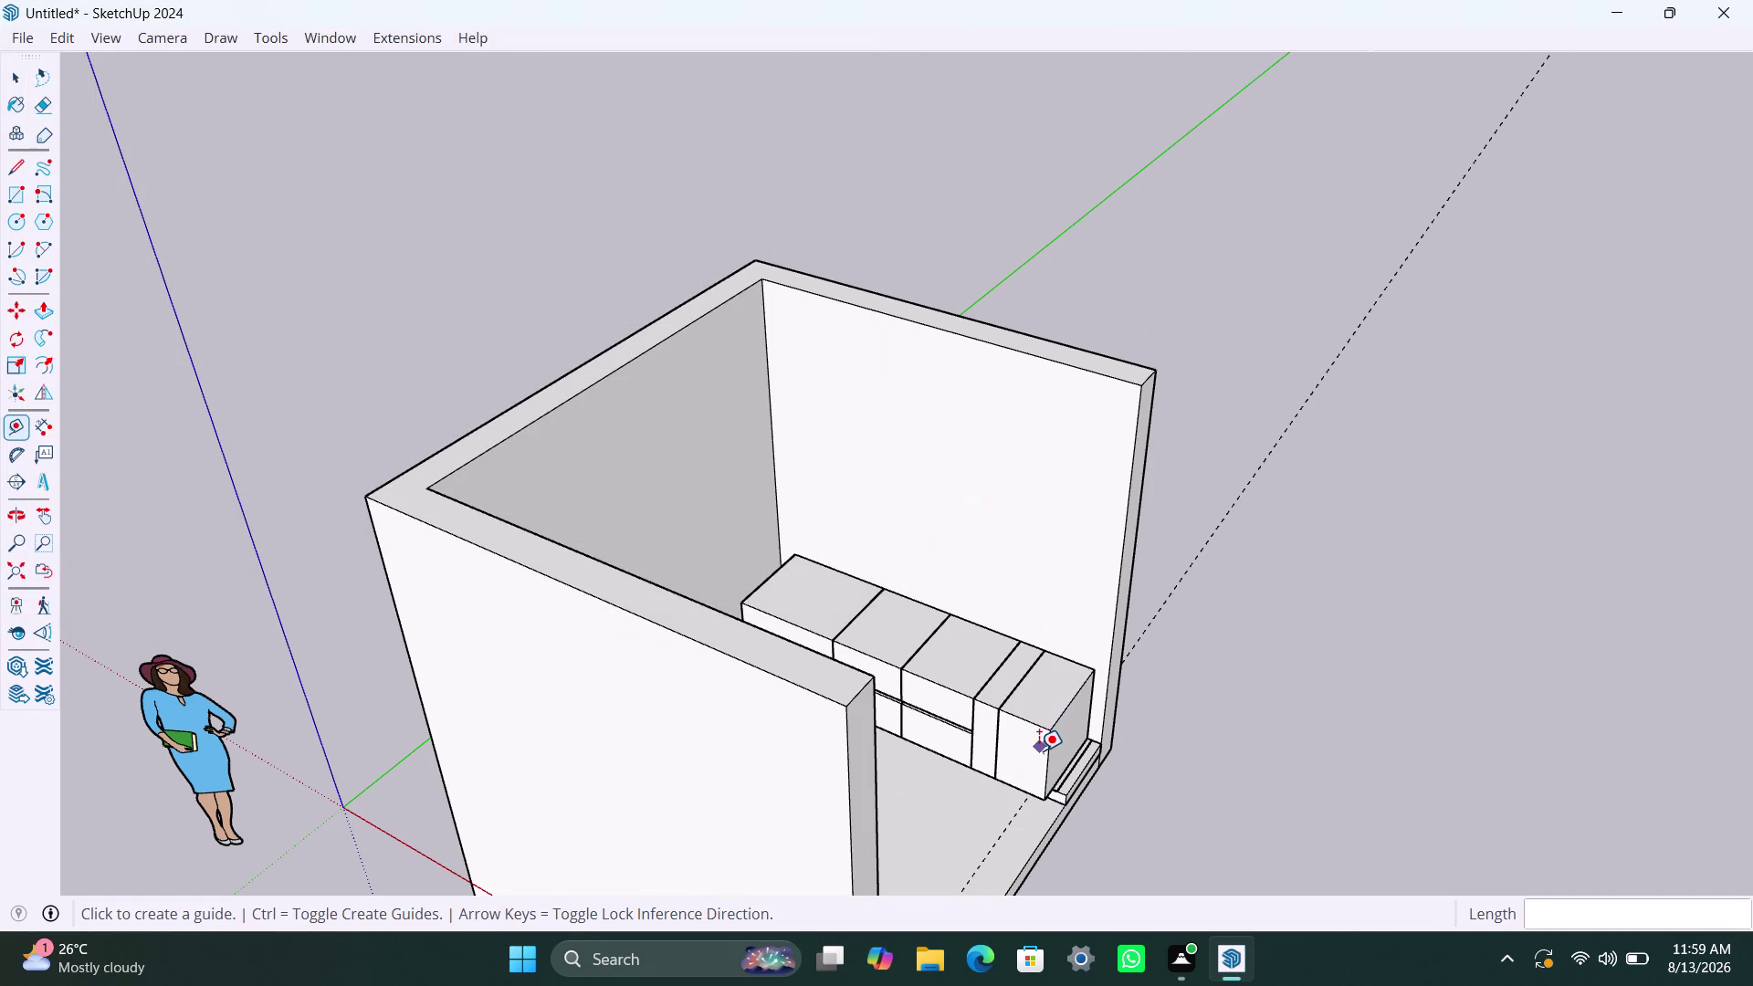
key(ctrl+z)
scroll(up, 3)
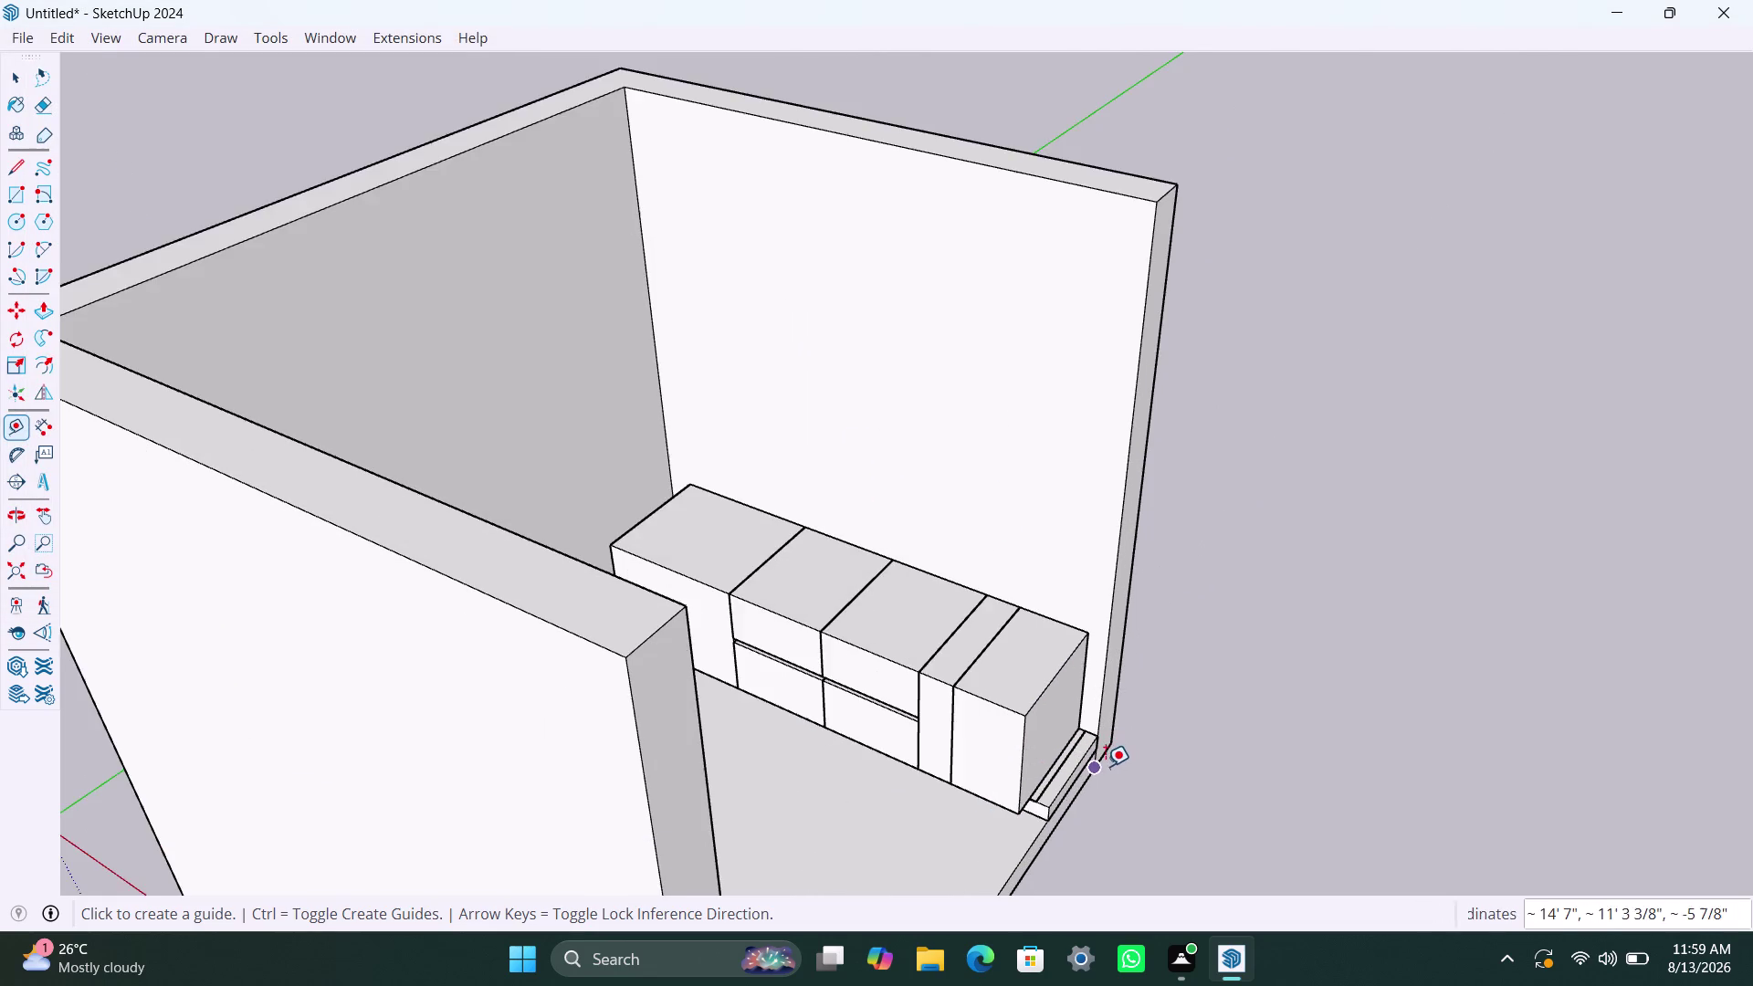
scroll(up, 3)
scroll(up, 3)
key(space)
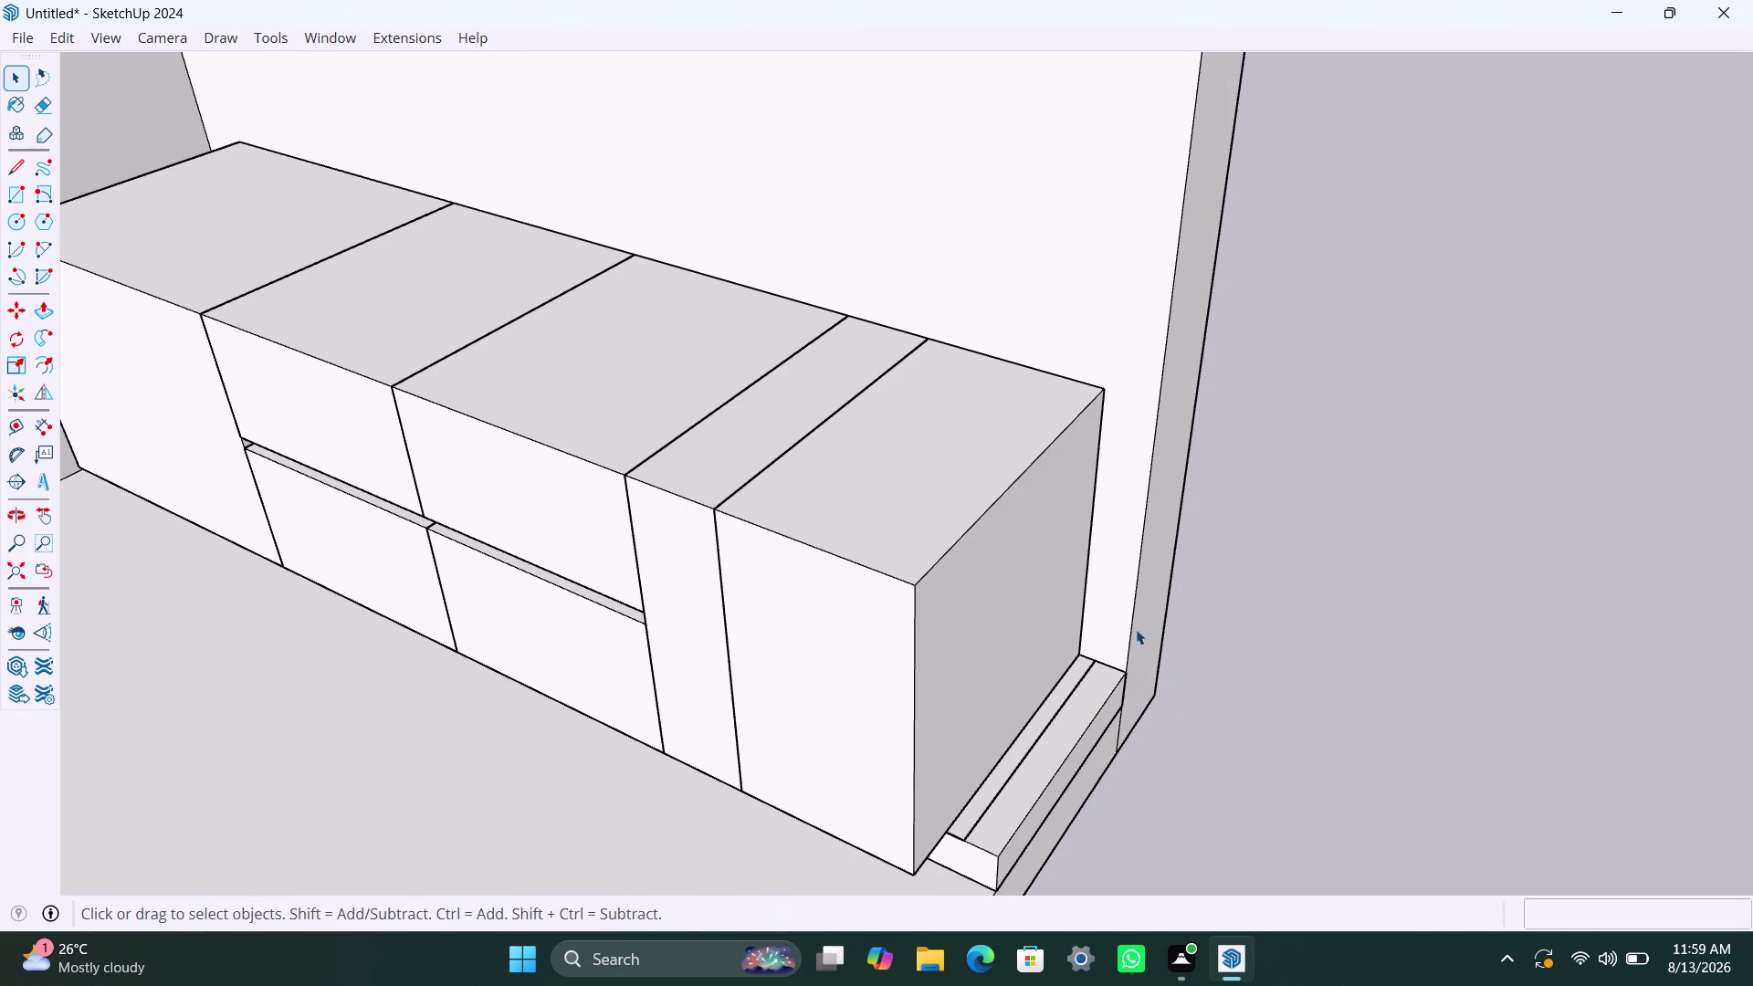
scroll(down, 3)
scroll(down, 3)
scroll(down, 3)
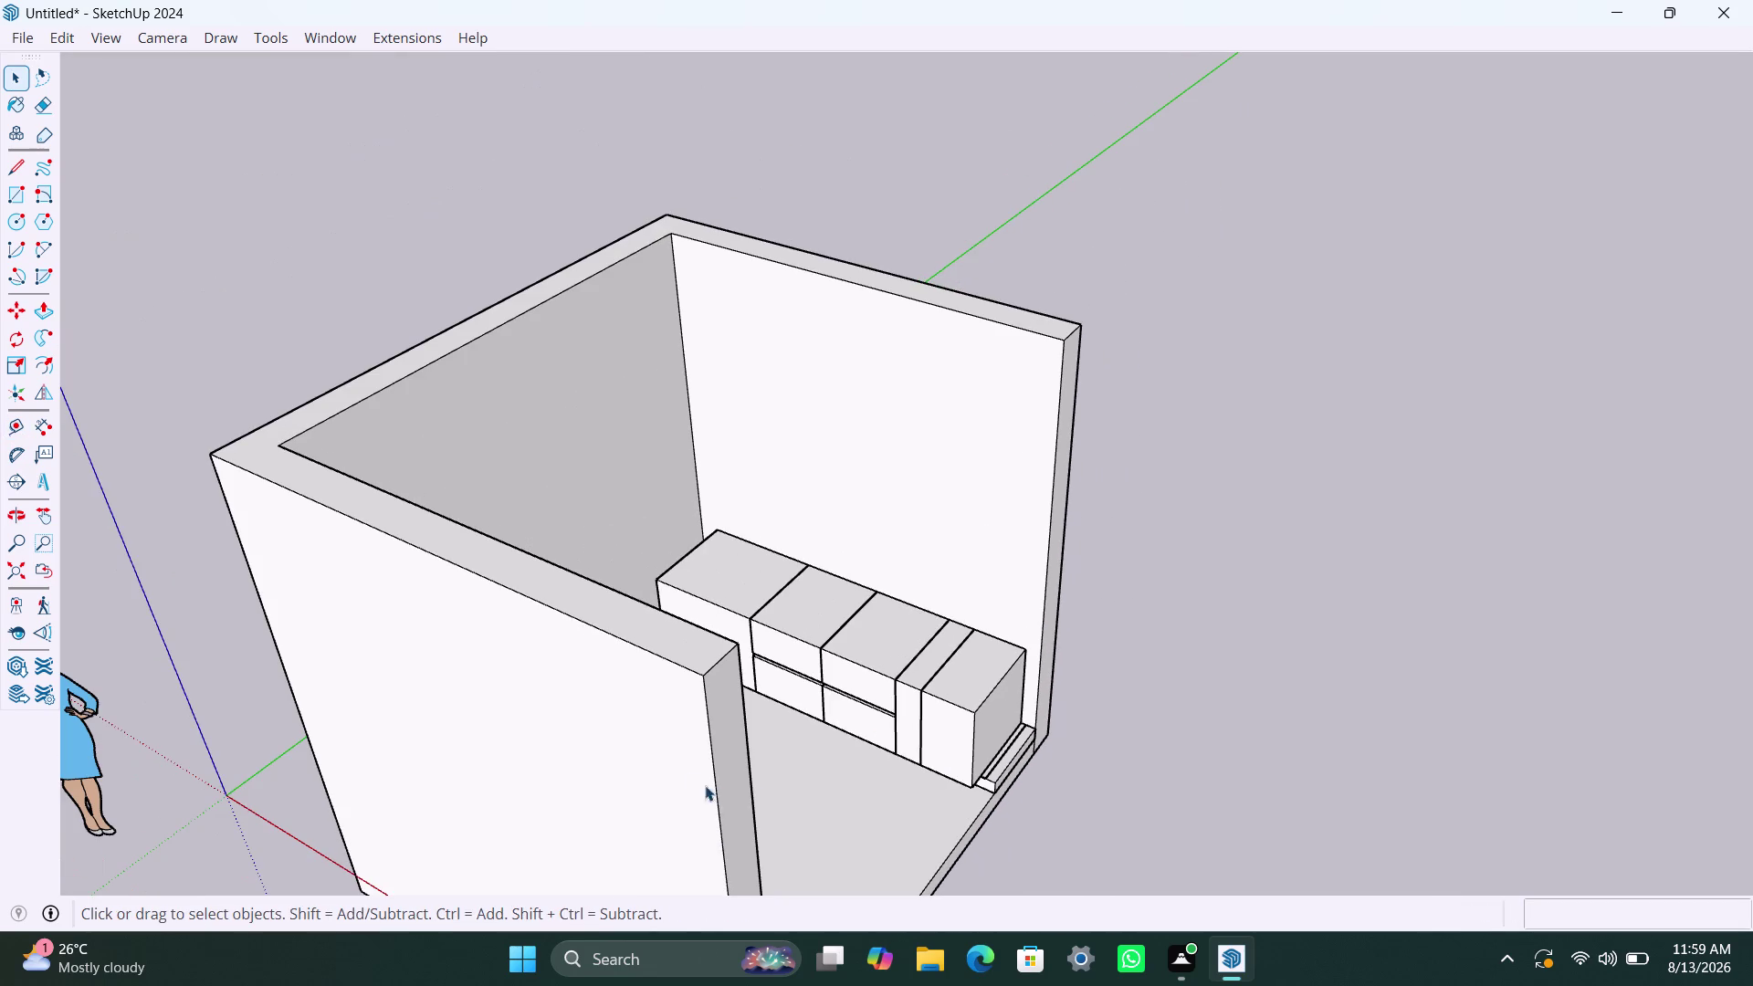
scroll(down, 3)
scroll(up, 3)
scroll(up, 3)
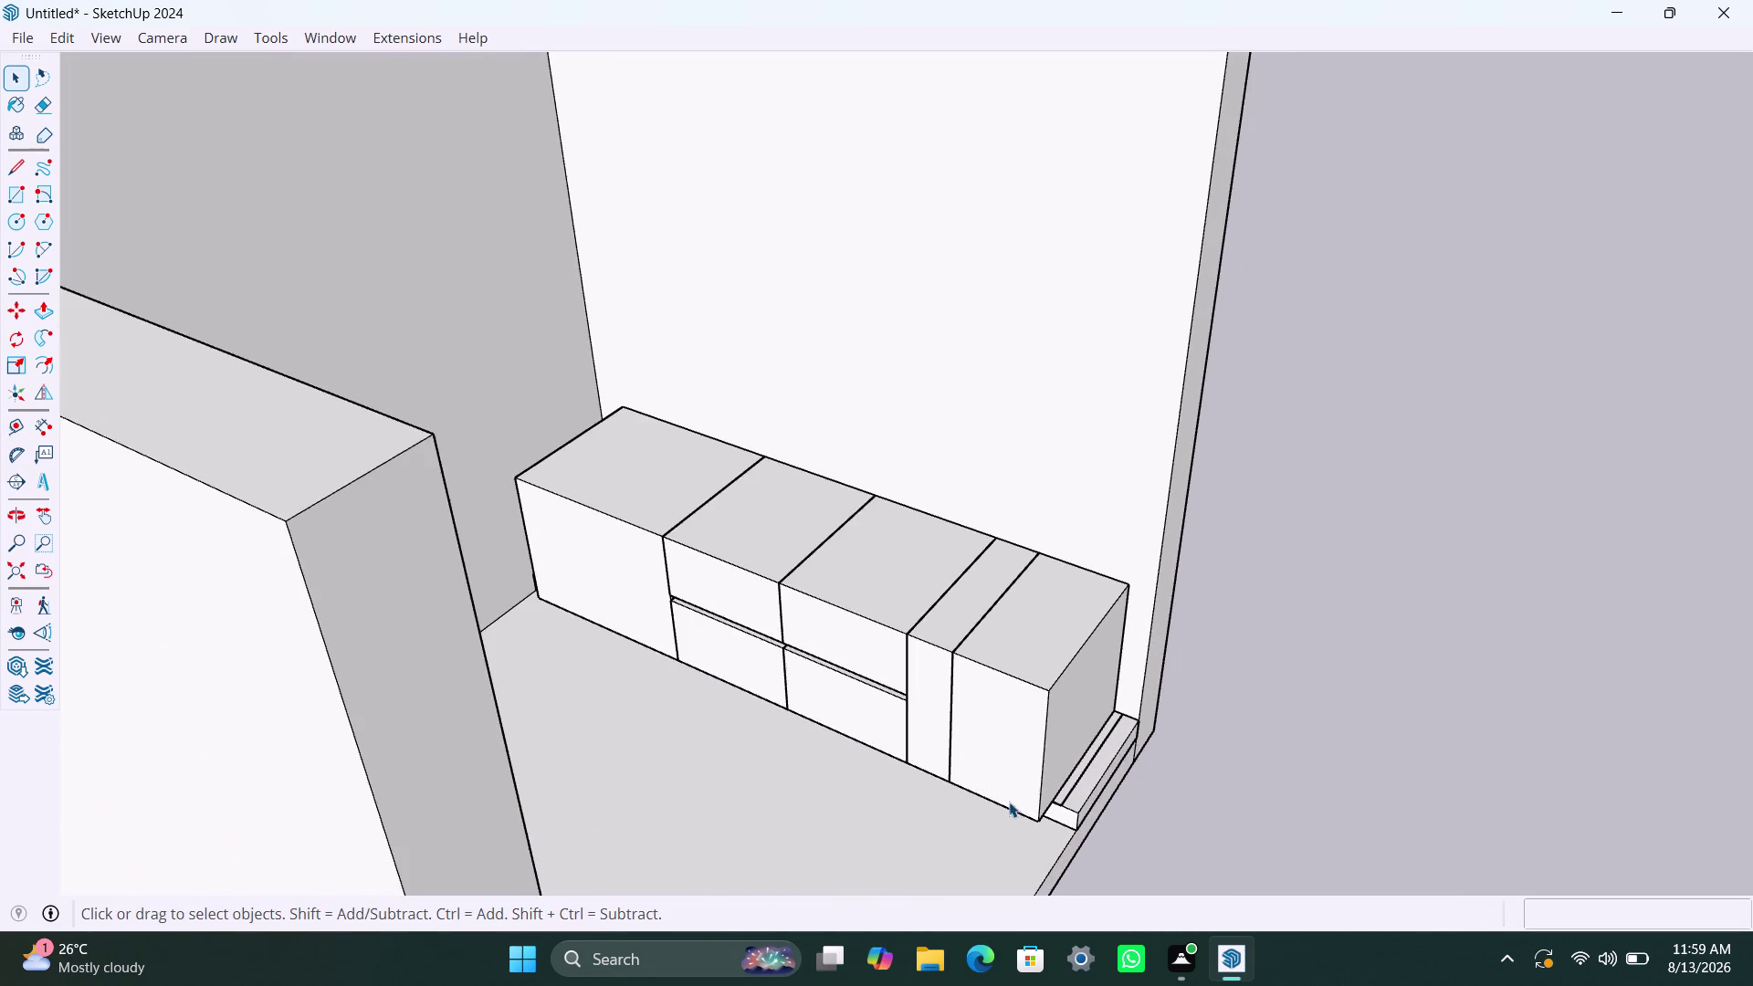
scroll(up, 3)
scroll(up, 3)
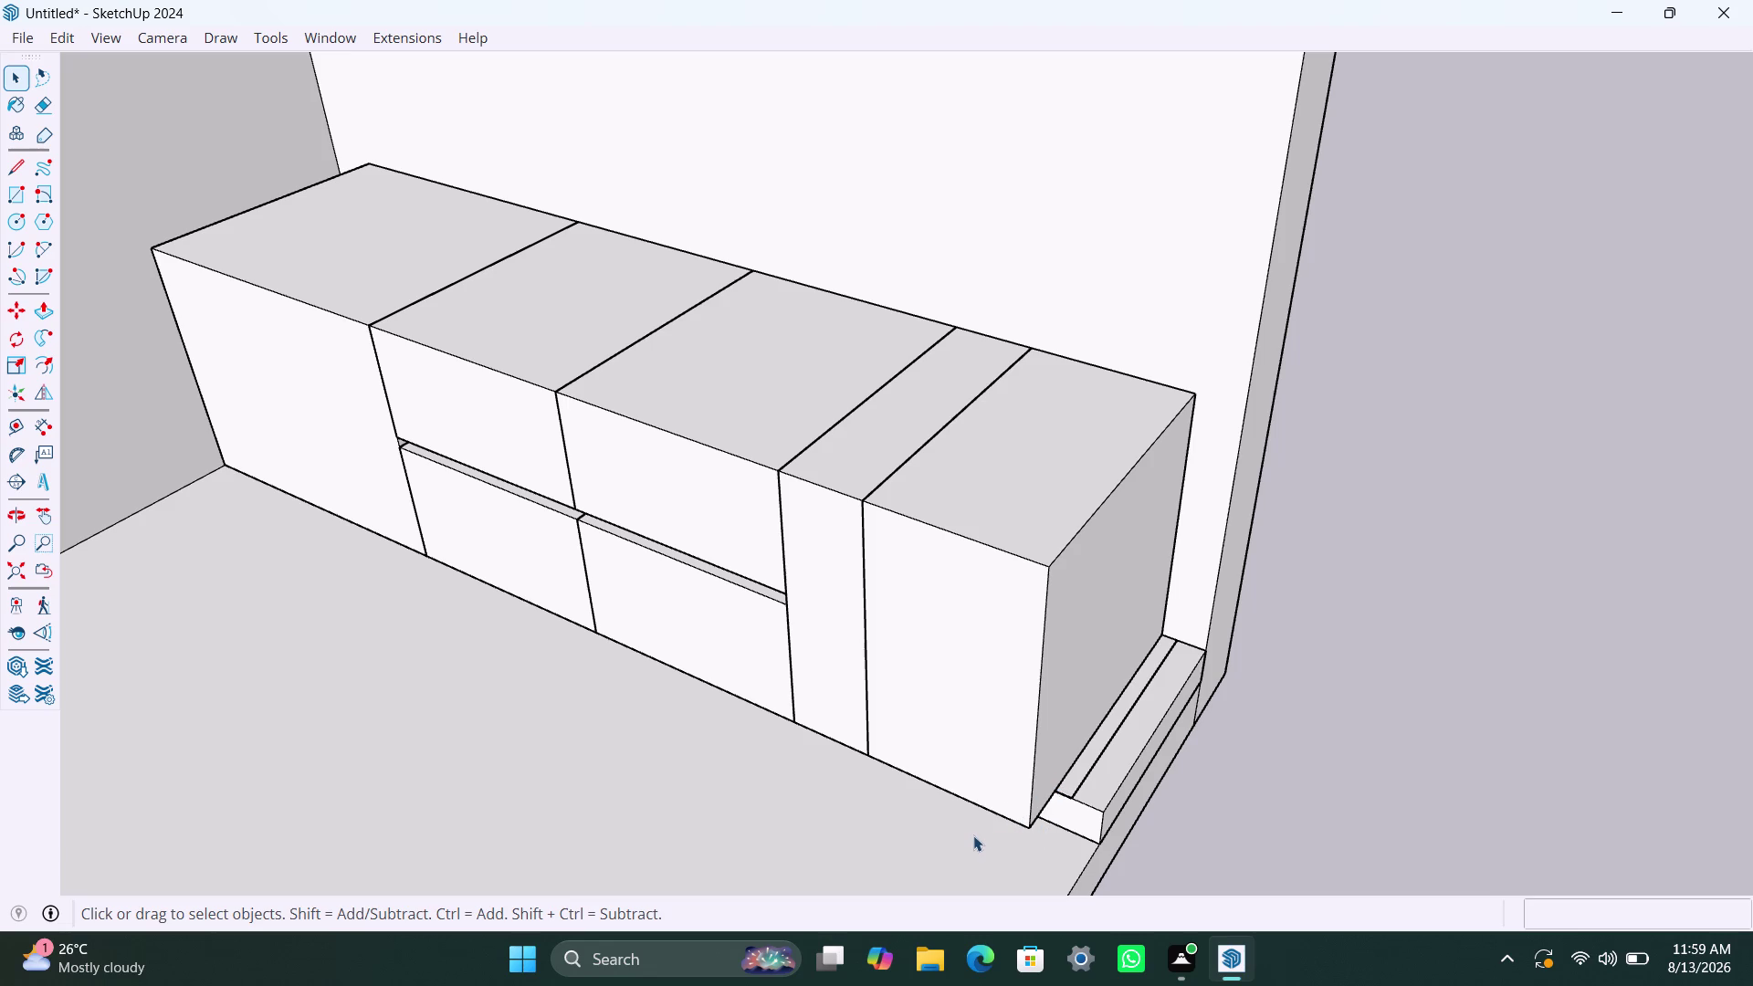
scroll(down, 3)
scroll(down, 3)
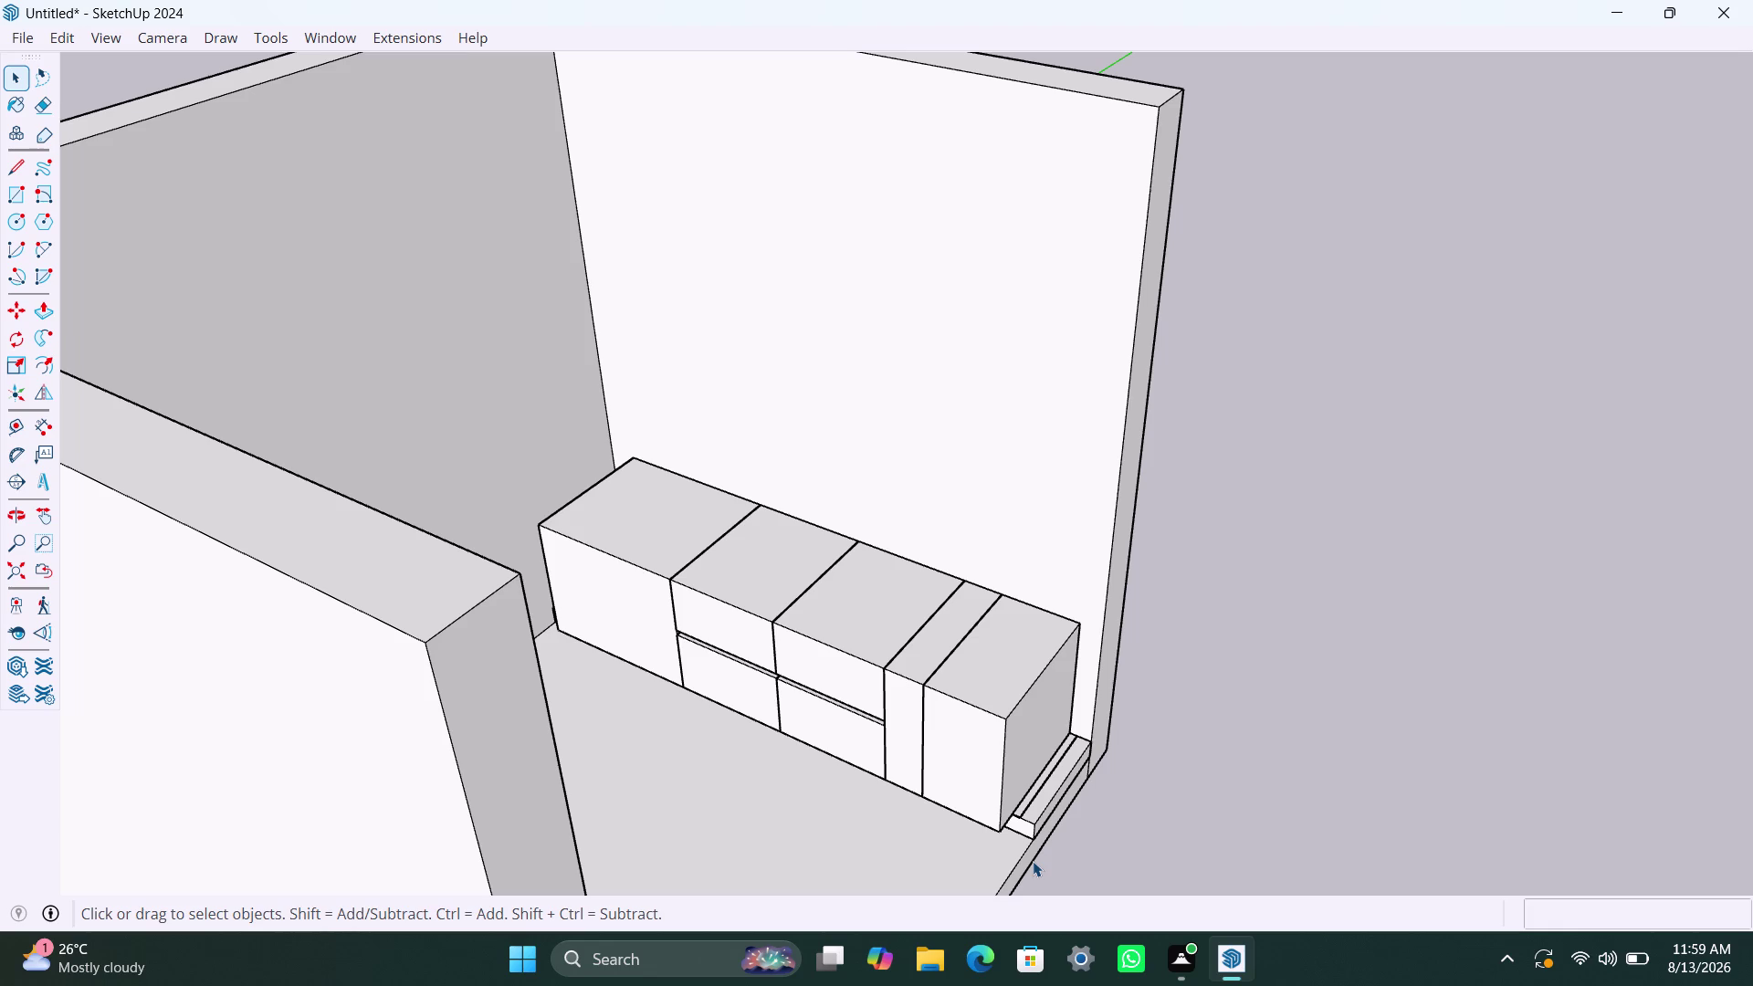
scroll(down, 3)
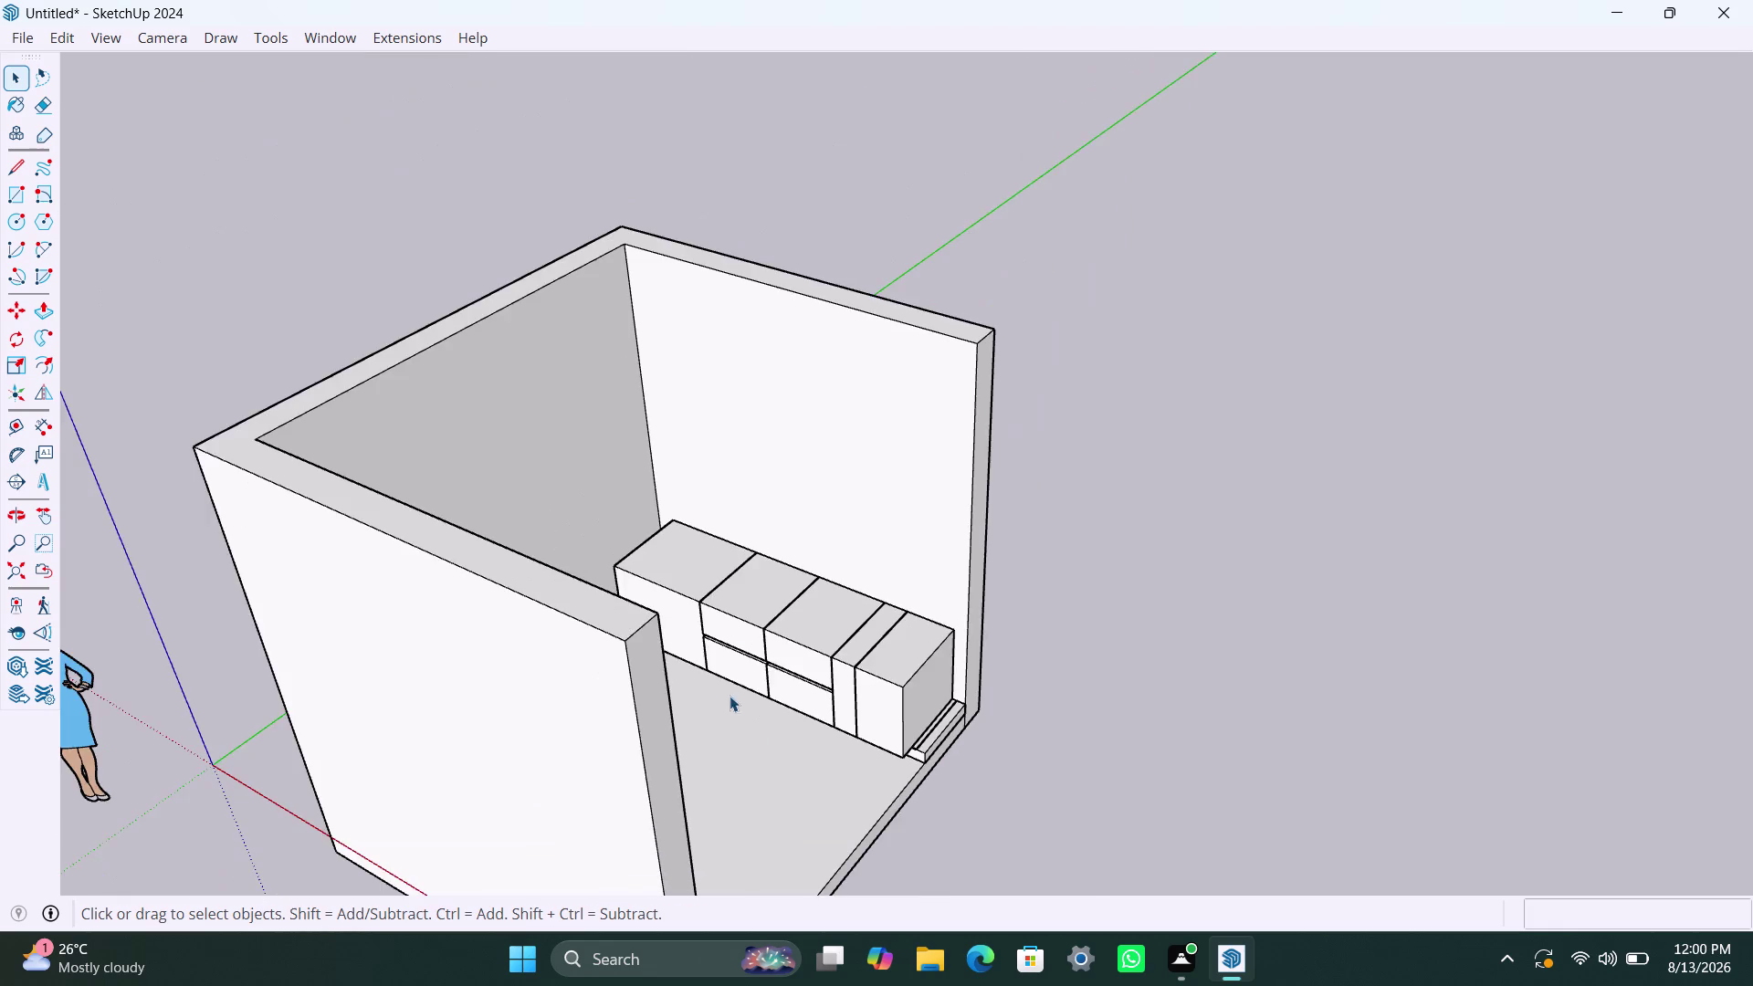
Orbit to a top view, open the room wall group and pick the back wall face.
middle_drag(730, 706, 932, 789)
scroll(up, 3)
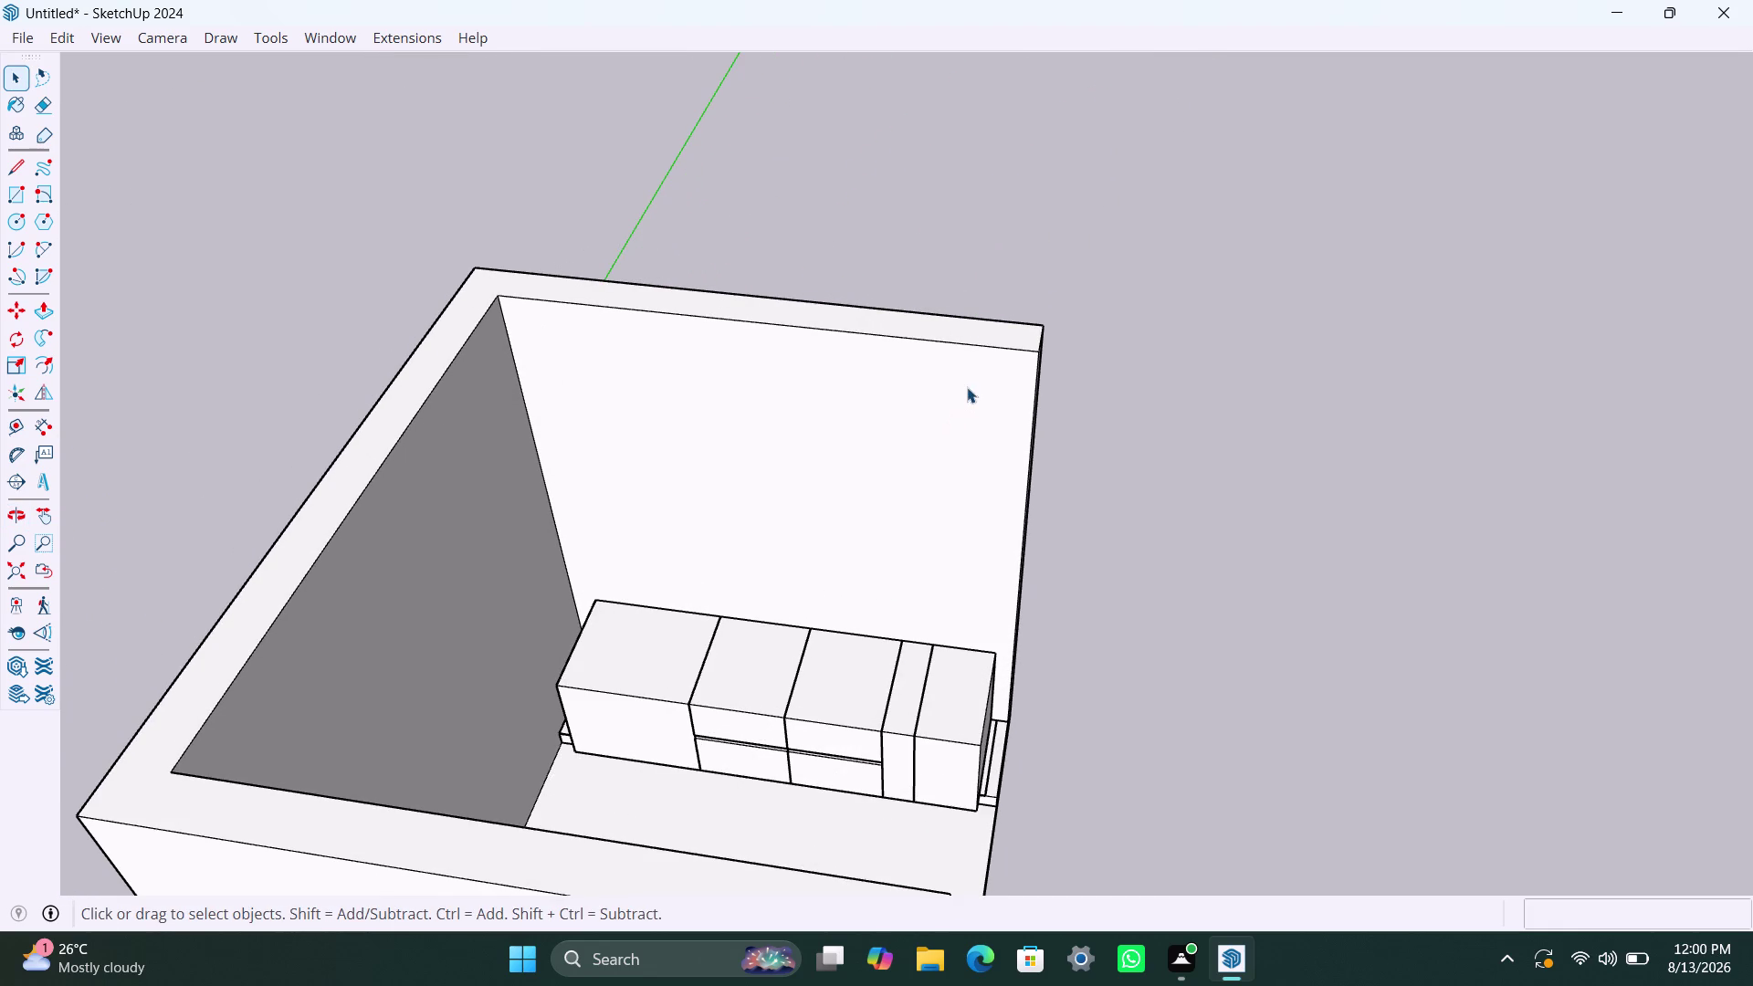
click(982, 363)
double_click(944, 439)
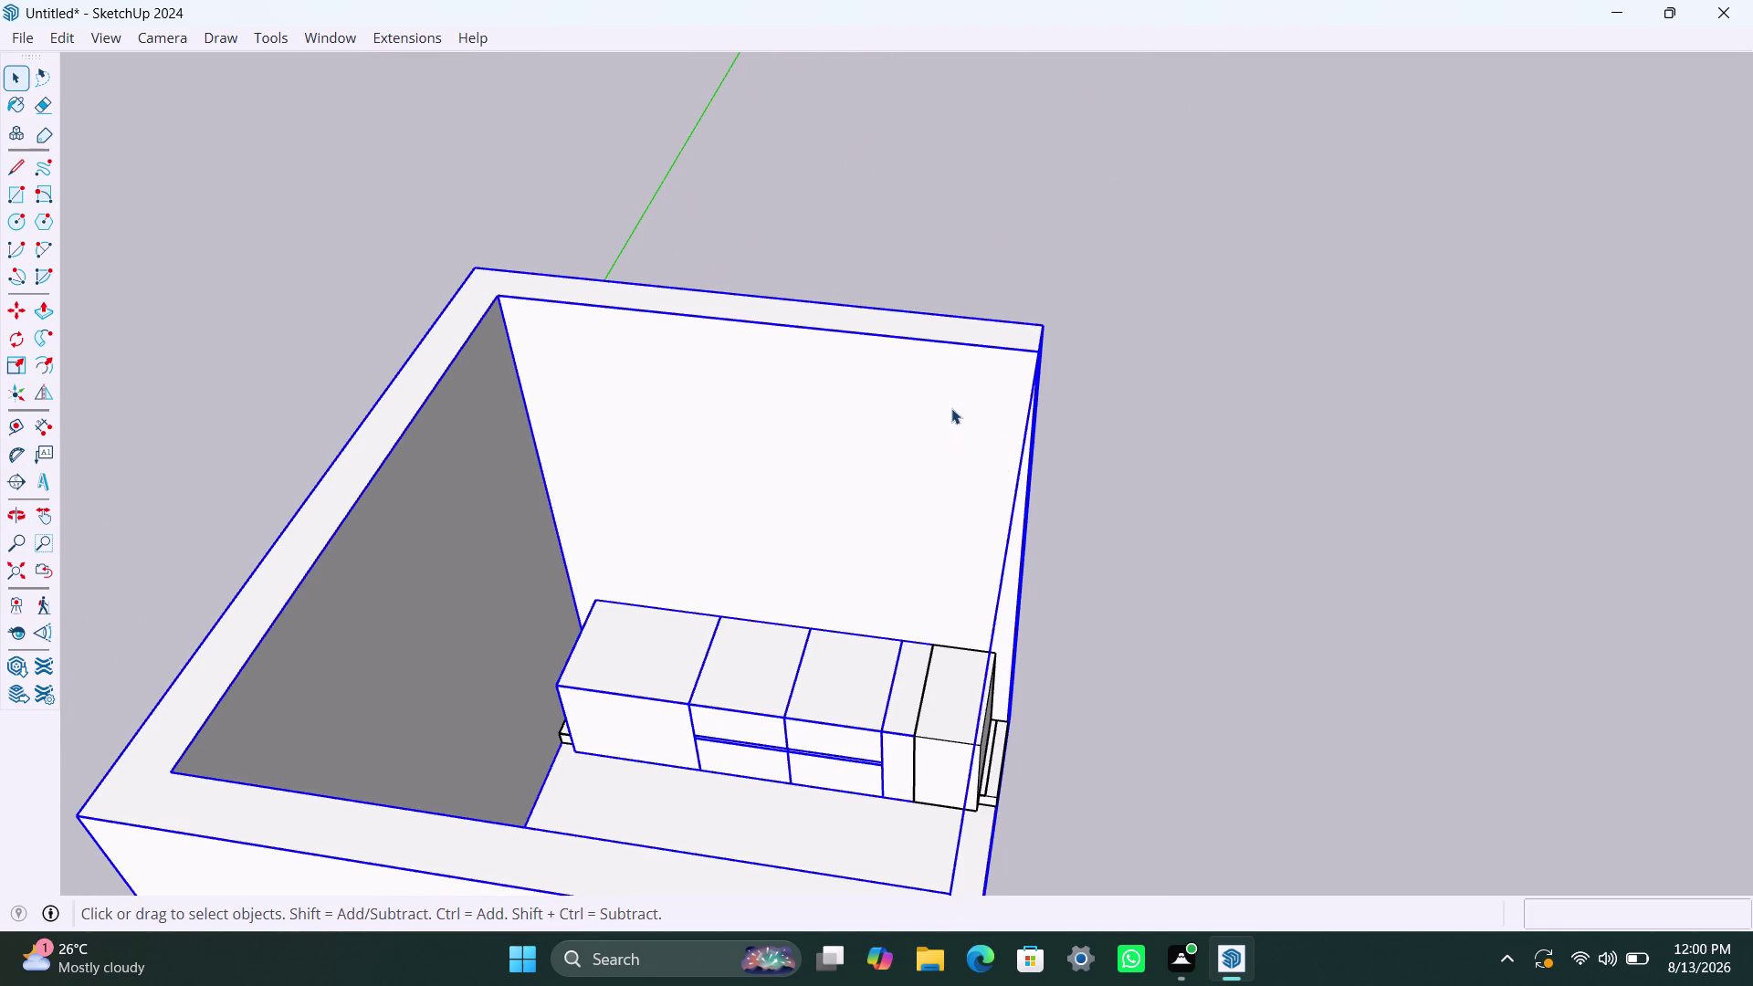
click(955, 394)
click(980, 334)
click(973, 415)
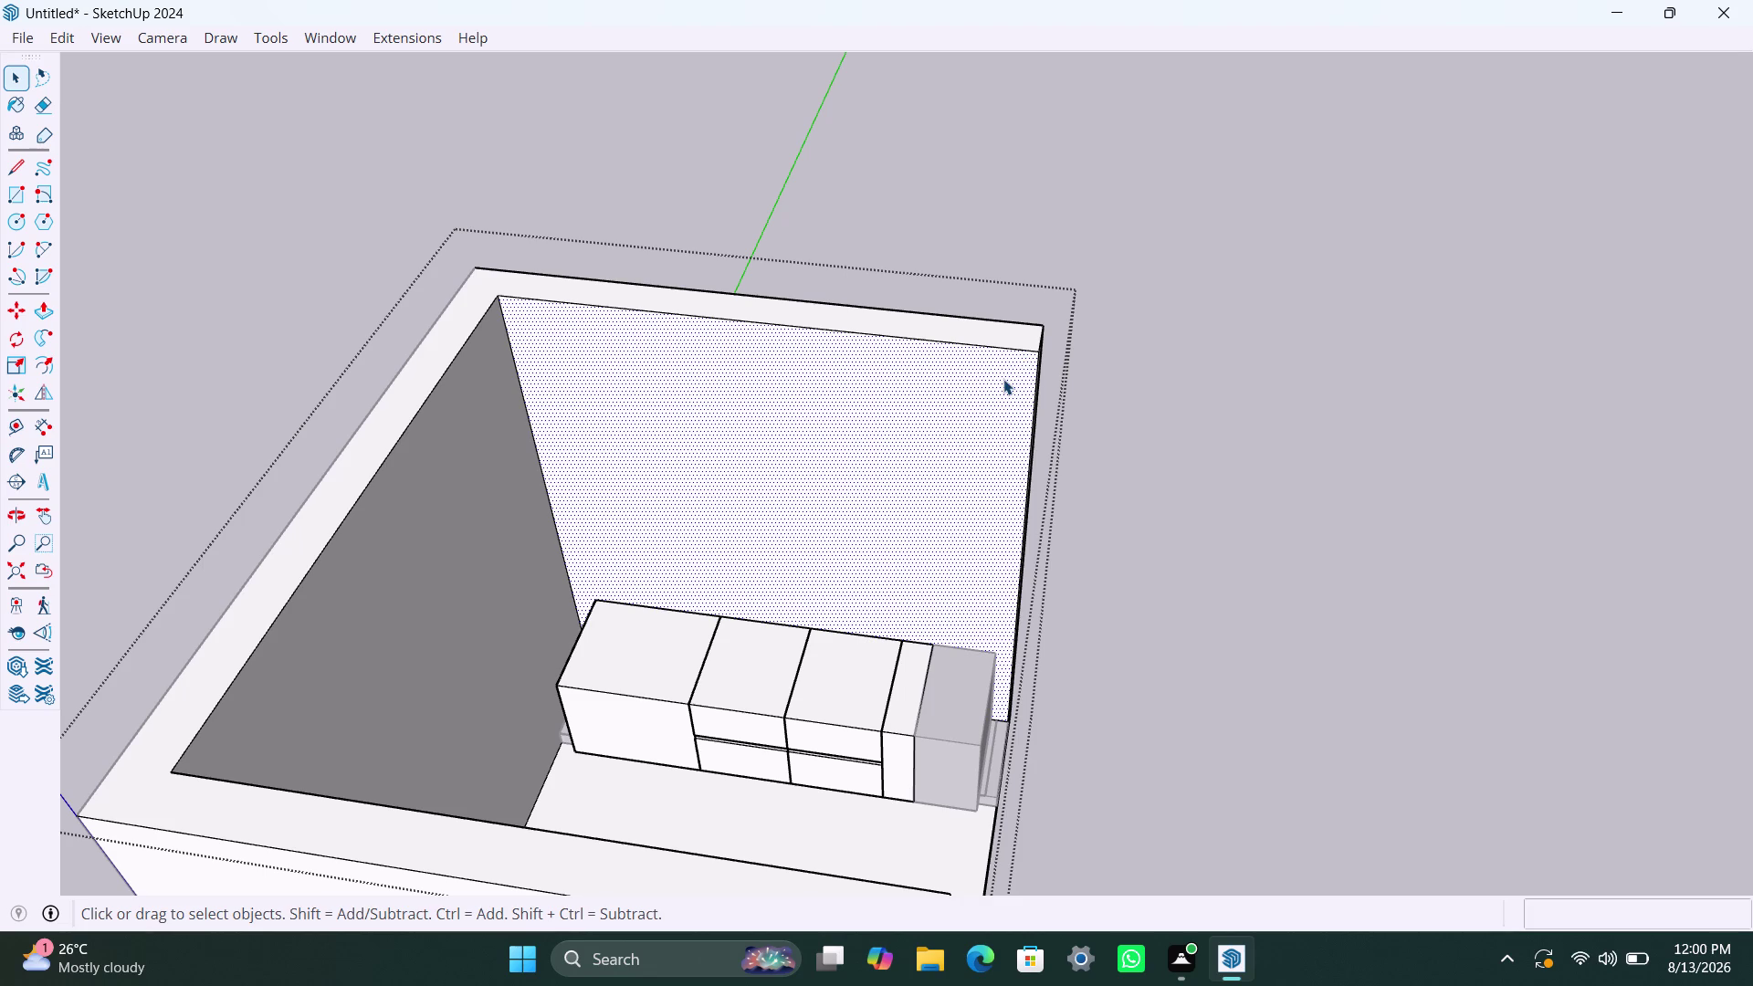
Clear the selection and reselect the back wall's inner face for Push/Pull.
key(Escape)
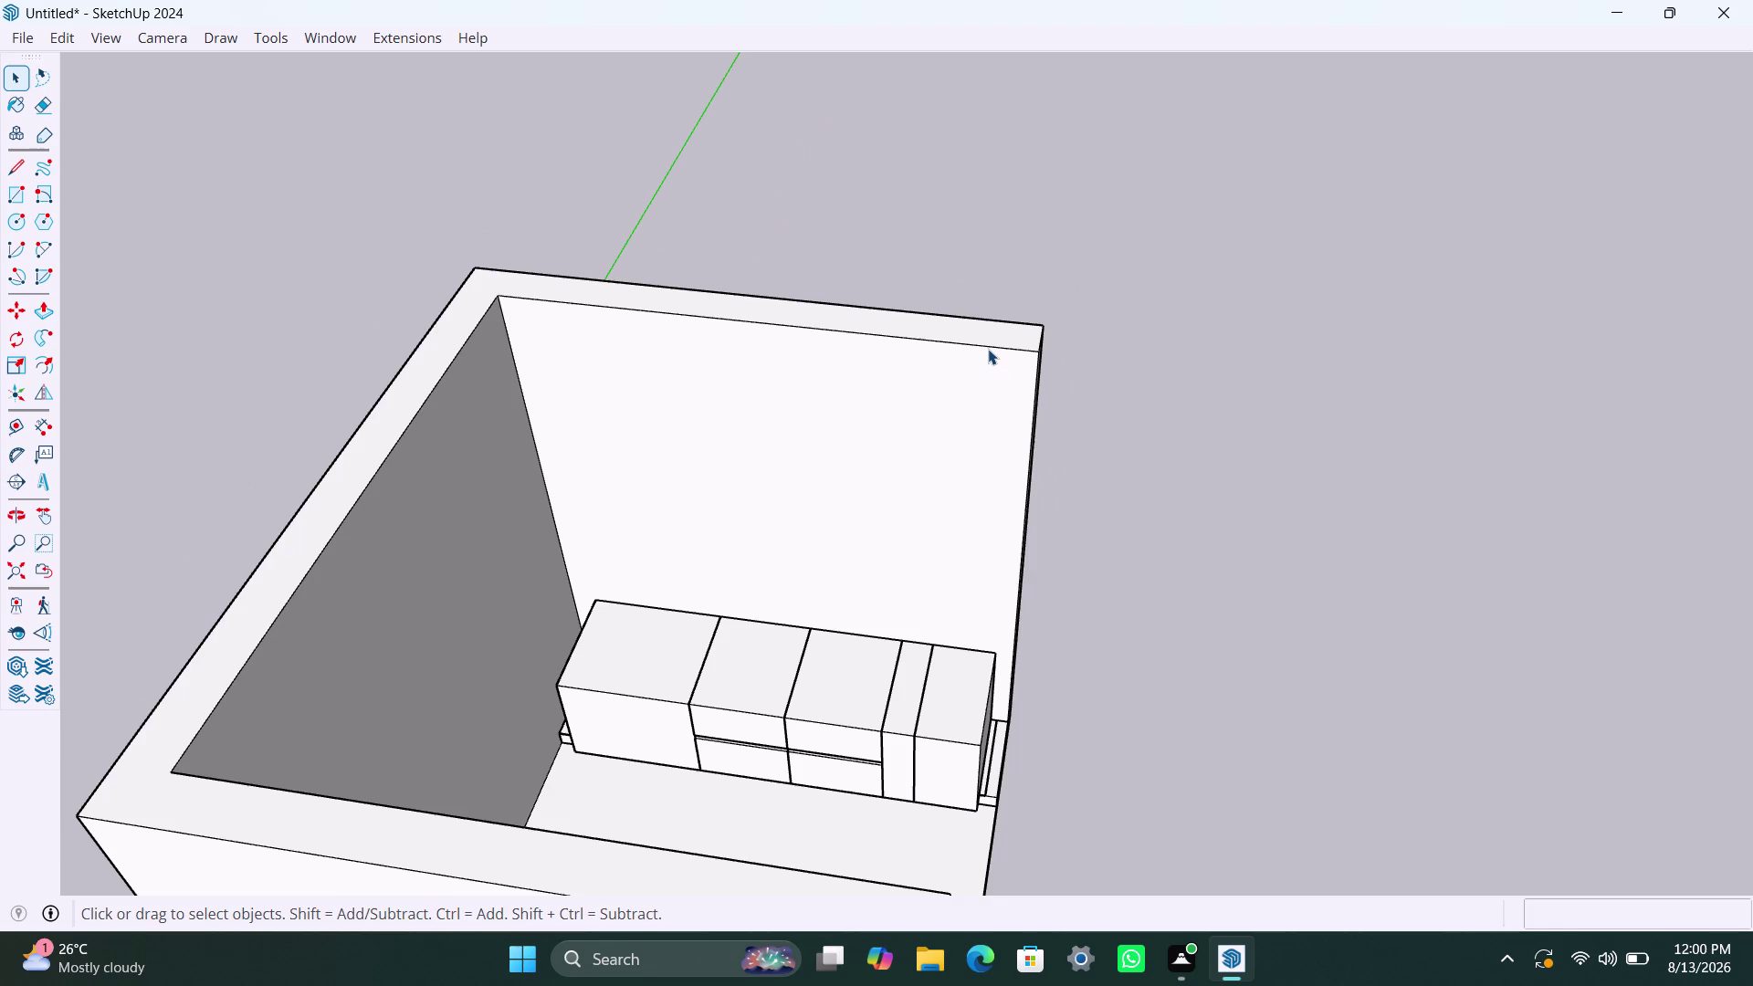
click(988, 349)
triple_click(987, 365)
click(984, 368)
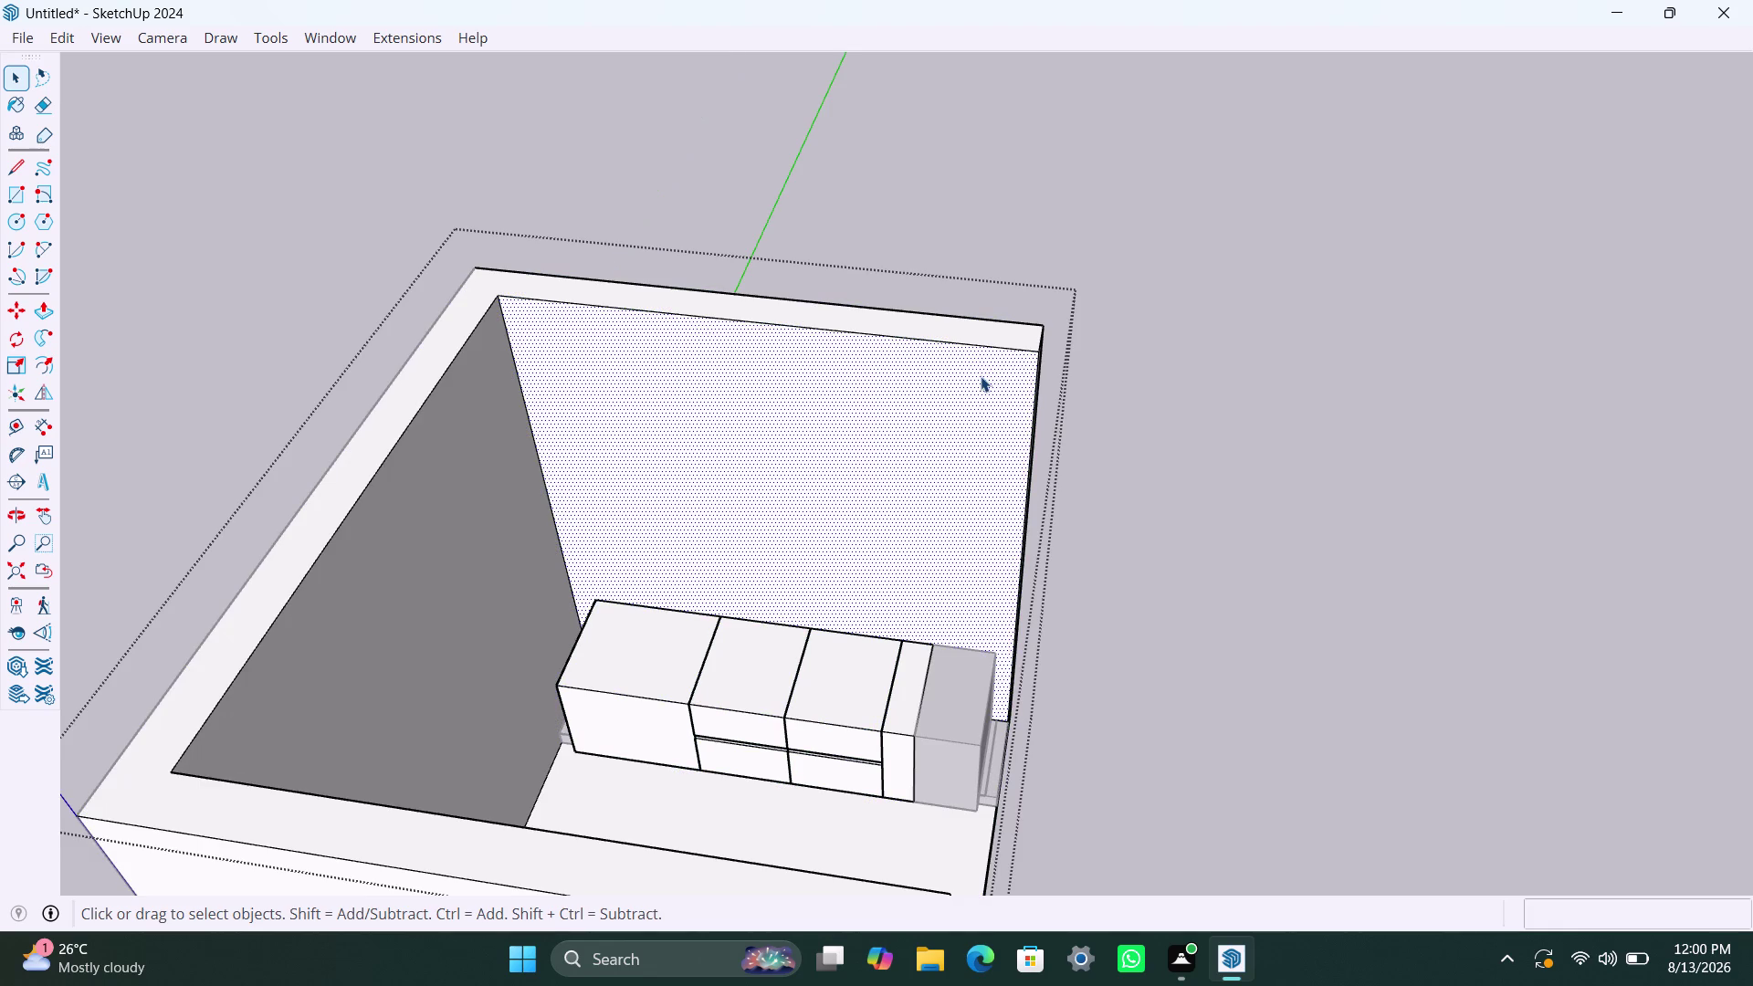
click(980, 376)
key(p)
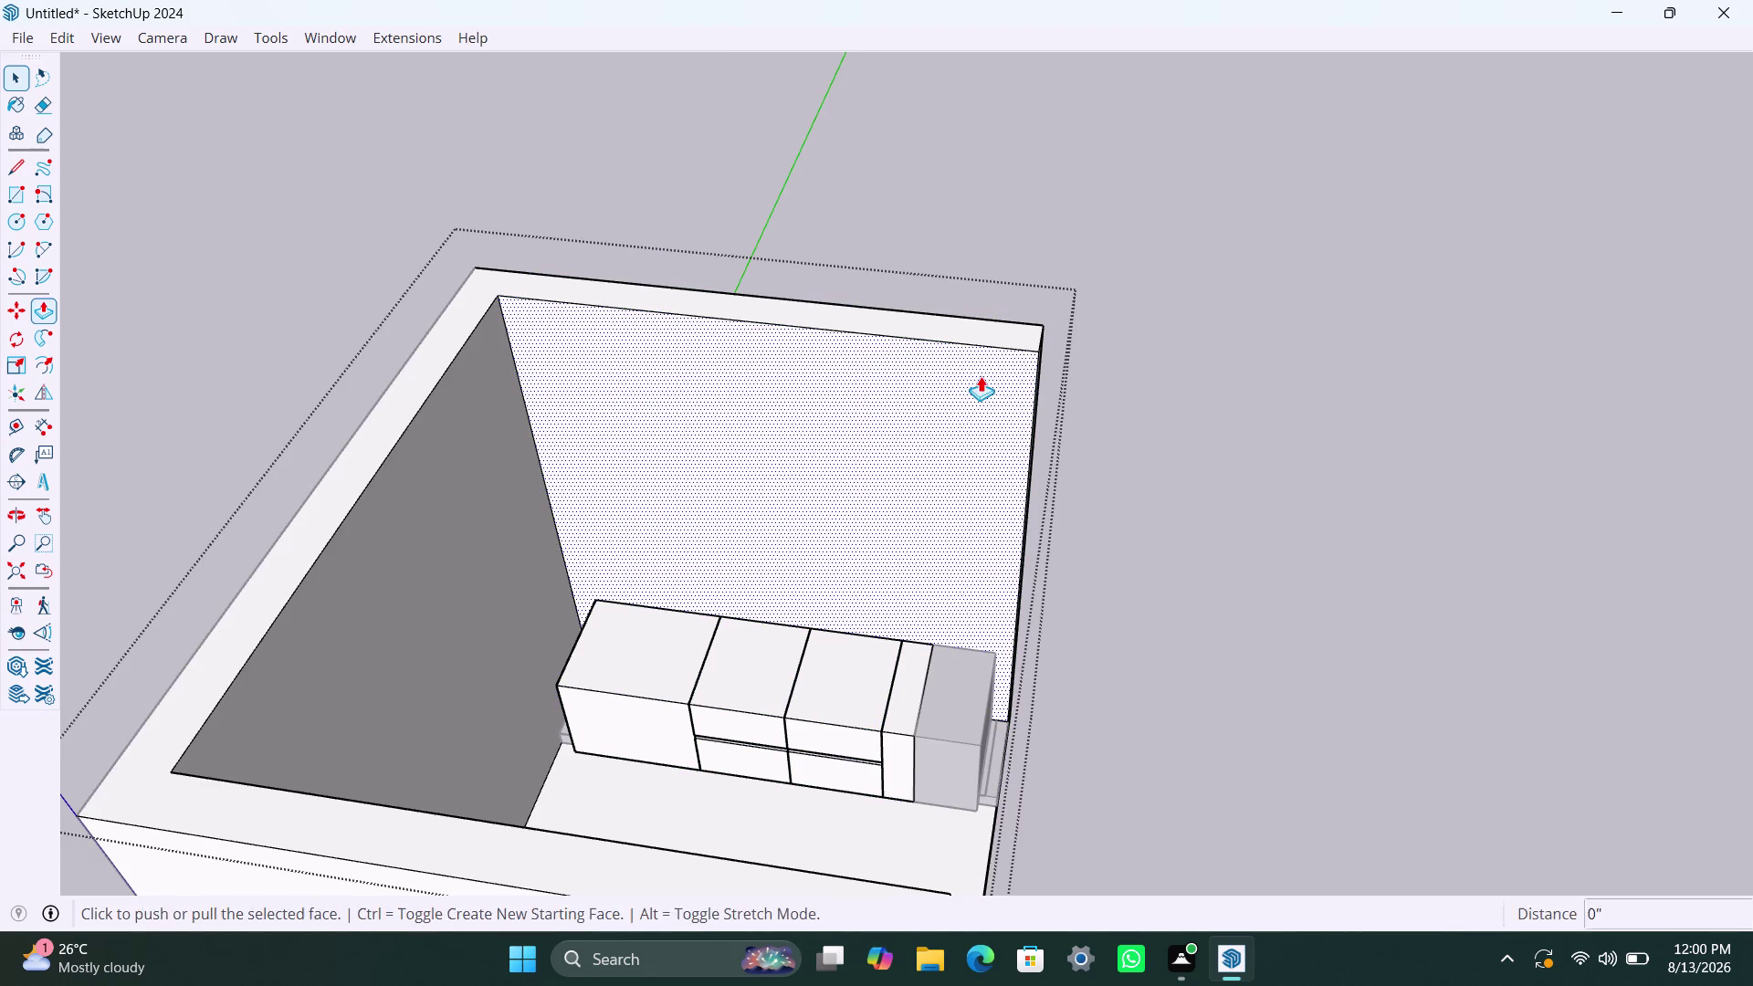
click(981, 377)
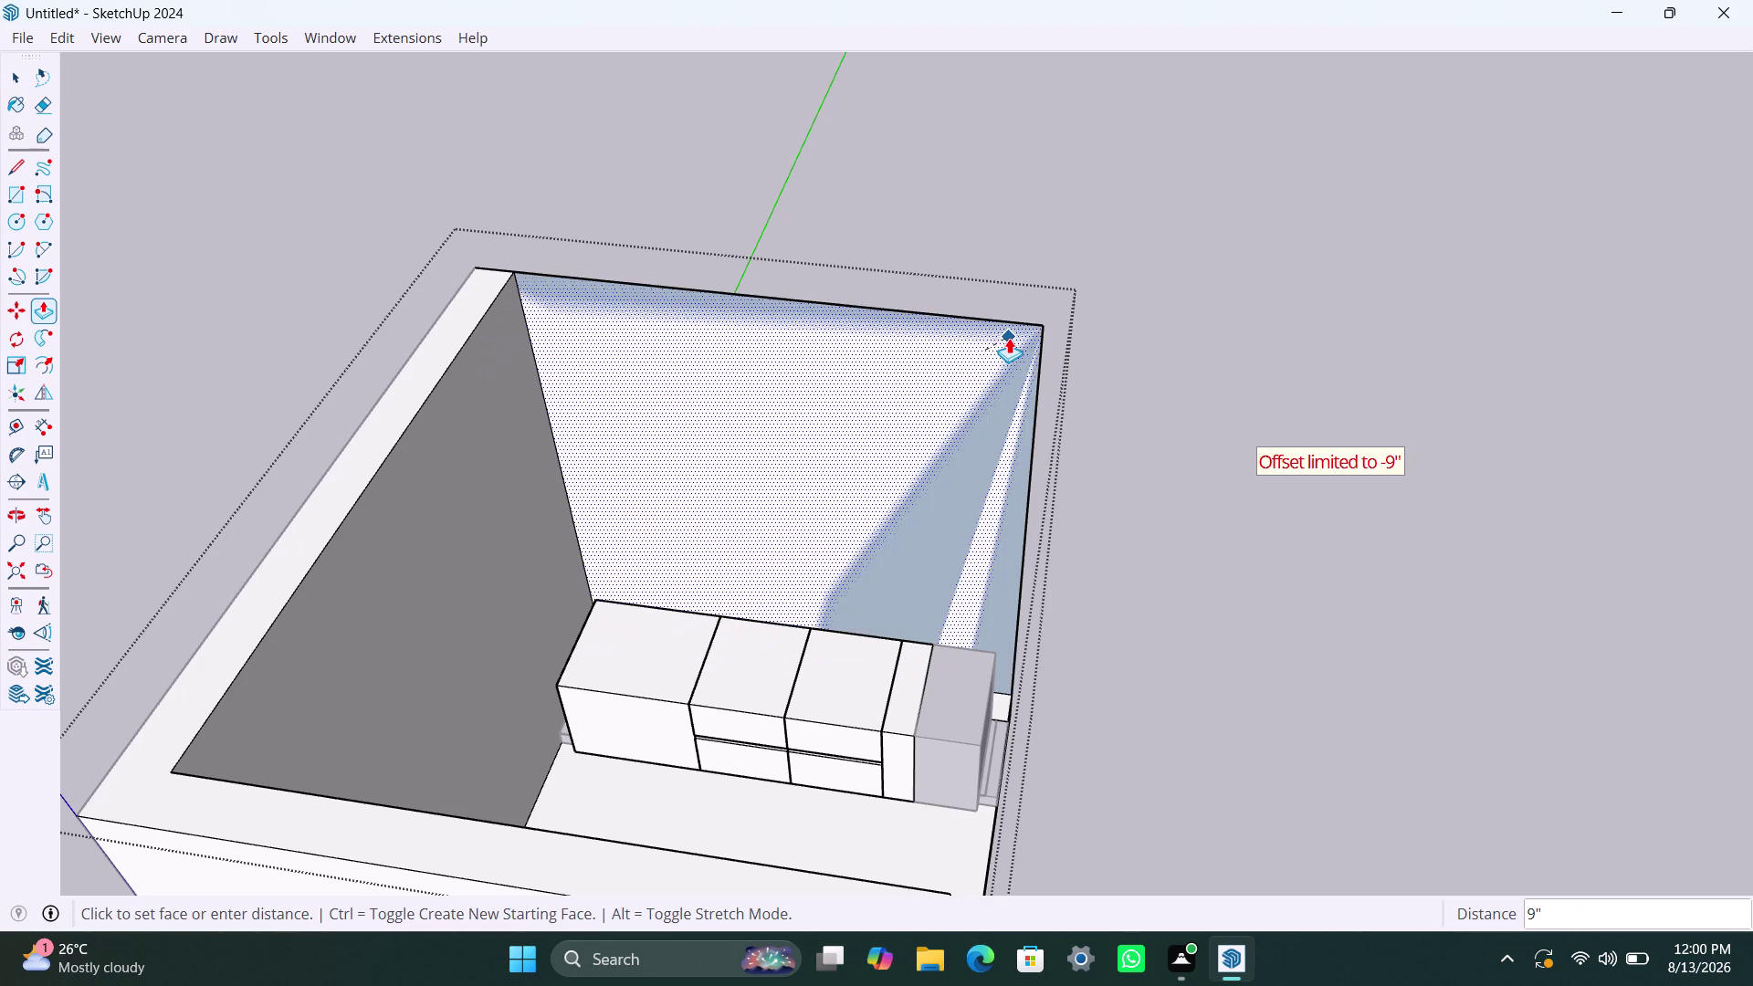
click(1009, 338)
key(ctrl+z)
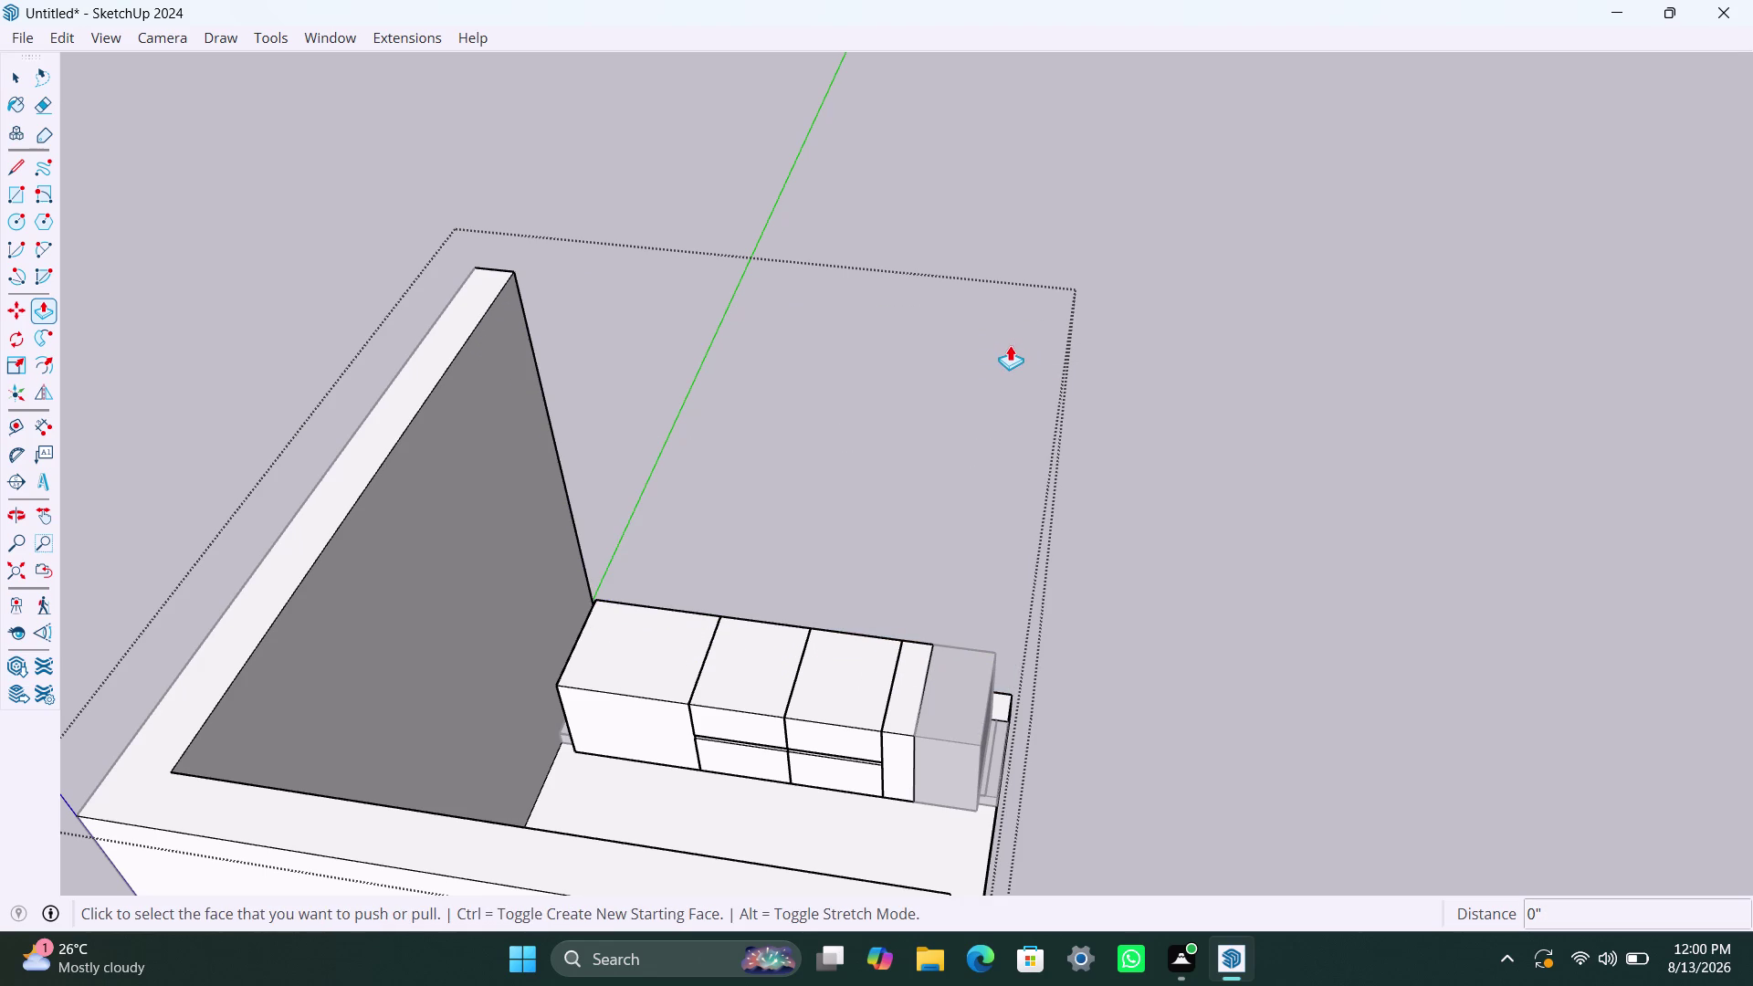
click(1010, 343)
key(Escape)
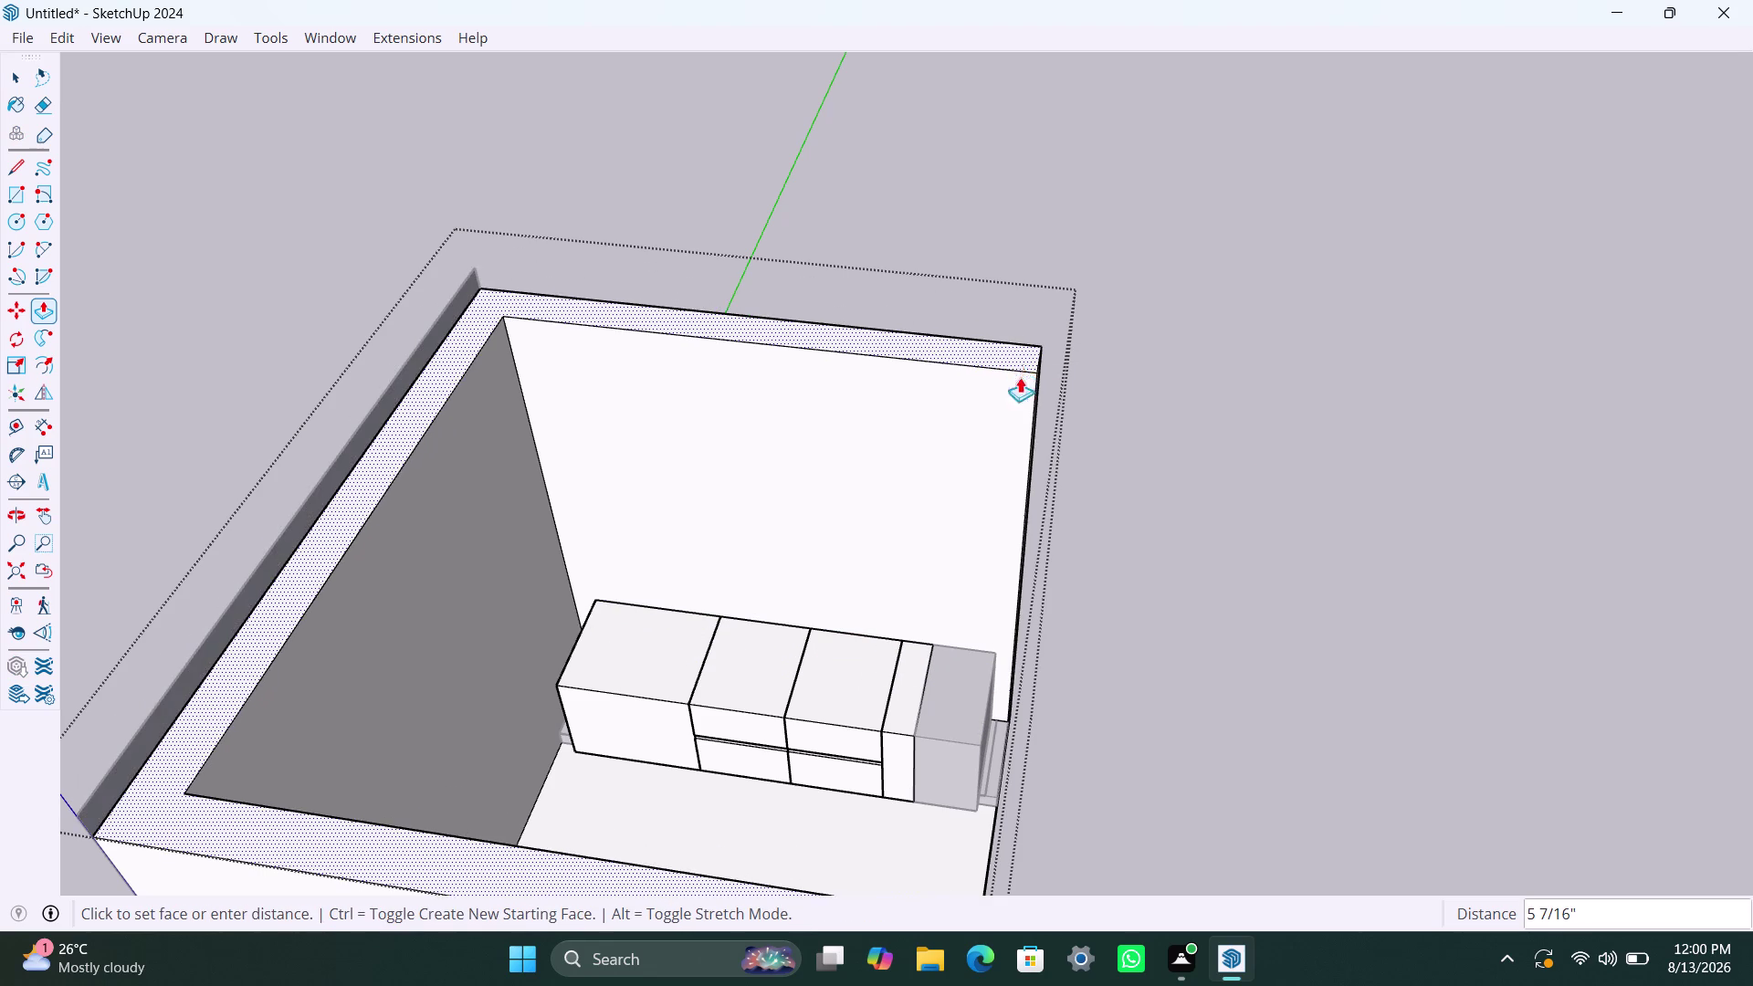
click(1007, 405)
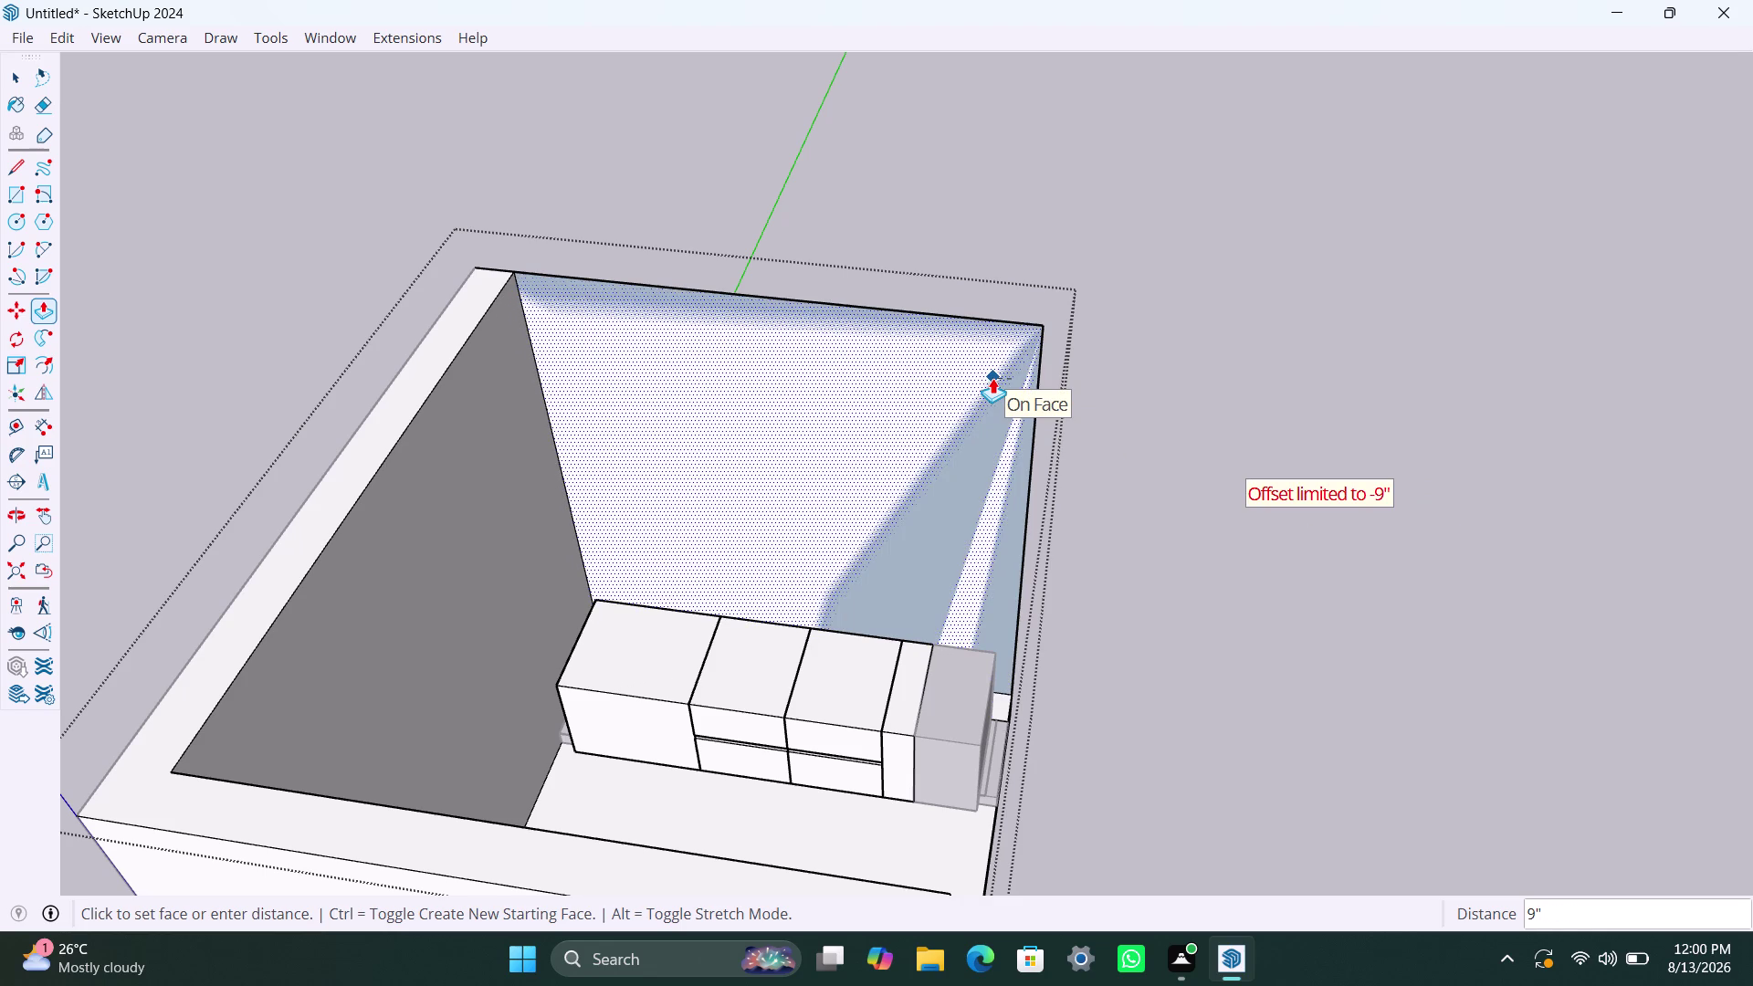
key(0)
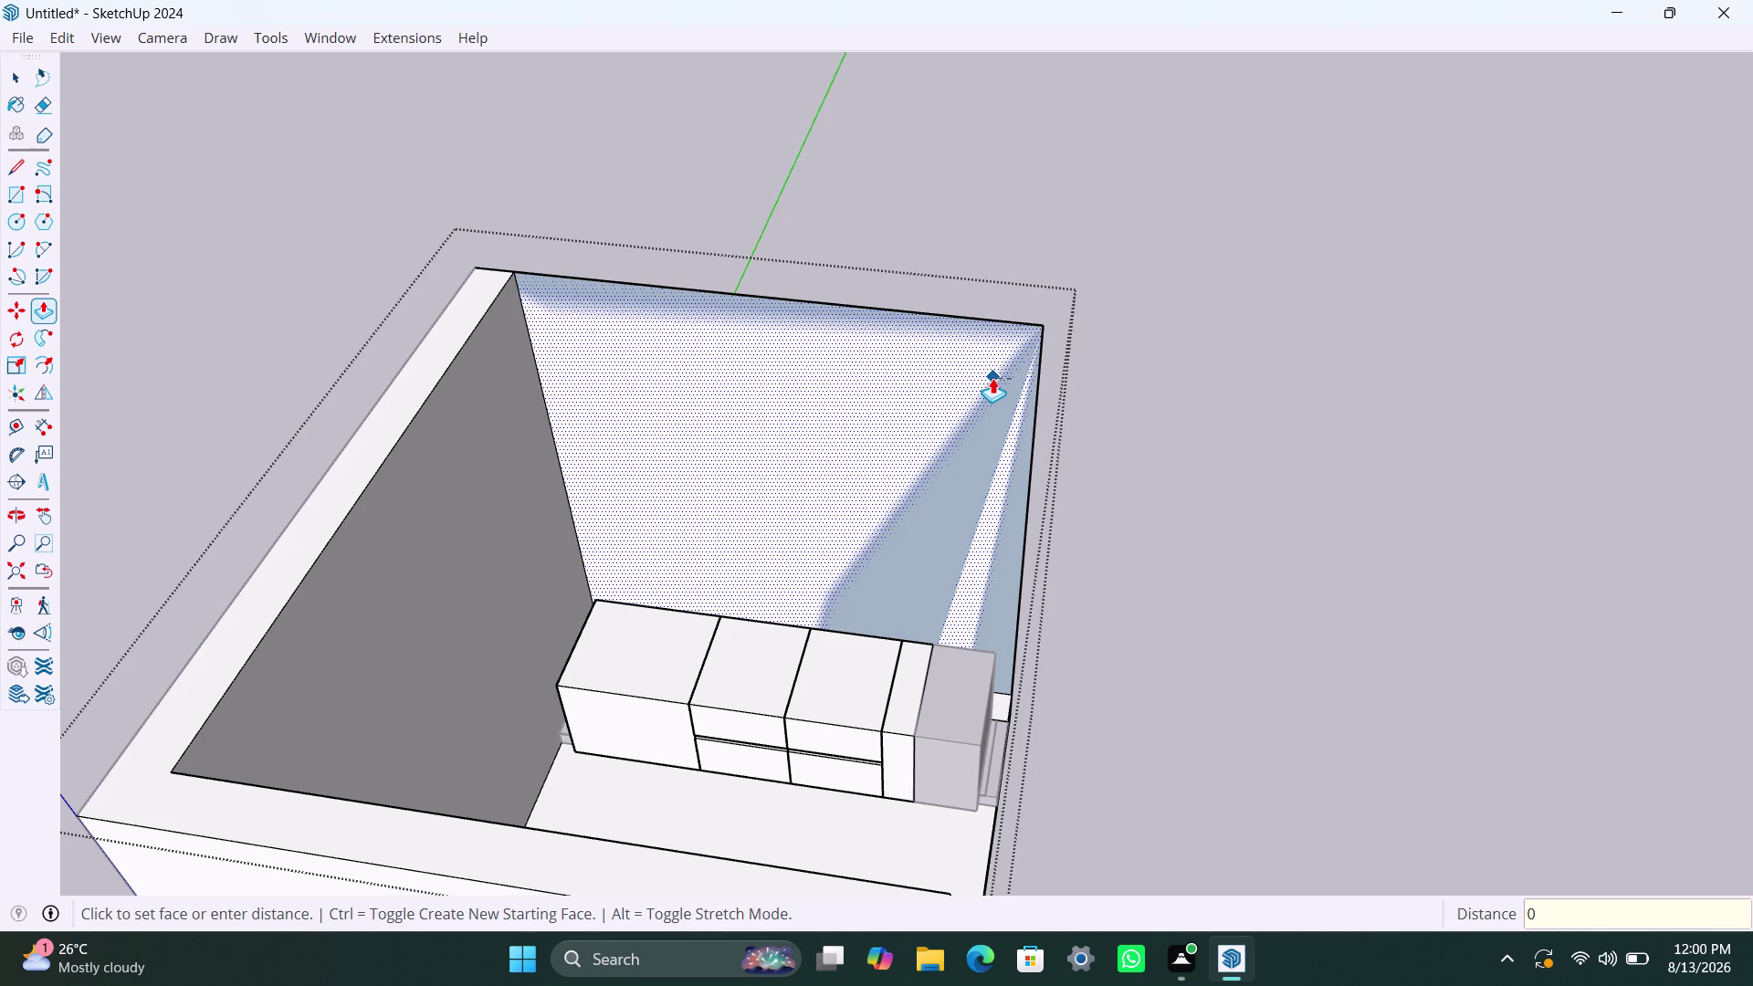
key(shift+quotedbl)
key(Return)
click(992, 378)
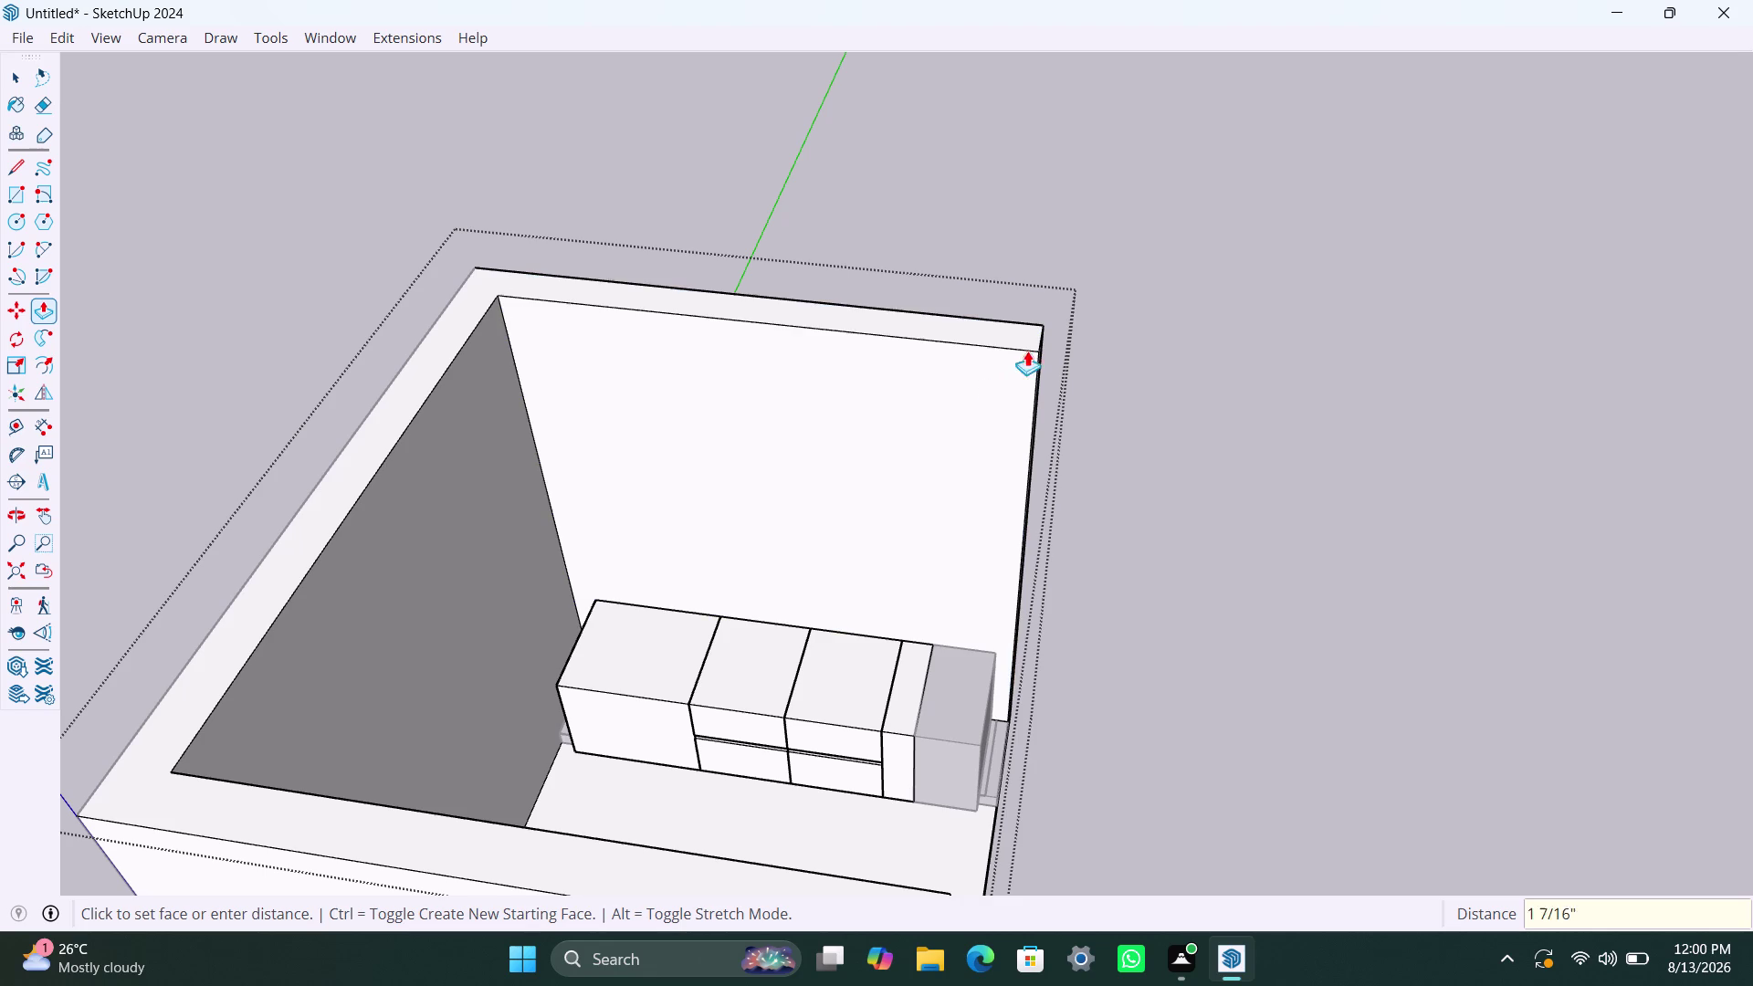
text(0)
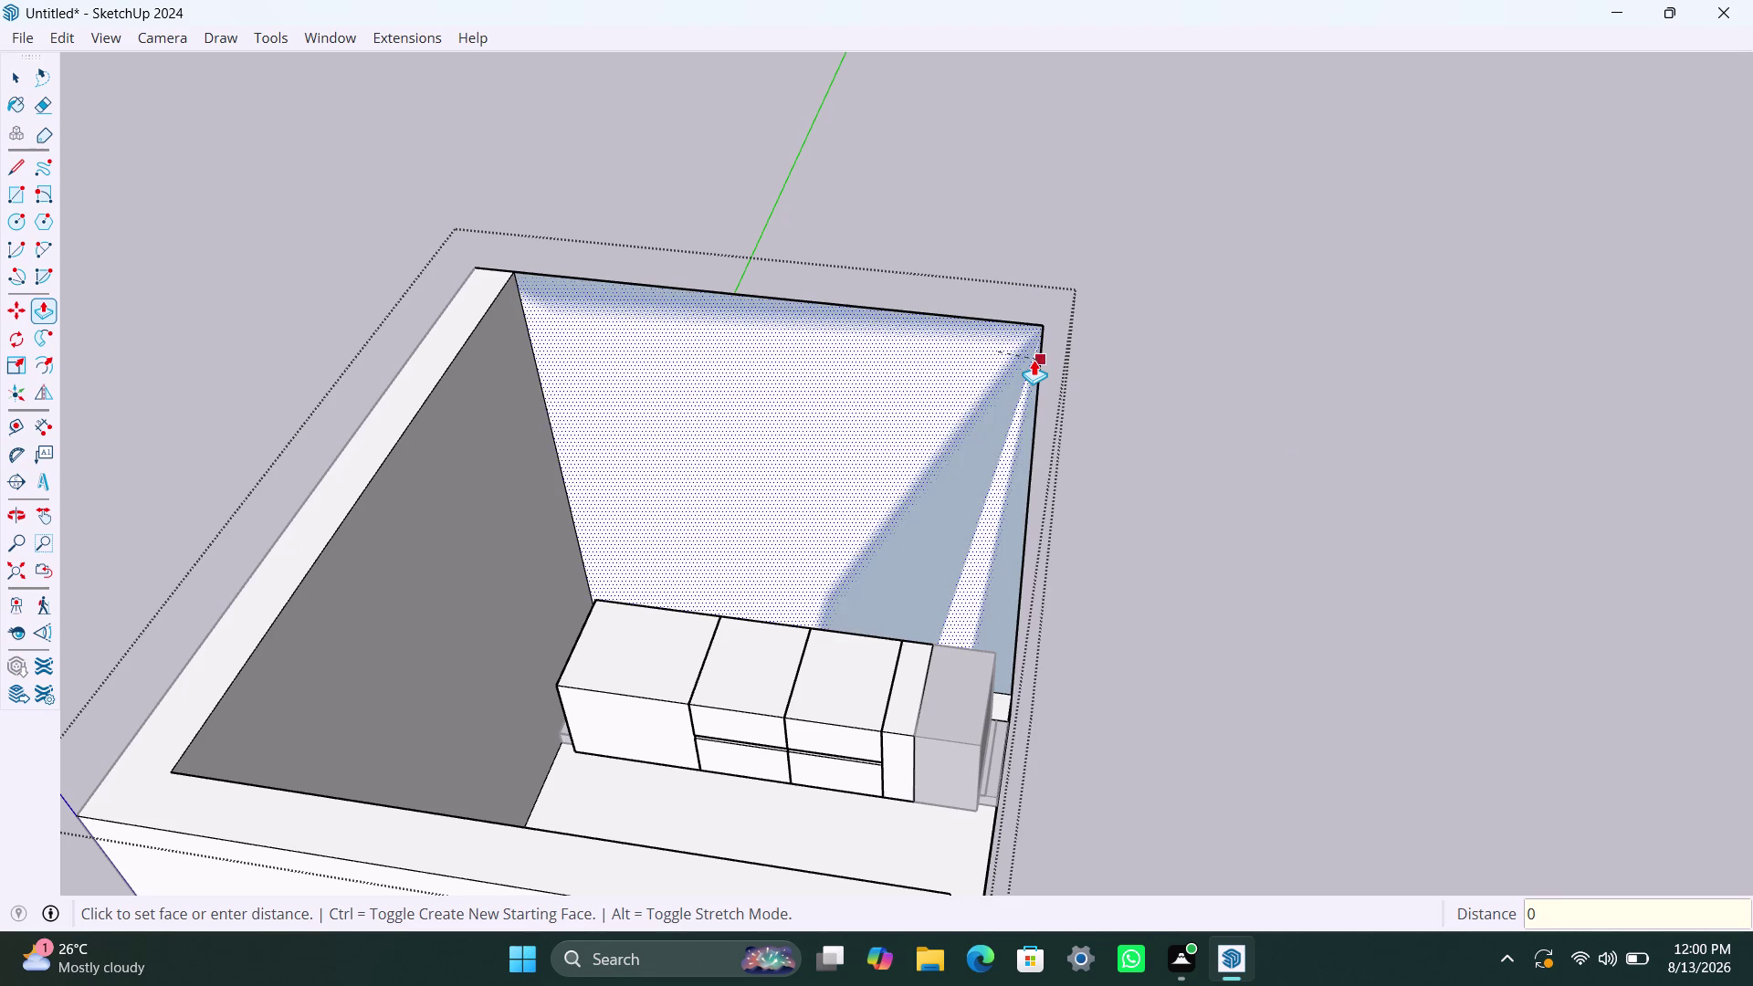
text(")
key(Return)
click(914, 390)
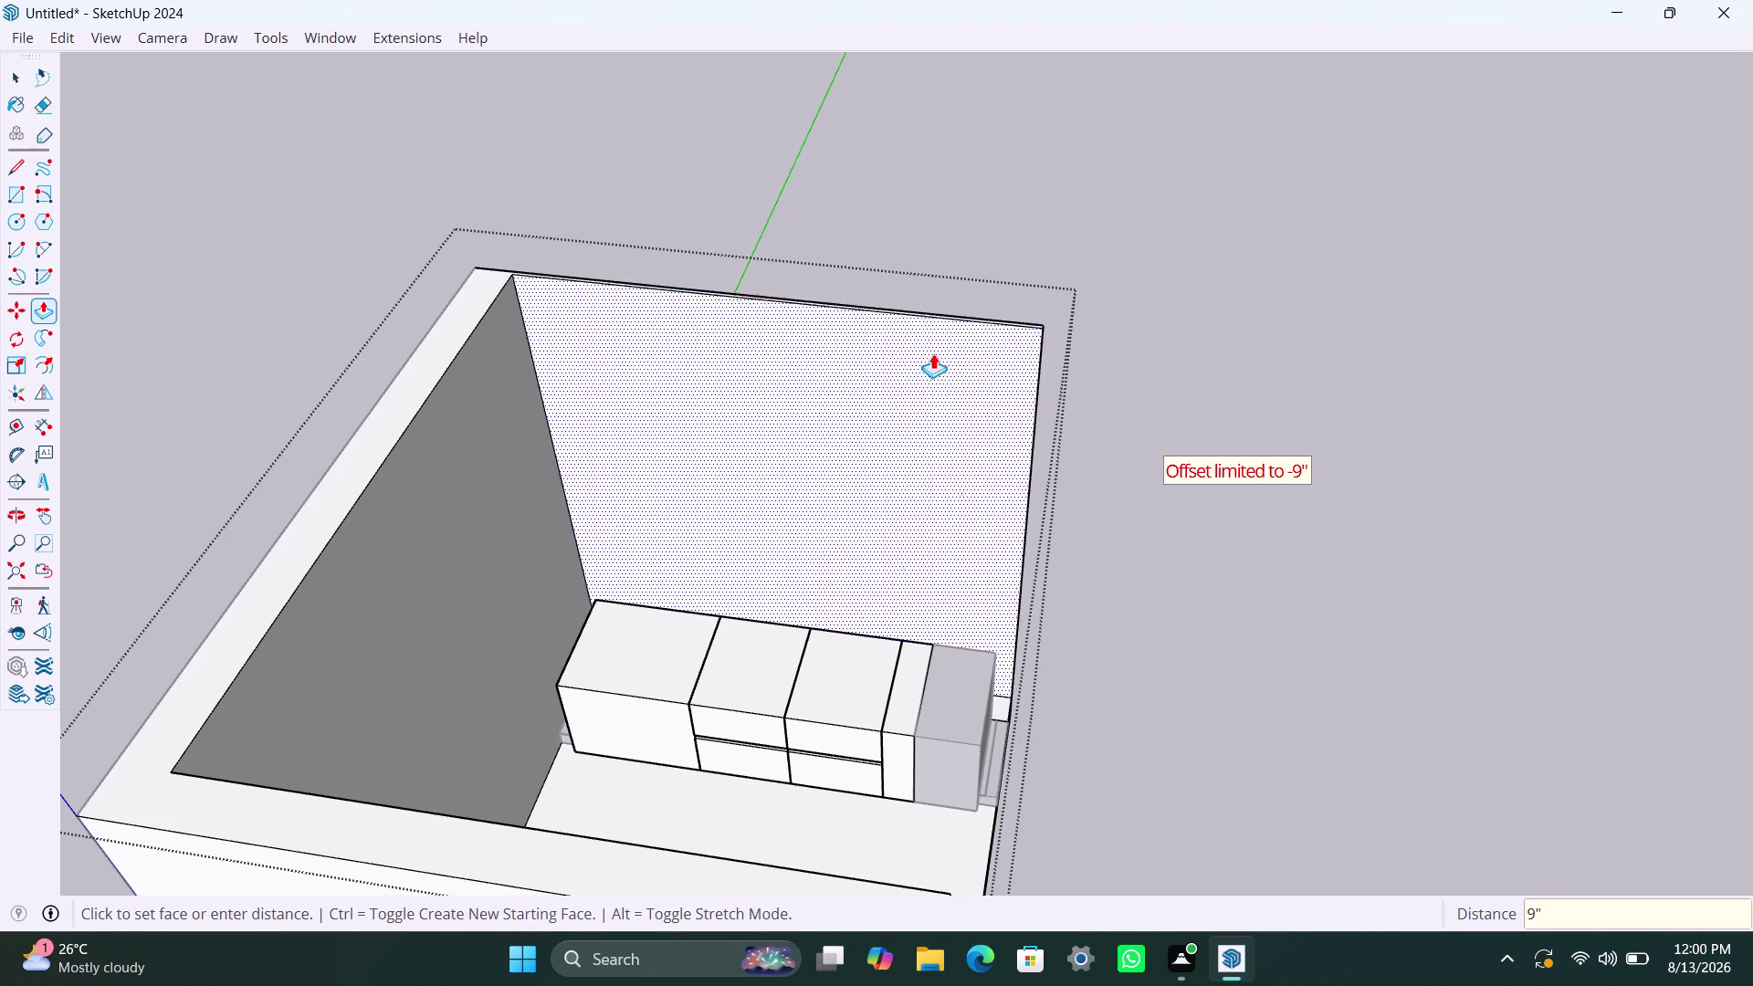
key(1)
key(shift+quotedbl)
key(Return)
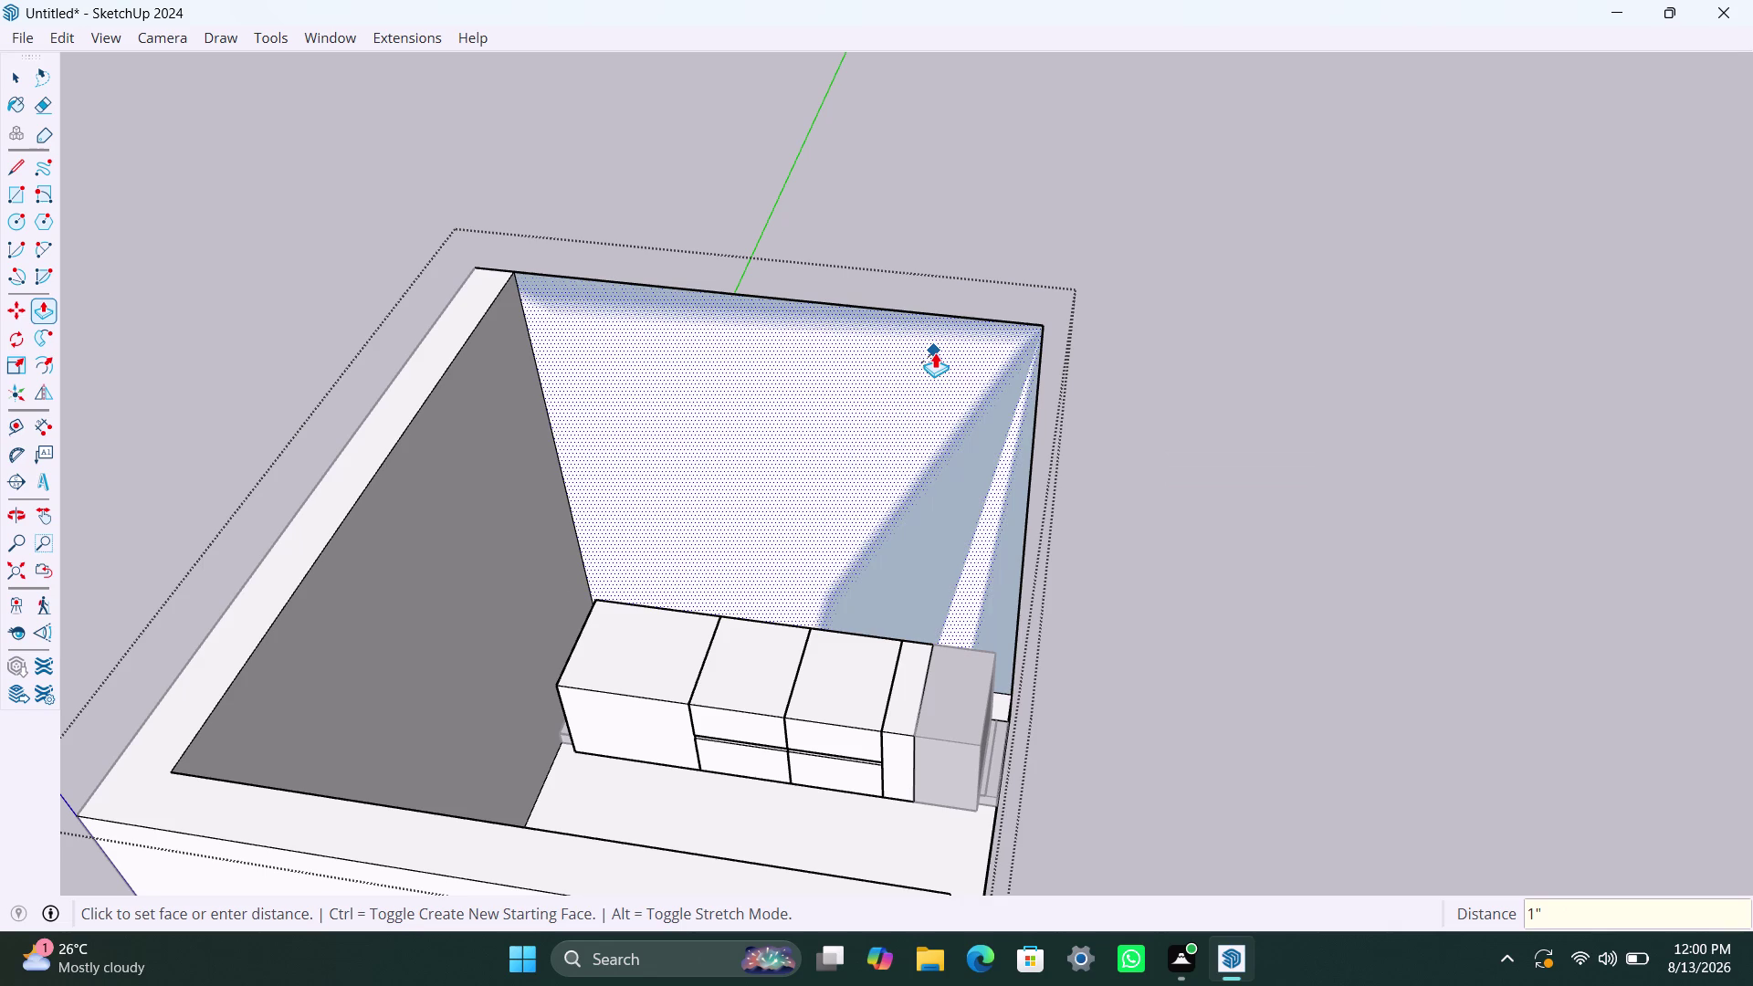
click(937, 355)
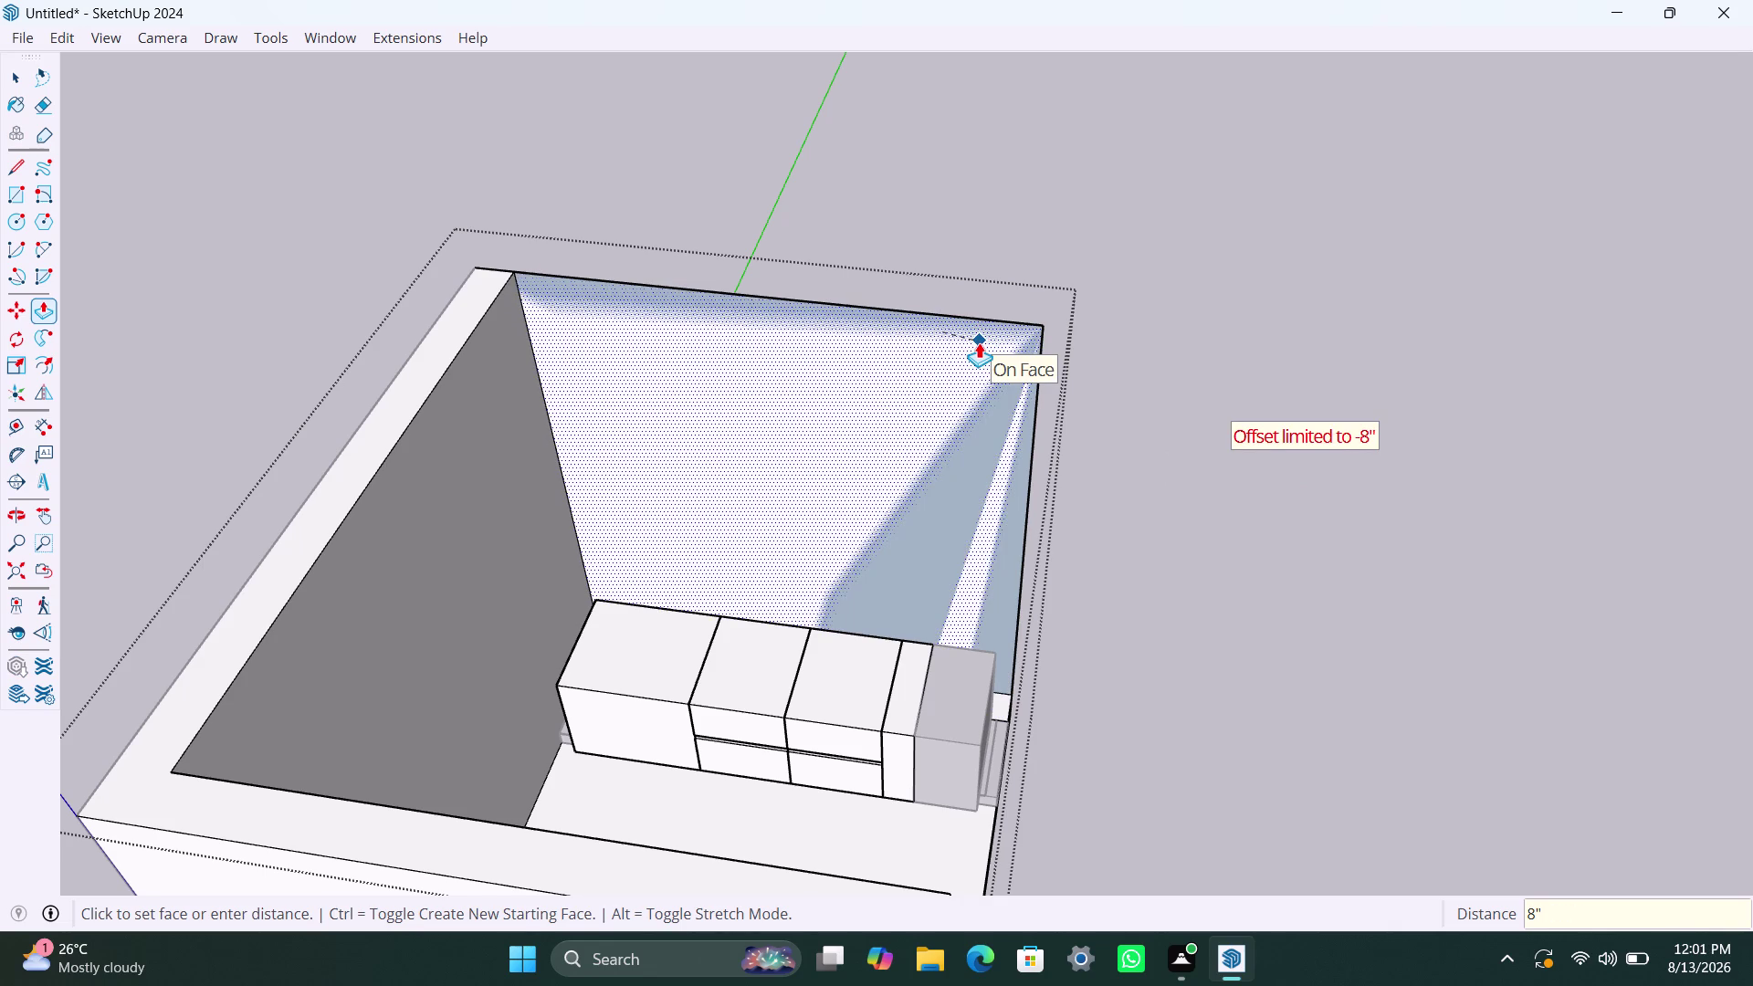
click(979, 342)
key(ctrl+z)
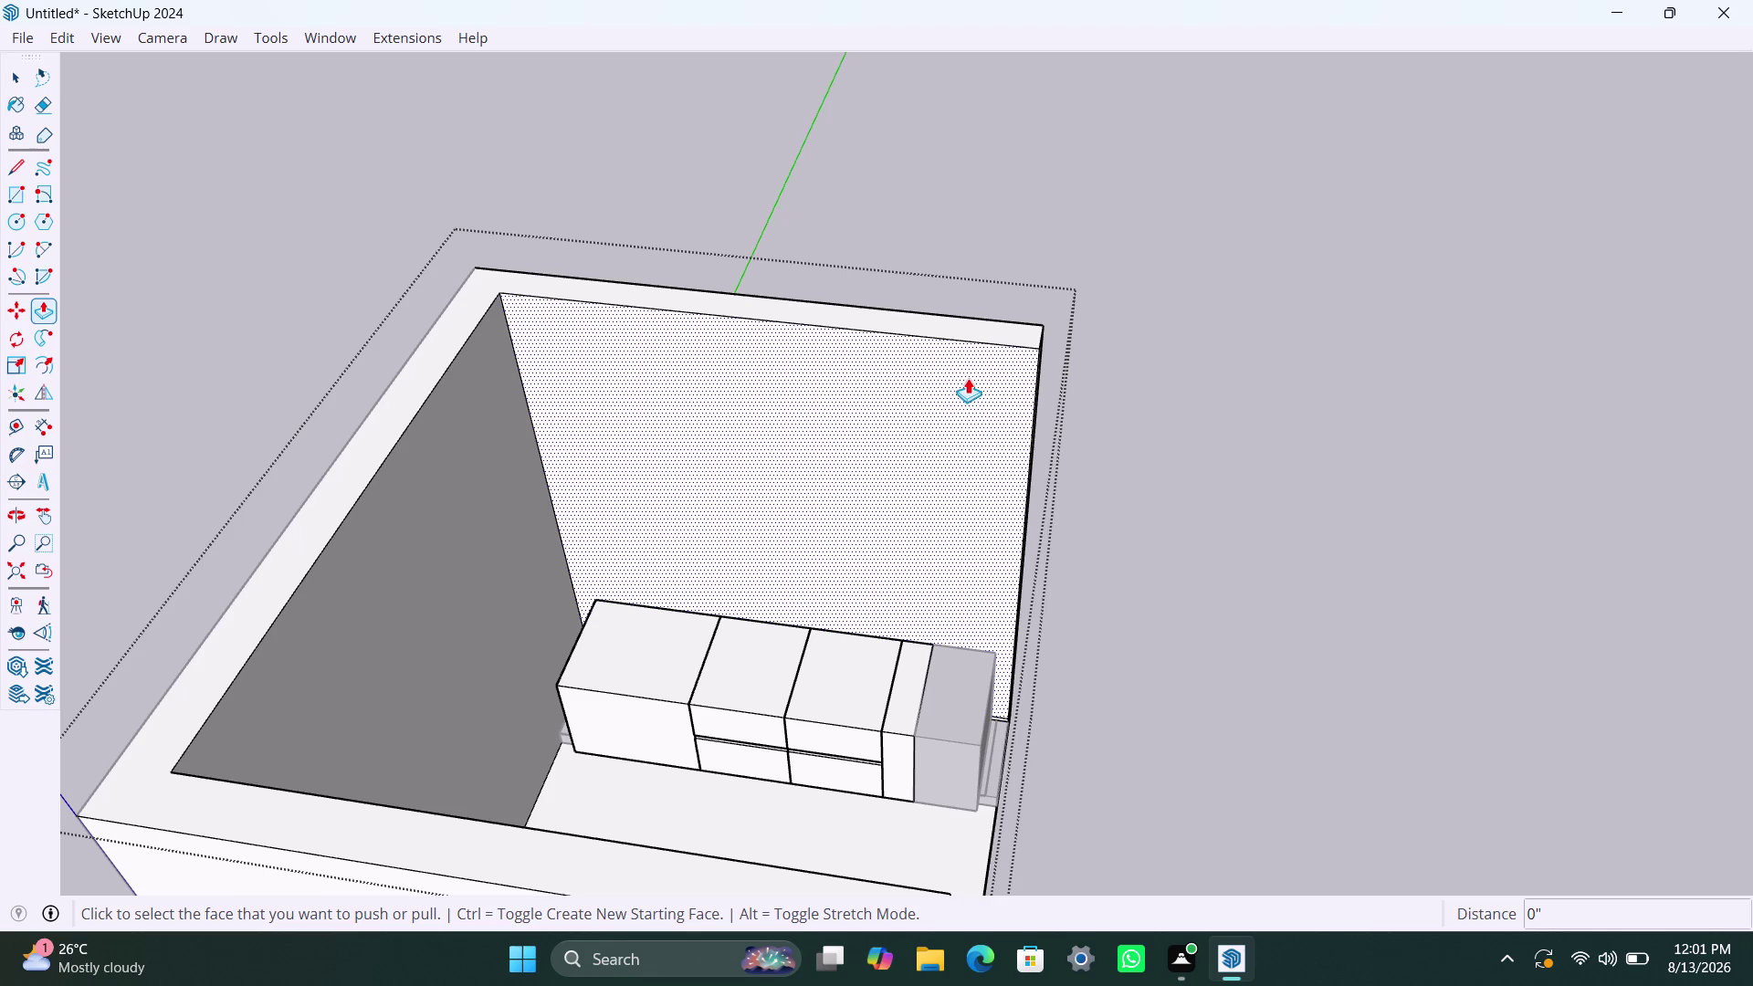
click(959, 383)
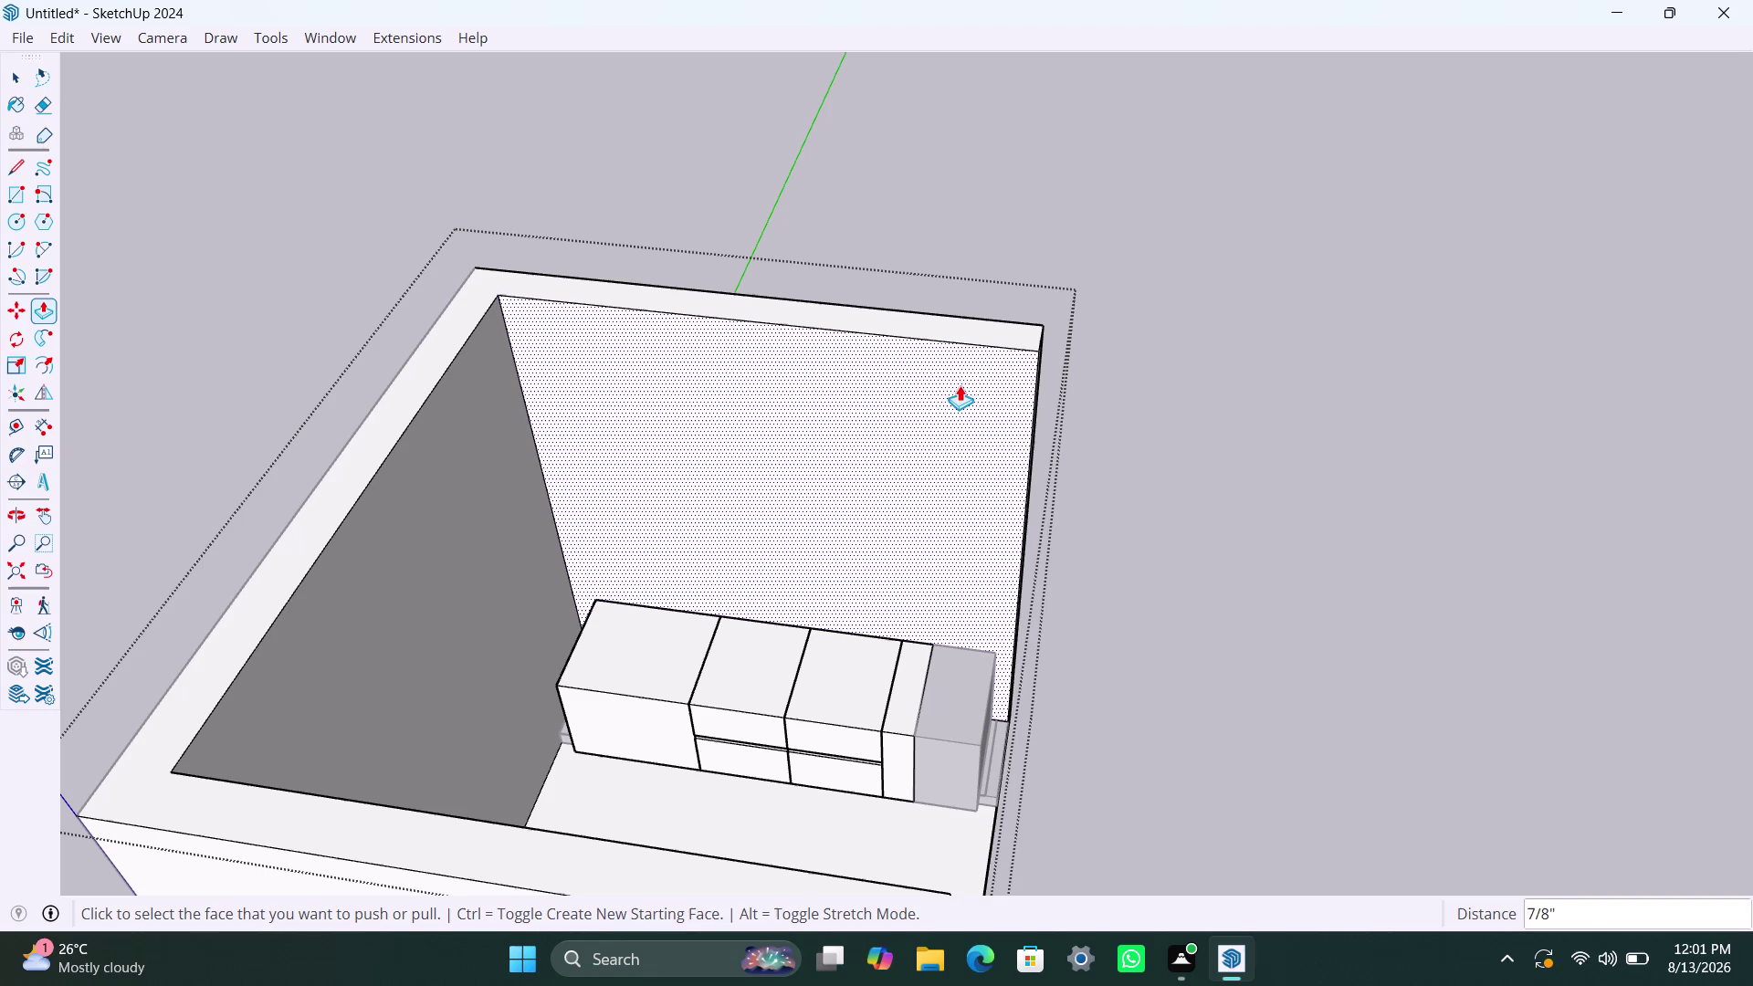
key(ctrl+z)
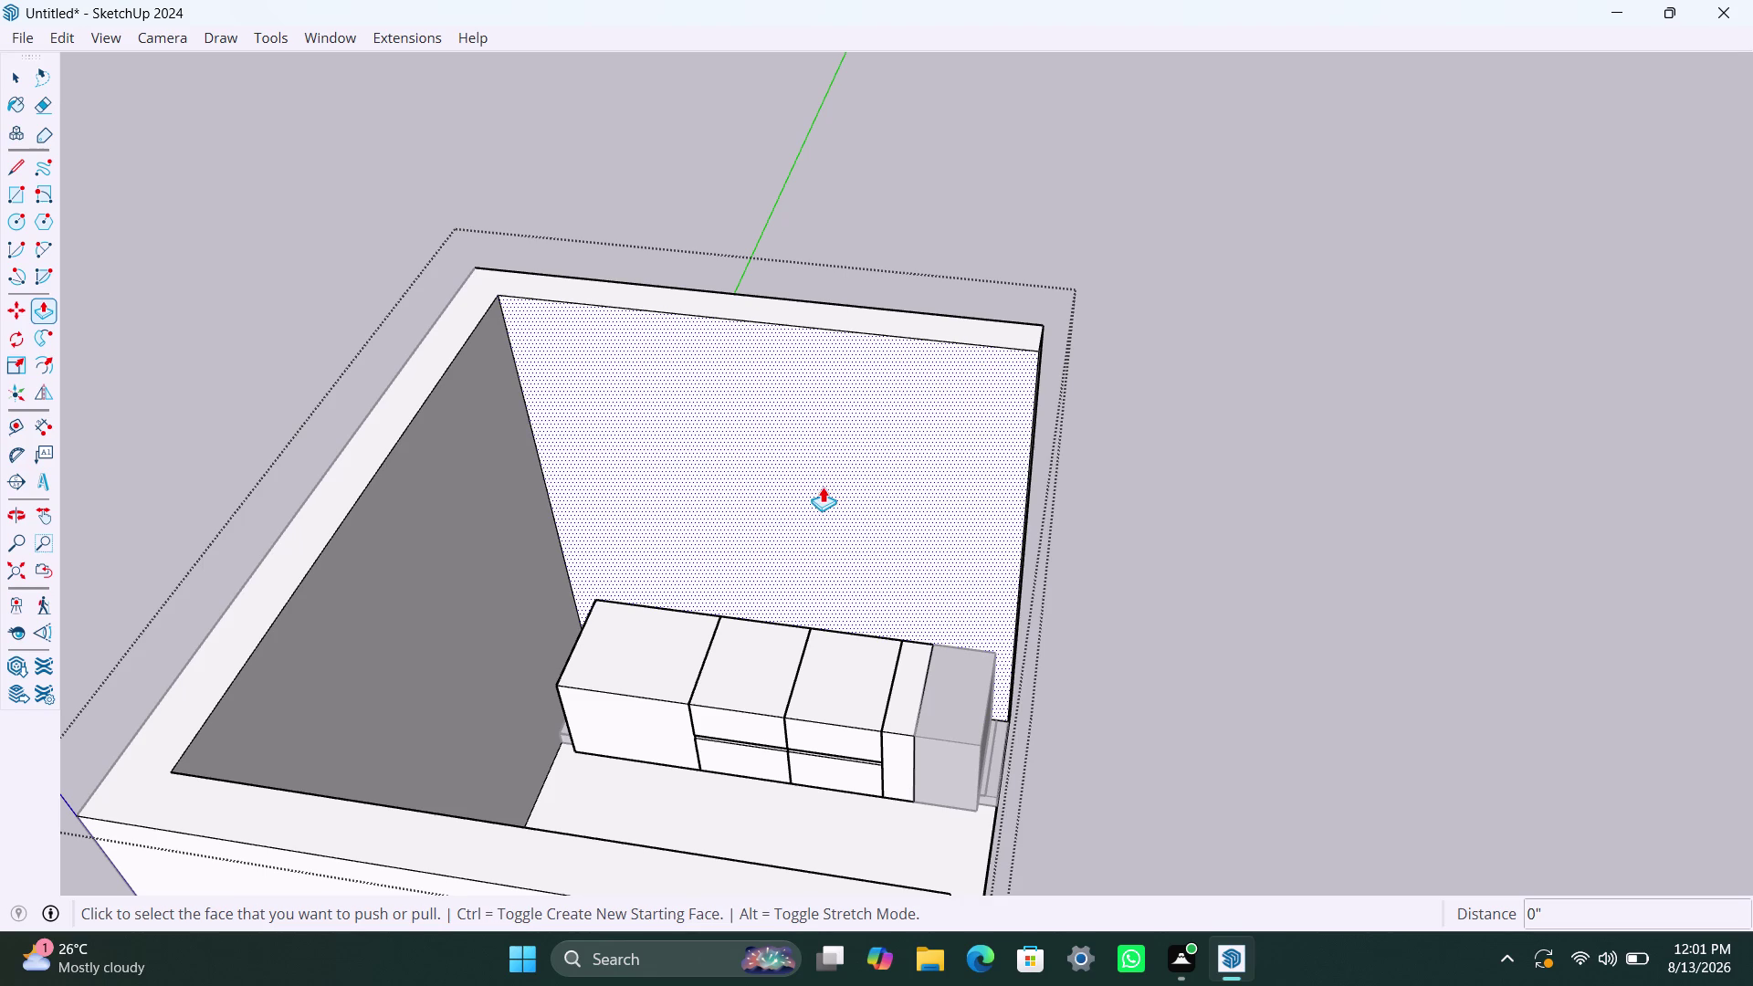
key(ctrl+z)
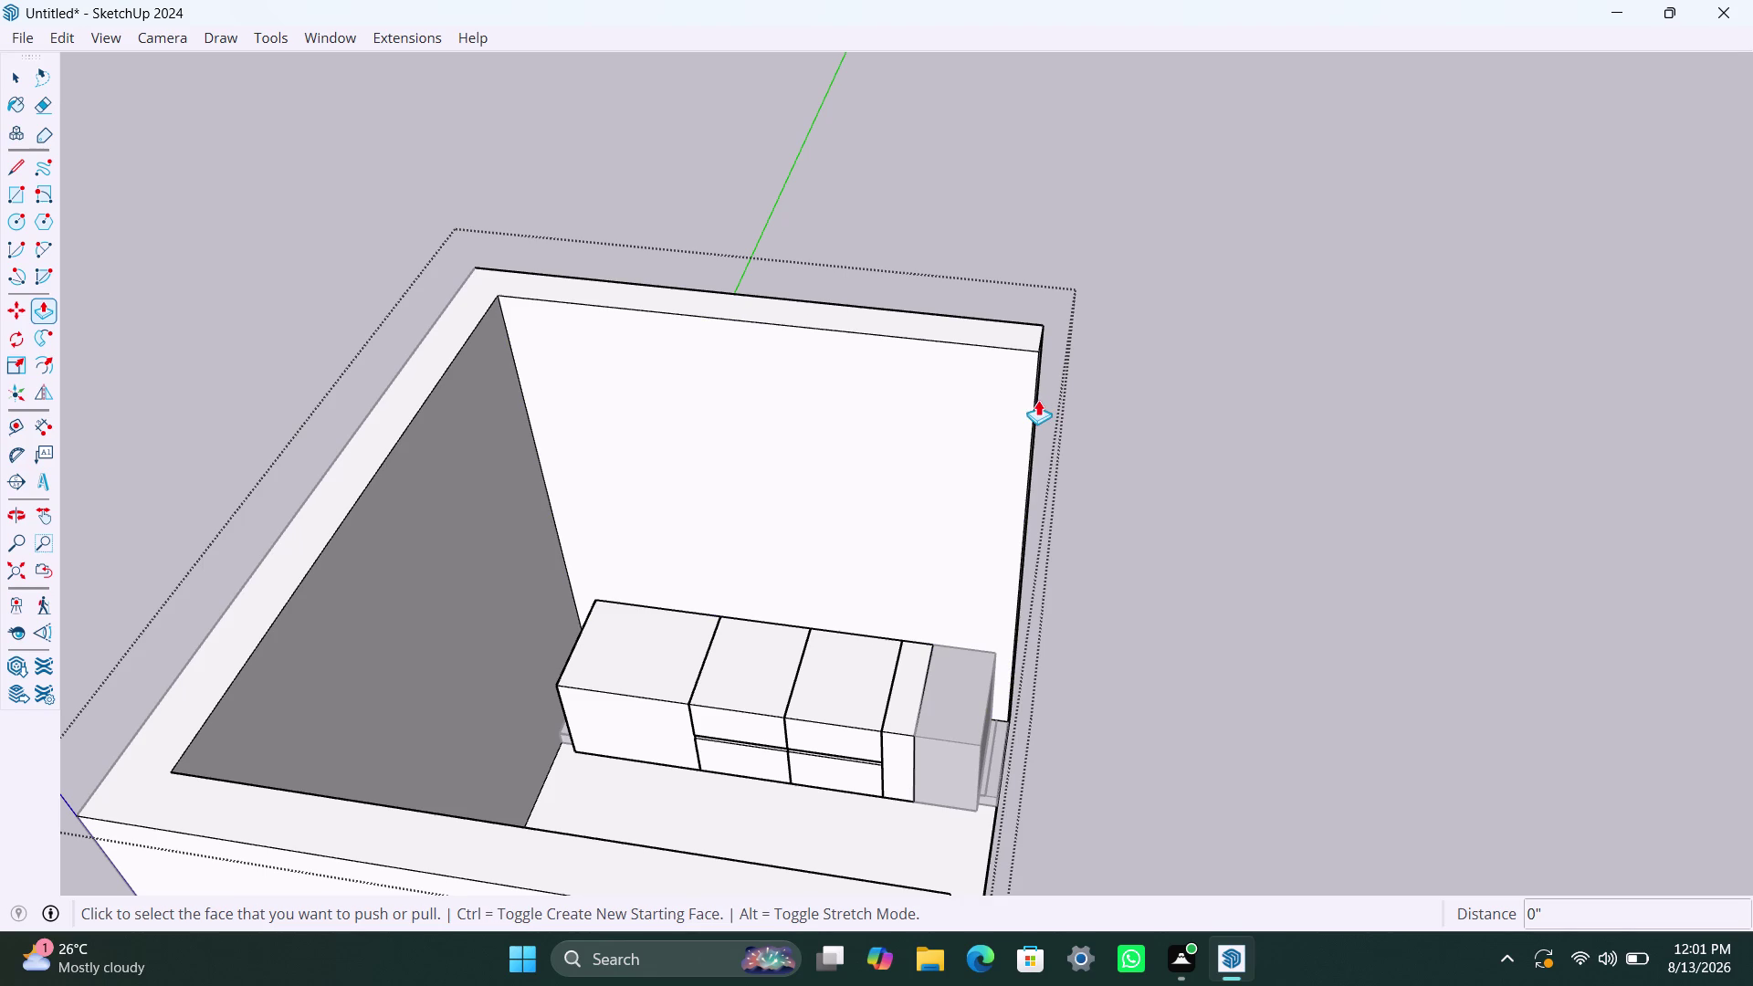
key(ctrl+z)
key(ctrl+z)
key(space)
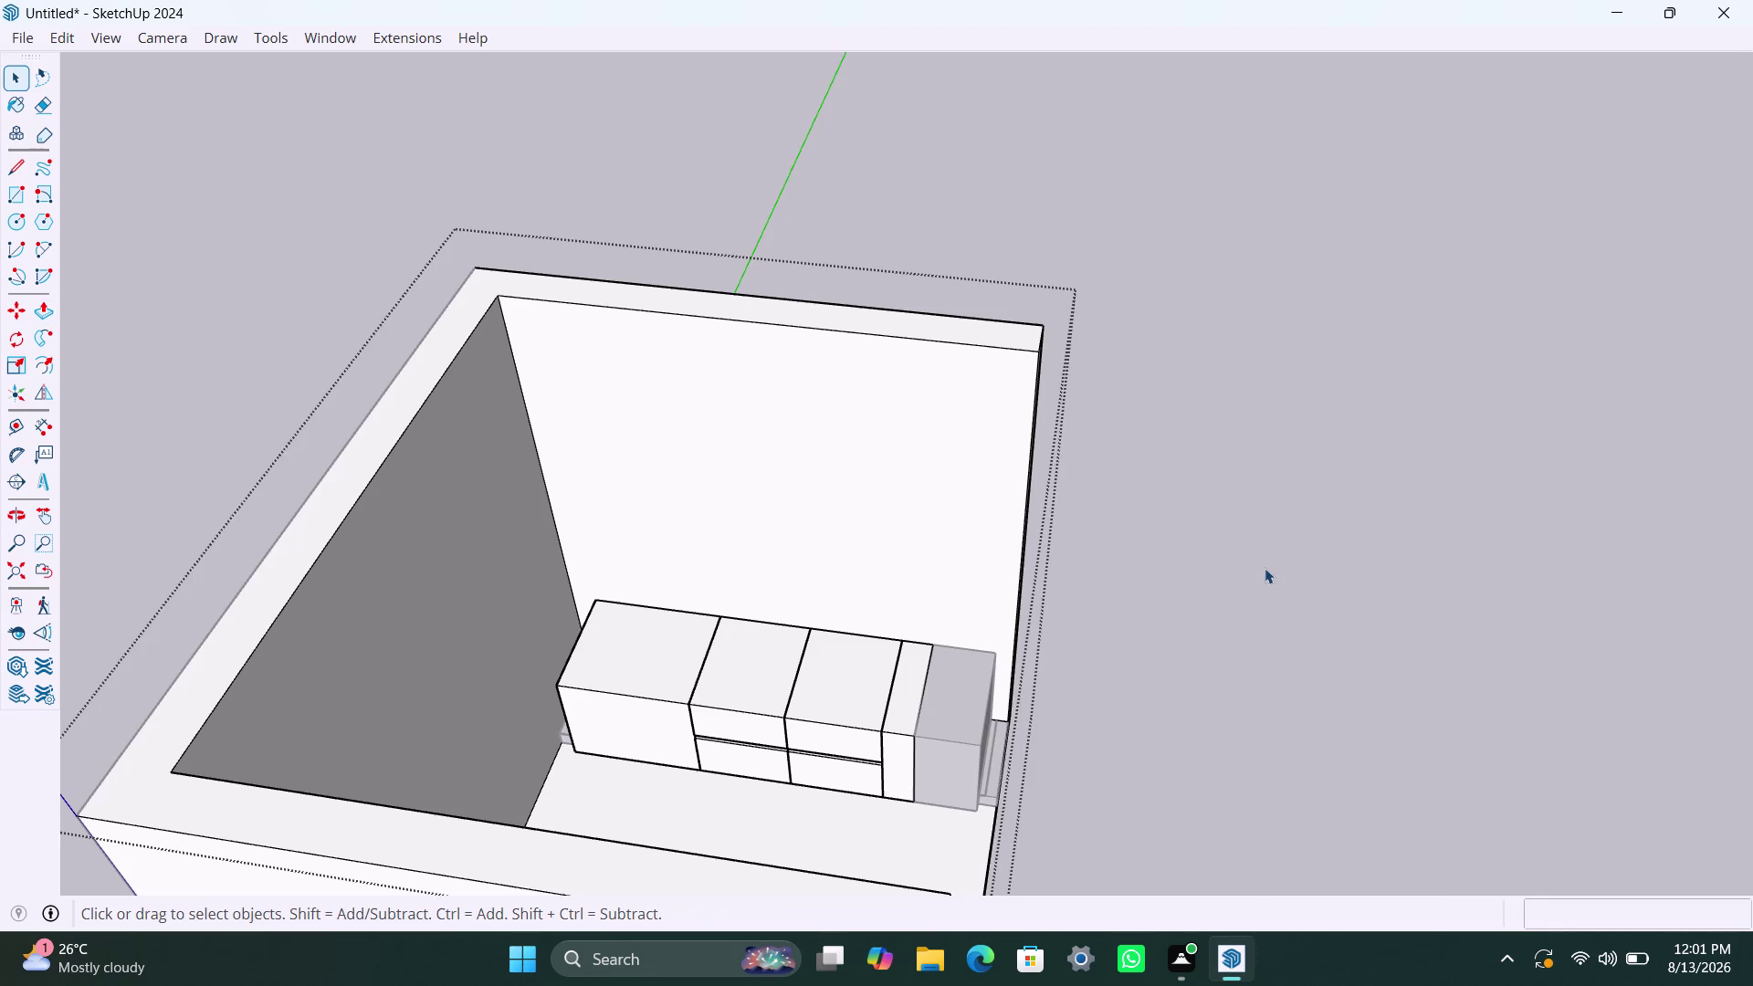
Exit the wall group, check the end filler and wall selections, and zoom toward the cabinet end.
click(1265, 569)
scroll(up, 3)
click(948, 760)
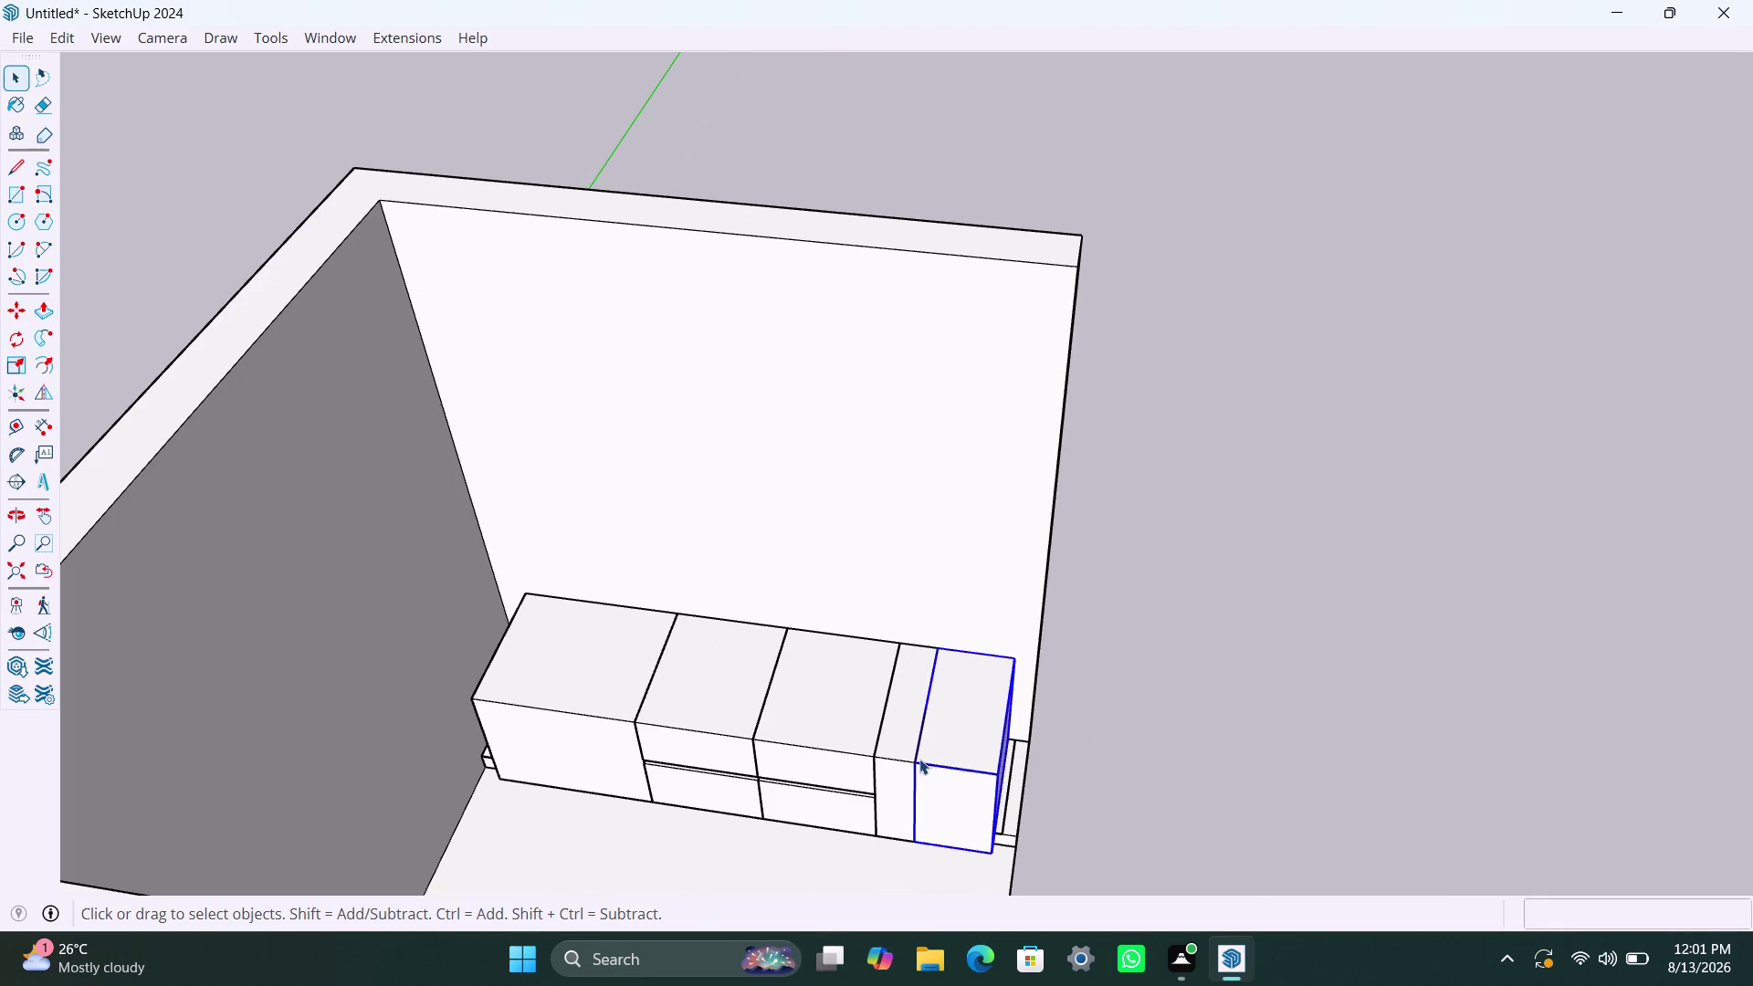
click(775, 744)
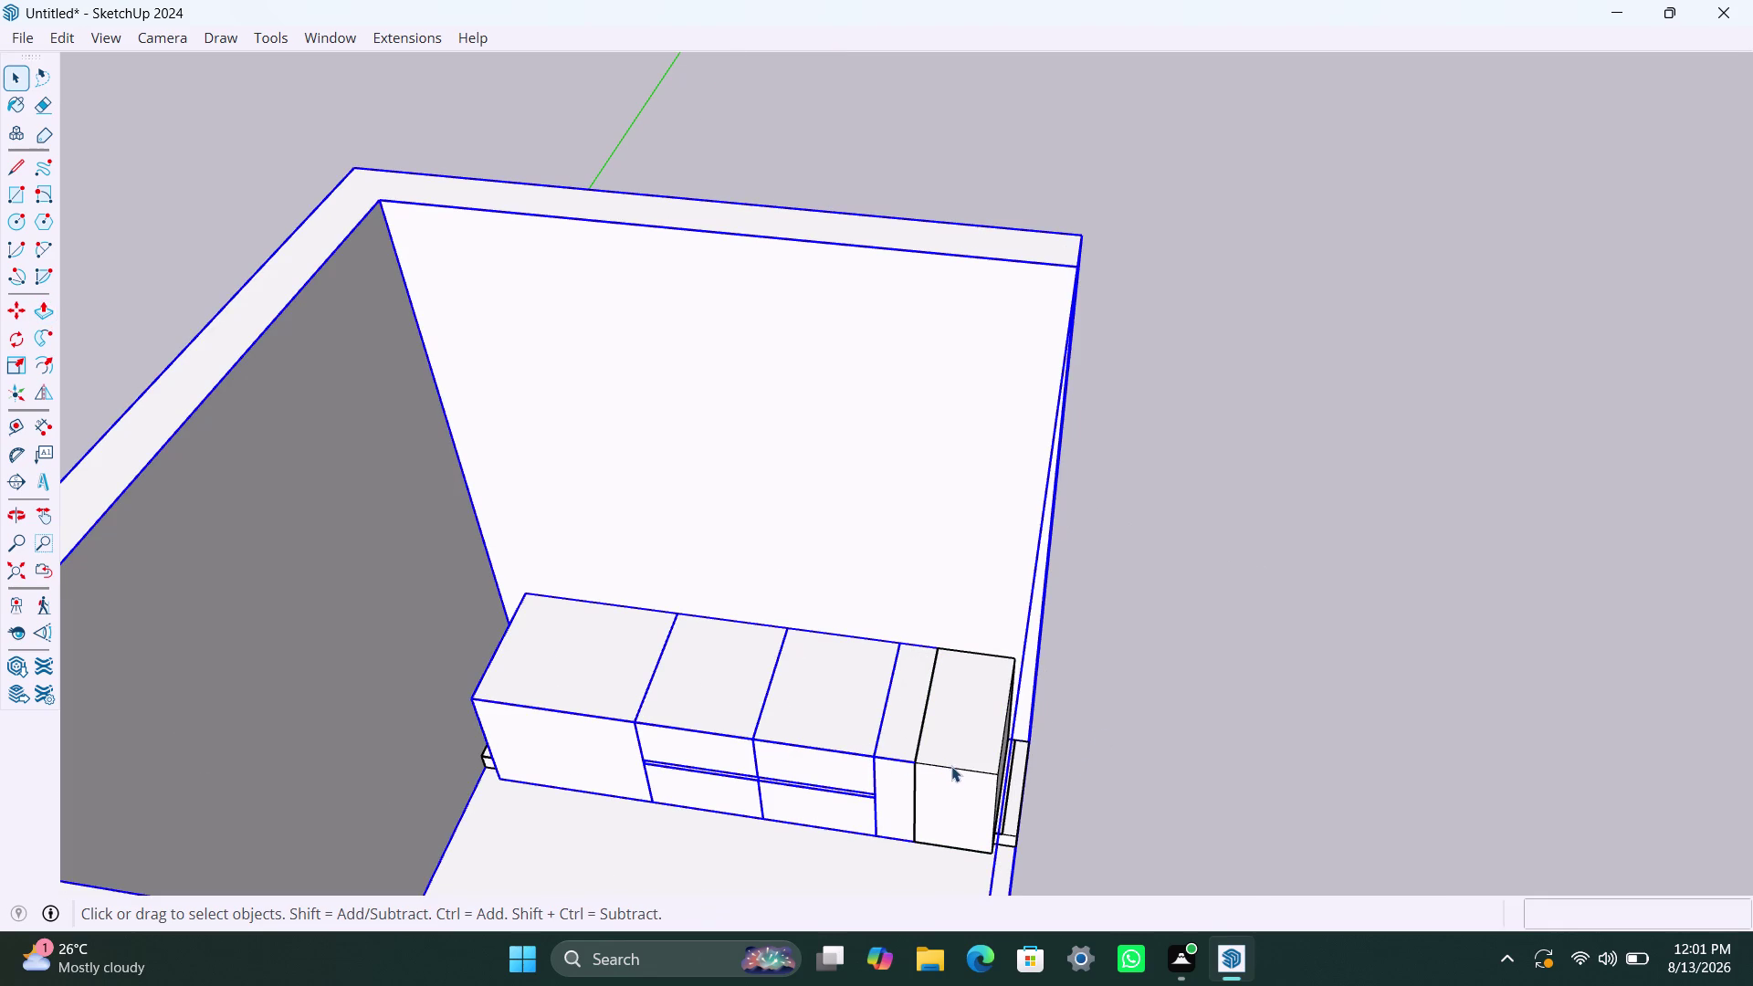
click(951, 766)
click(1181, 691)
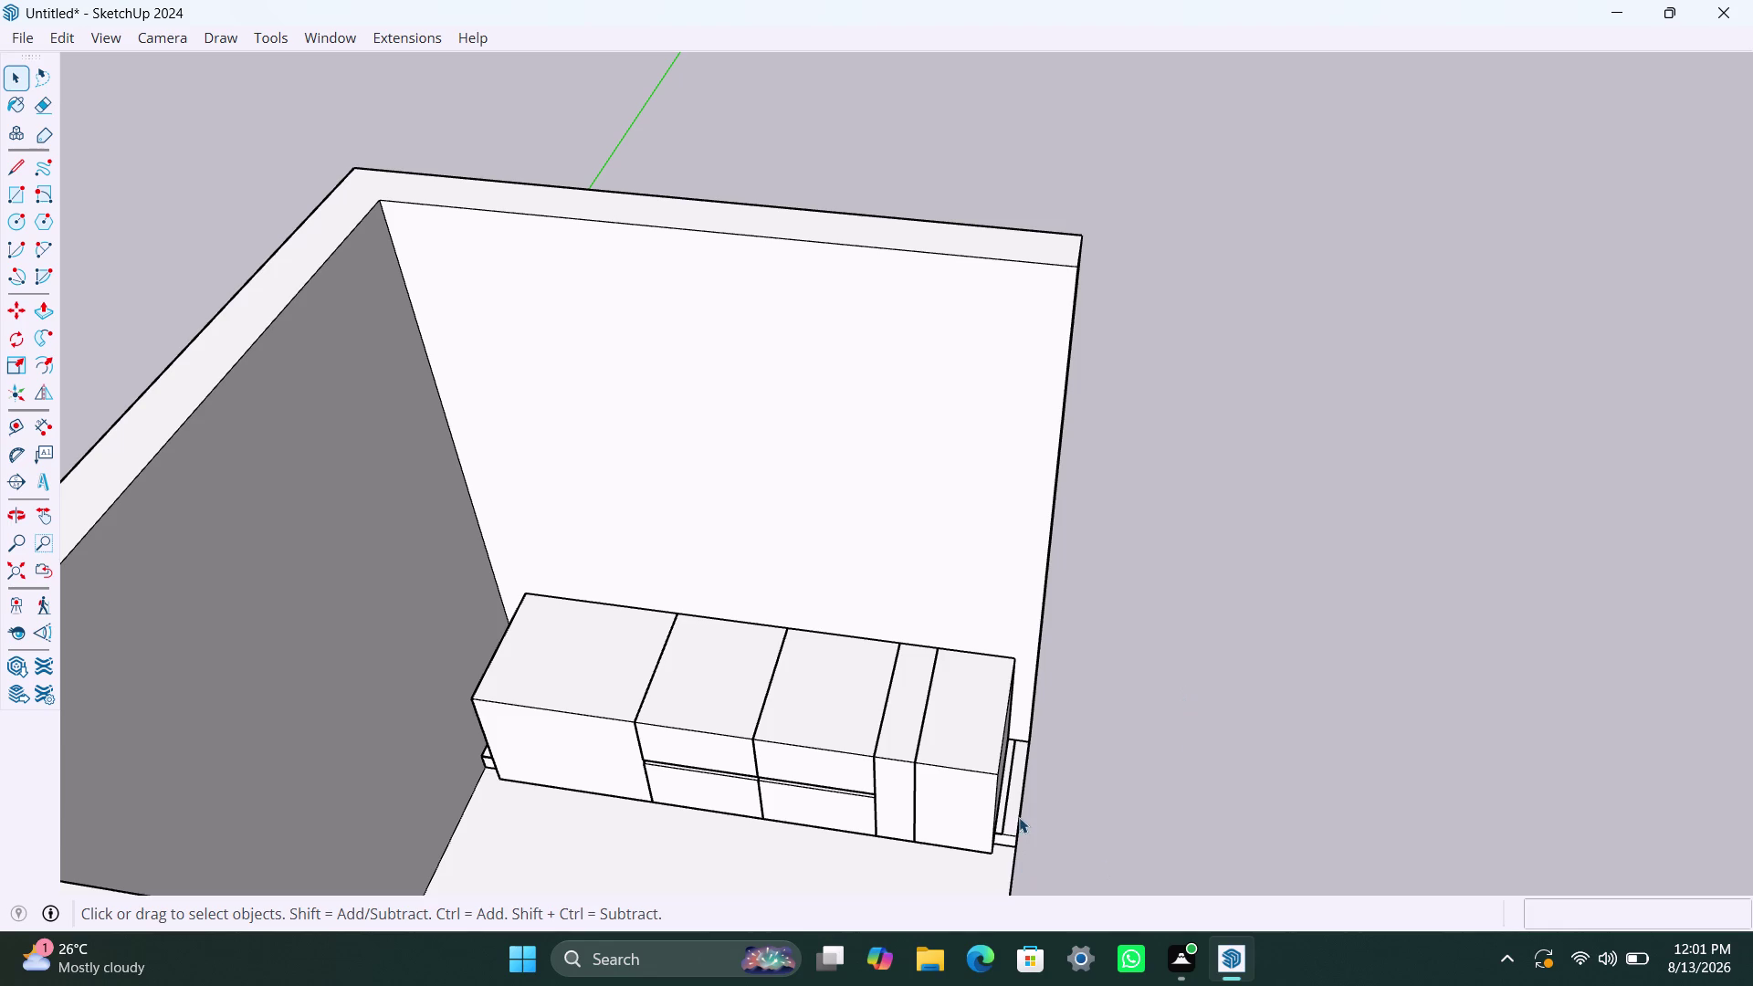
scroll(up, 3)
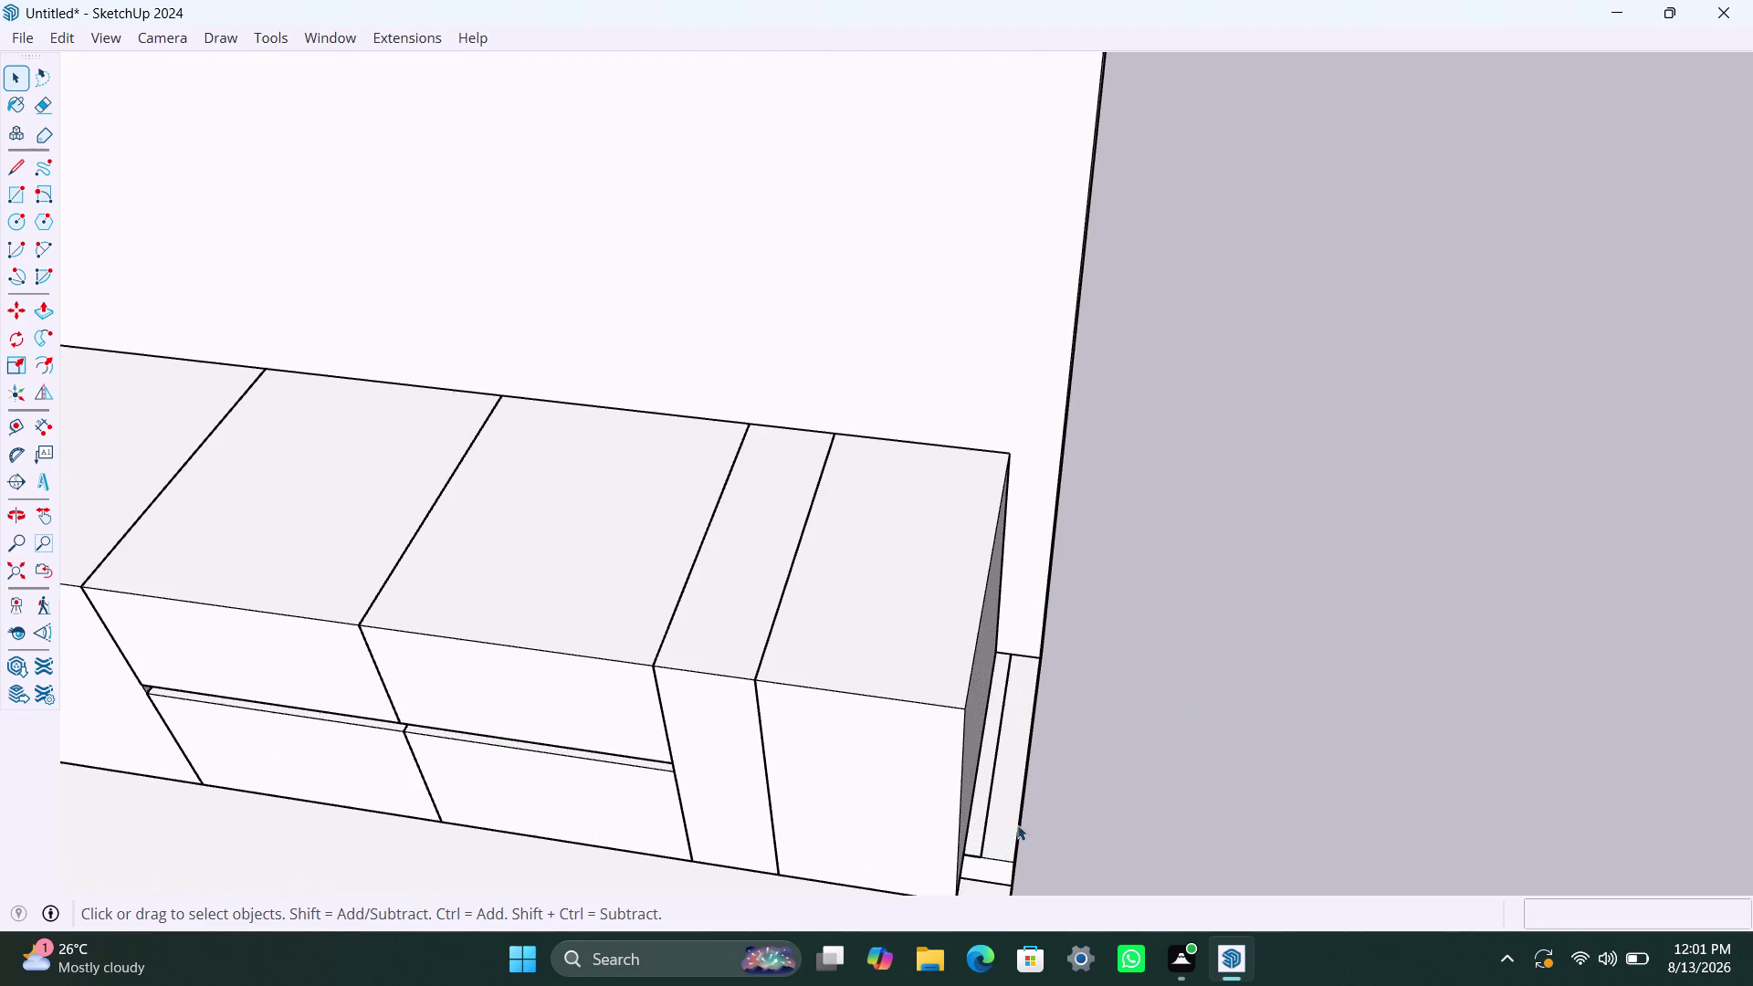
Open the base strip beside the filler and place a guide 9" from its edge.
scroll(up, 3)
scroll(up, 3)
click(976, 805)
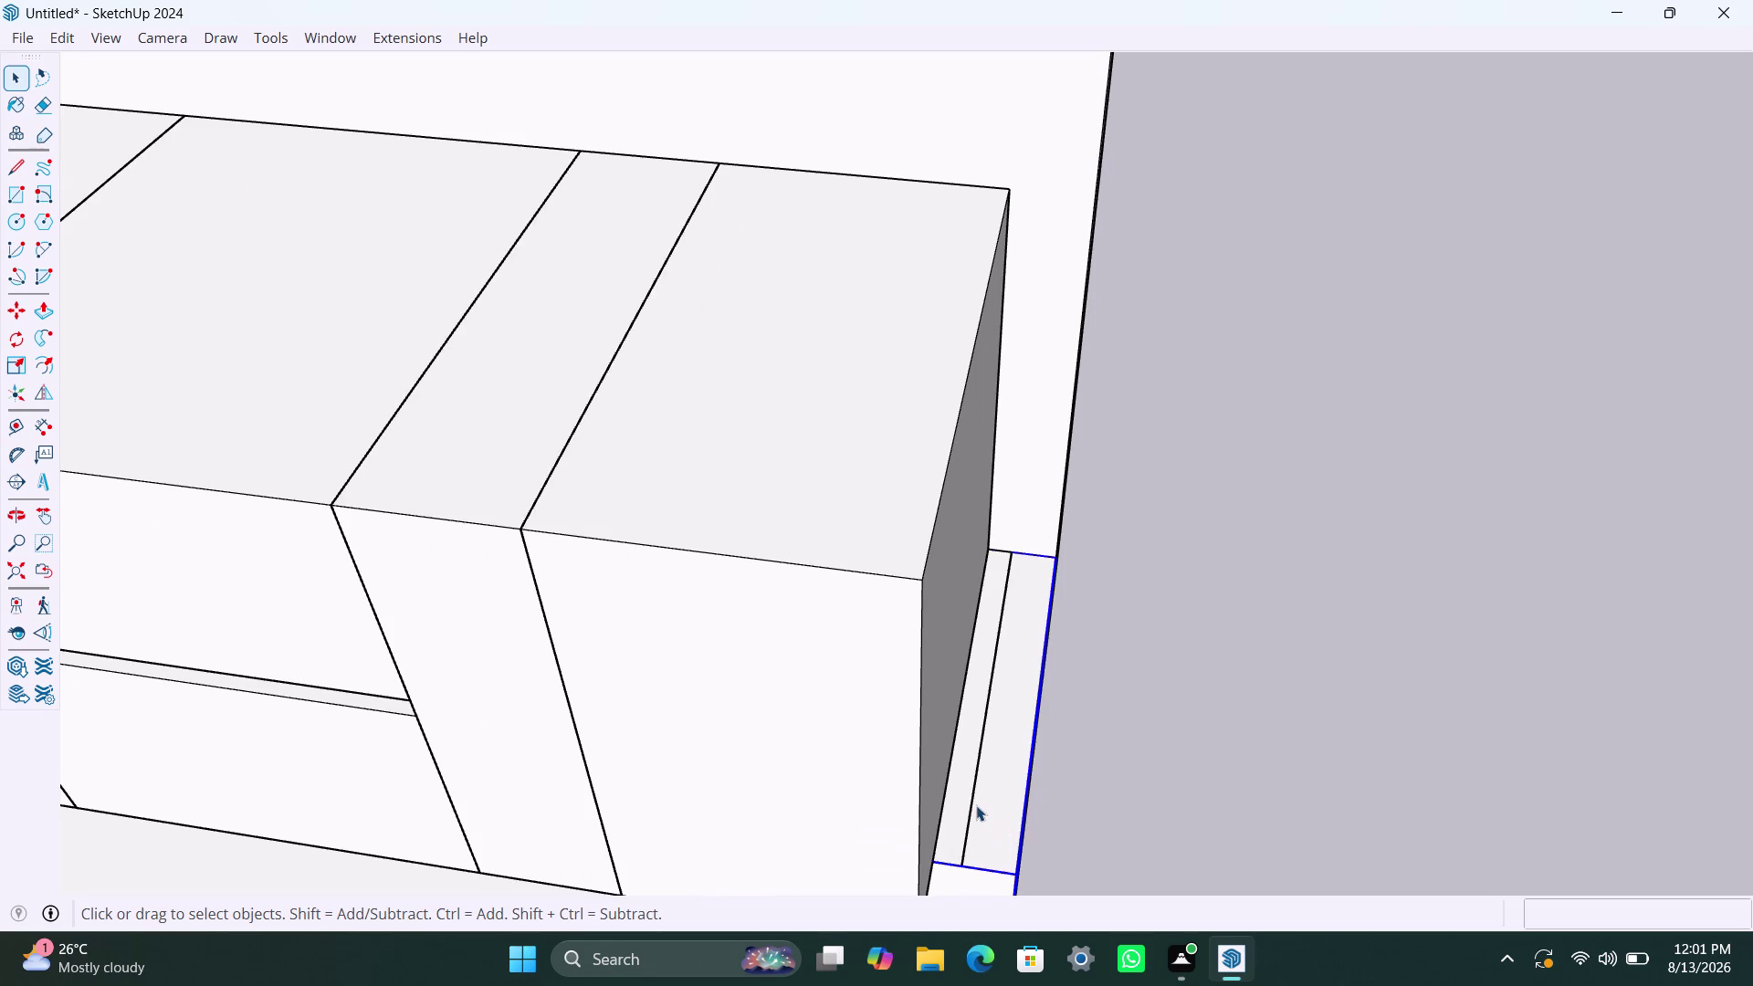
double_click(988, 812)
key(t)
click(983, 754)
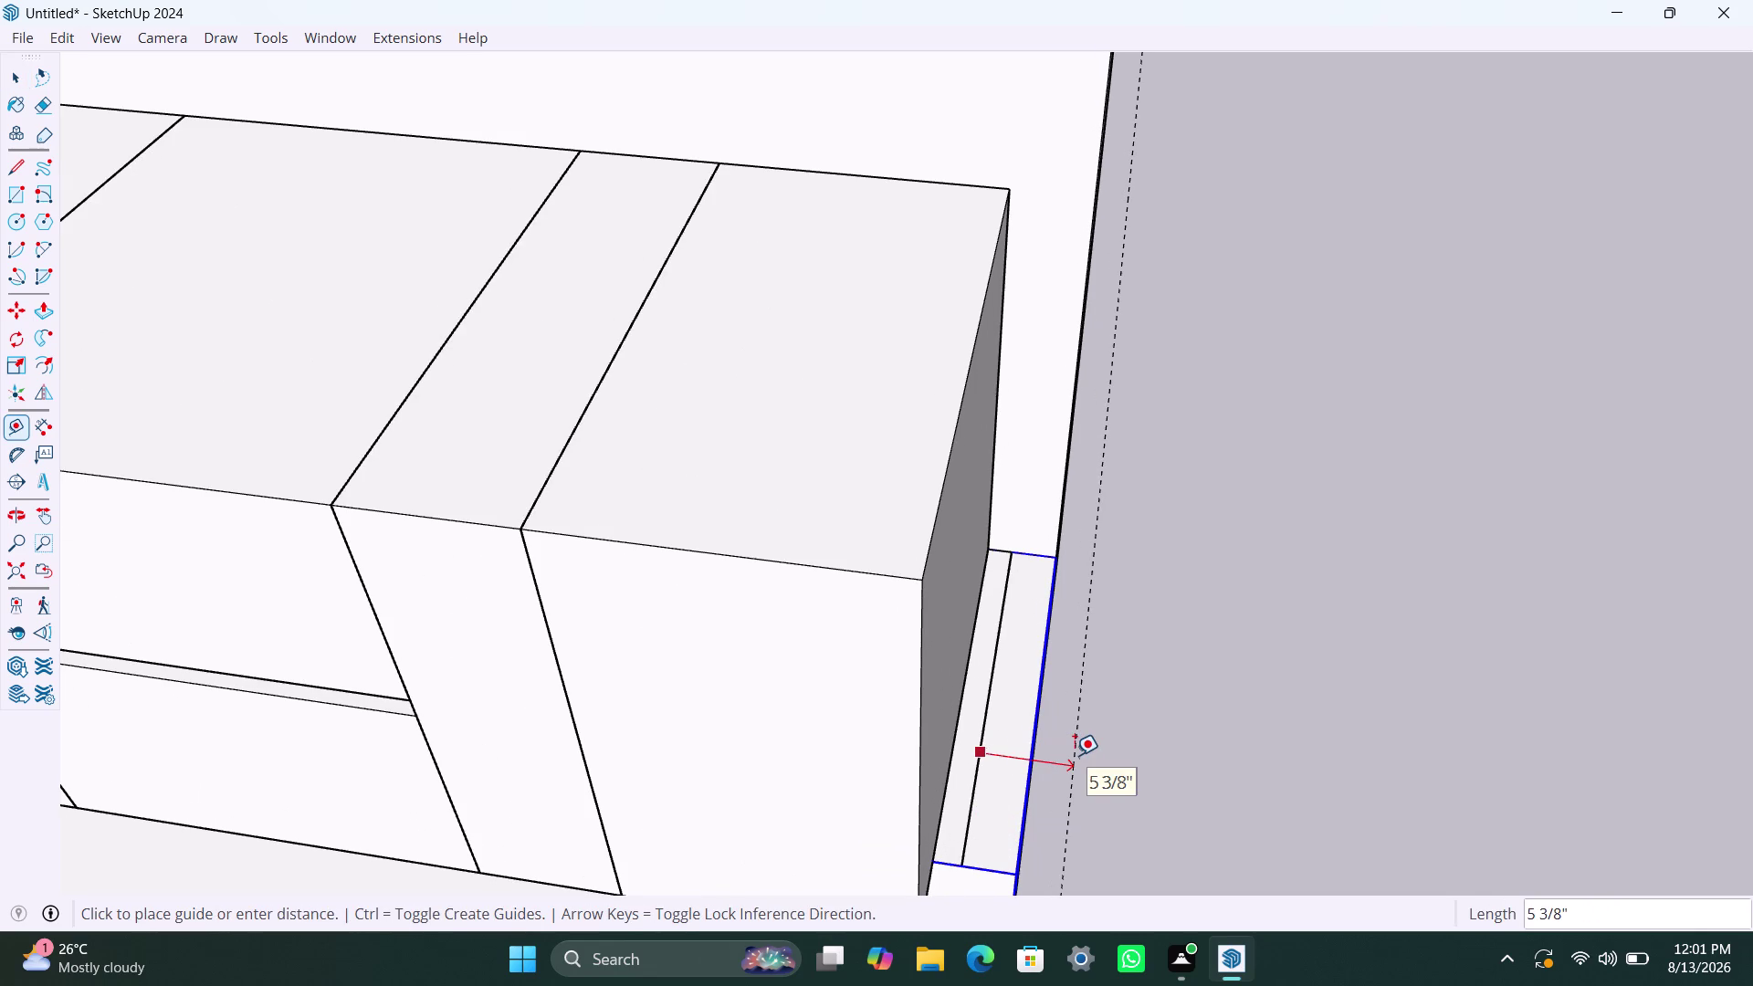
text(9")
key(Return)
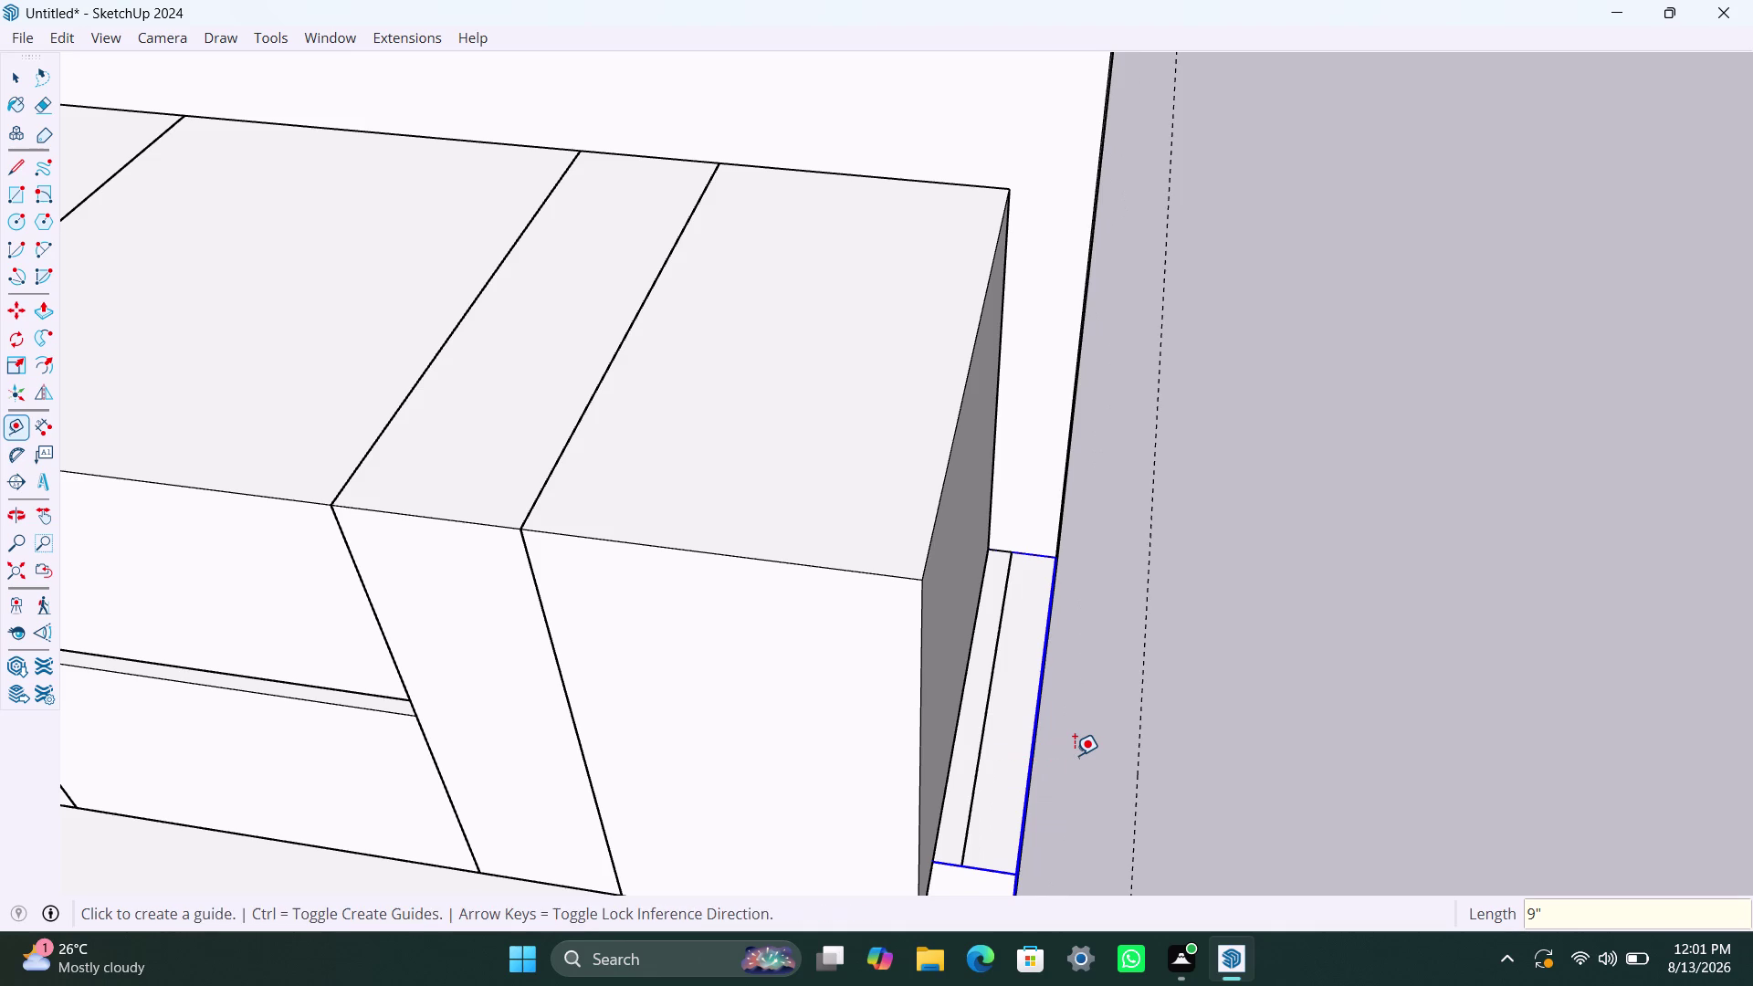
key(space)
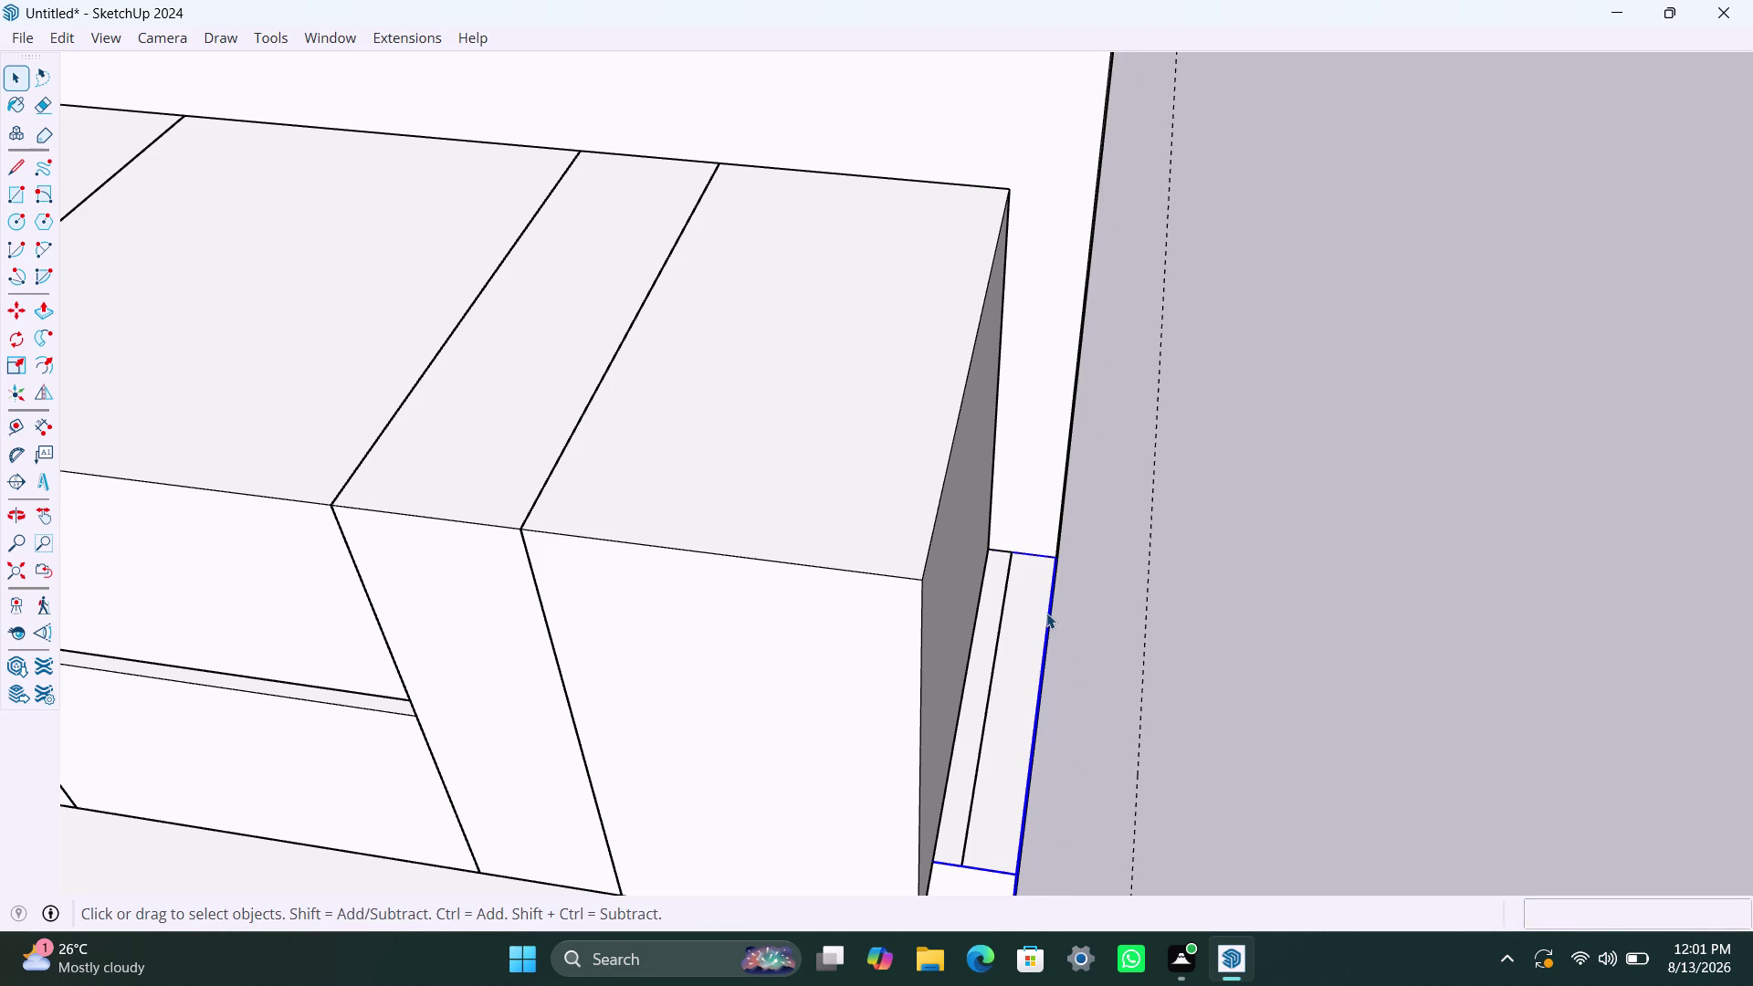
scroll(down, 3)
Orbit to the wall corner and select the side wall face beside the filler.
key(l)
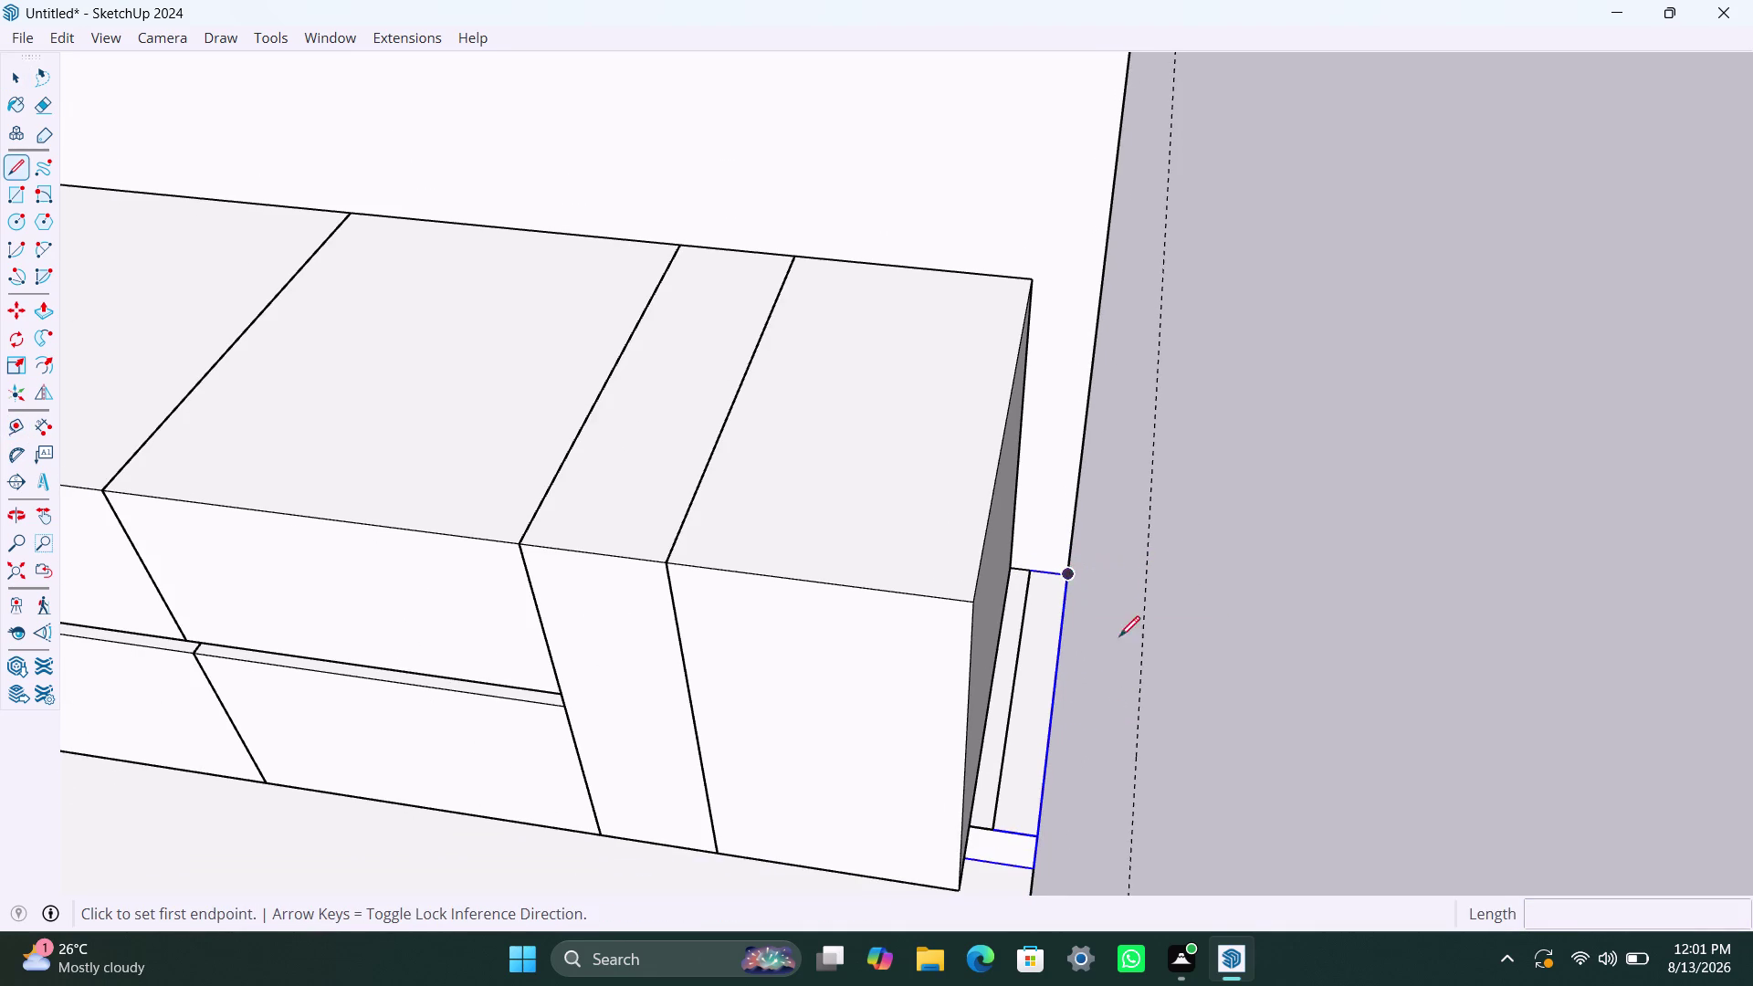
scroll(up, 3)
scroll(down, 3)
middle_drag(1121, 708, 902, 736)
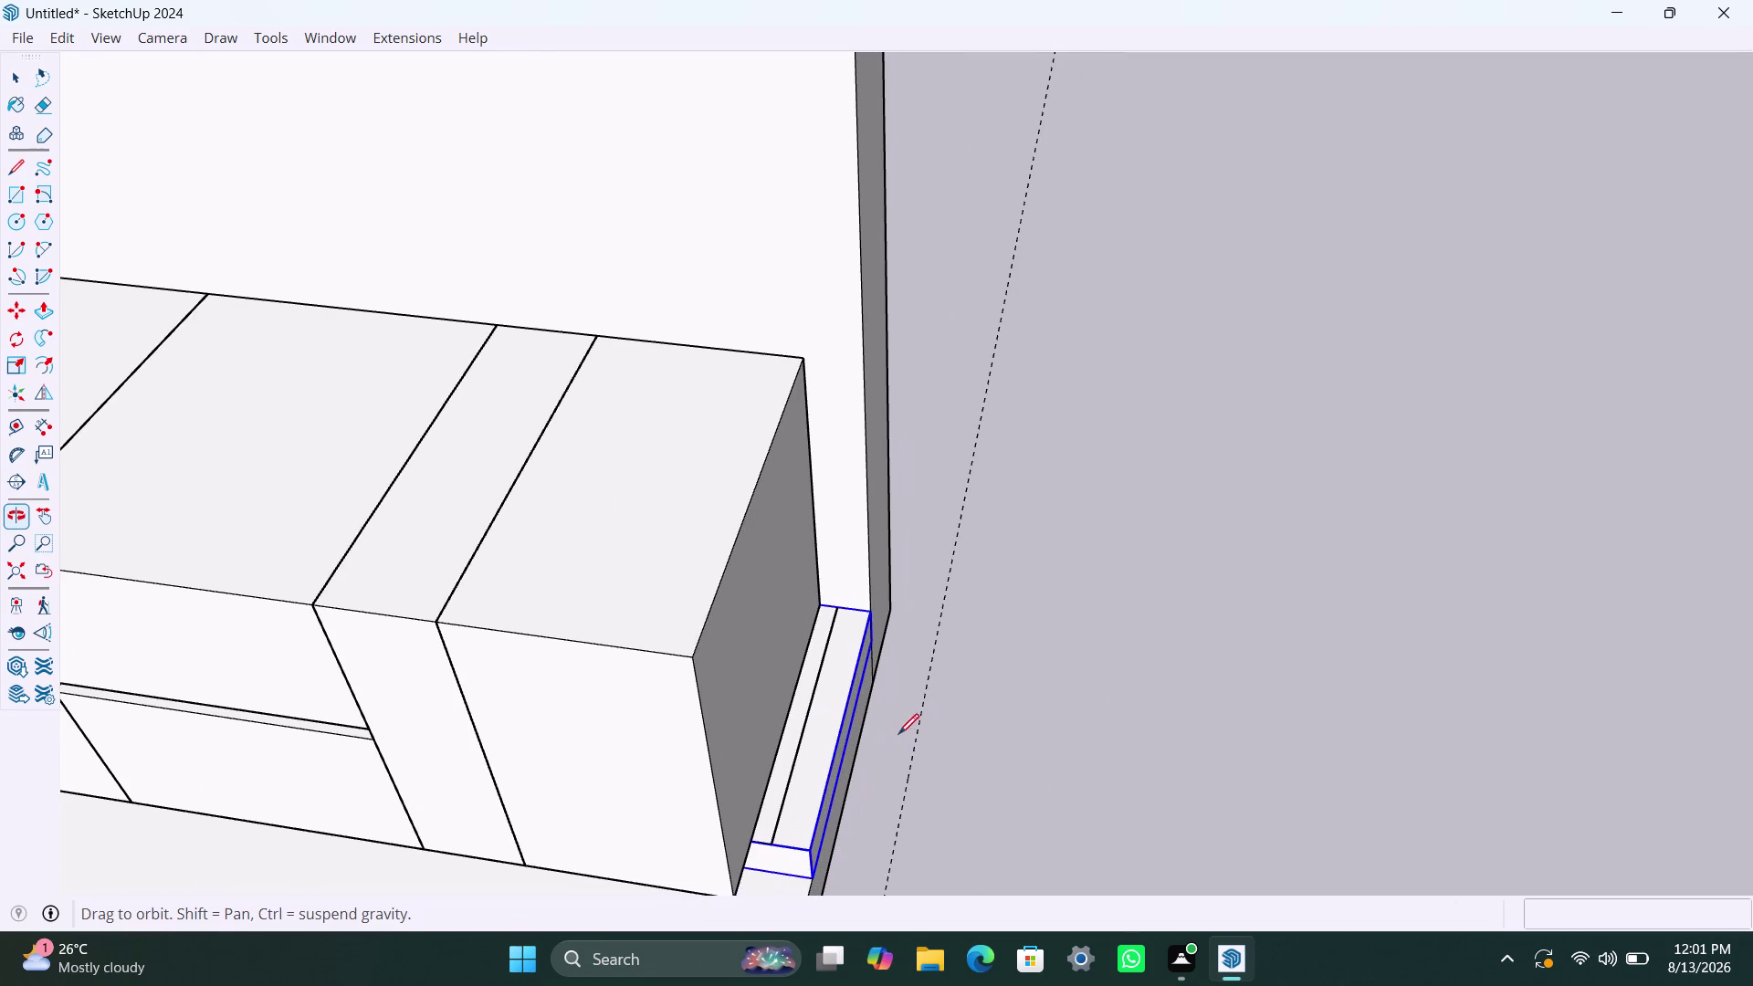
middle_drag(902, 735, 901, 735)
key(space)
click(887, 595)
triple_click(885, 609)
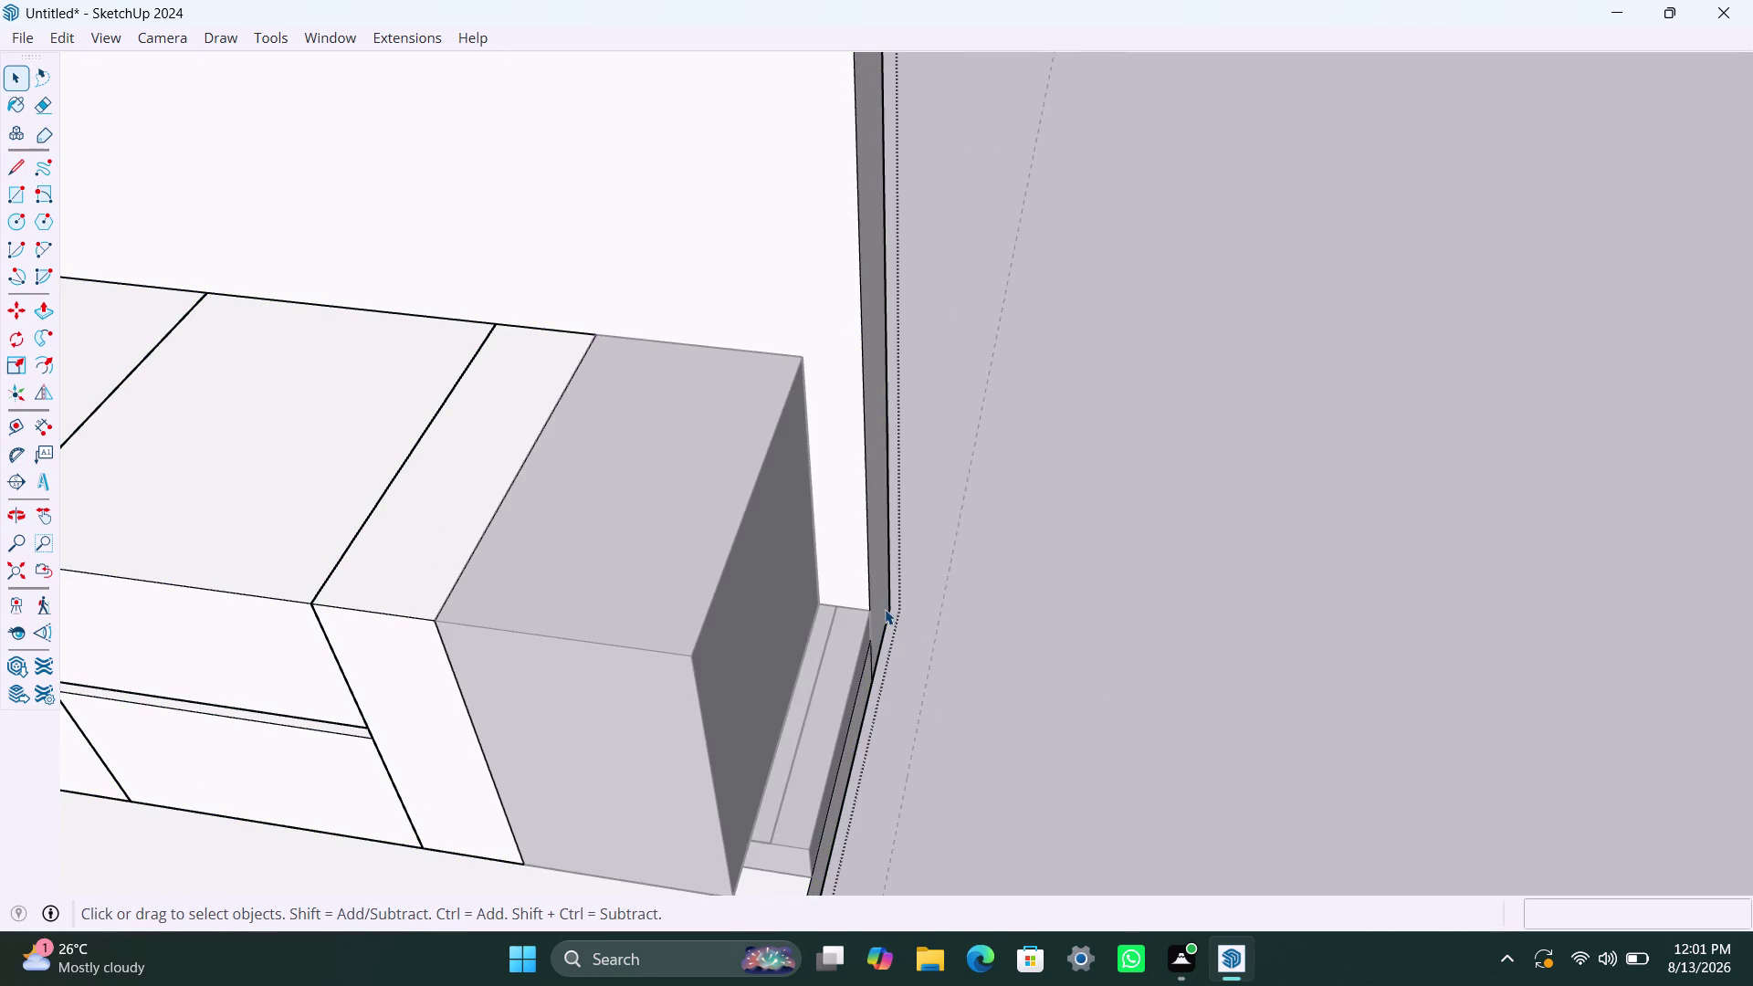
click(885, 608)
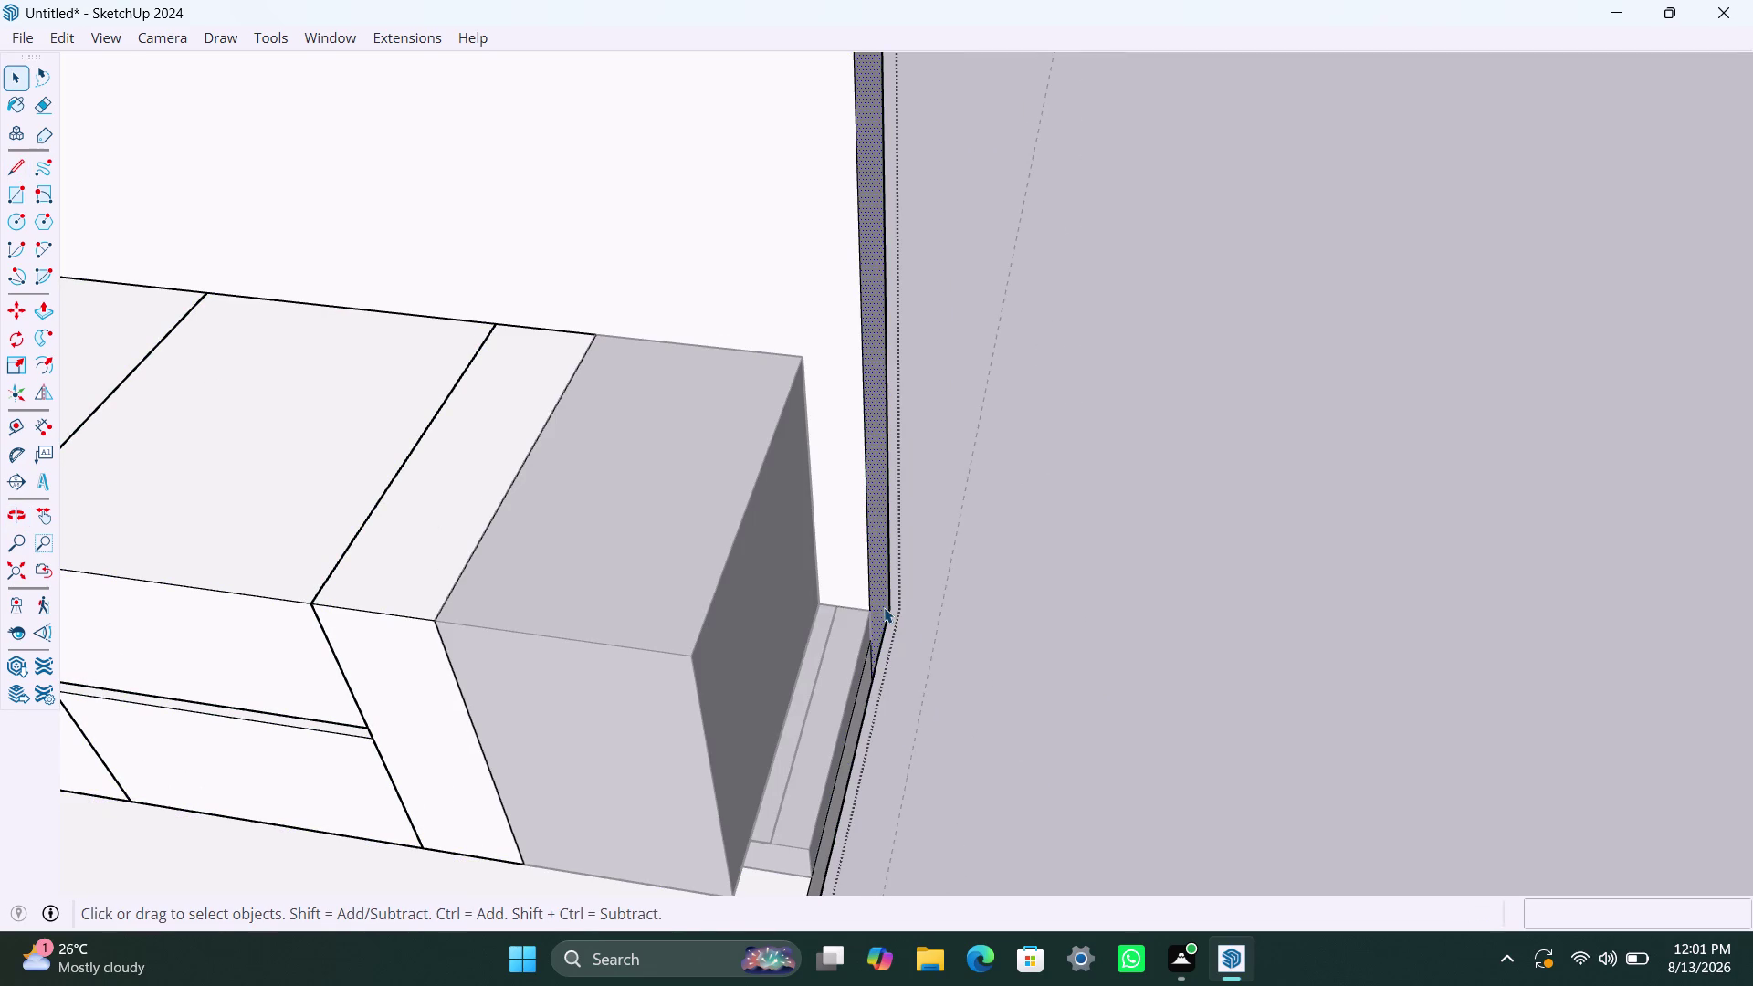
Push the side wall face back to its new depth and select the small base face.
key(p)
click(883, 607)
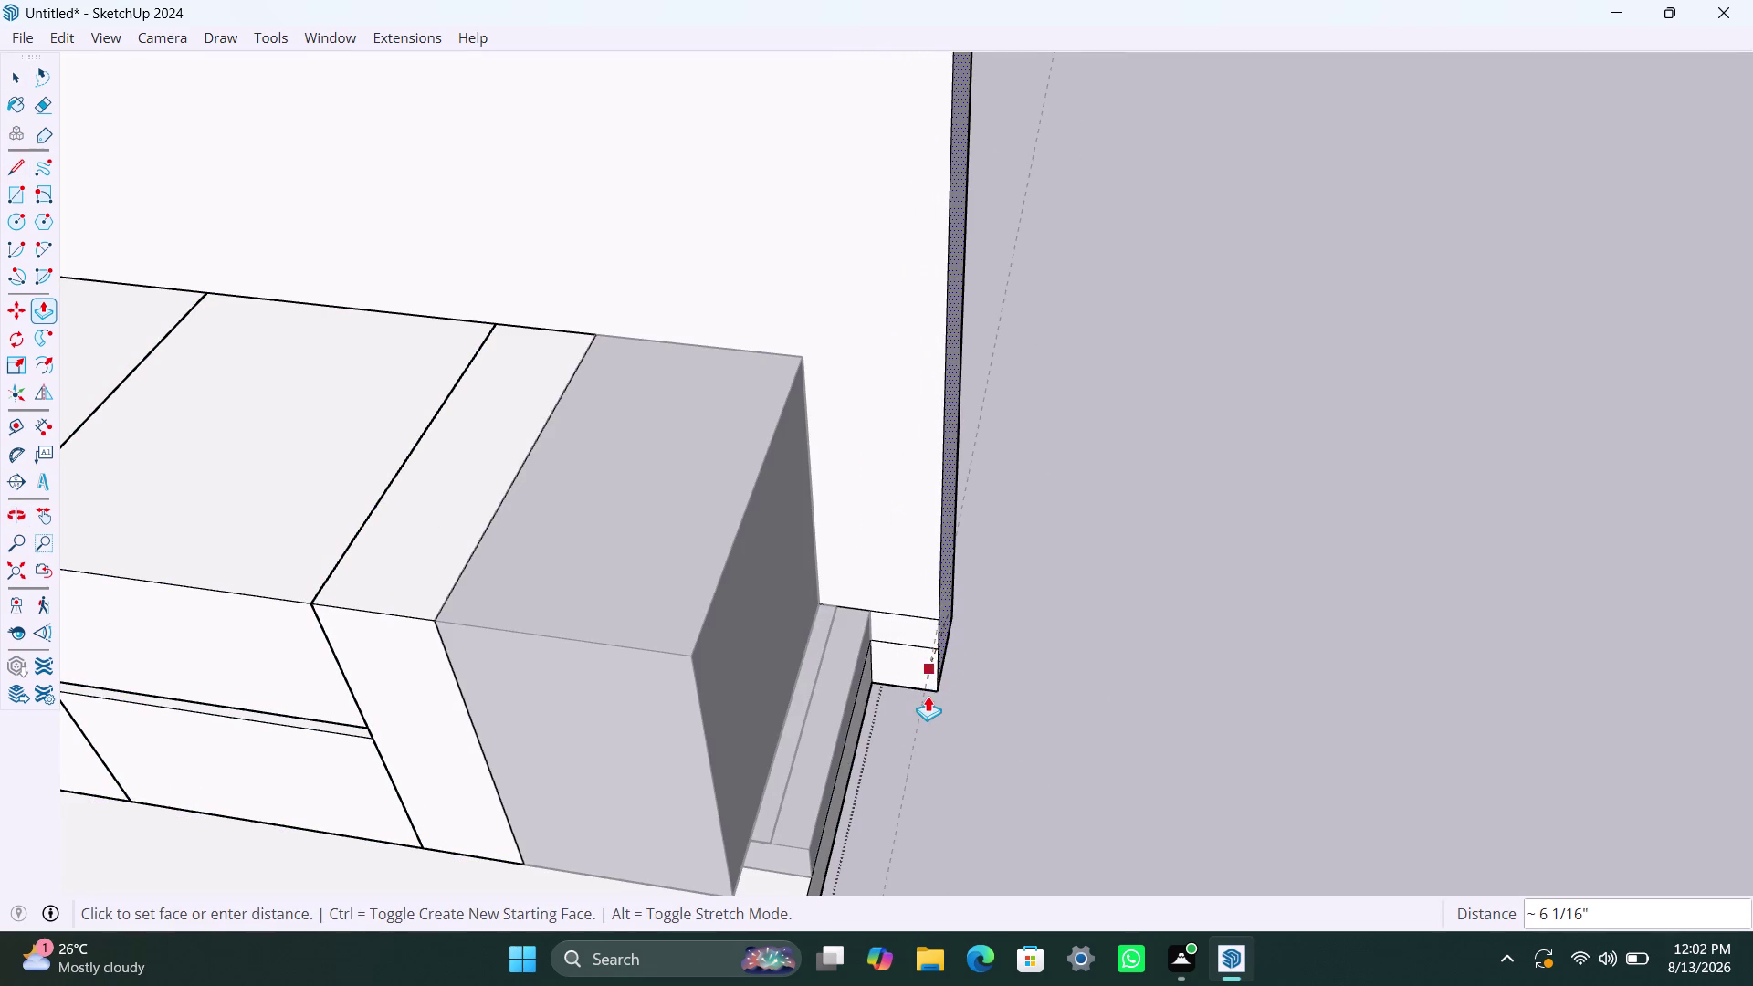
click(930, 704)
key(space)
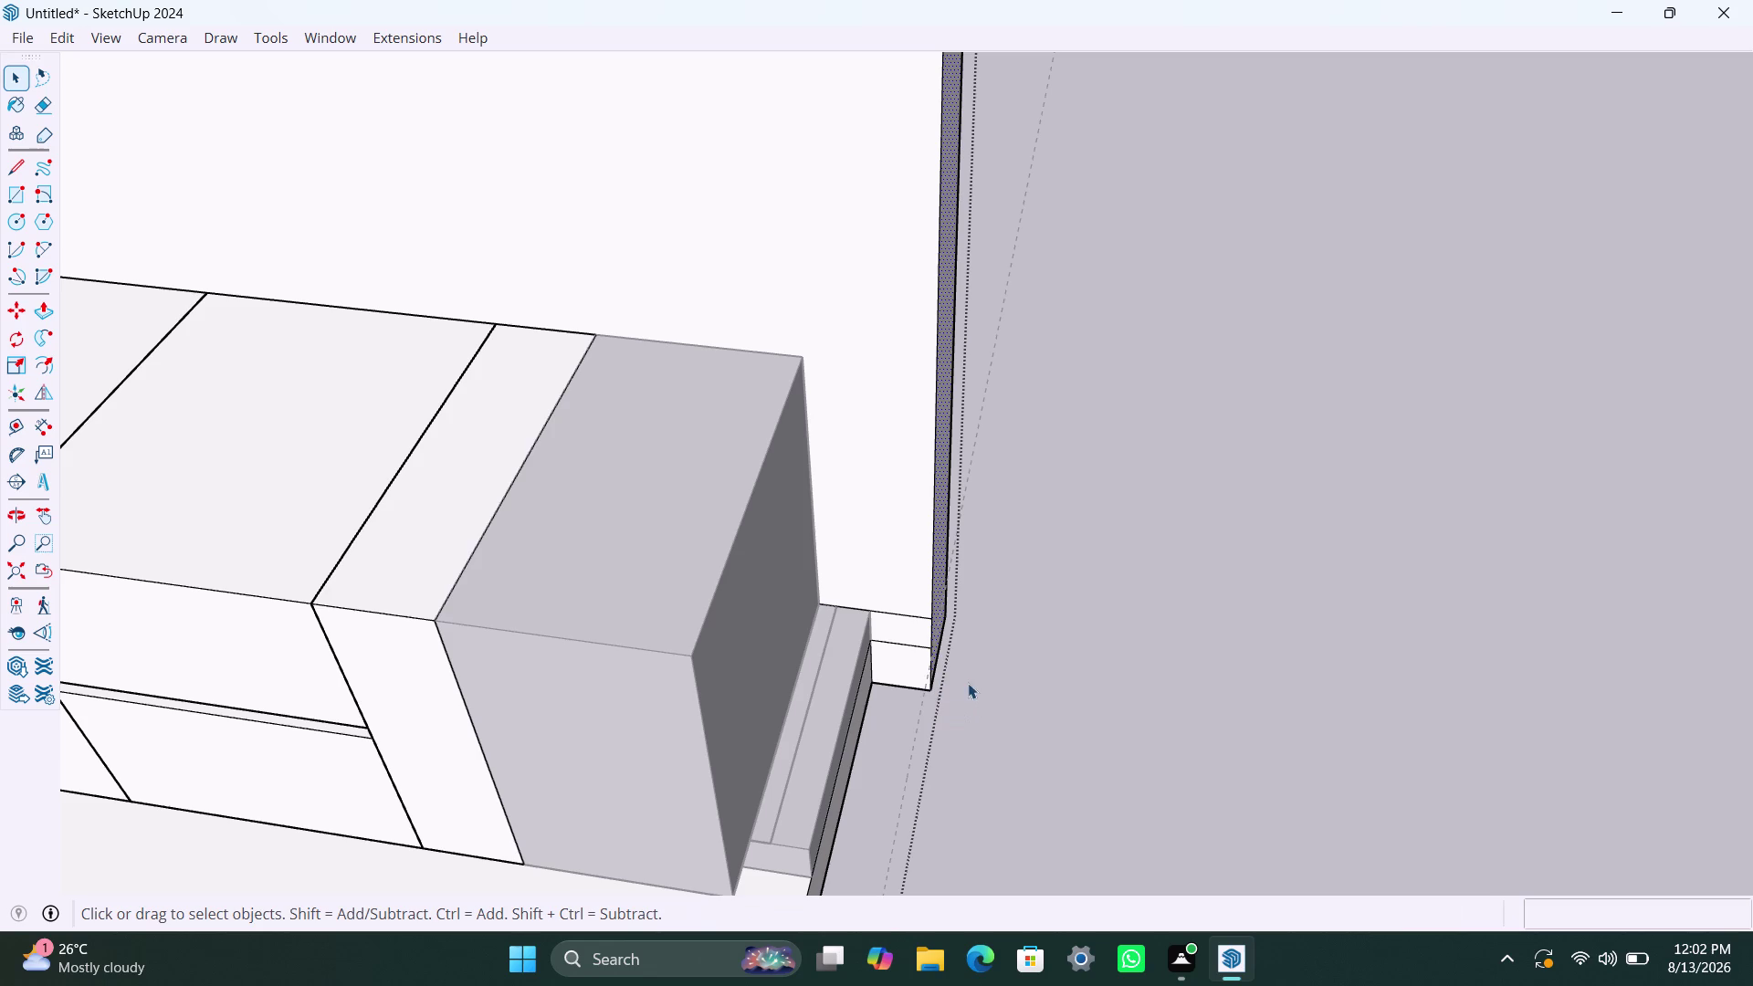
click(923, 665)
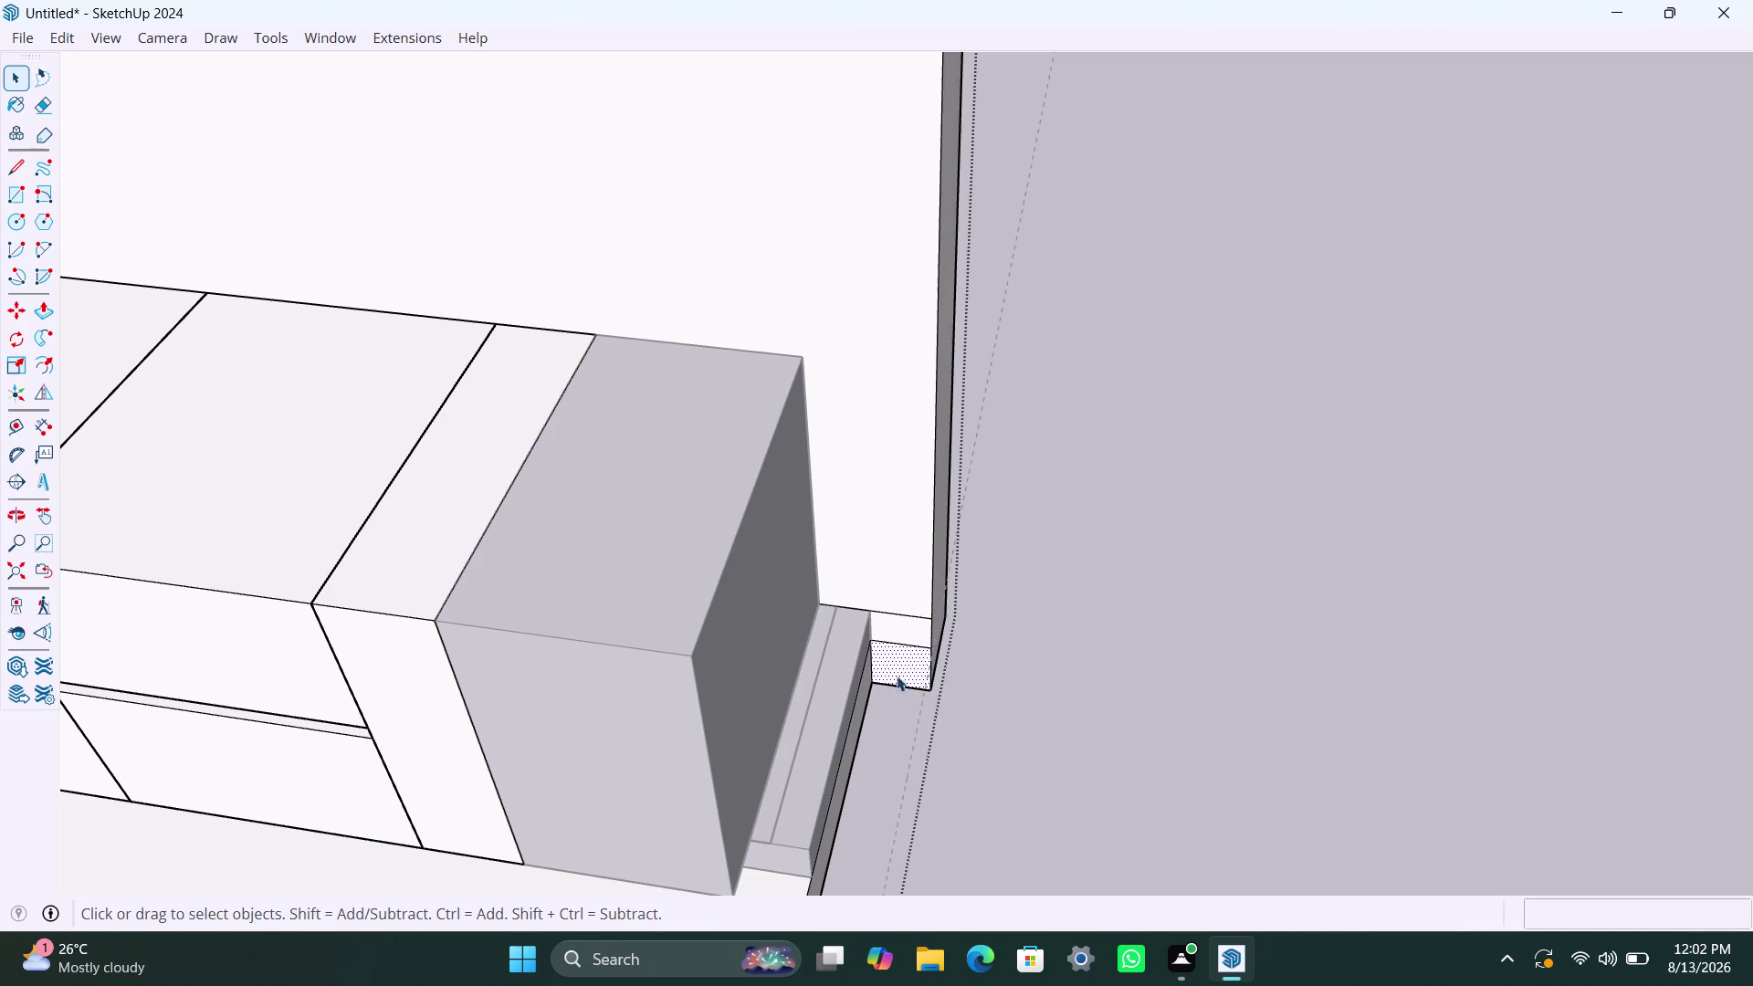
scroll(down, 3)
scroll(down, 3)
Check the wall base step from above, clear selections, and orbit outside the room.
middle_drag(890, 700, 992, 721)
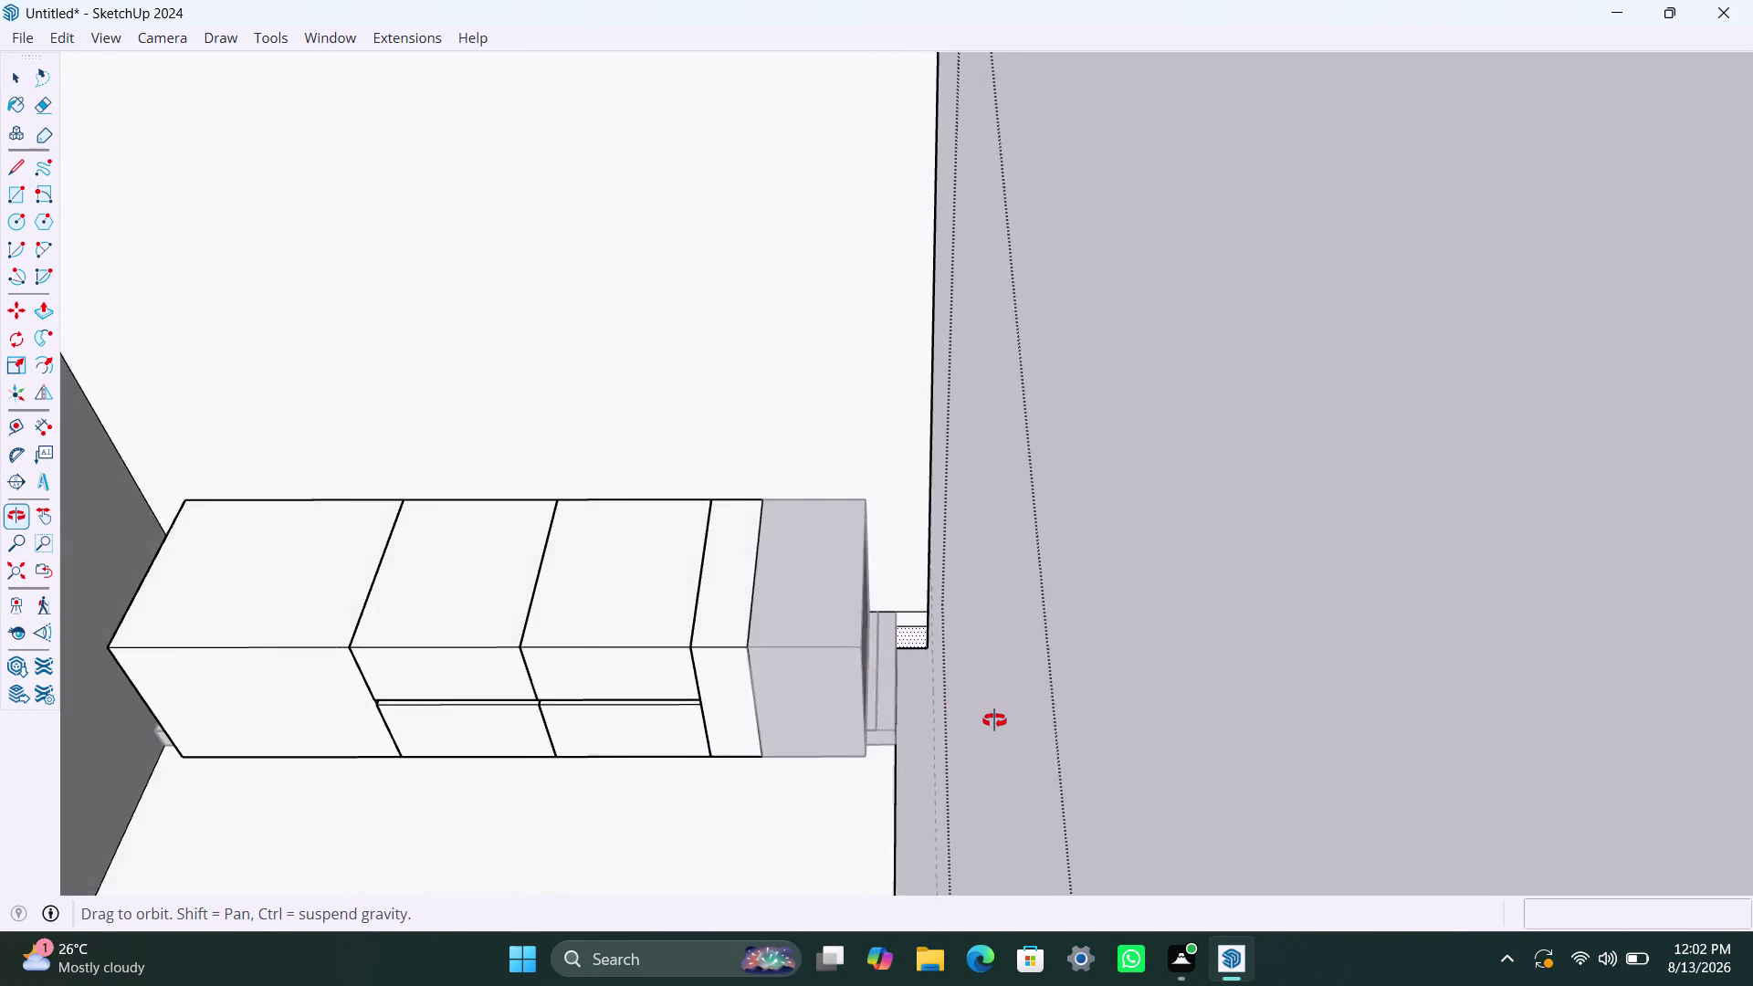
middle_drag(992, 721, 995, 720)
click(1035, 705)
key(space)
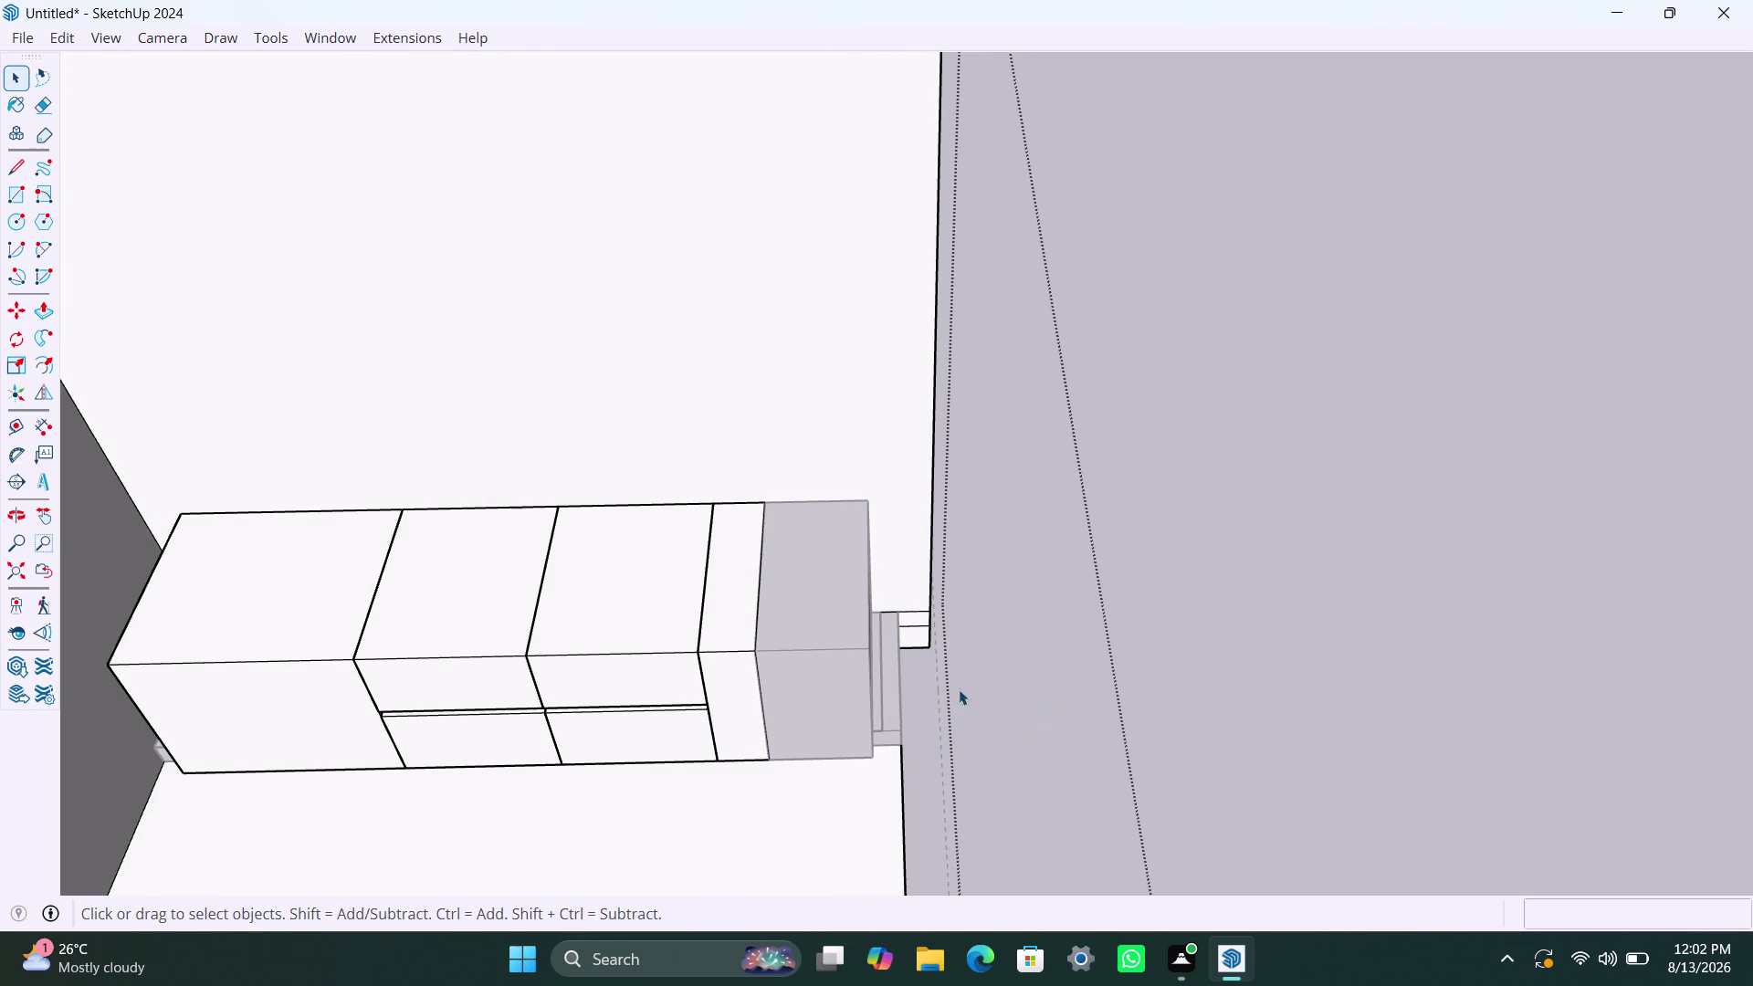
key(space)
key(space)
key(Escape)
key(Escape)
key(Escape)
click(1023, 680)
scroll(down, 3)
middle_drag(1053, 804, 215, 702)
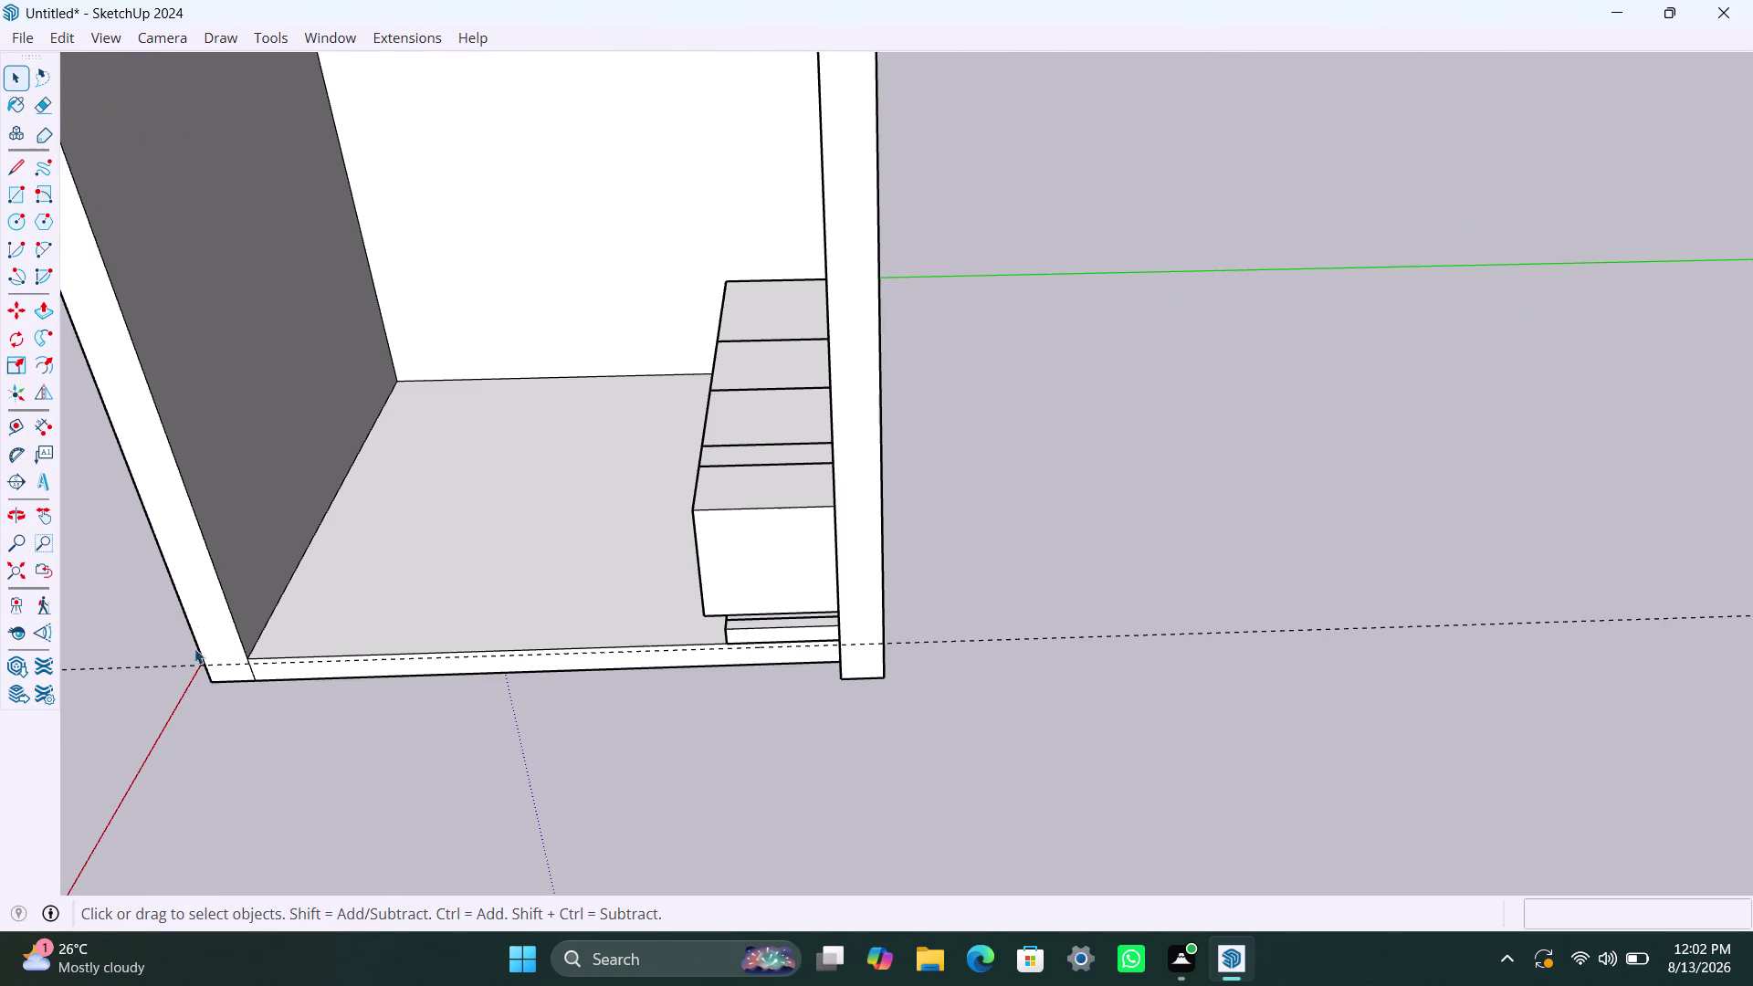
Pull the left wall's front end face out toward the floor edge.
triple_click(208, 618)
click(207, 619)
click(207, 623)
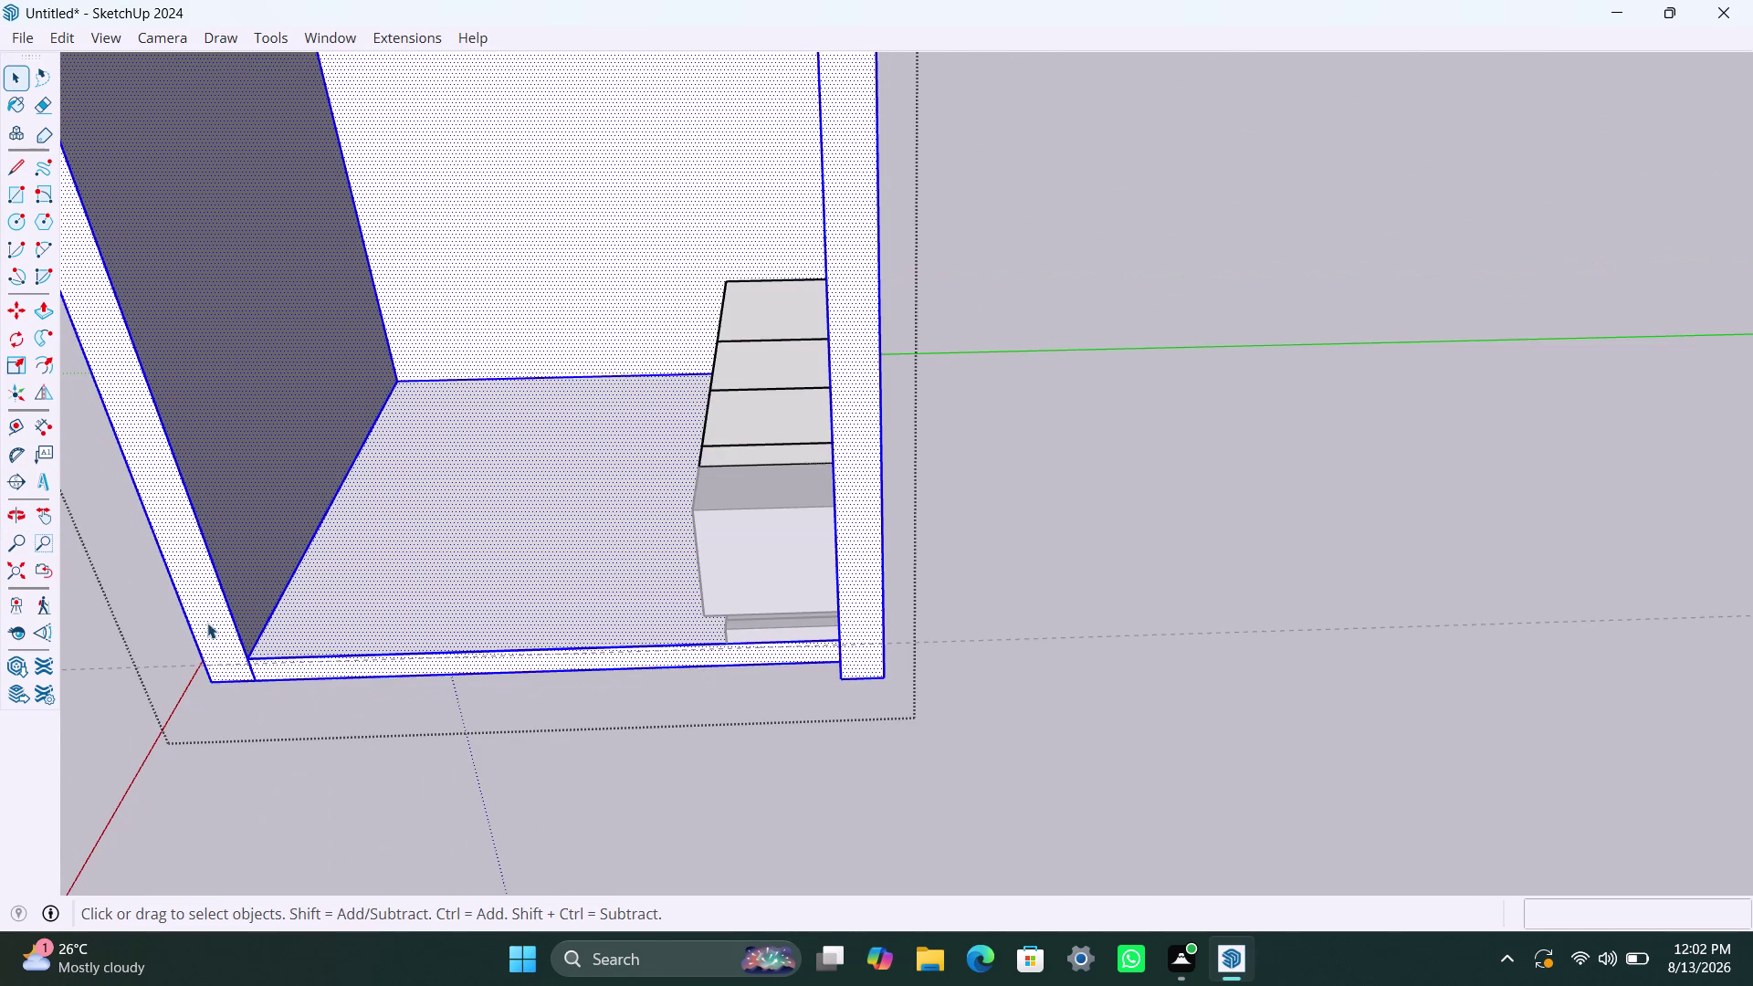
click(212, 629)
key(p)
click(229, 655)
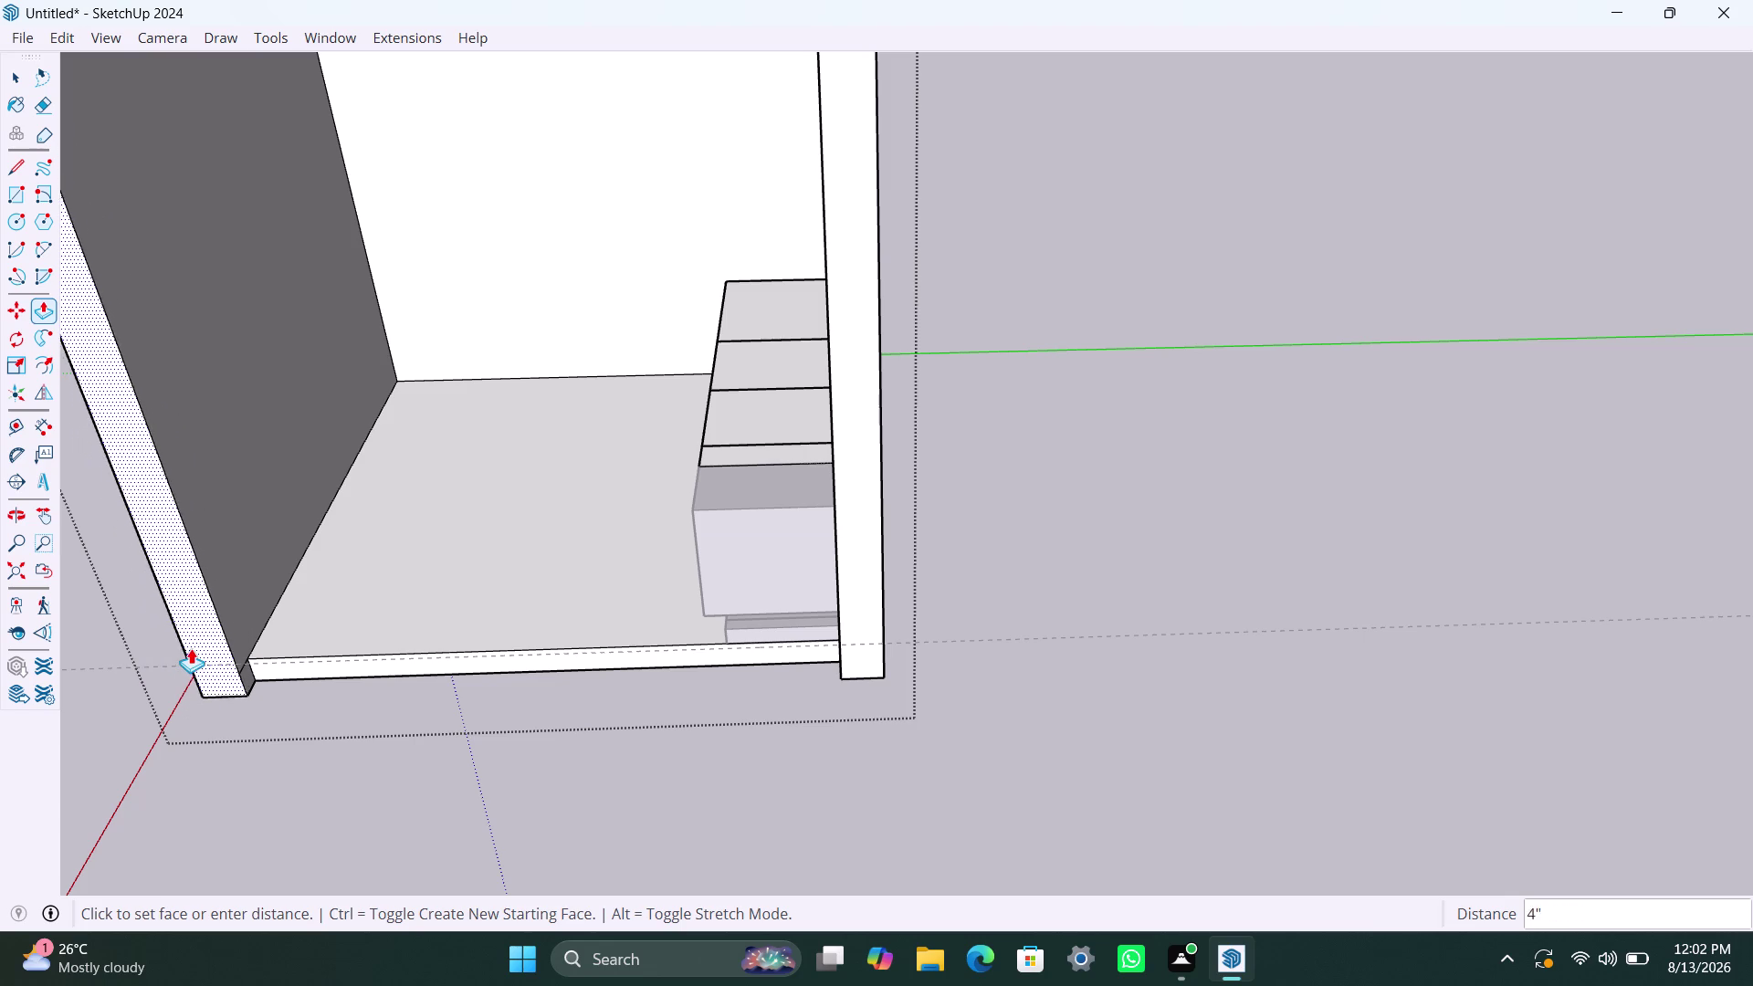
scroll(up, 3)
middle_drag(234, 667, 220, 897)
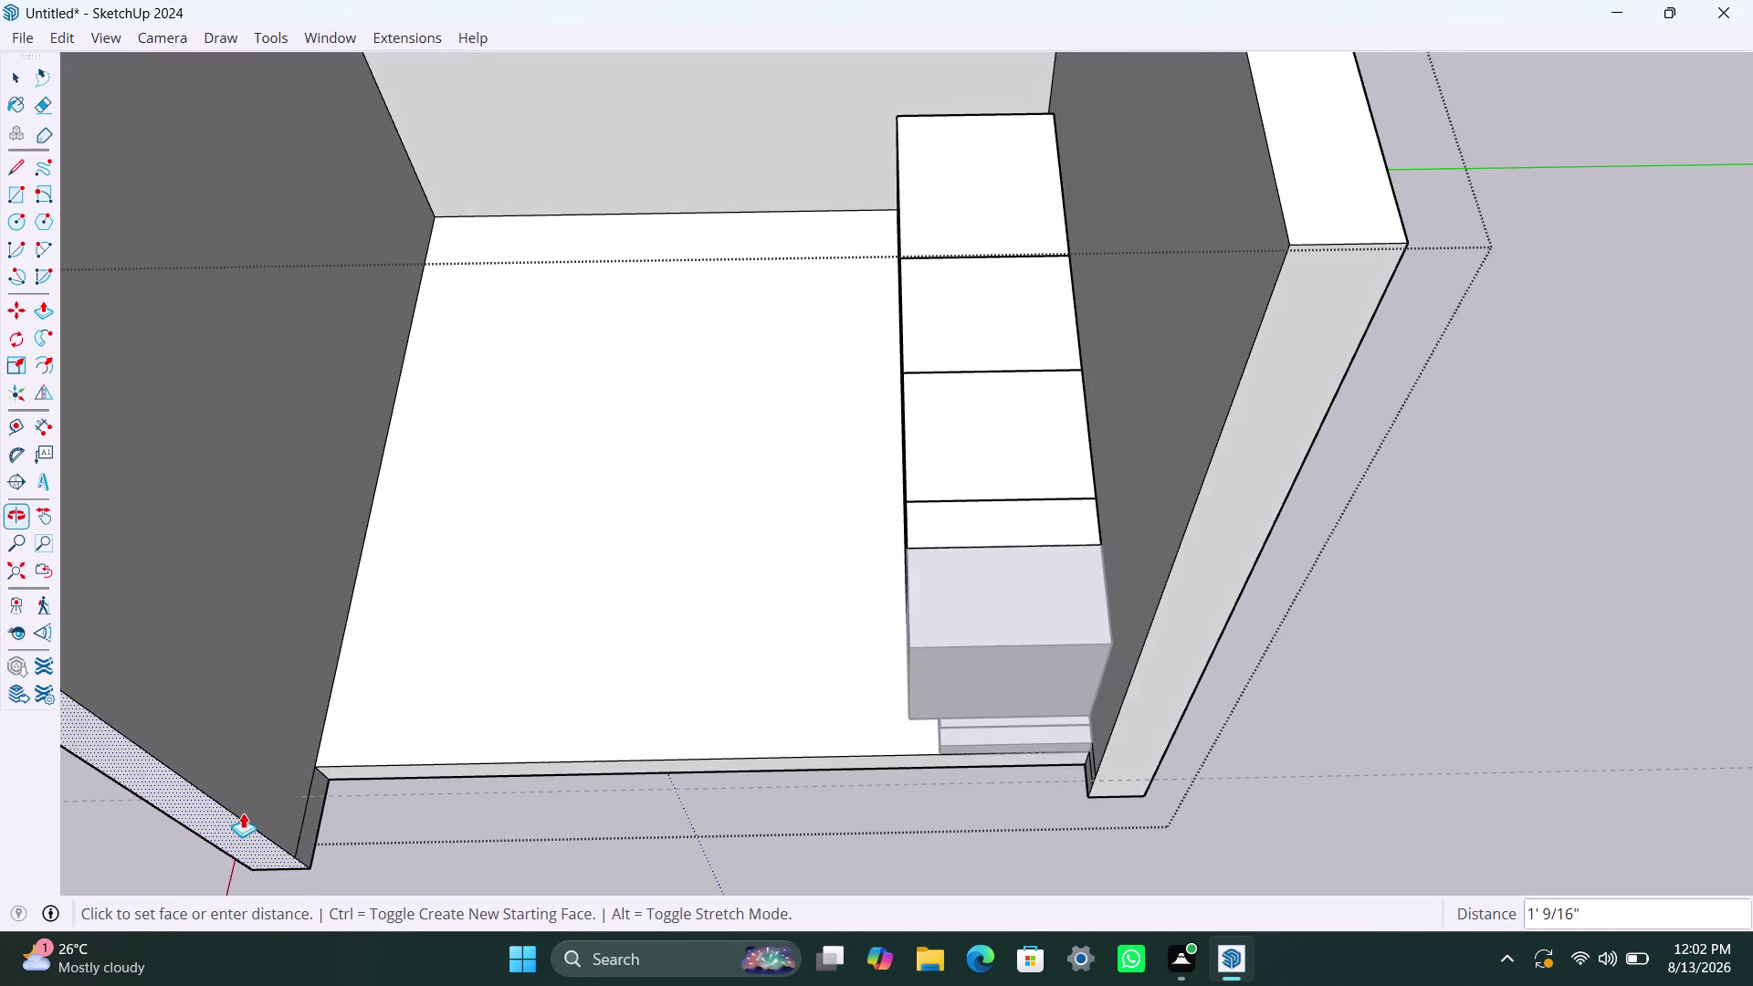
click(314, 798)
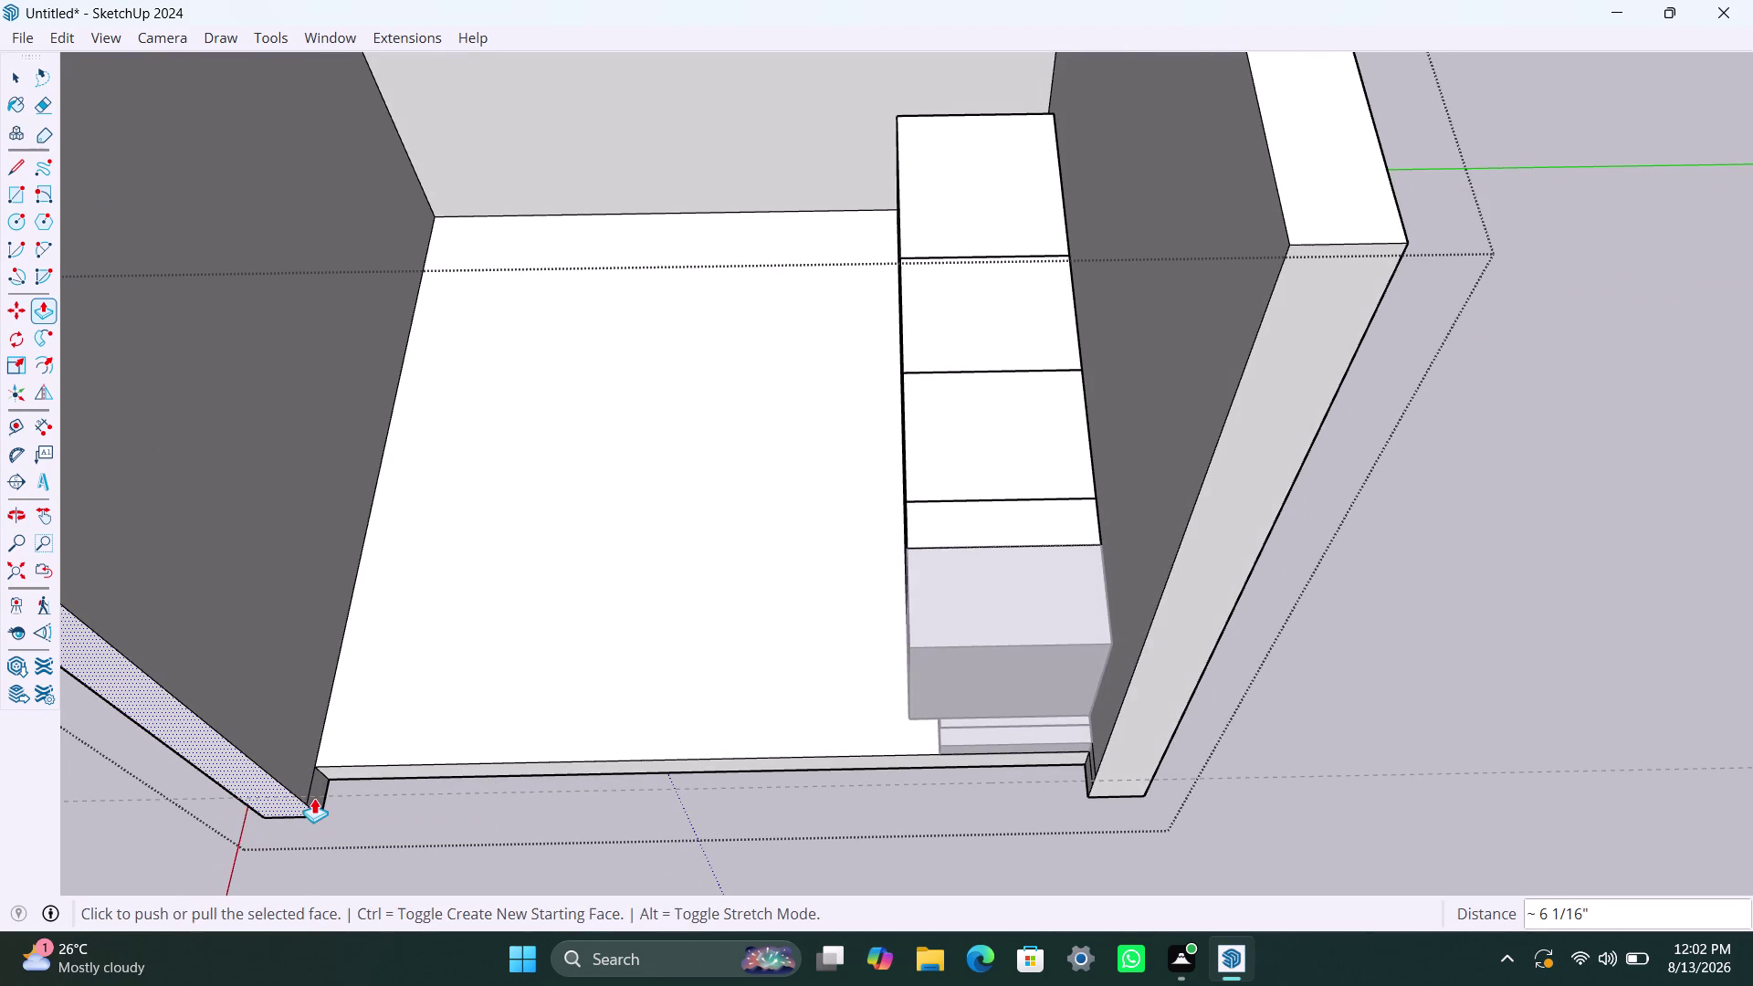
key(space)
click(494, 775)
double_click(491, 771)
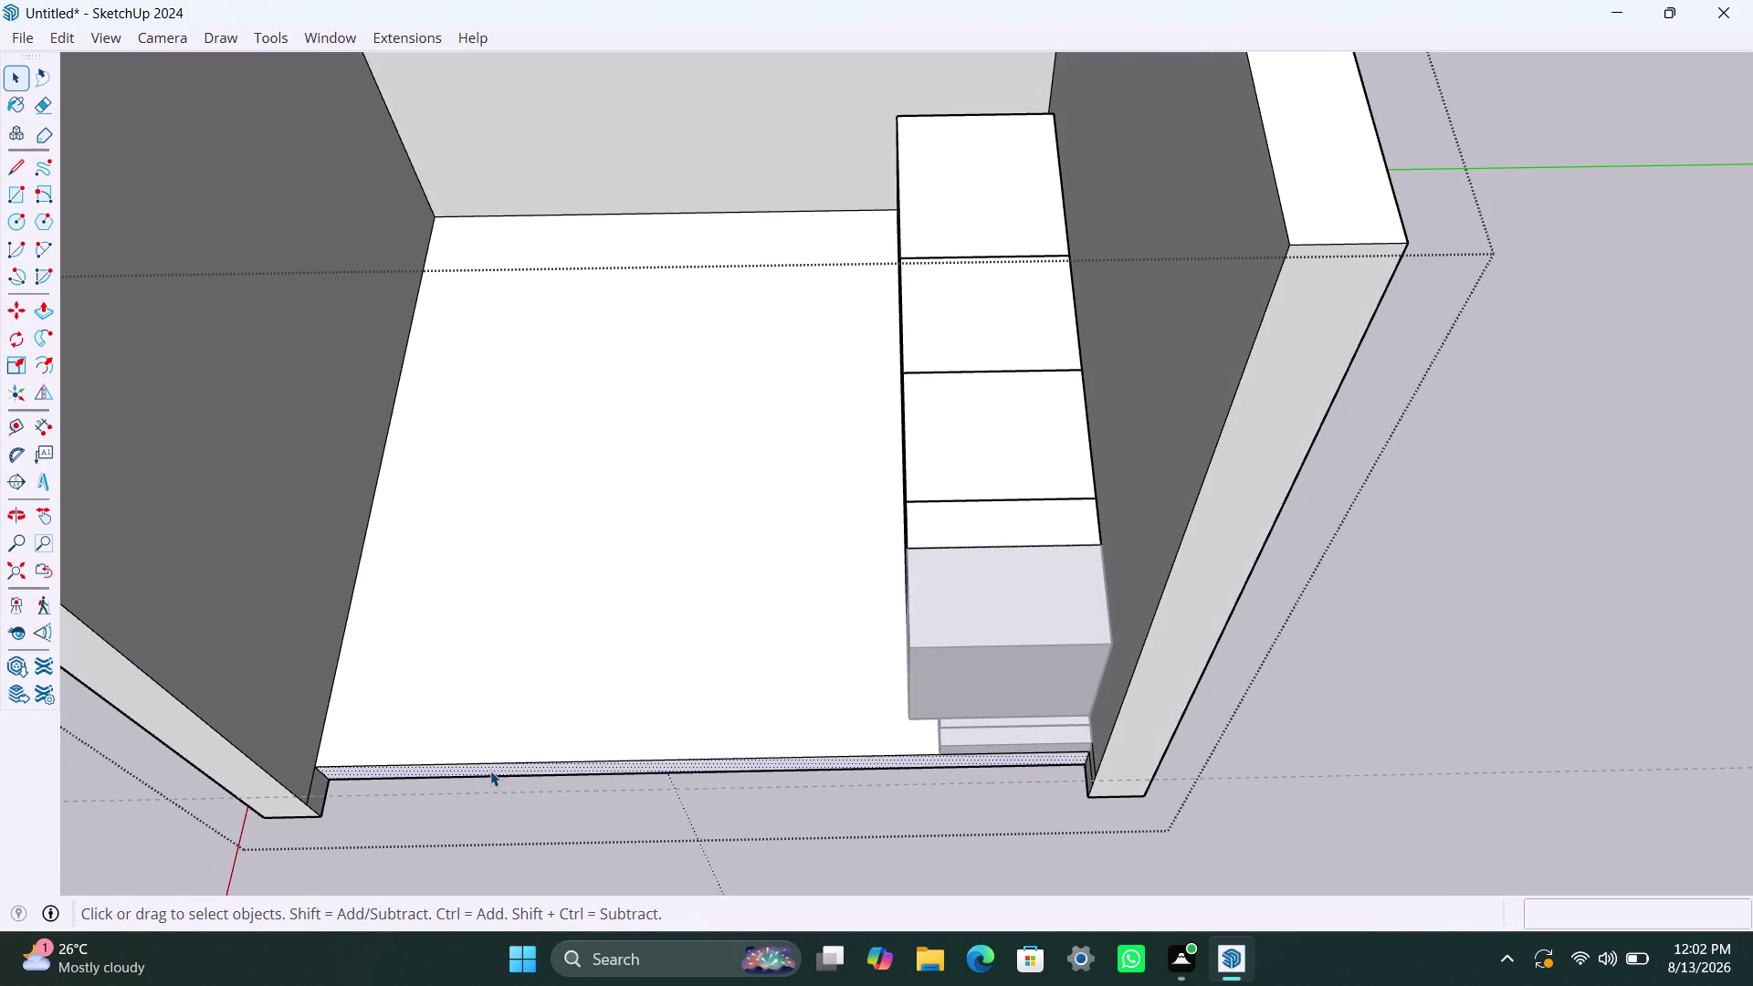
key(p)
Push the floor's front base edge strip to its new position.
click(489, 767)
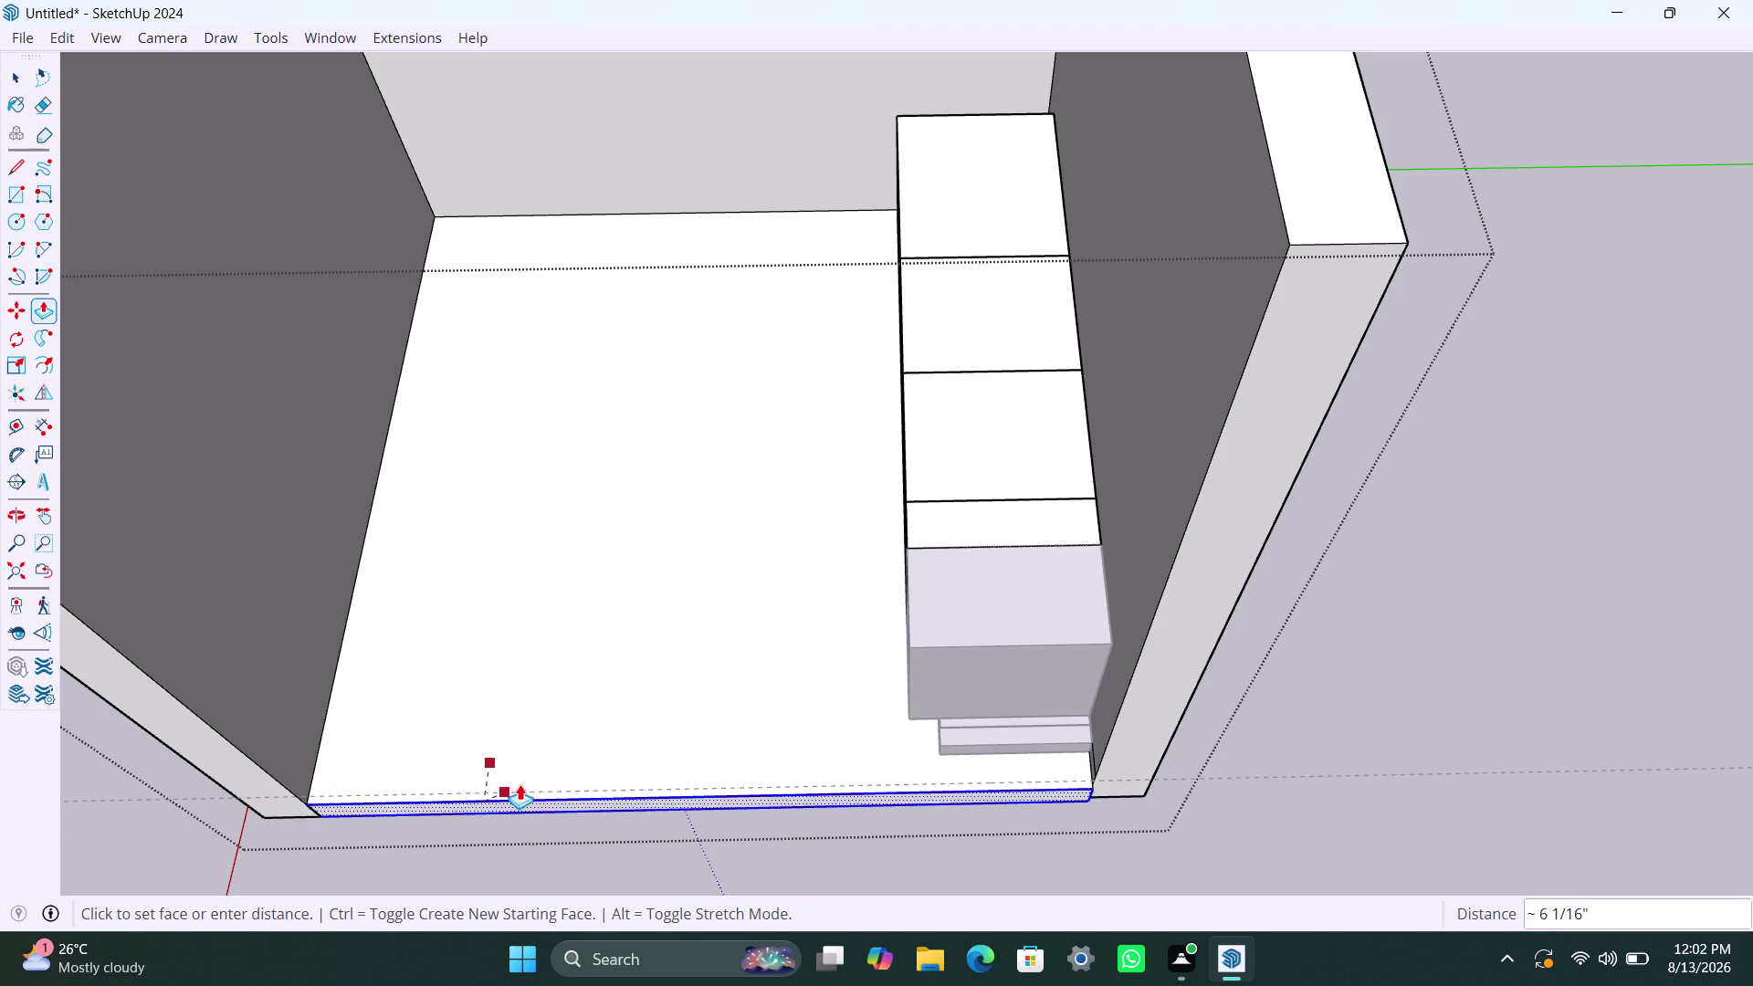
click(556, 794)
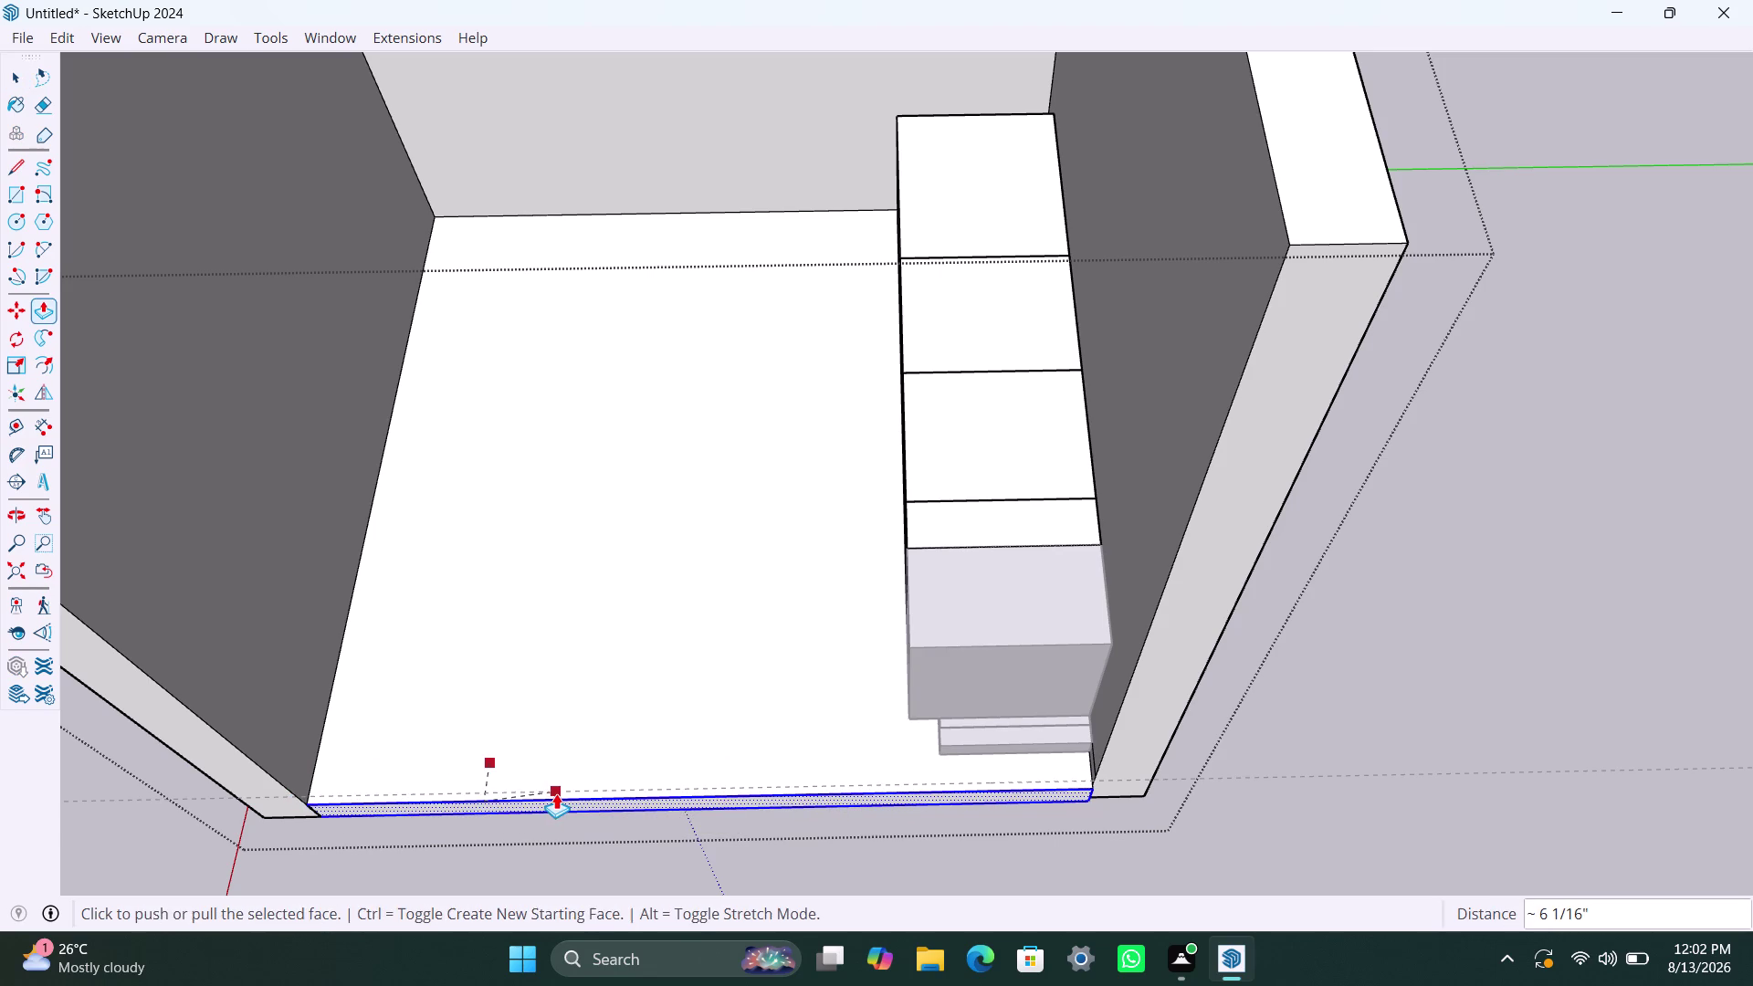
key(space)
click(1131, 871)
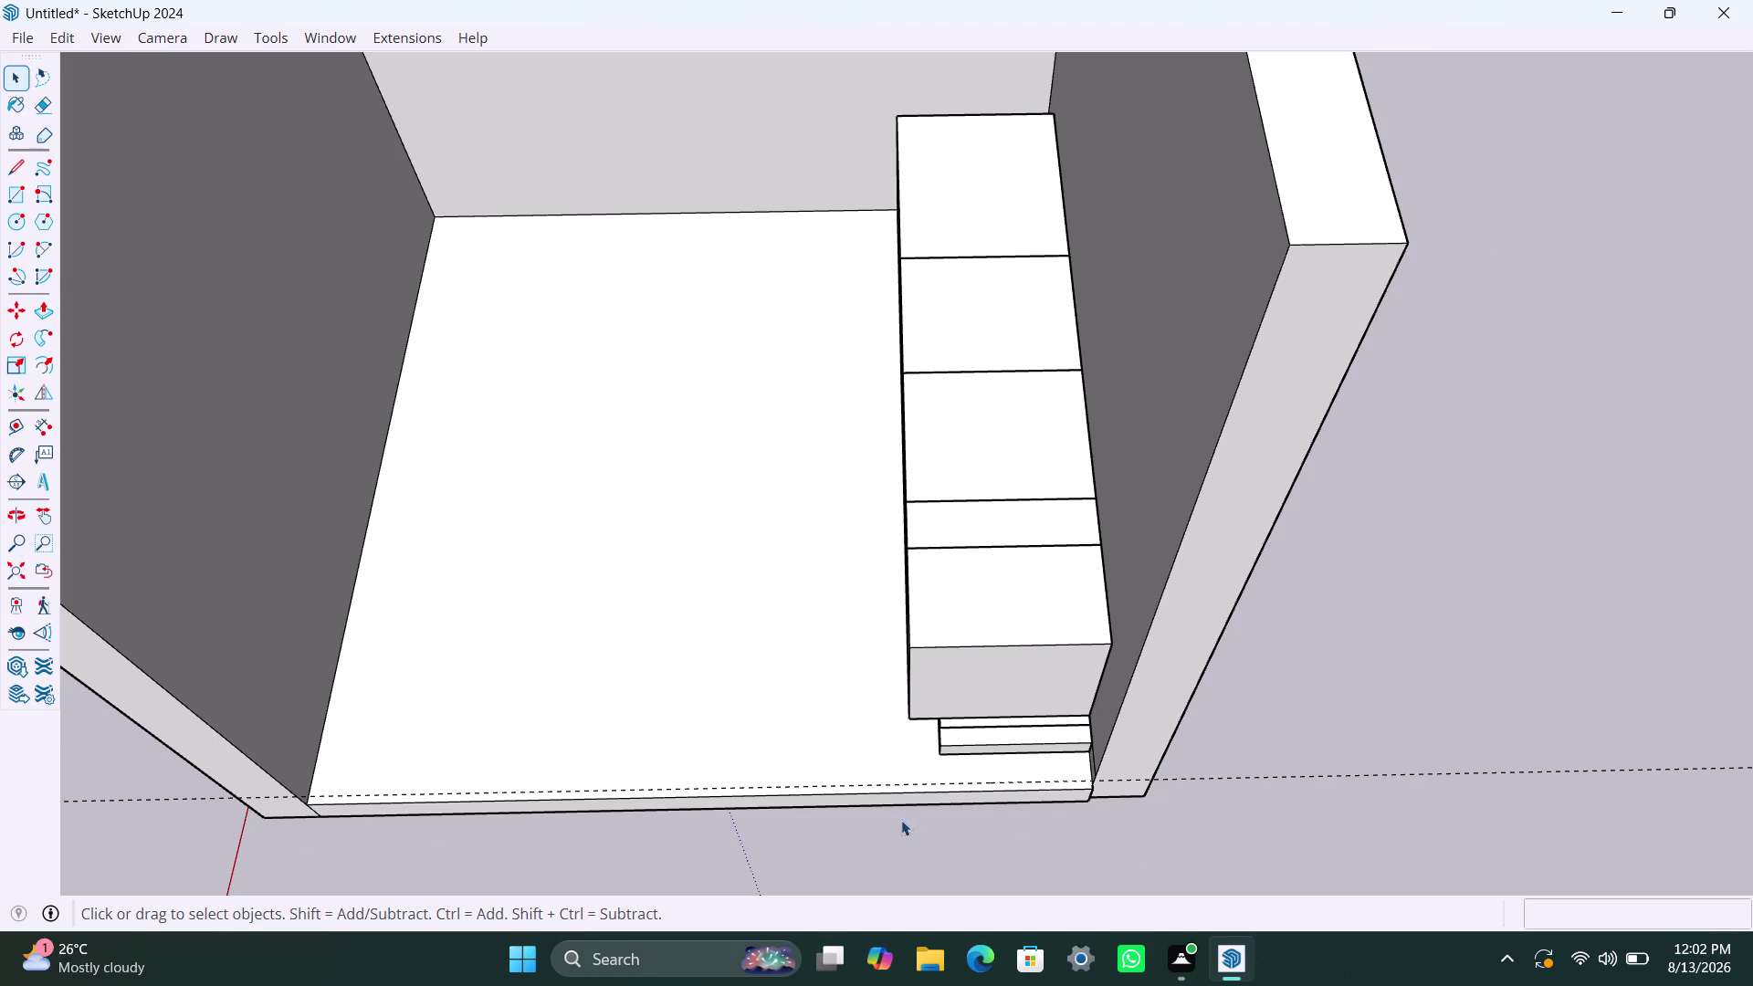
click(1138, 737)
Pull the right wall's front end flush with the floor edge.
triple_click(1142, 753)
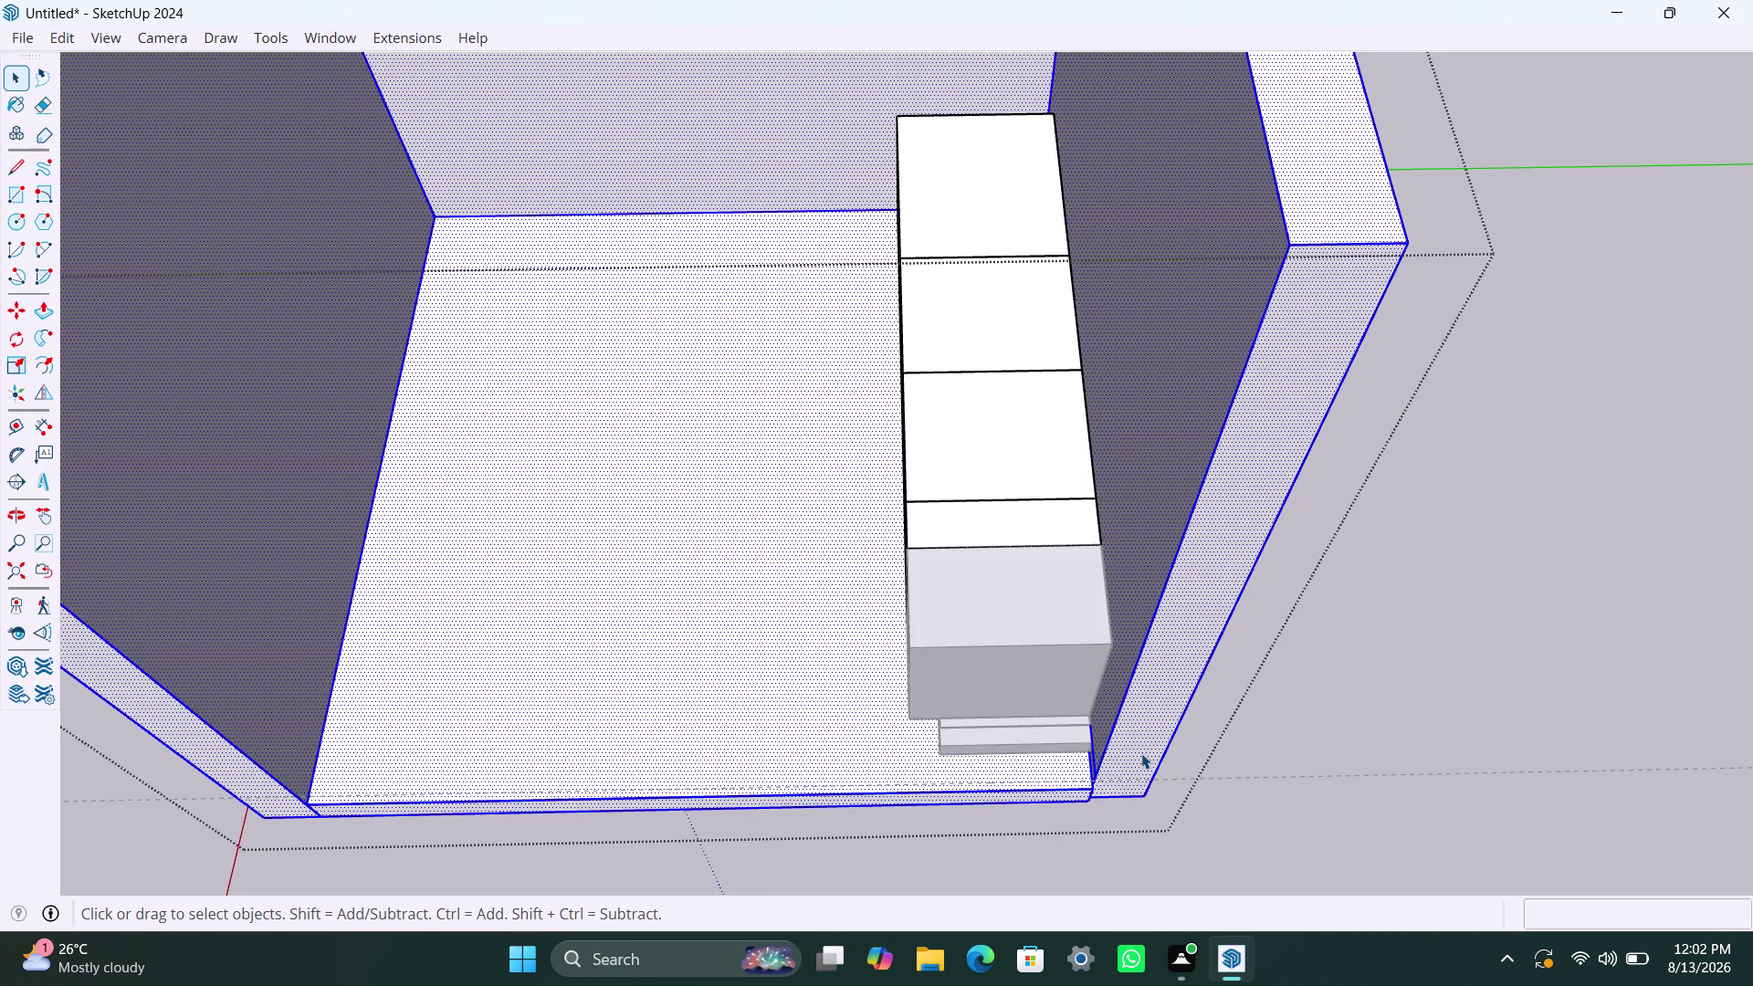
click(1142, 755)
key(p)
click(1143, 755)
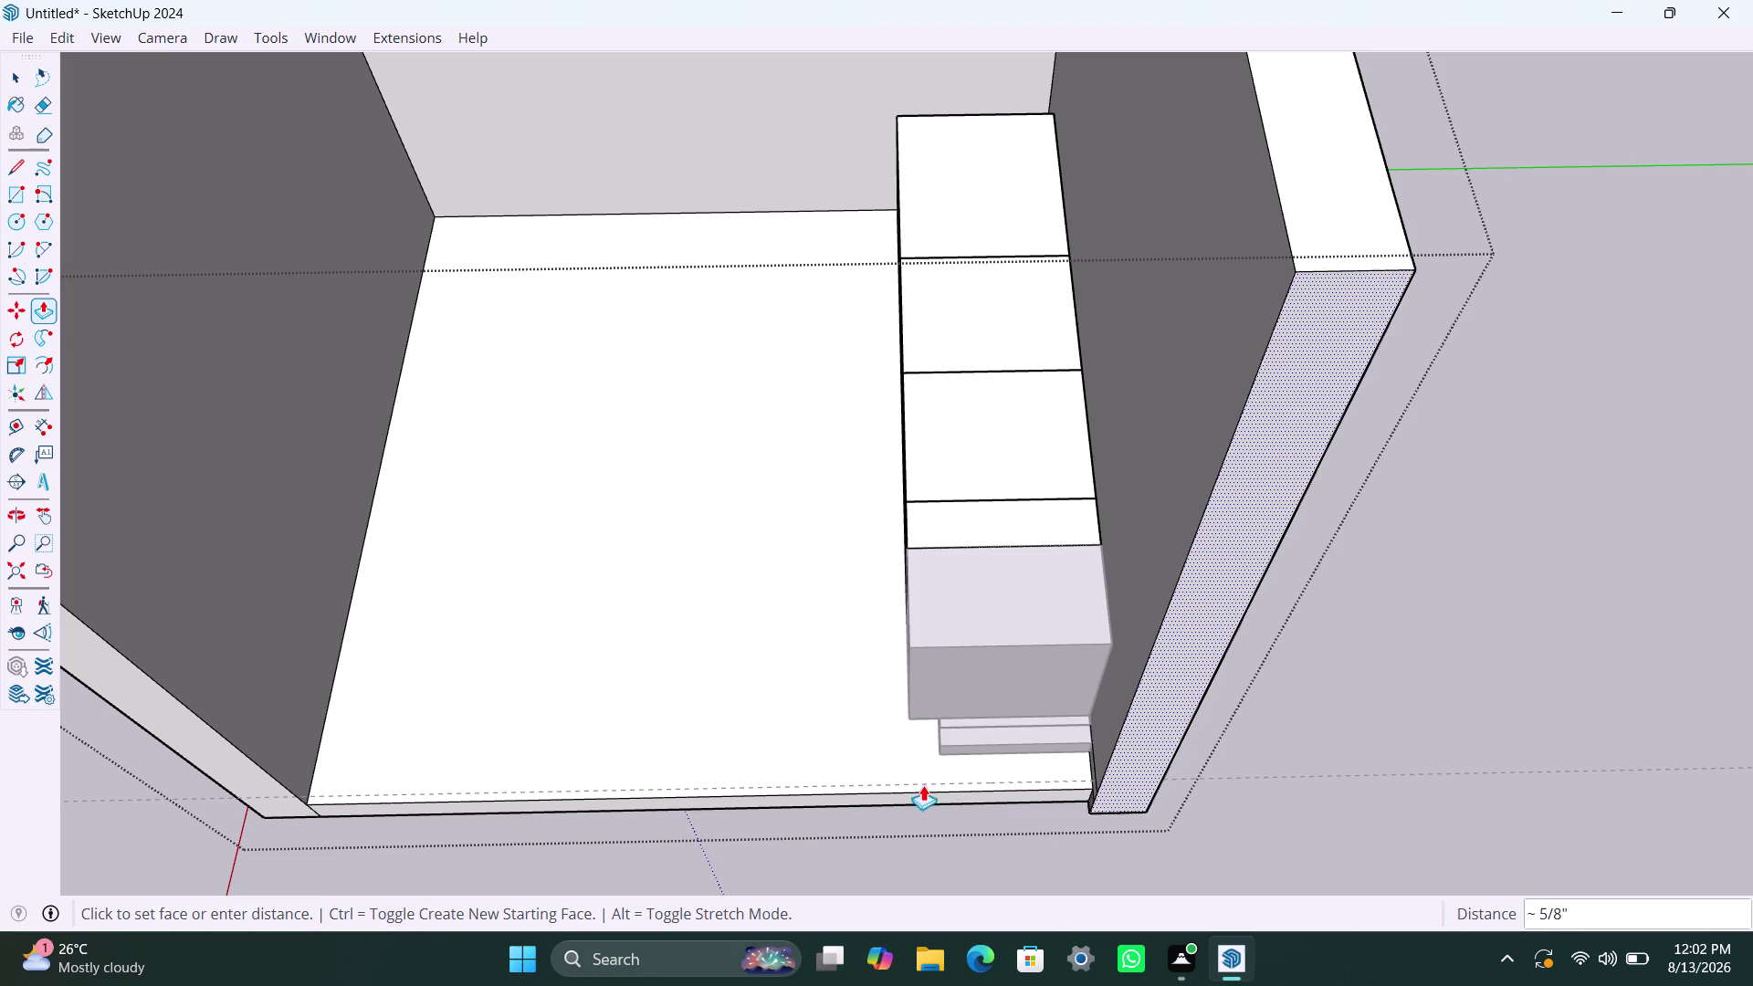
click(1237, 776)
key(space)
click(1233, 823)
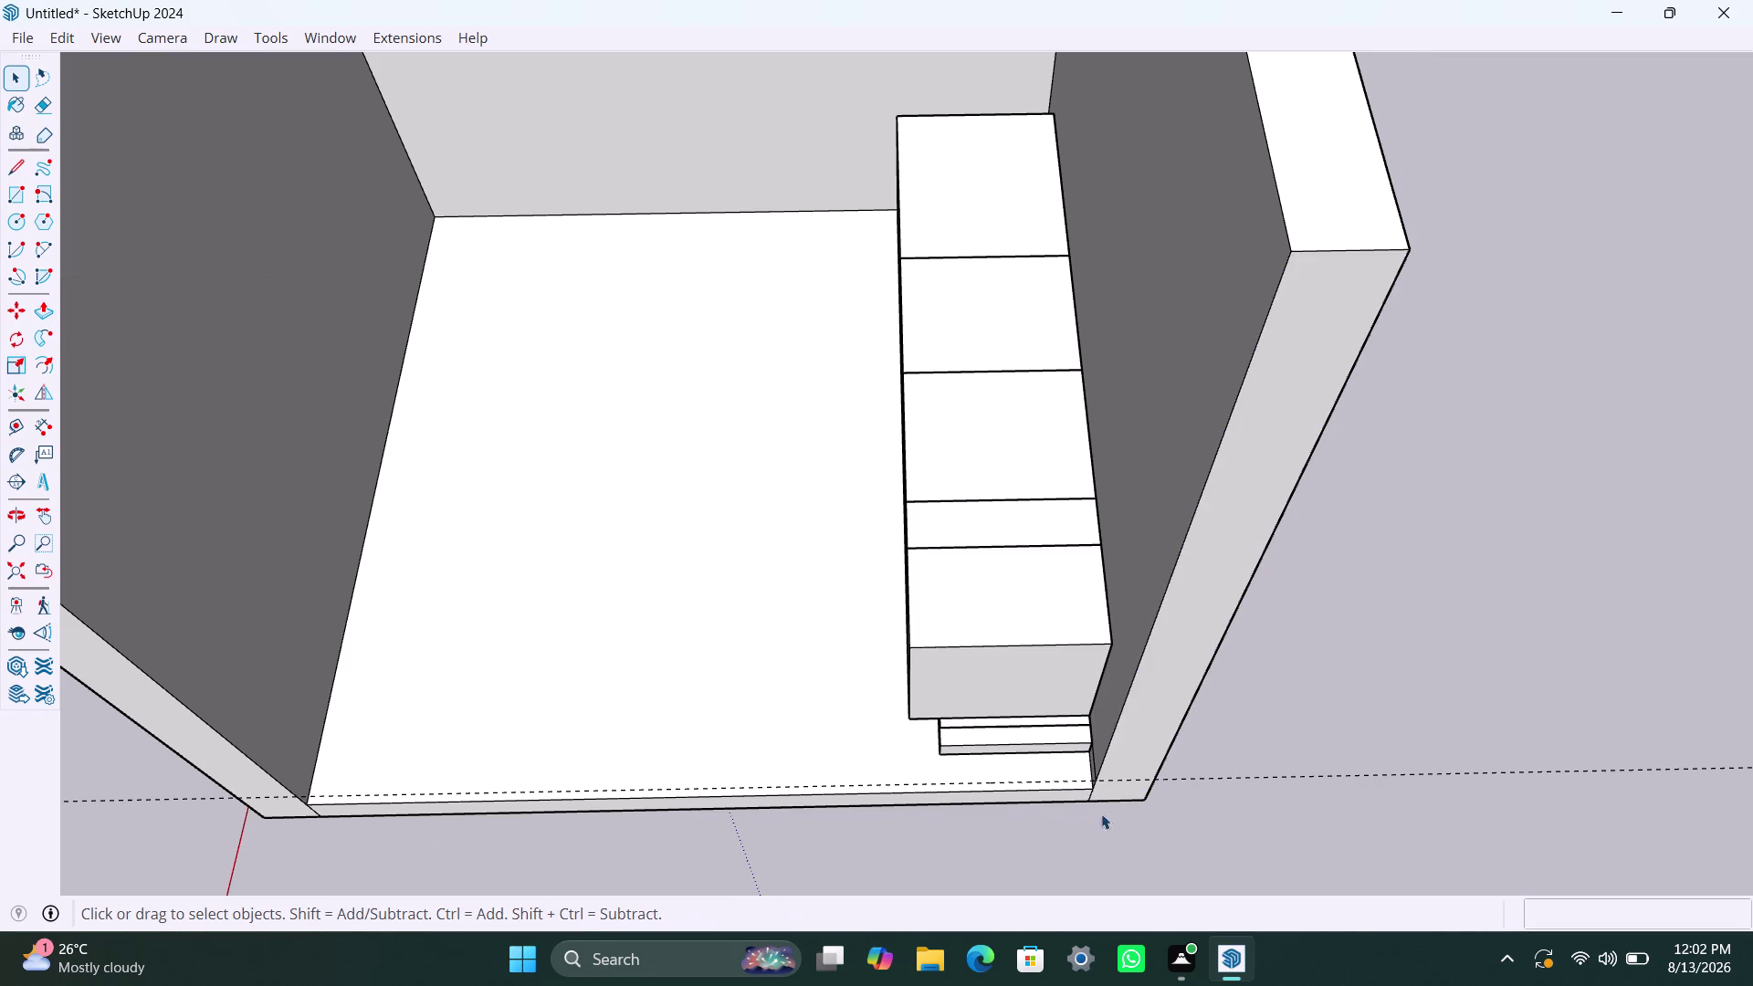
scroll(down, 3)
scroll(down, 3)
middle_drag(668, 796, 892, 814)
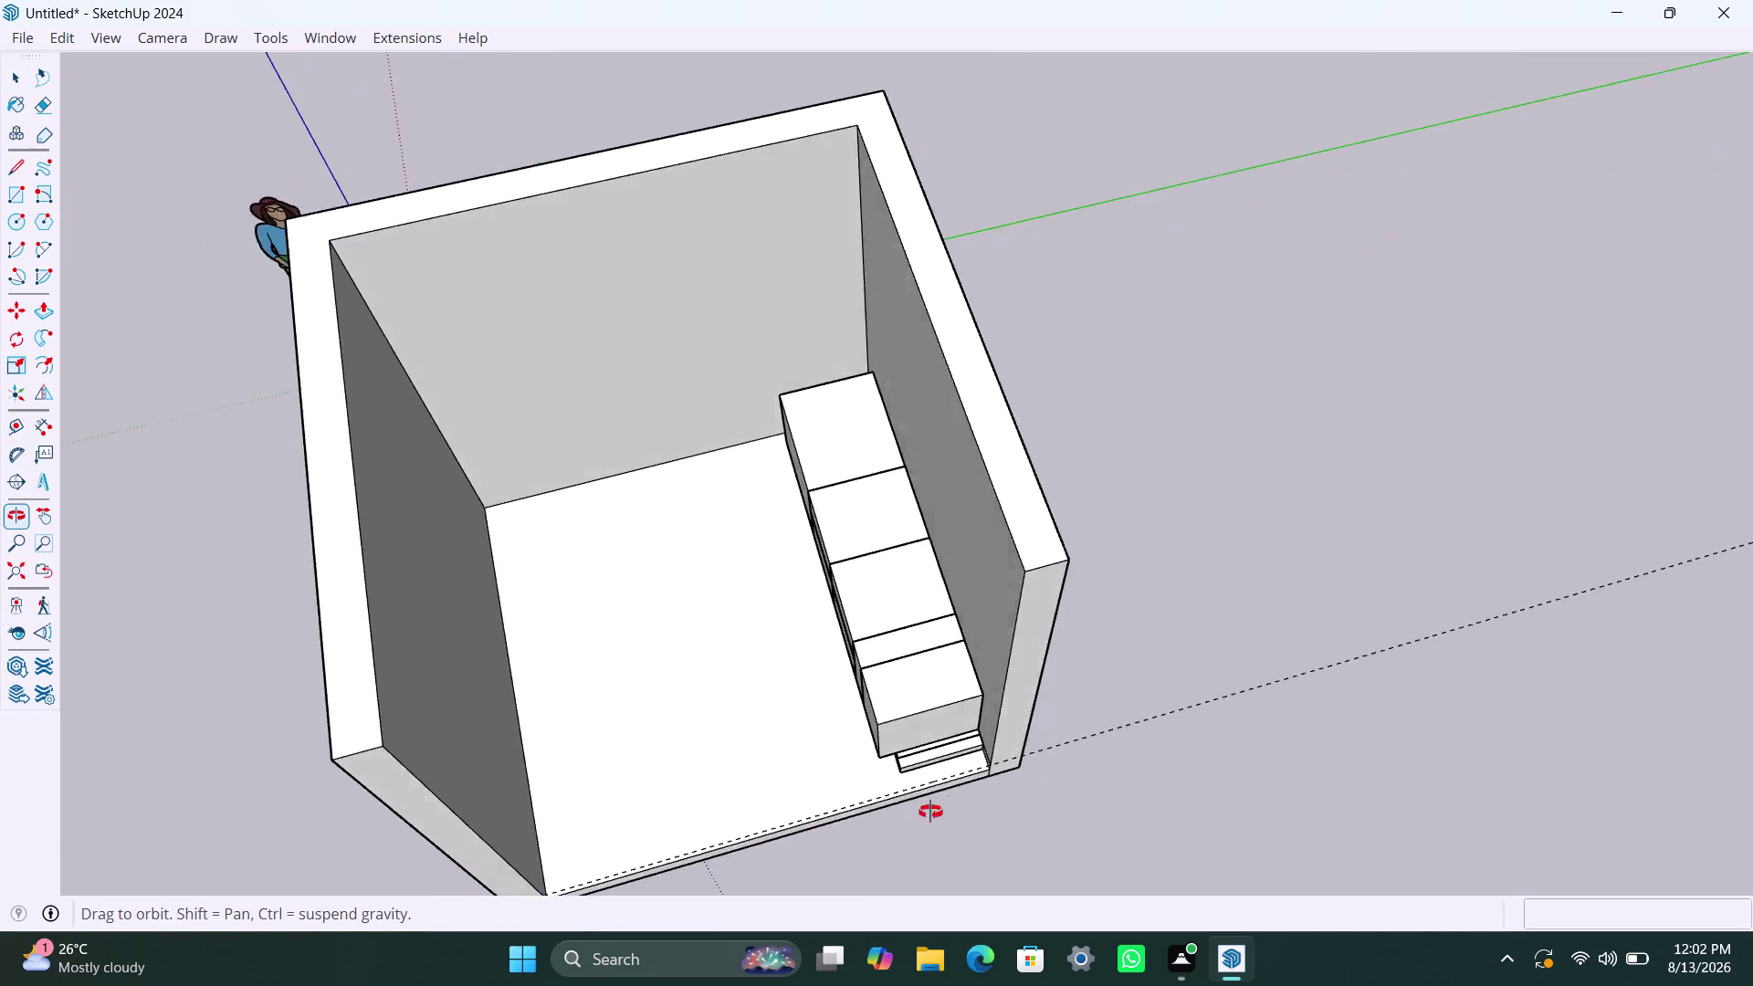
middle_drag(892, 814, 1429, 717)
scroll(up, 3)
scroll(up, 3)
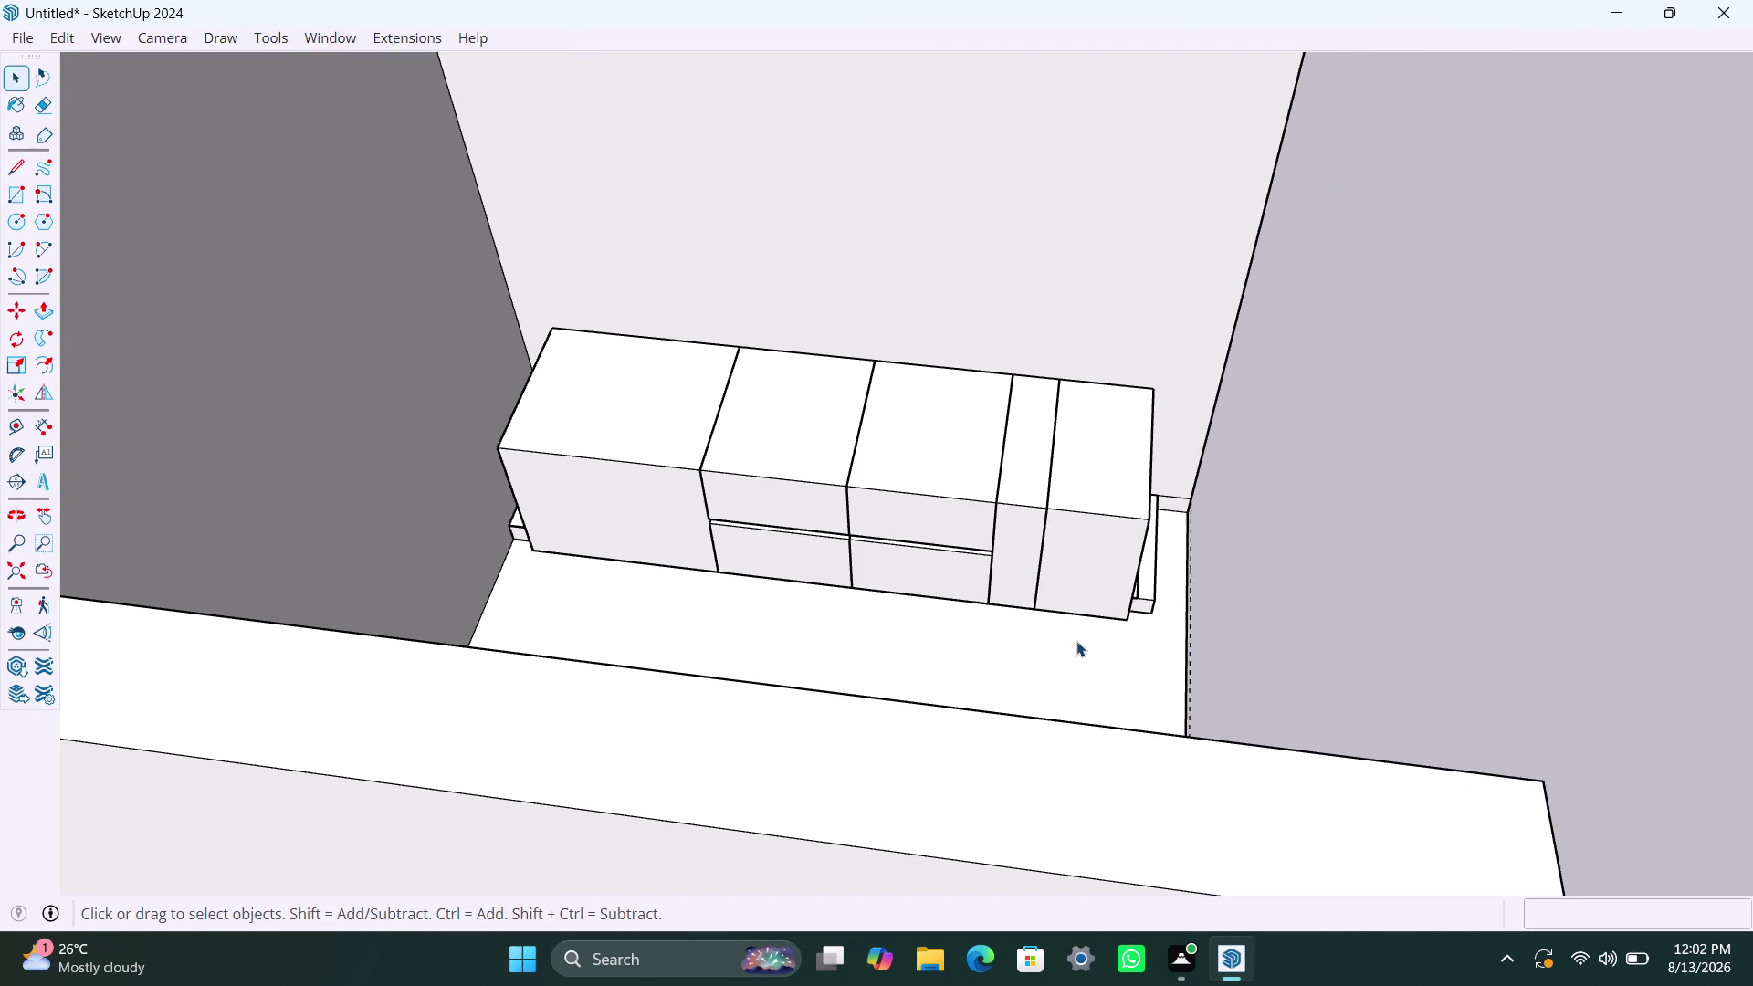
middle_drag(1006, 623, 901, 680)
scroll(up, 3)
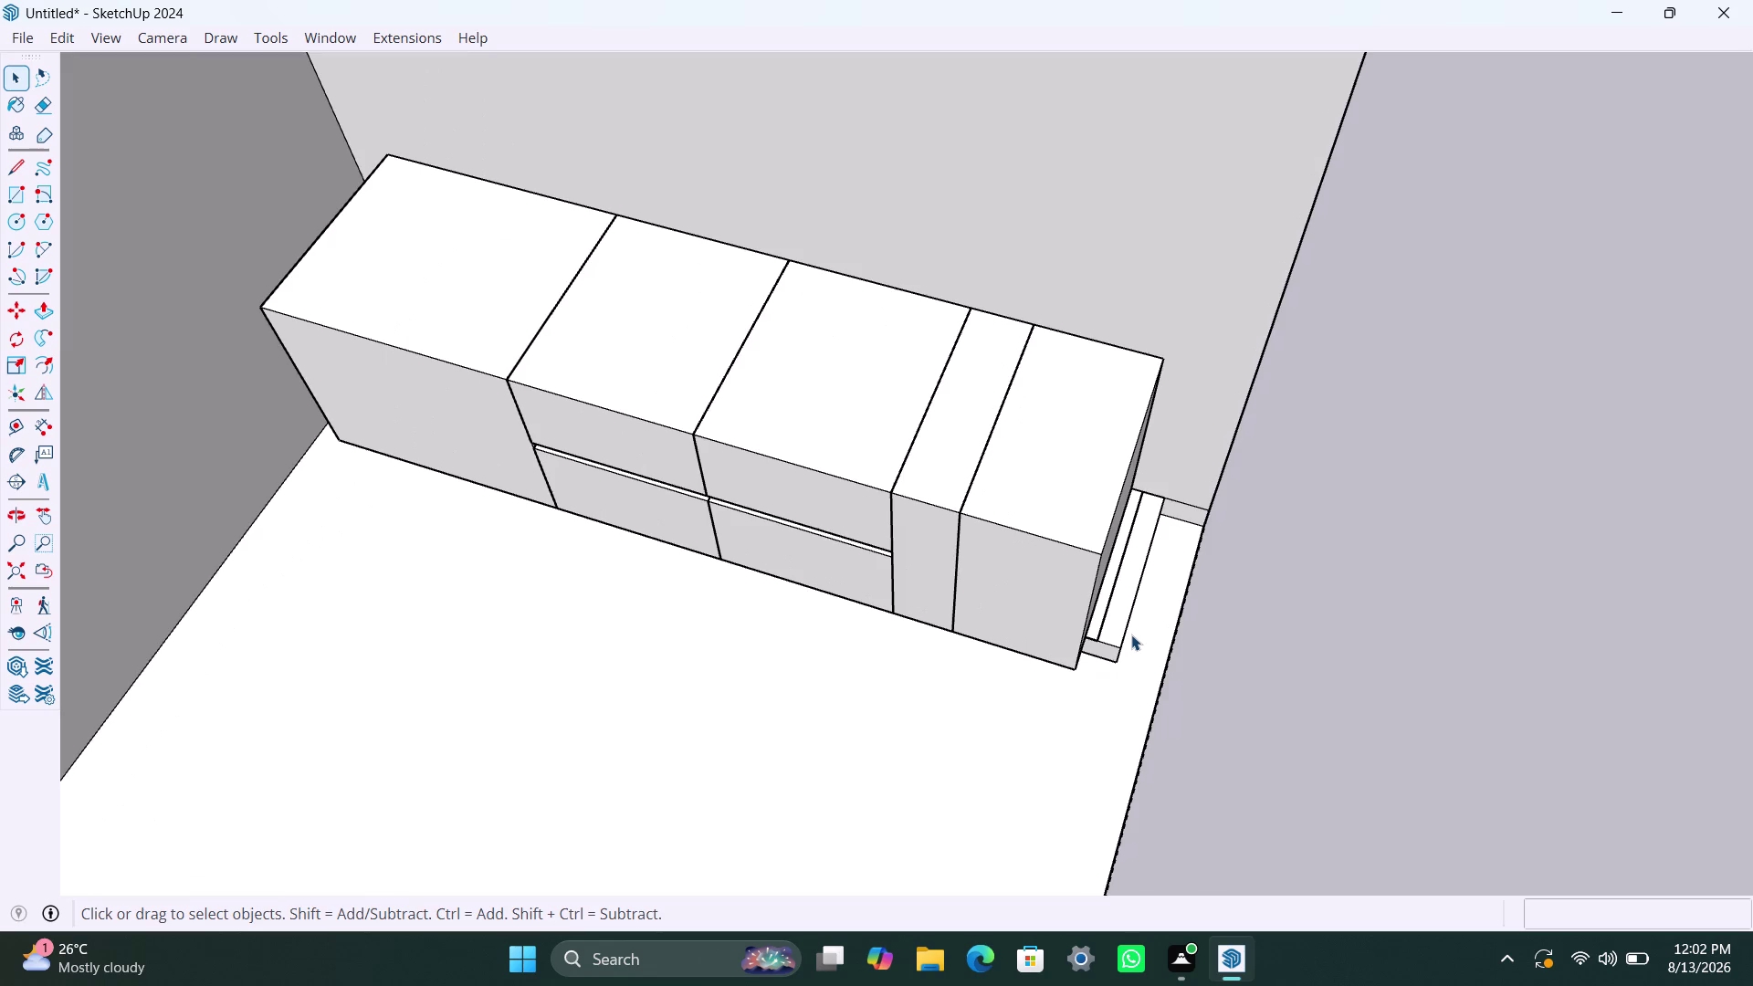
scroll(up, 3)
click(1115, 617)
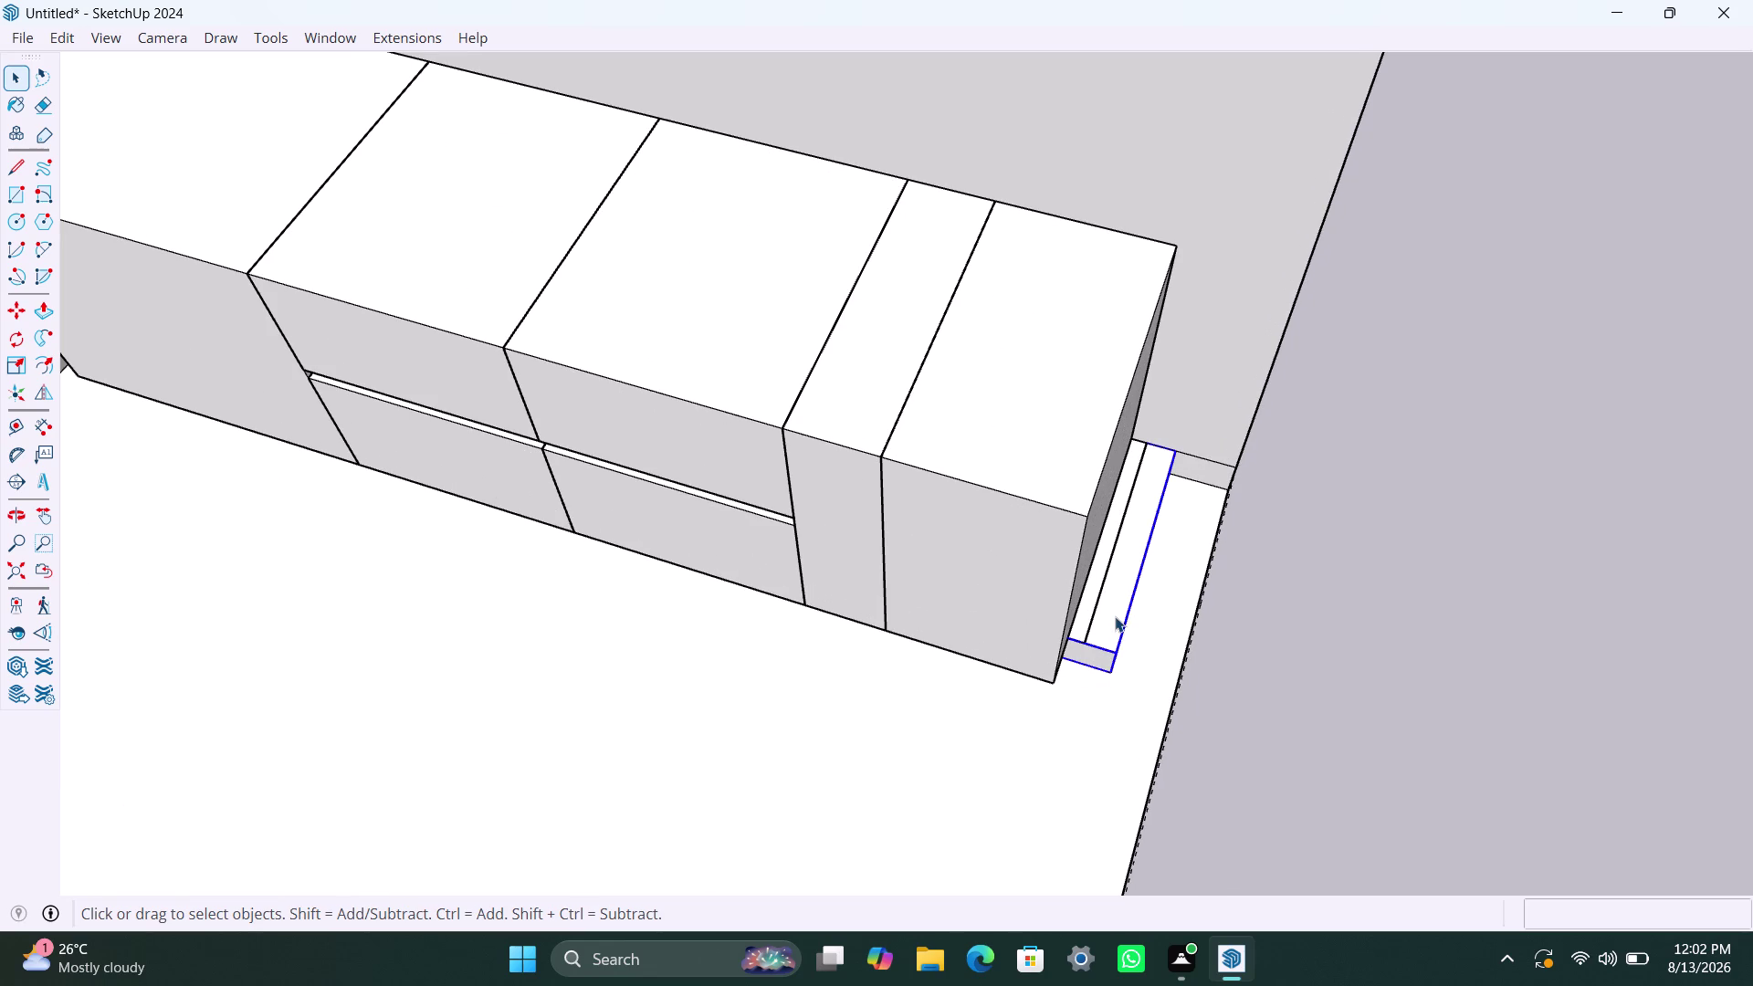
scroll(up, 3)
middle_drag(1094, 712, 943, 711)
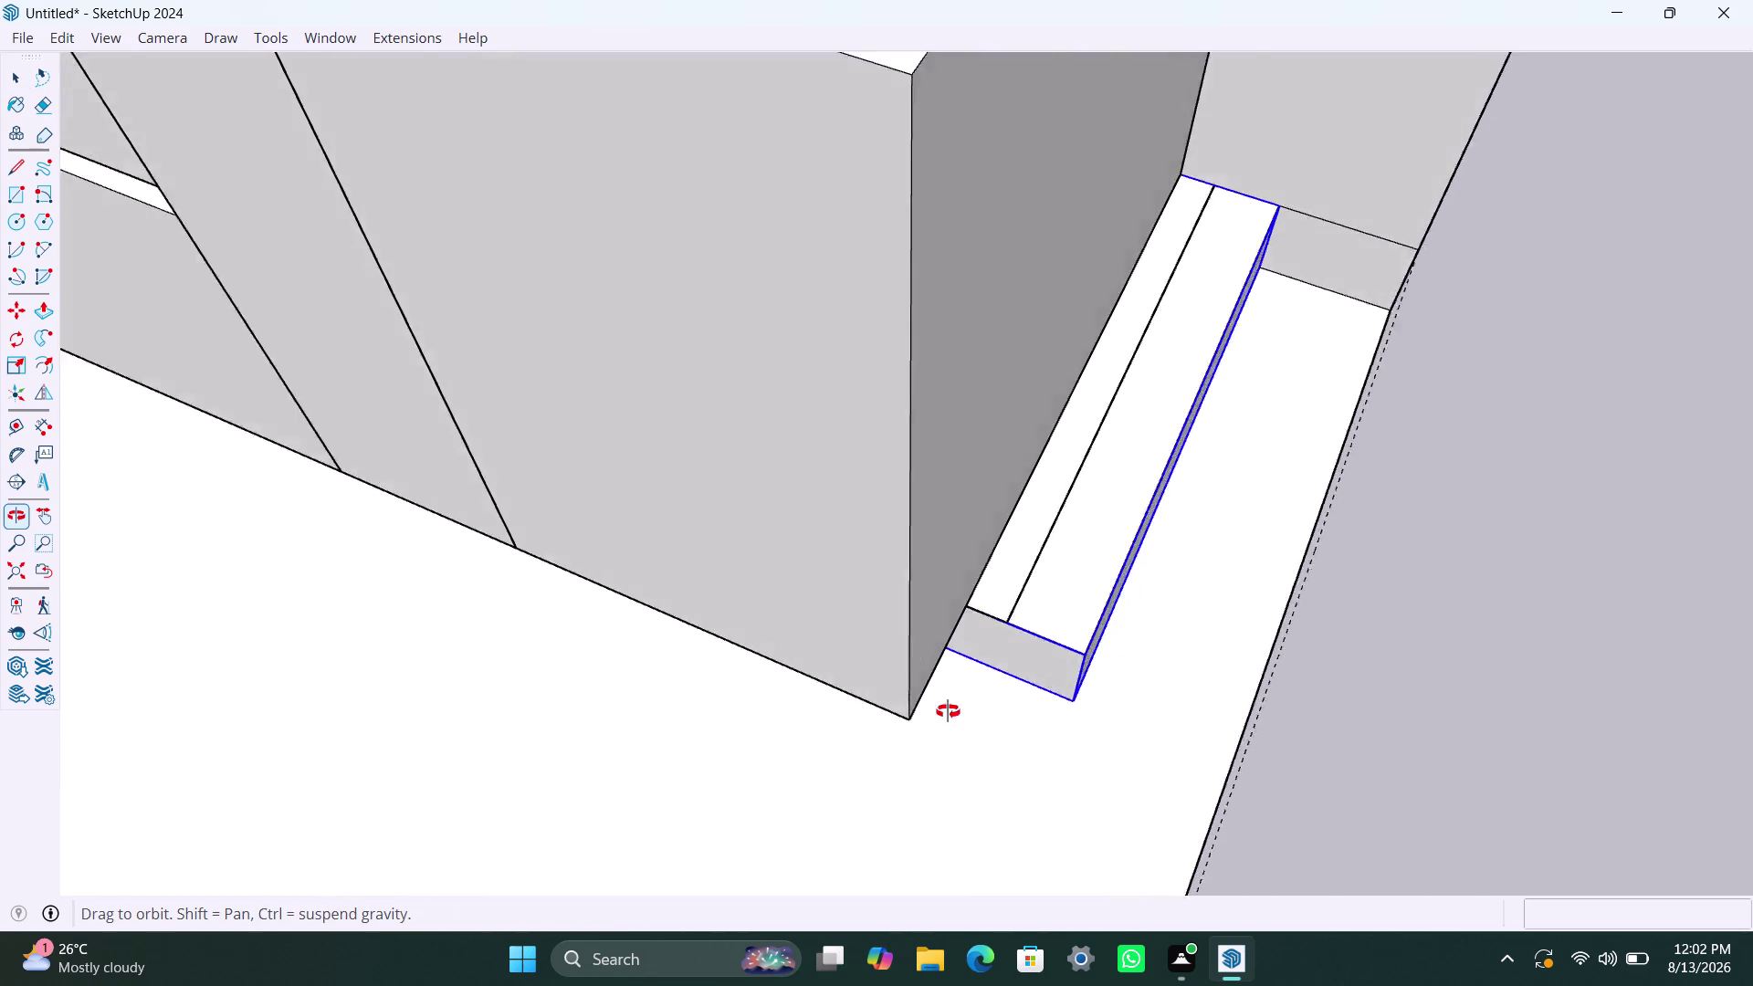
middle_drag(943, 711, 846, 708)
double_click(1017, 673)
click(1016, 673)
click(1016, 673)
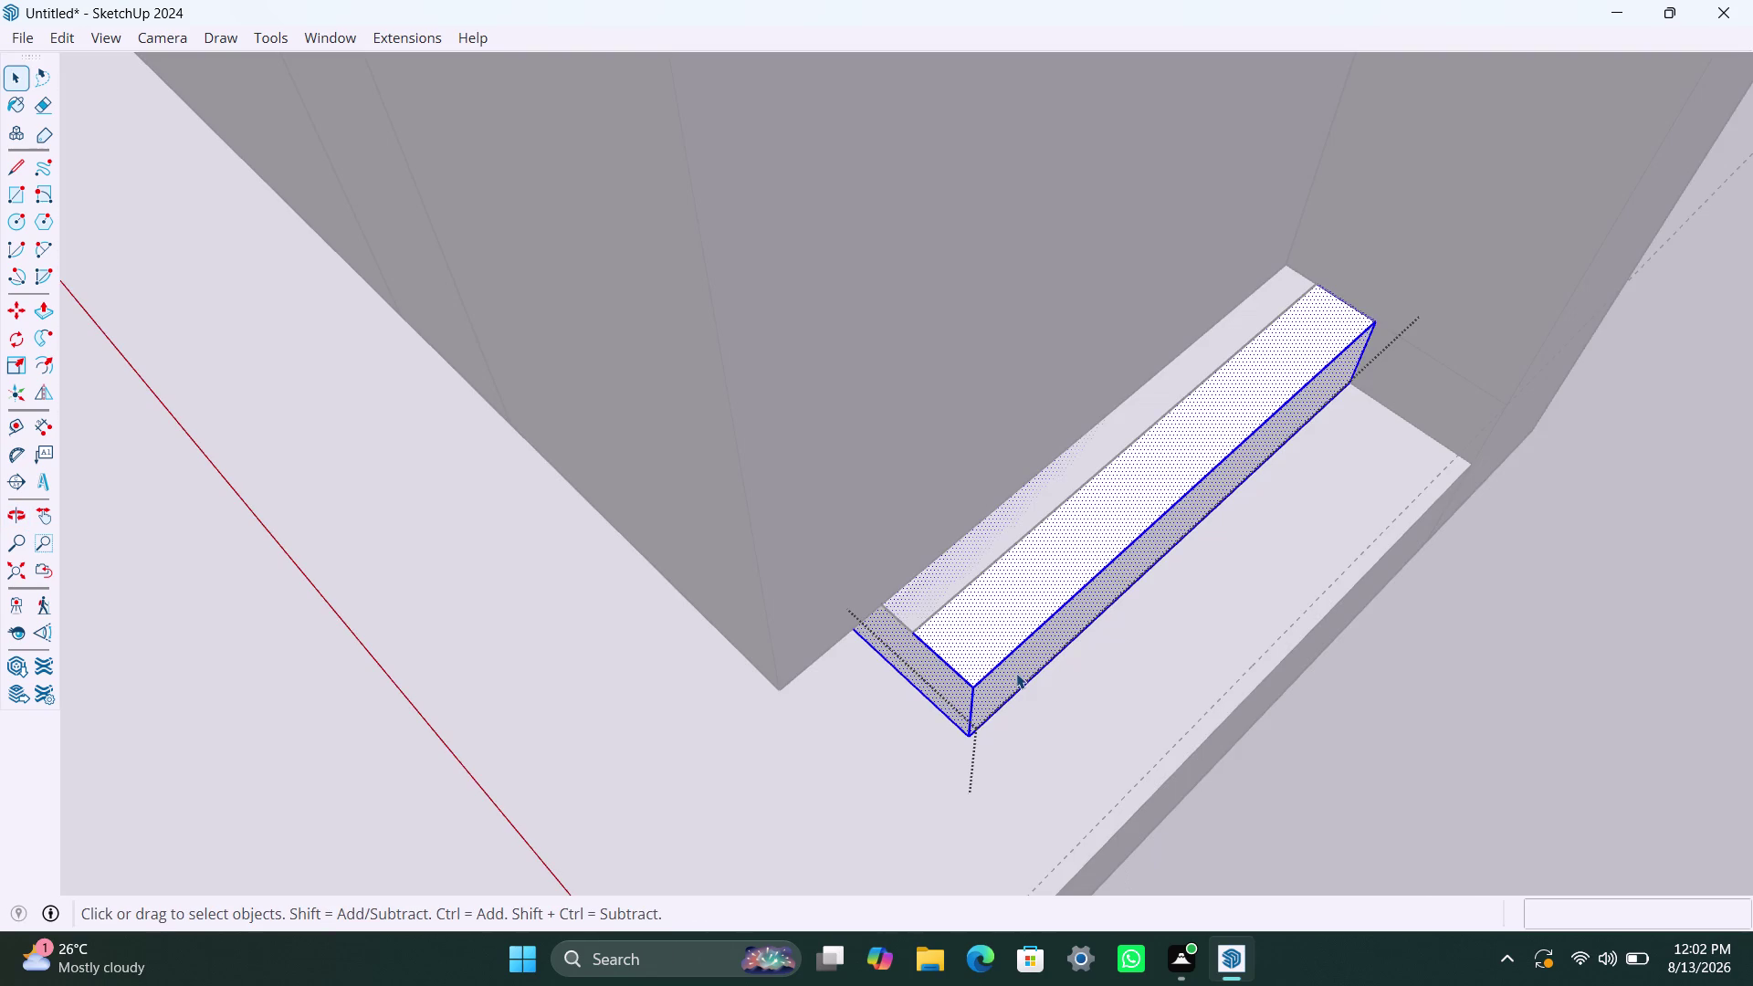
click(1016, 673)
double_click(1019, 673)
scroll(up, 3)
click(1022, 671)
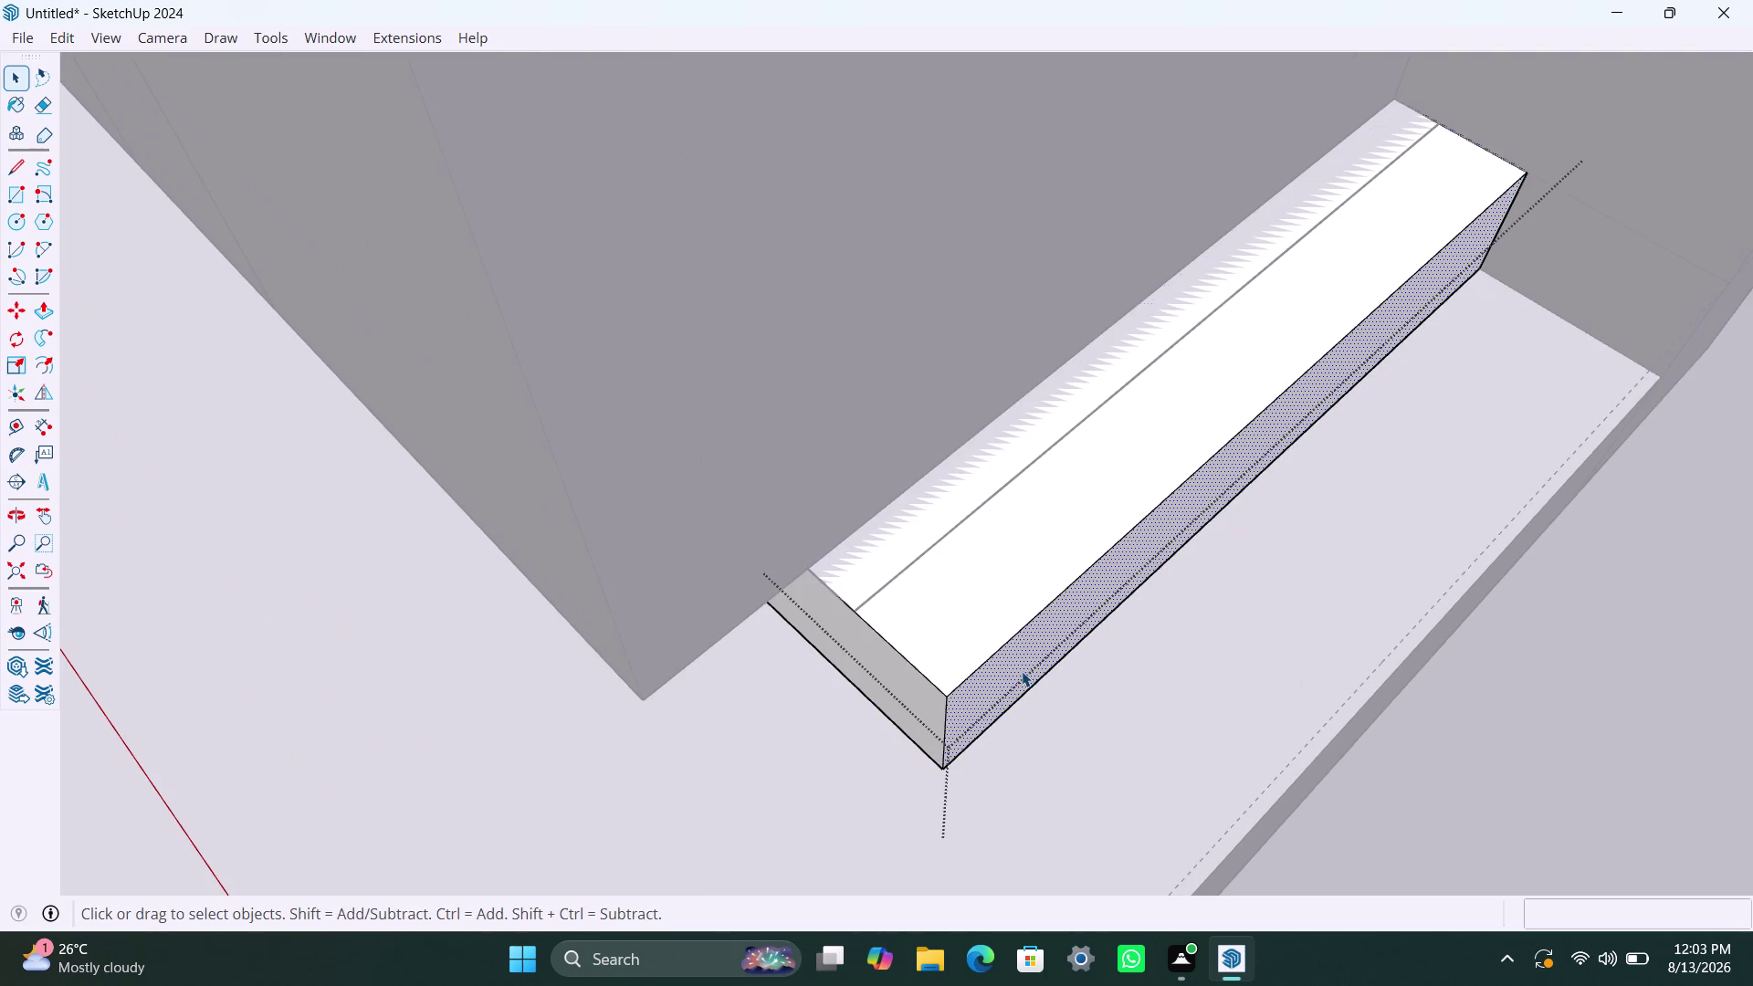
key(p)
click(1007, 673)
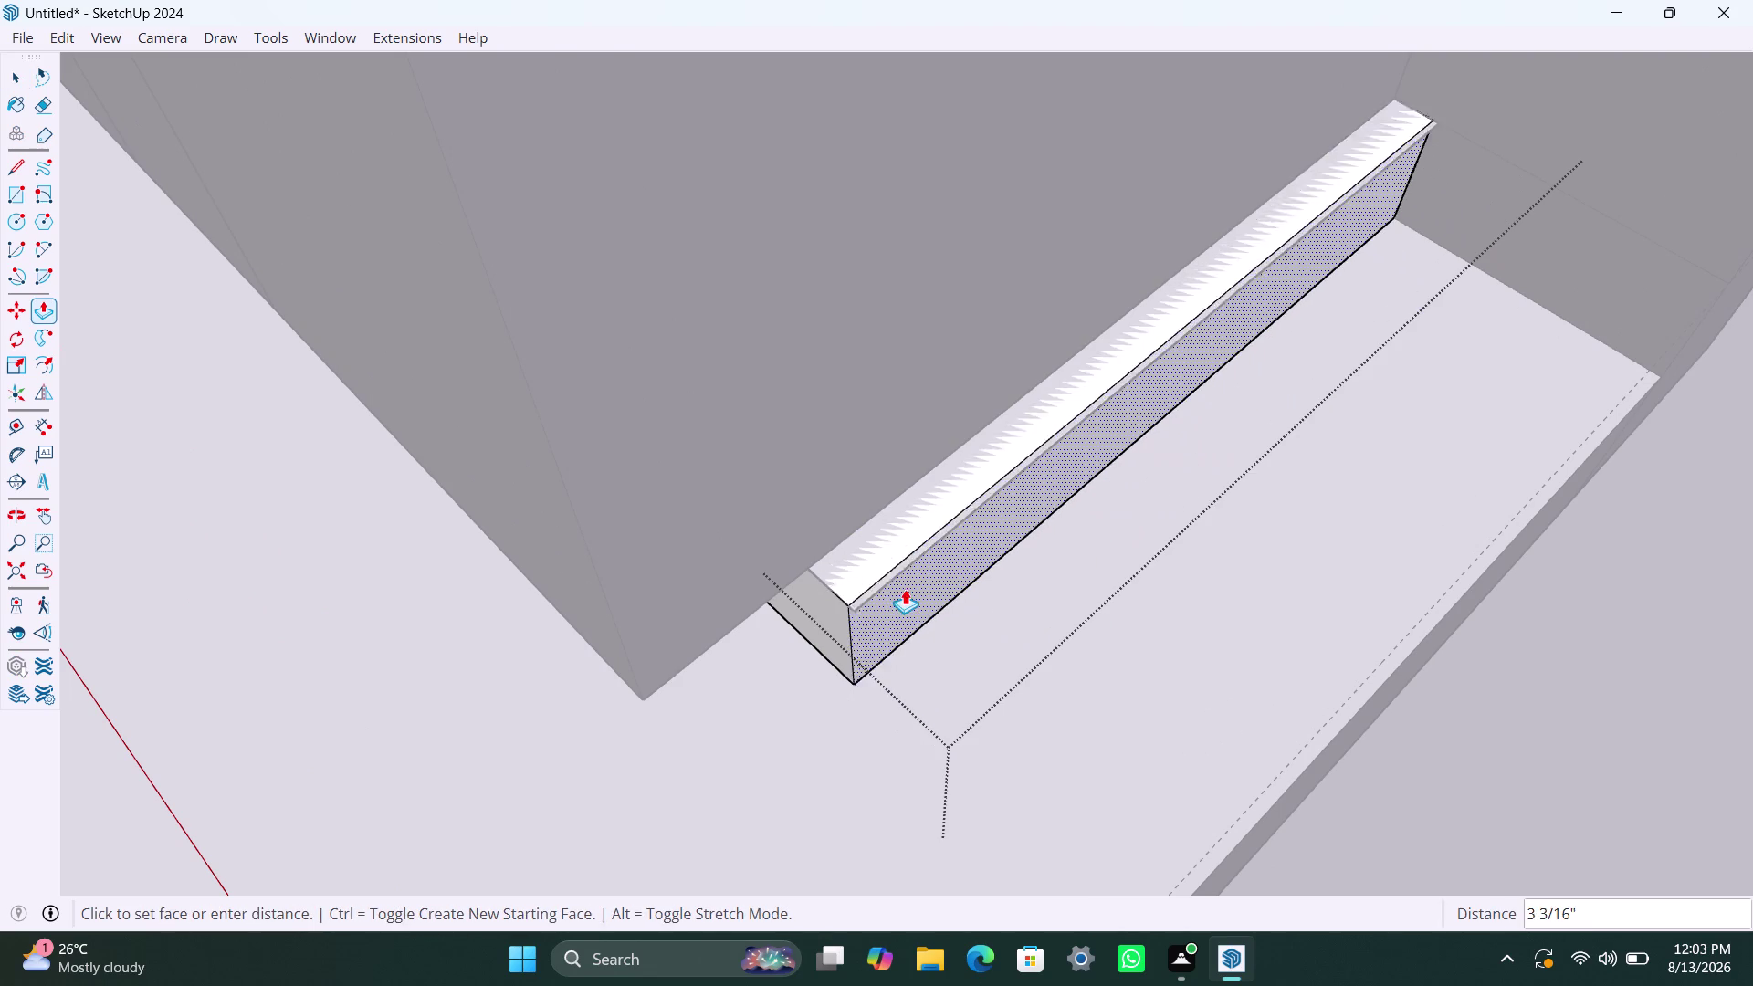
click(918, 555)
key(space)
click(1125, 680)
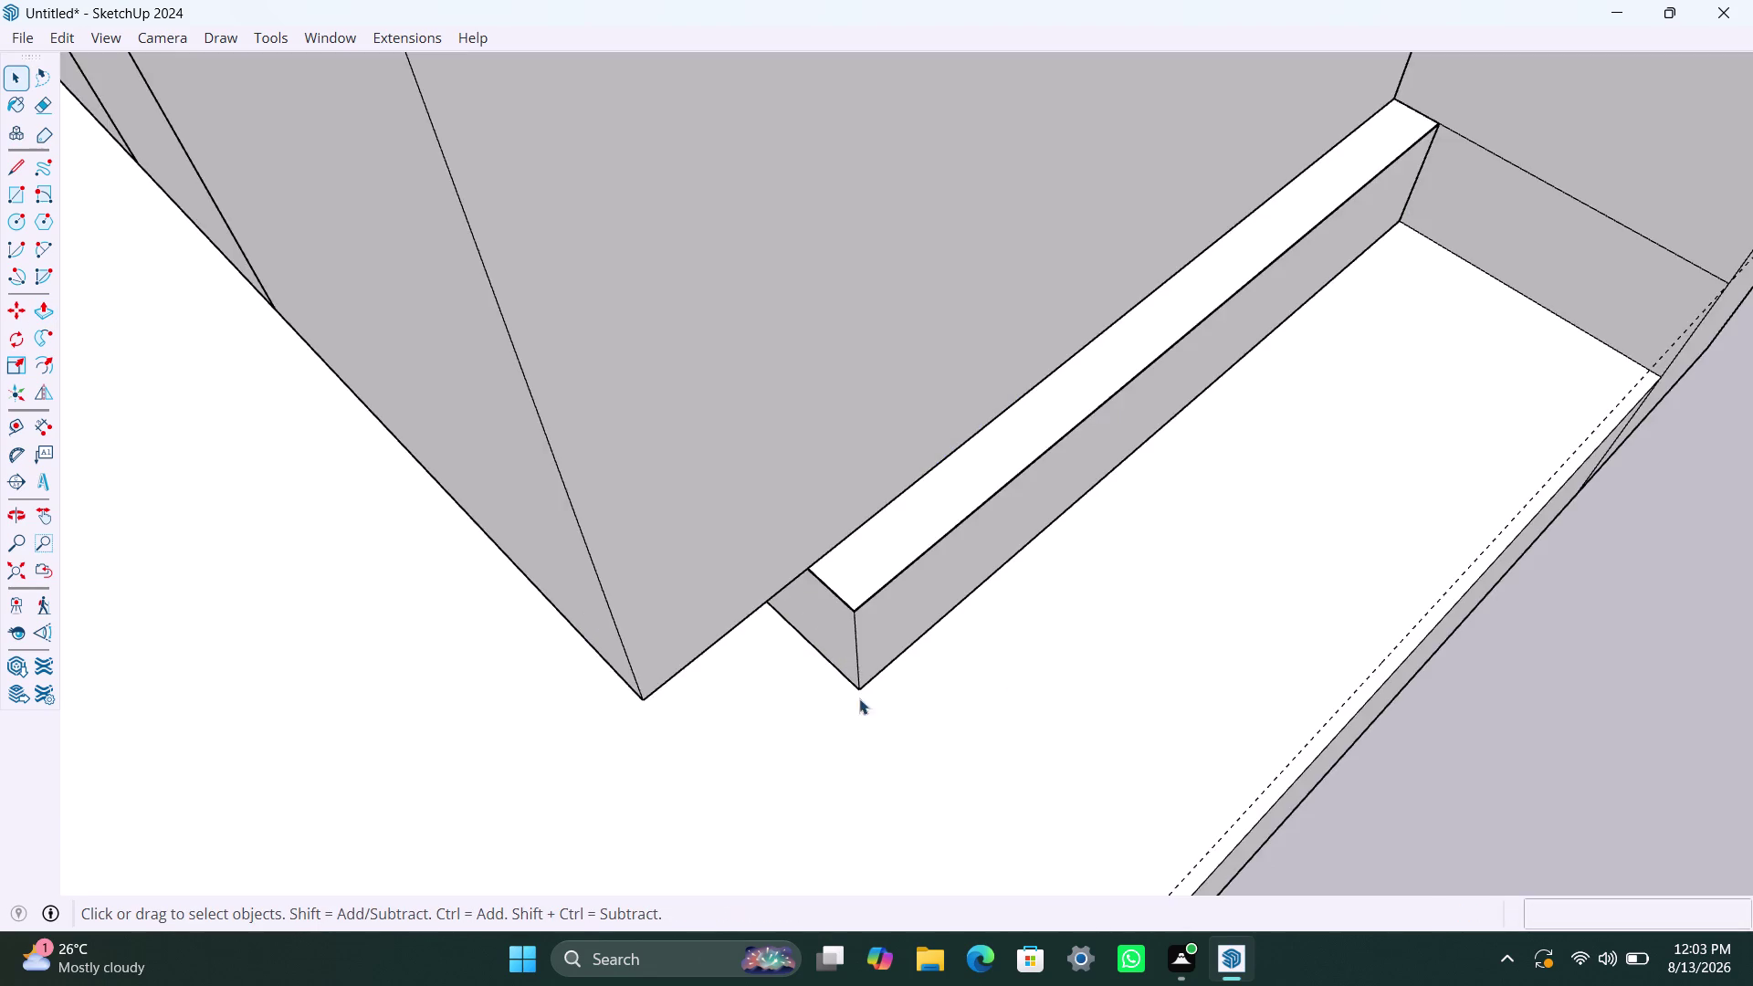
scroll(down, 3)
middle_drag(773, 743, 1257, 737)
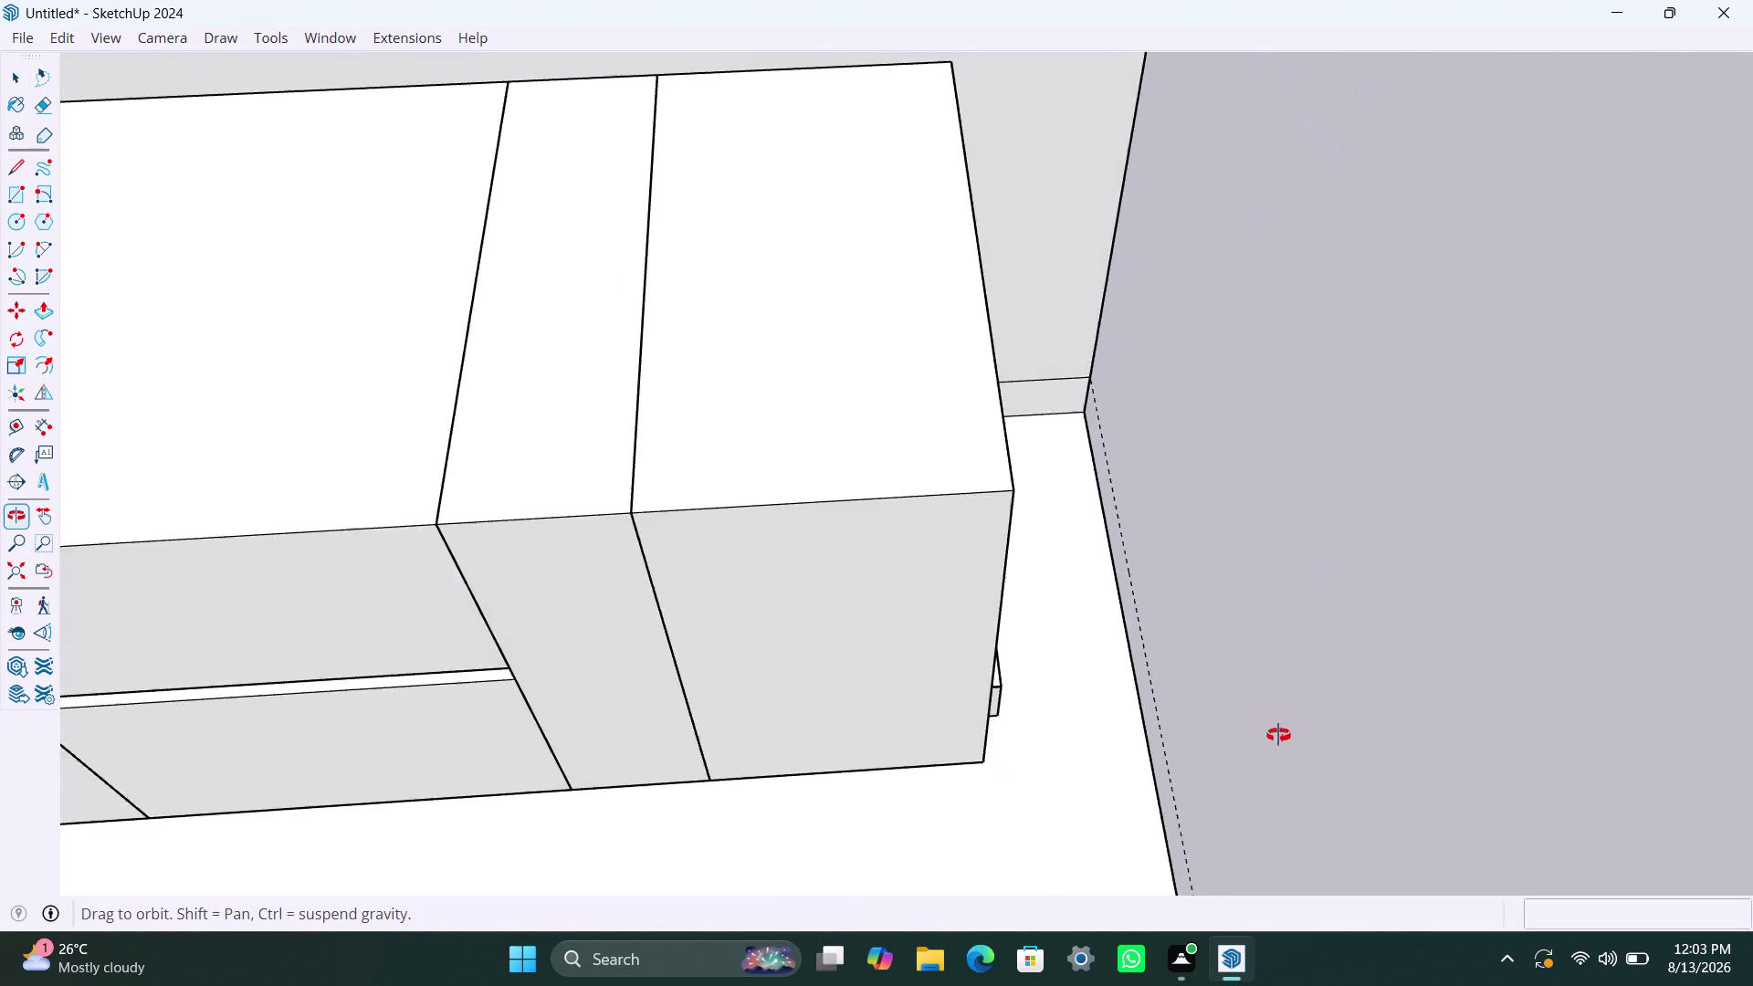
middle_drag(1257, 737, 1287, 734)
scroll(down, 3)
middle_drag(993, 774, 809, 783)
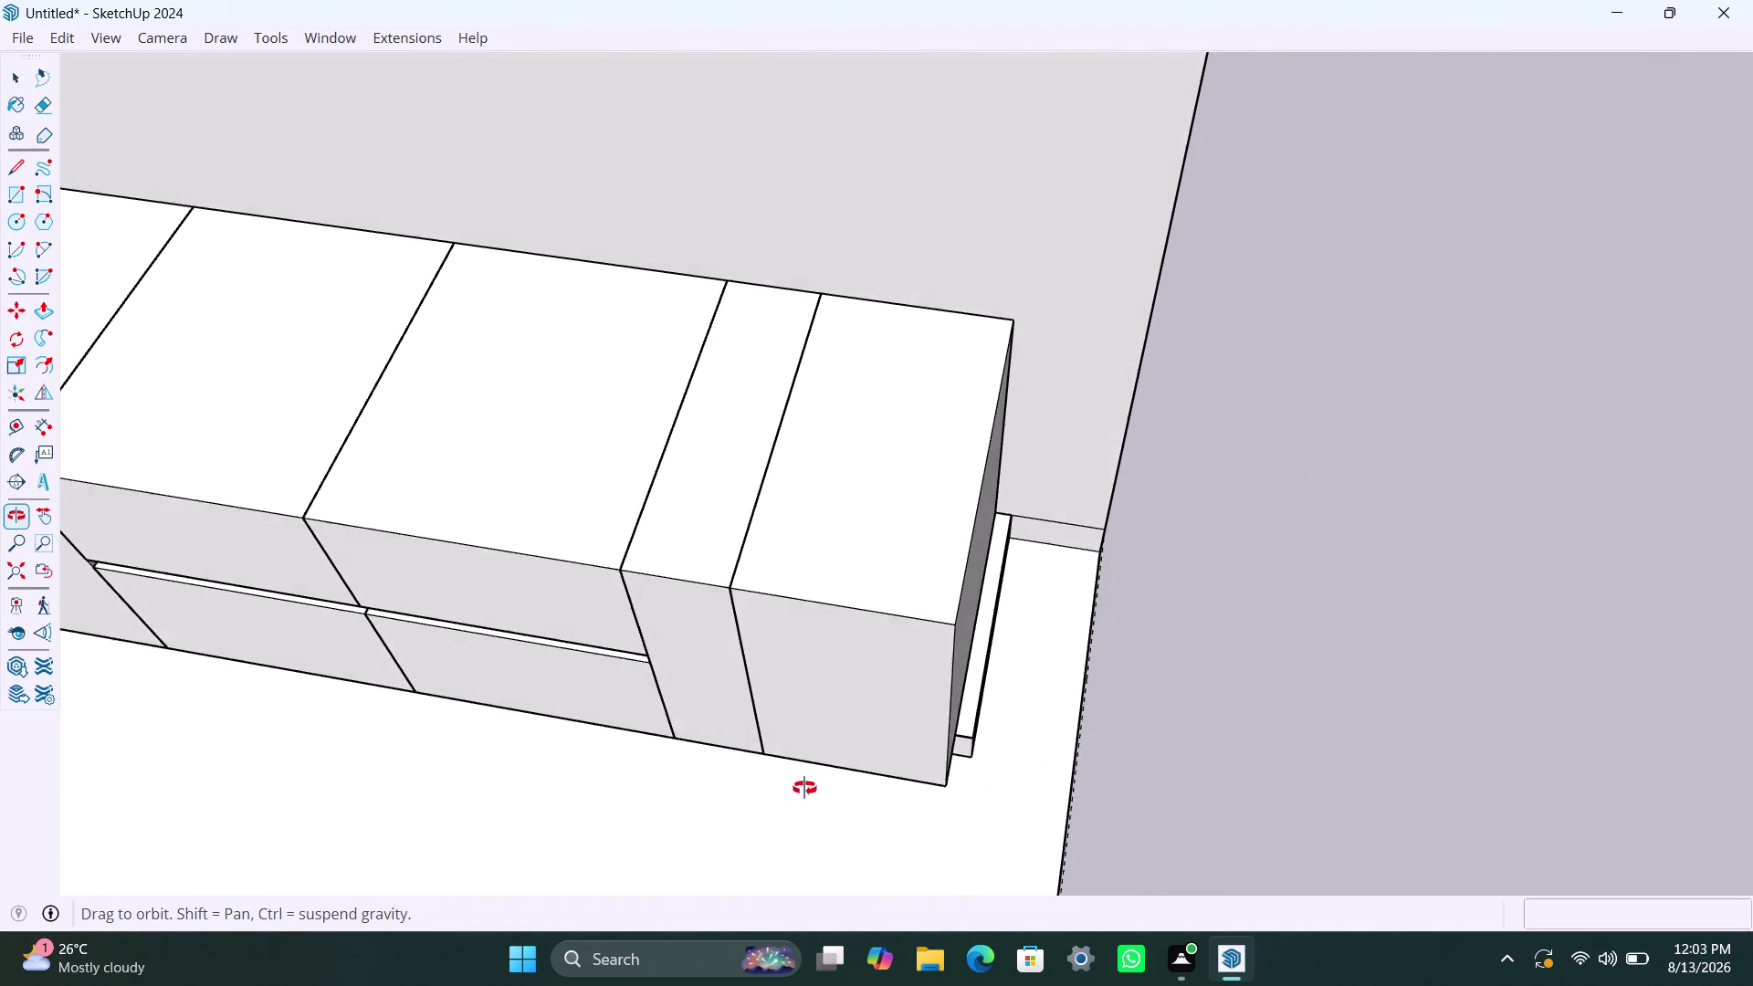
middle_drag(809, 783, 798, 793)
scroll(down, 3)
scroll(up, 3)
middle_drag(994, 748, 961, 794)
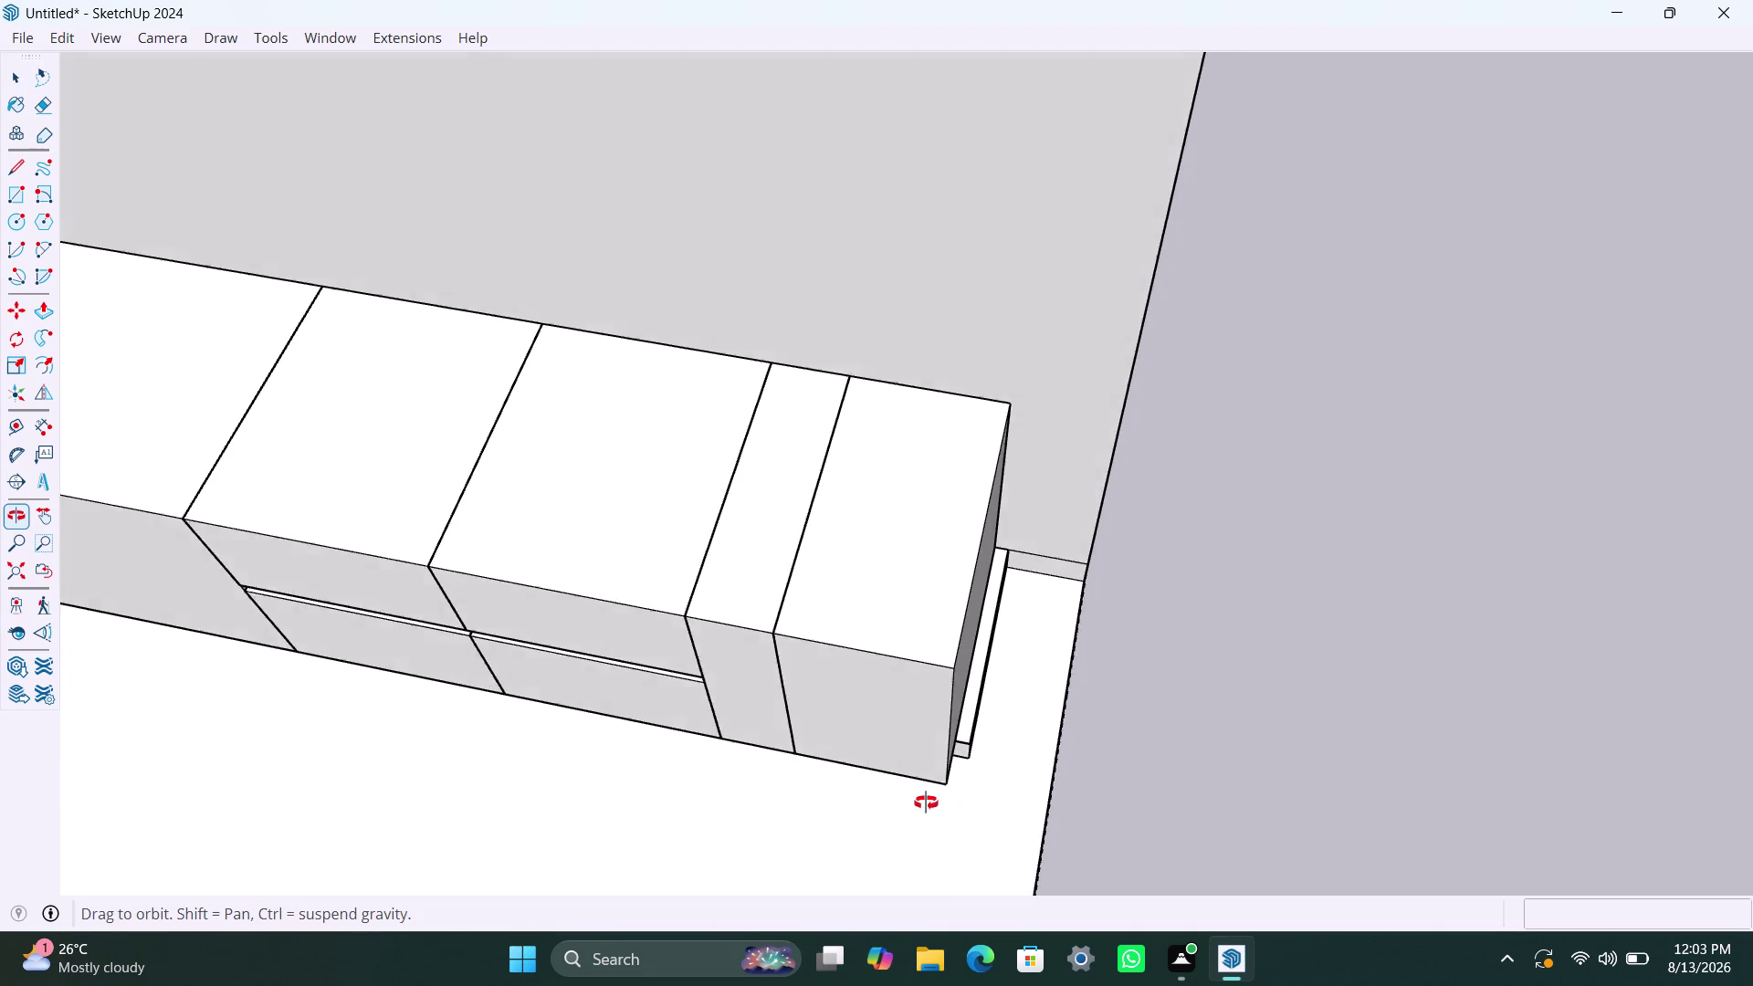
middle_drag(962, 794, 737, 705)
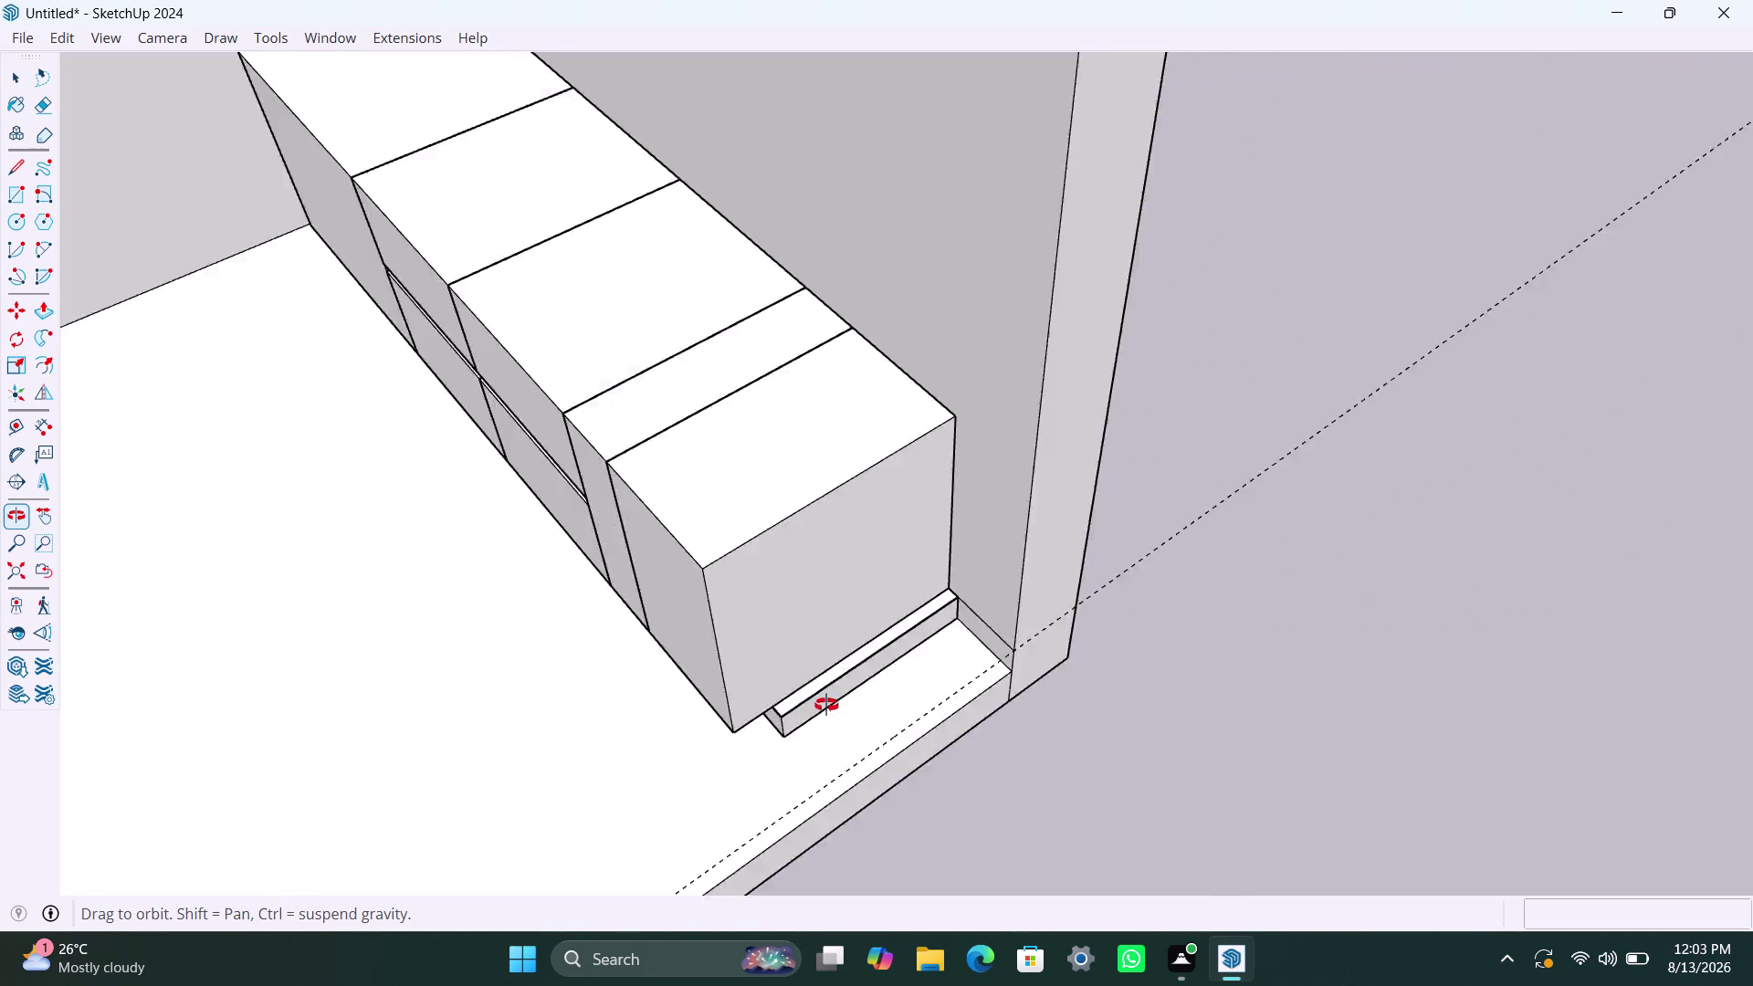
middle_drag(737, 705, 1169, 710)
scroll(down, 3)
middle_drag(983, 808, 849, 829)
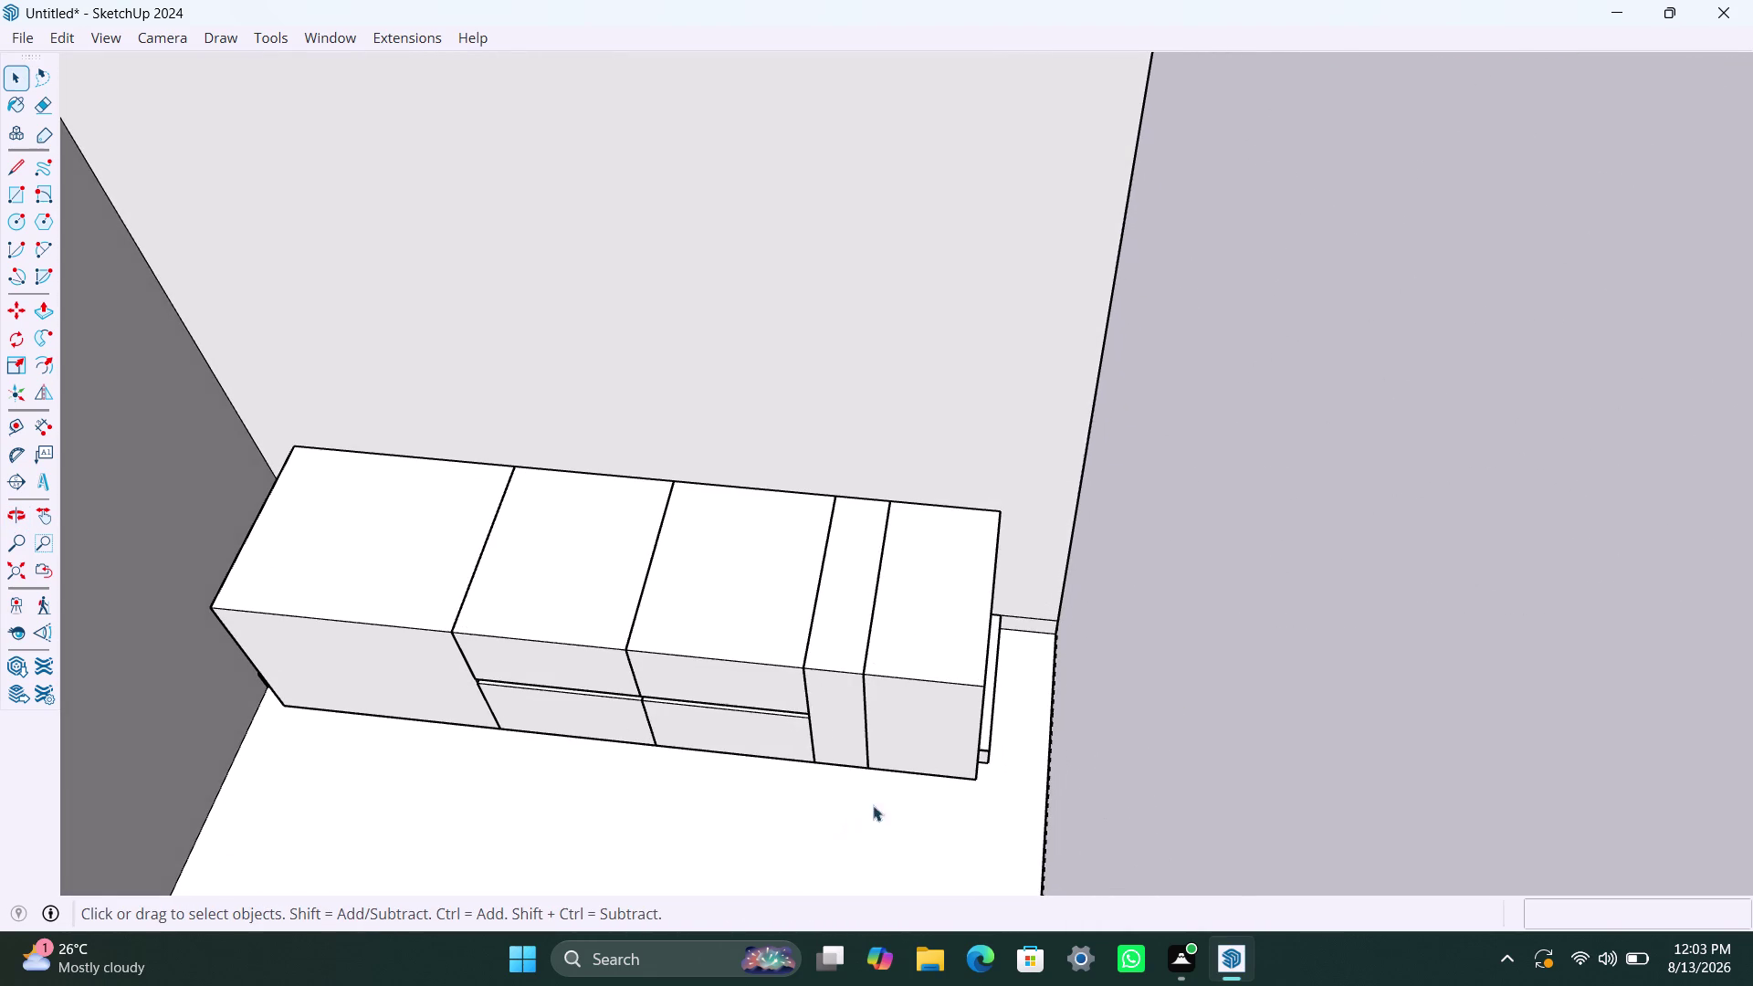
scroll(down, 3)
middle_drag(975, 796, 888, 824)
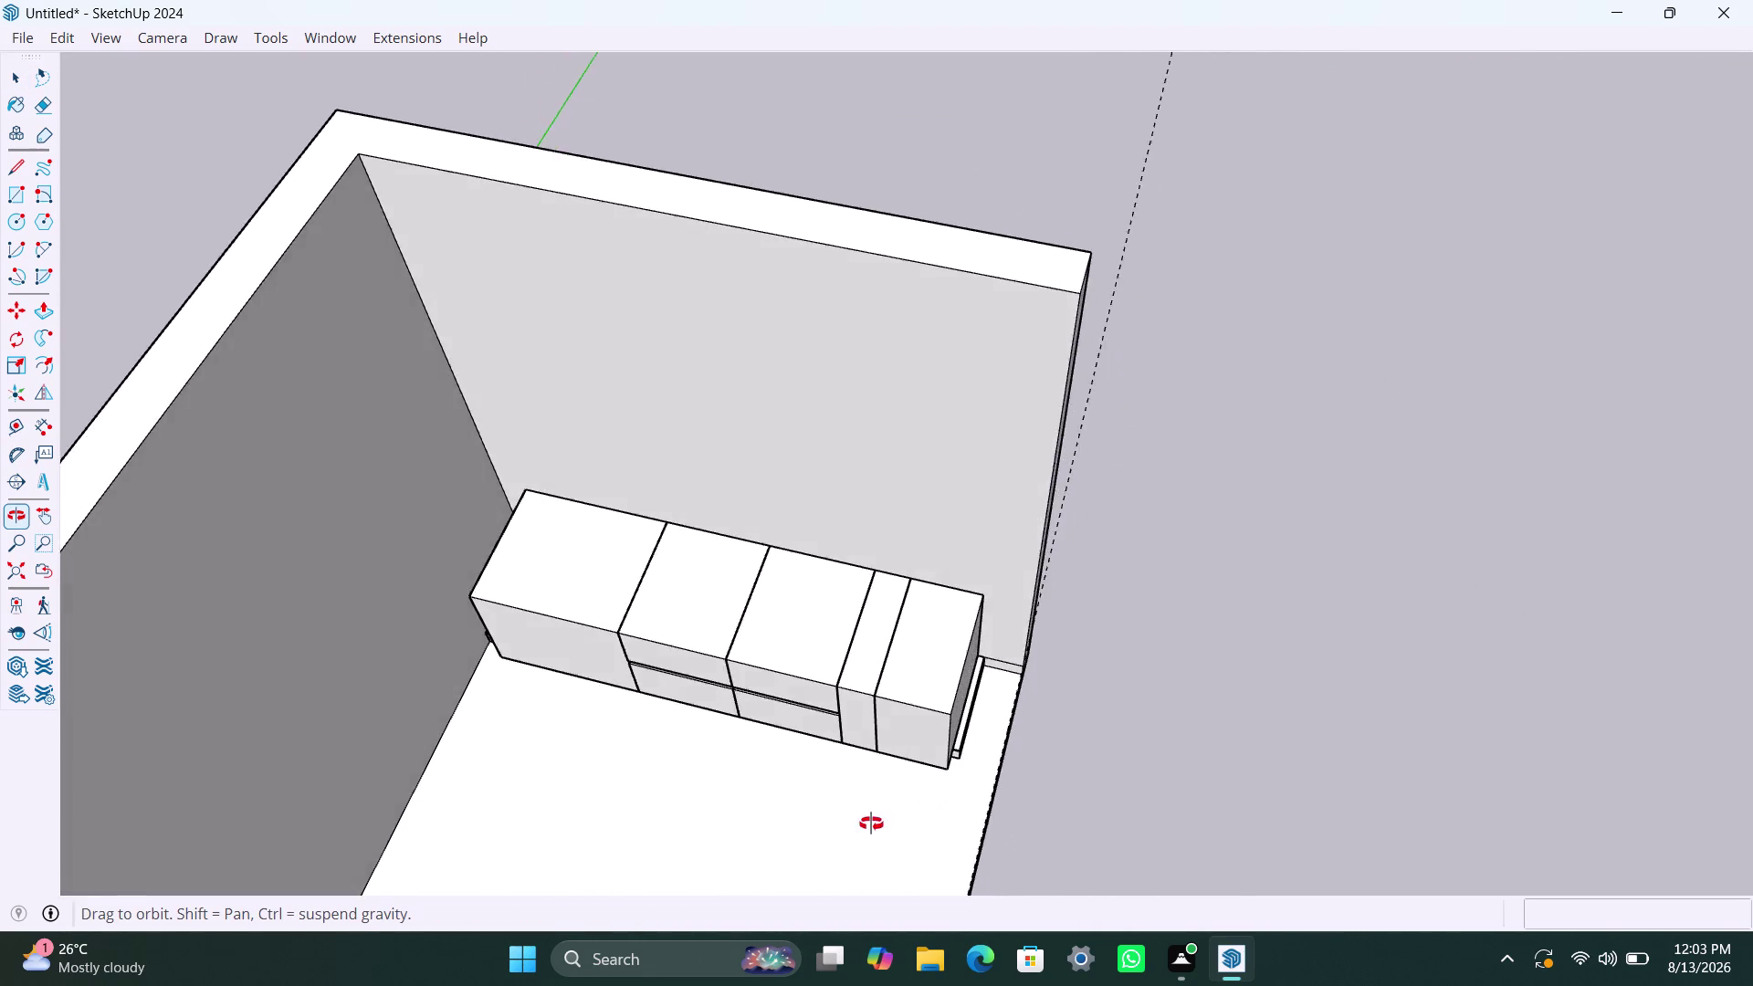
middle_drag(888, 823, 354, 772)
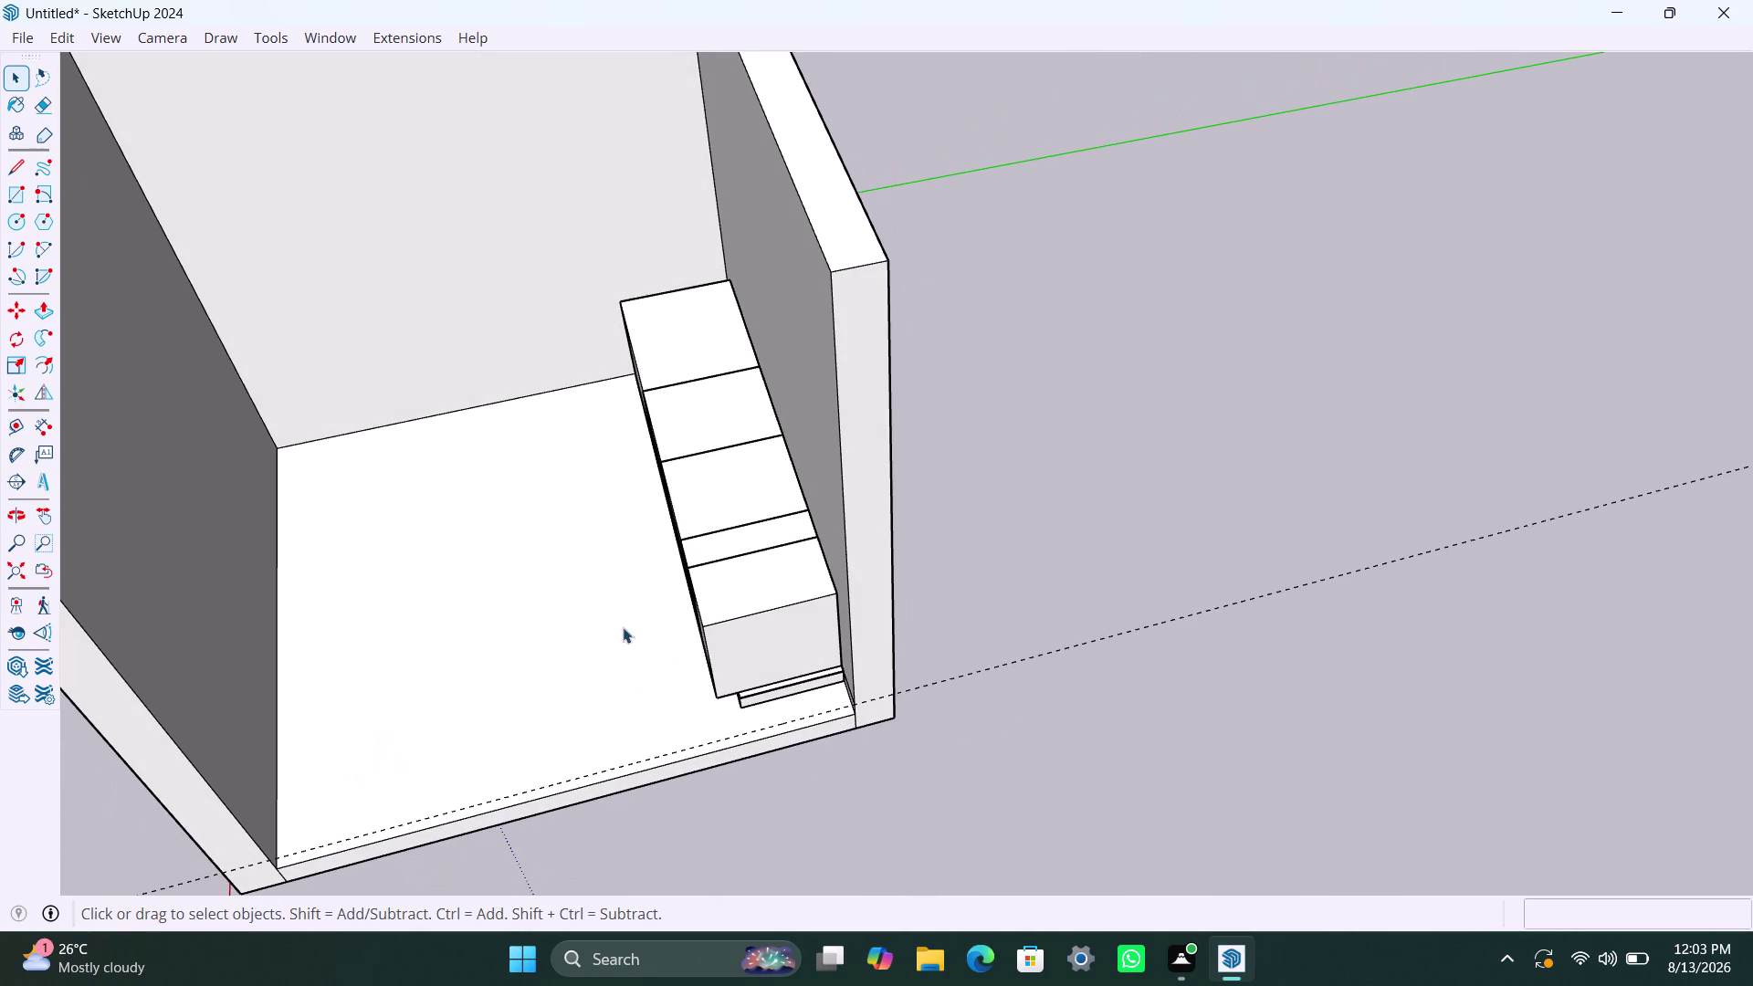
Inside the walls group, push the right wall's inner face 4 1/2".
click(800, 338)
double_click(800, 338)
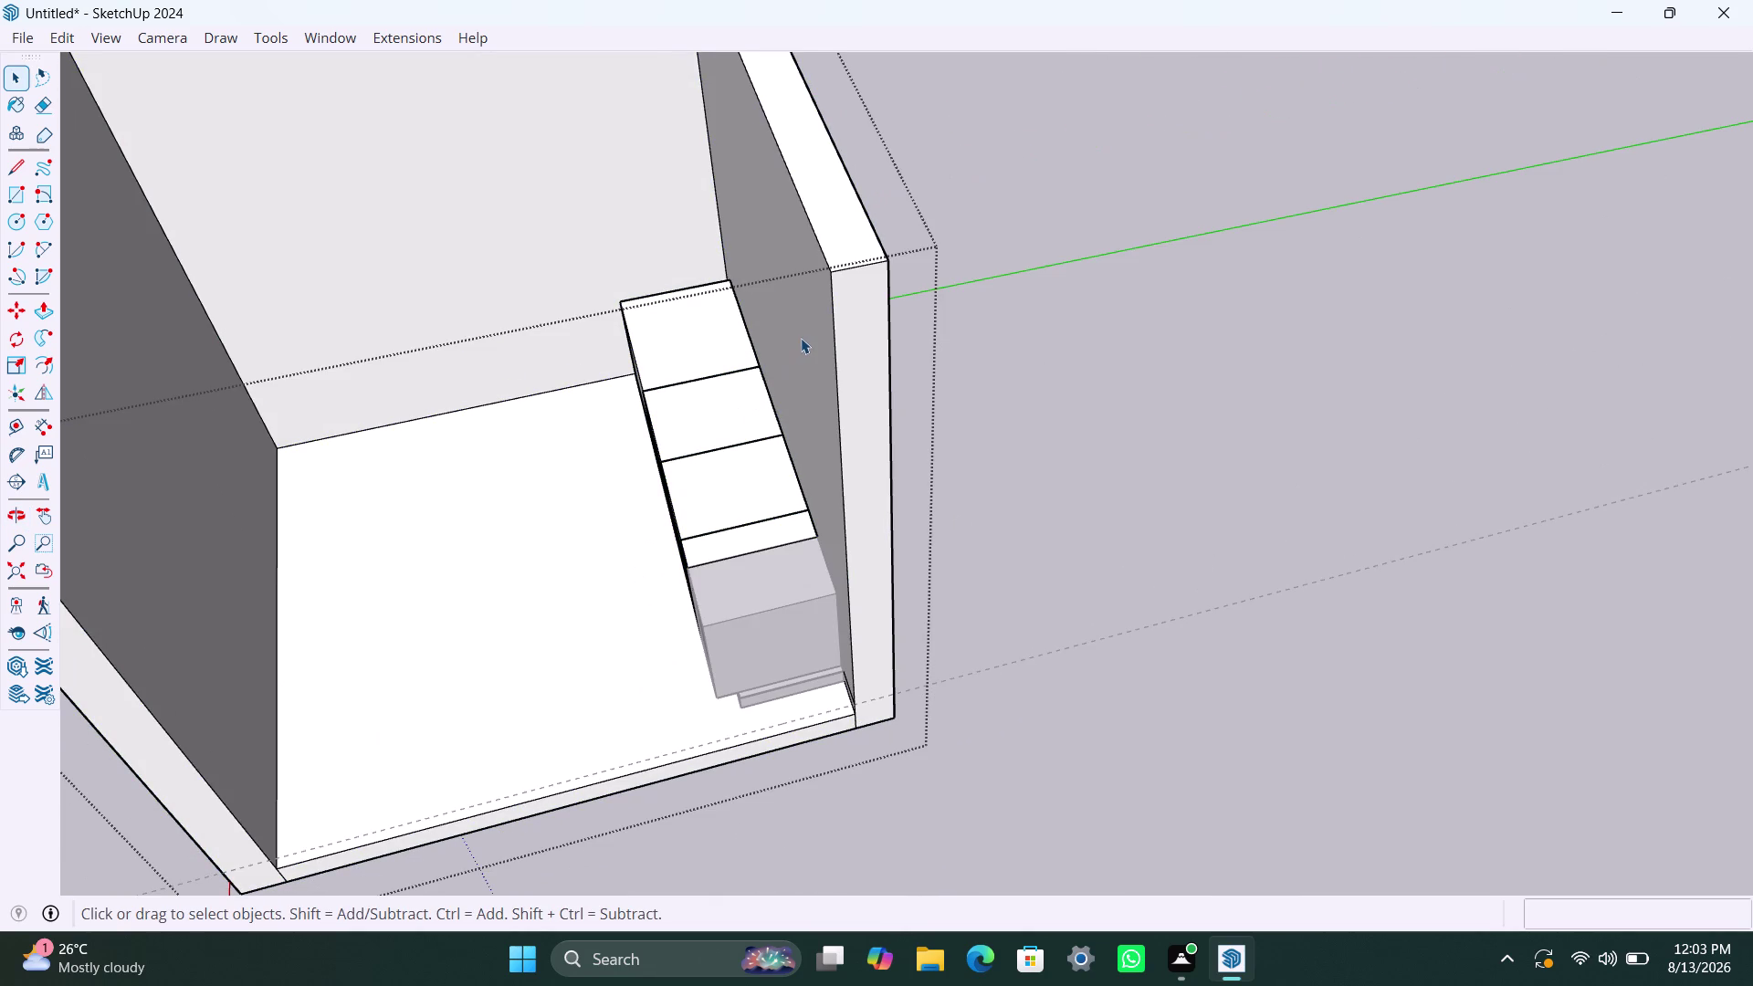
click(801, 338)
click(807, 337)
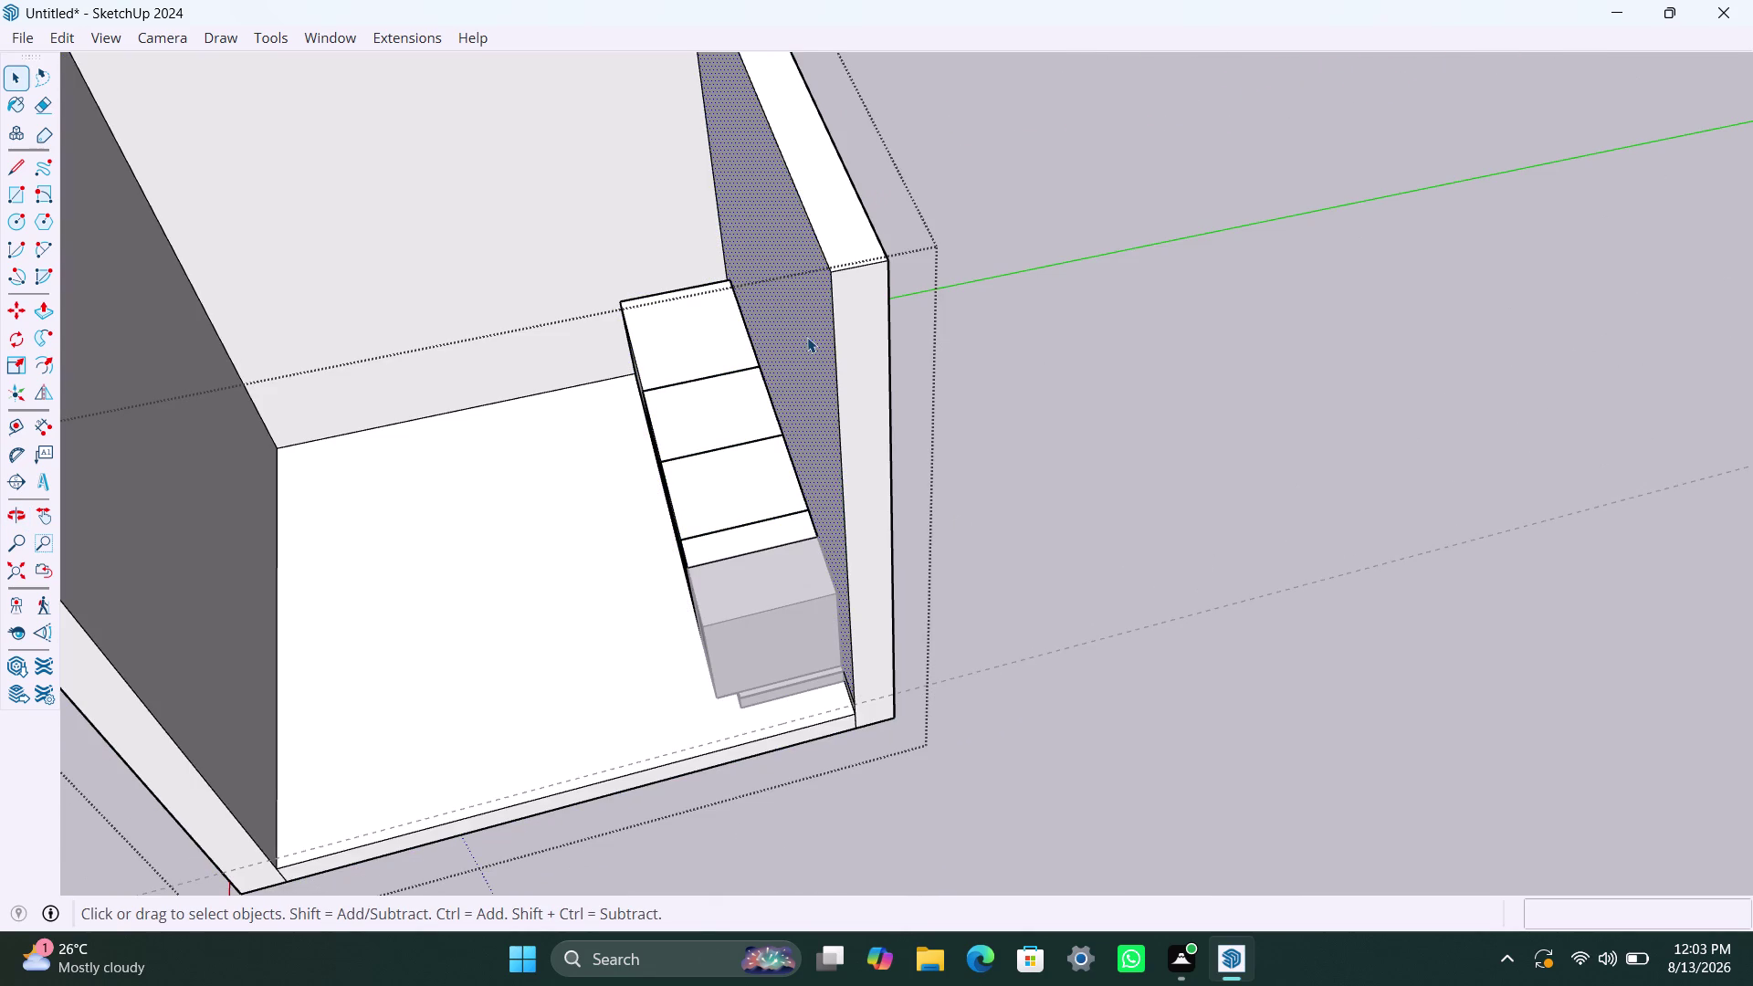
key(p)
click(807, 337)
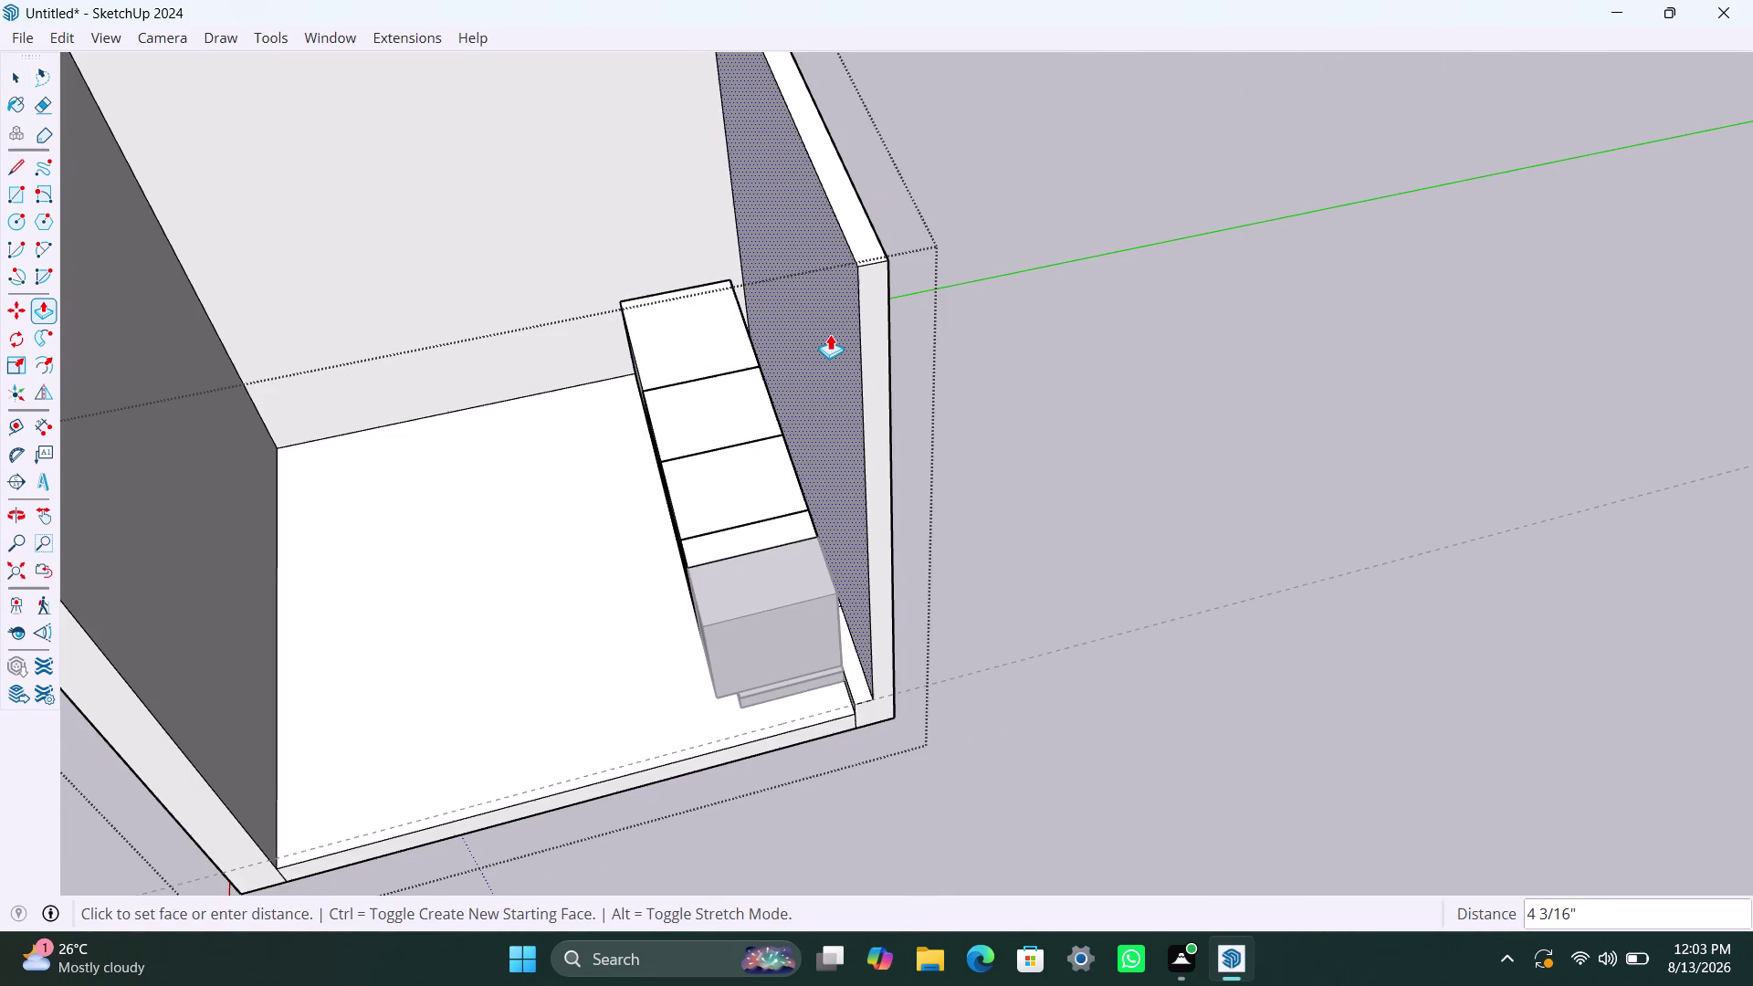
key(4)
text(.5")
key(Return)
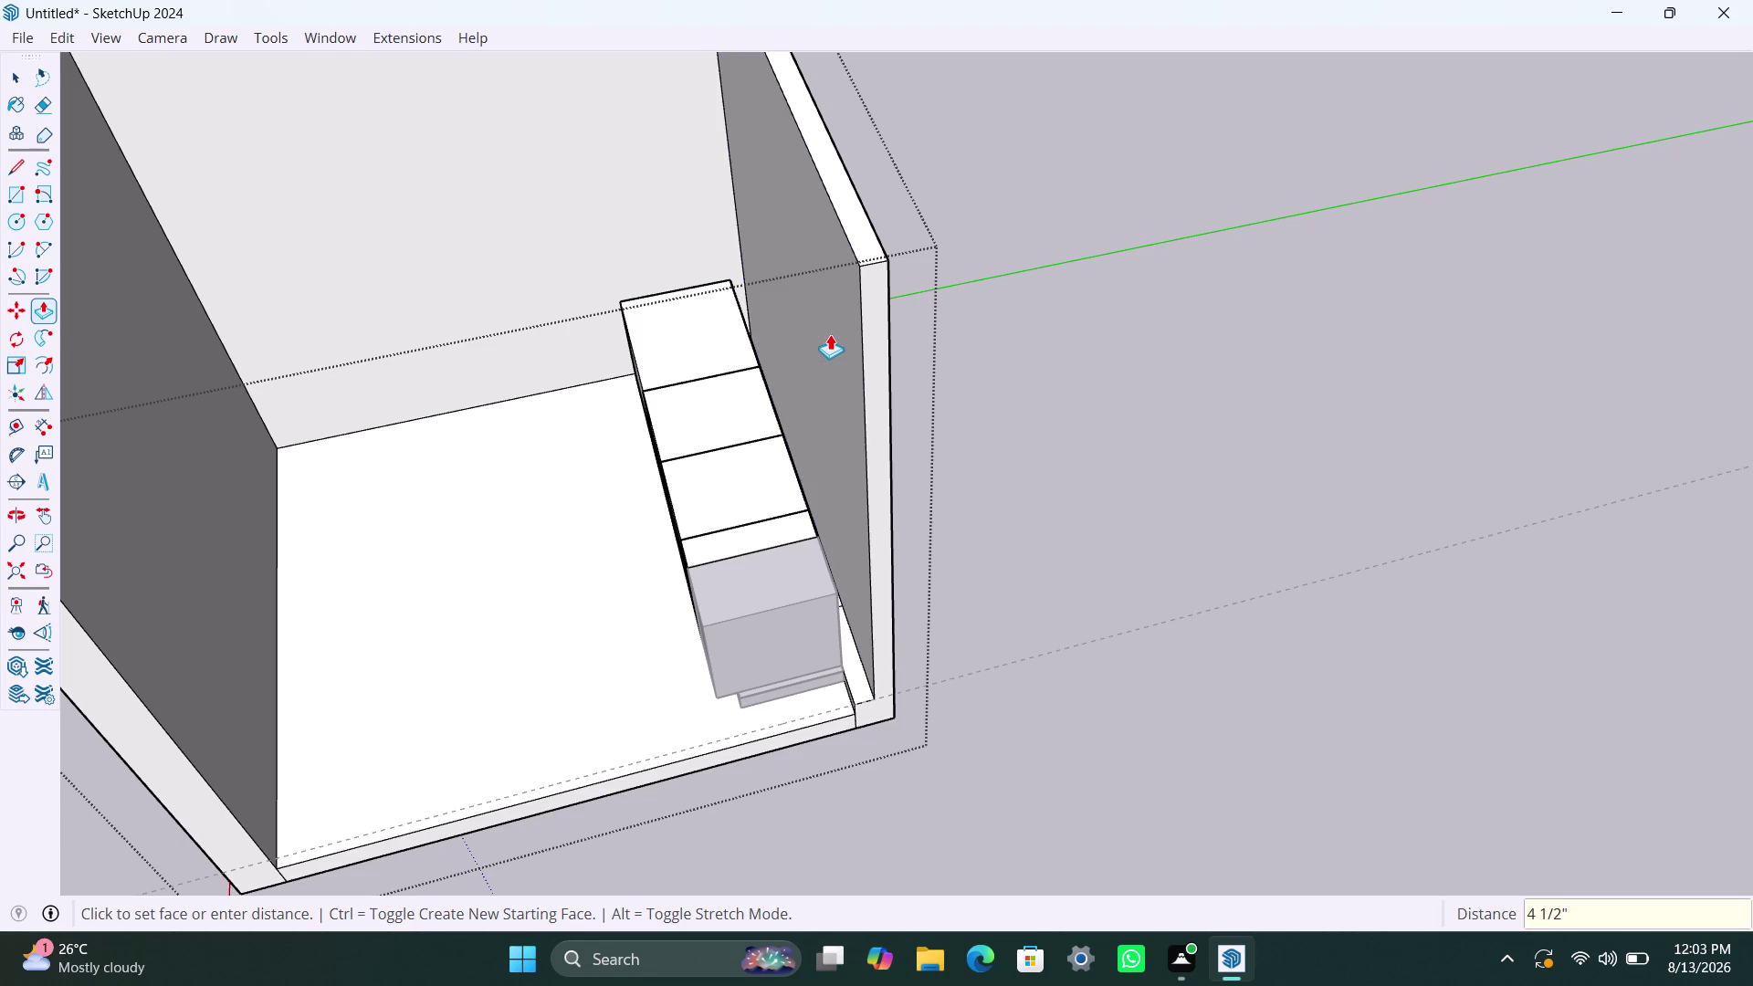
Repeat the 4 1/2" offset on other wall faces, then undo the last three.
double_click(632, 174)
double_click(227, 465)
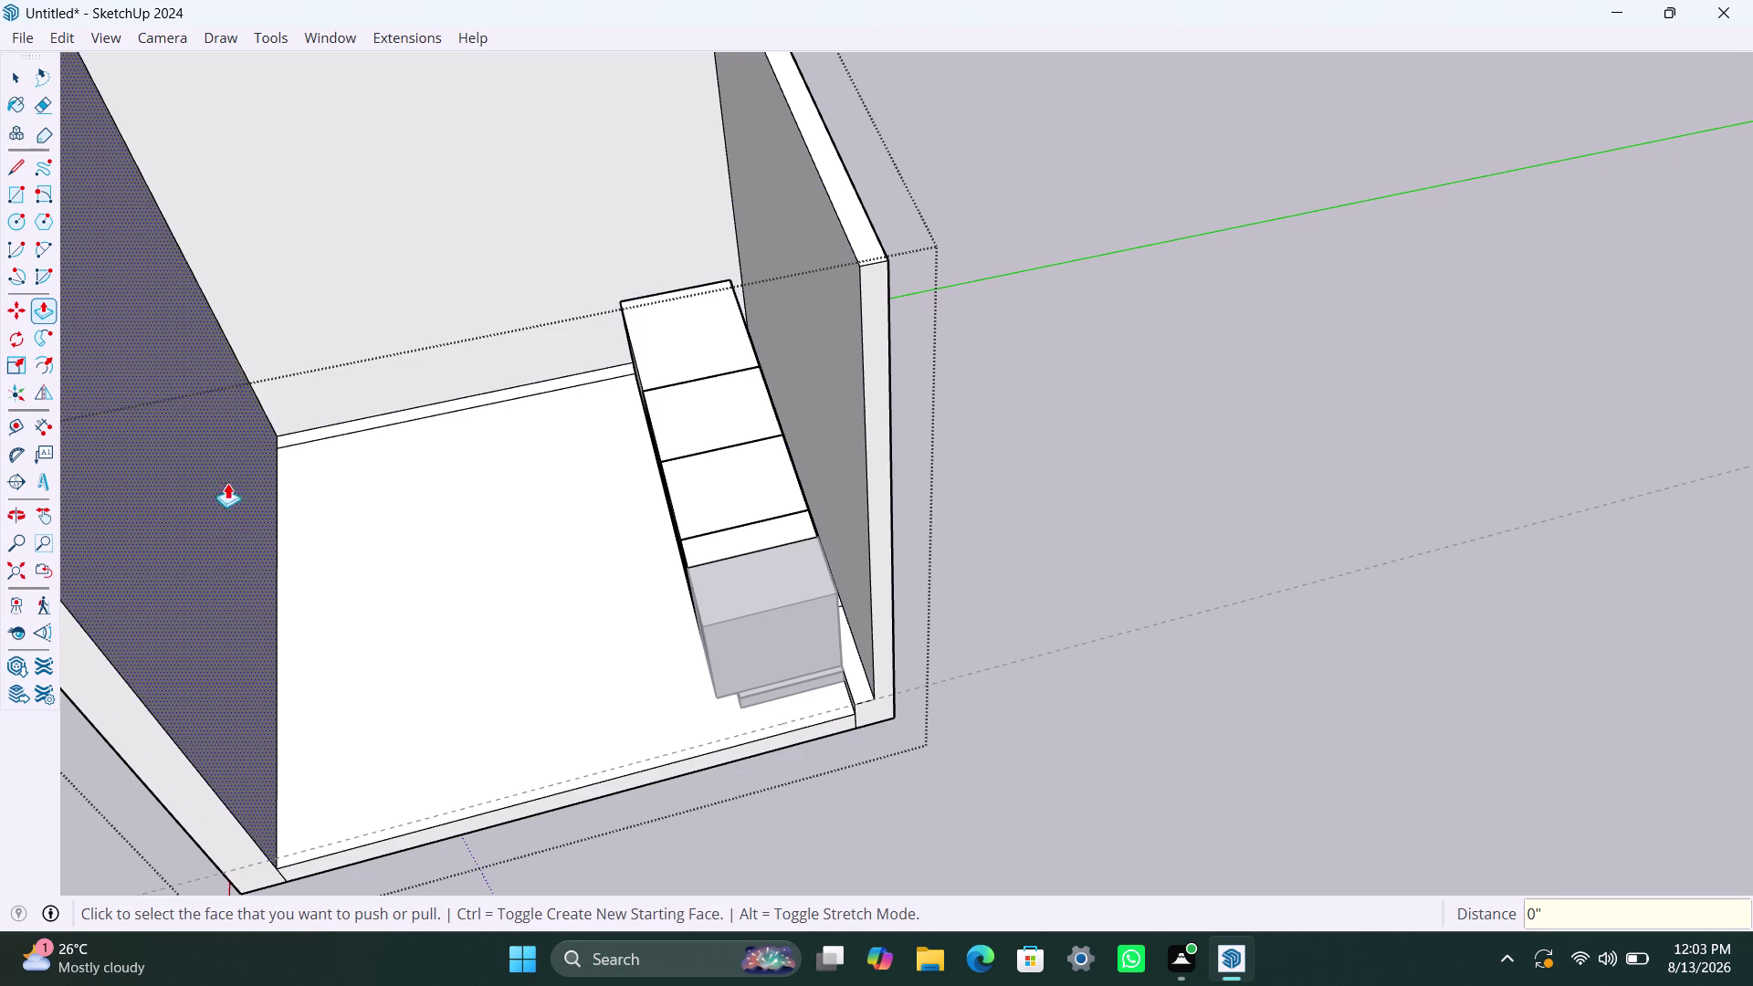
click(697, 758)
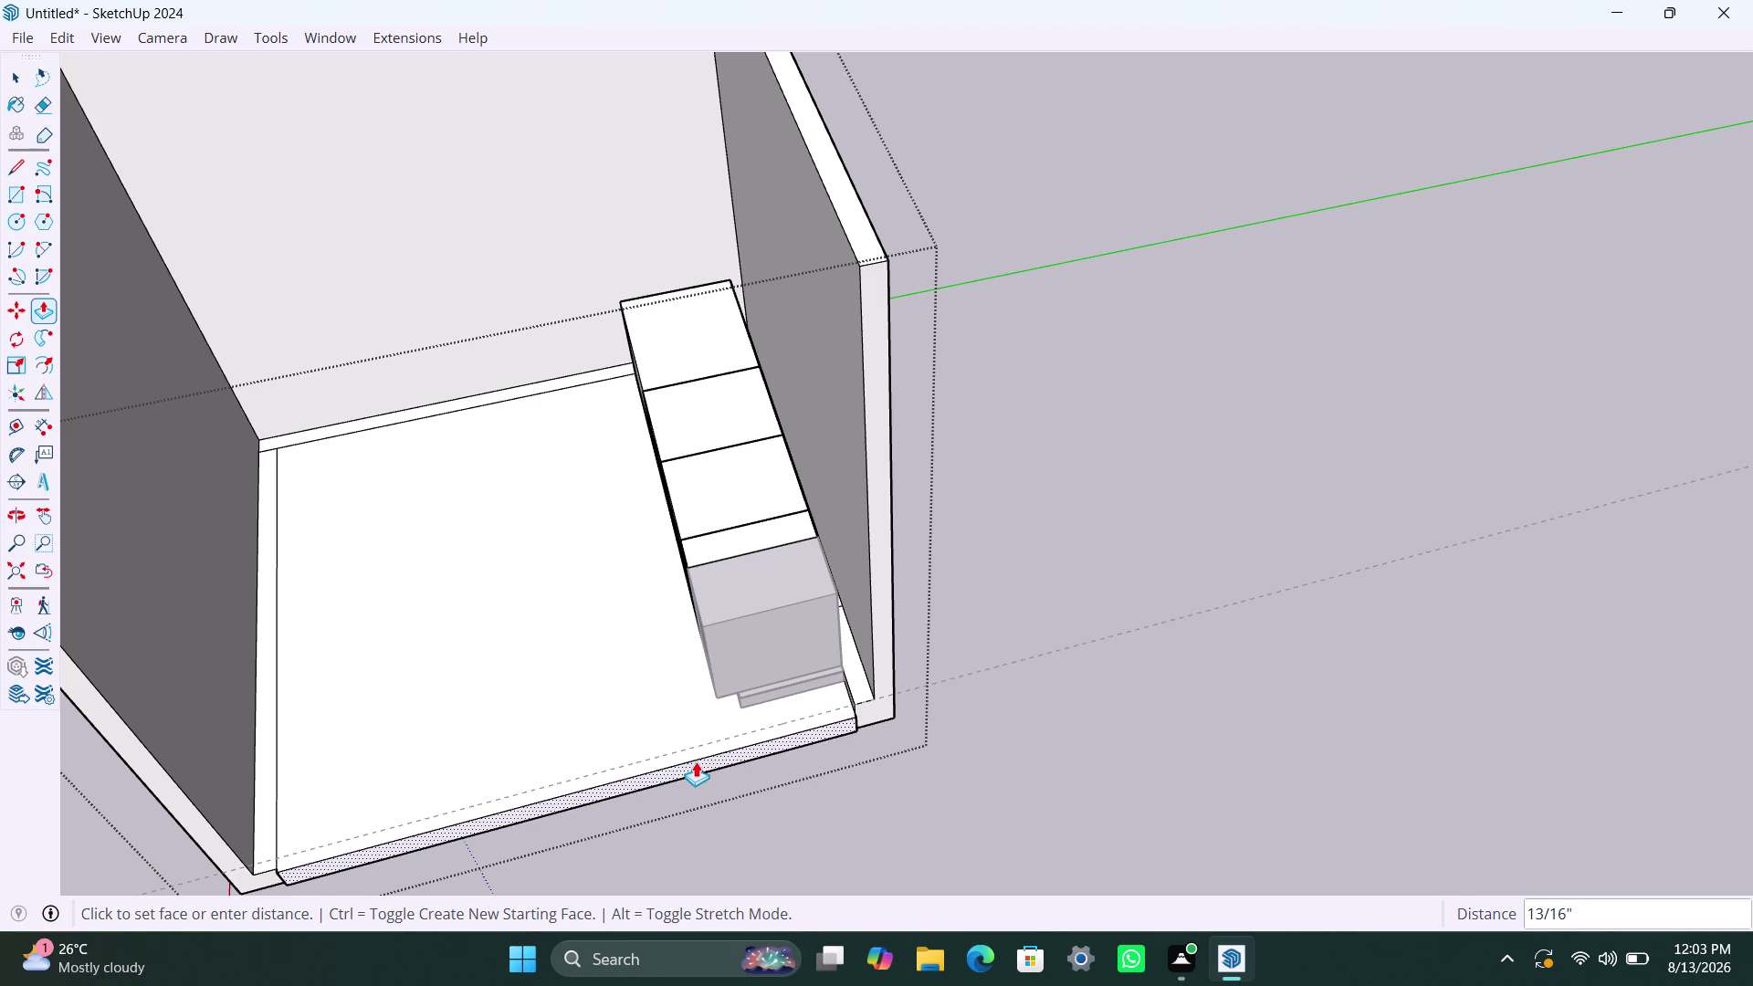
double_click(696, 762)
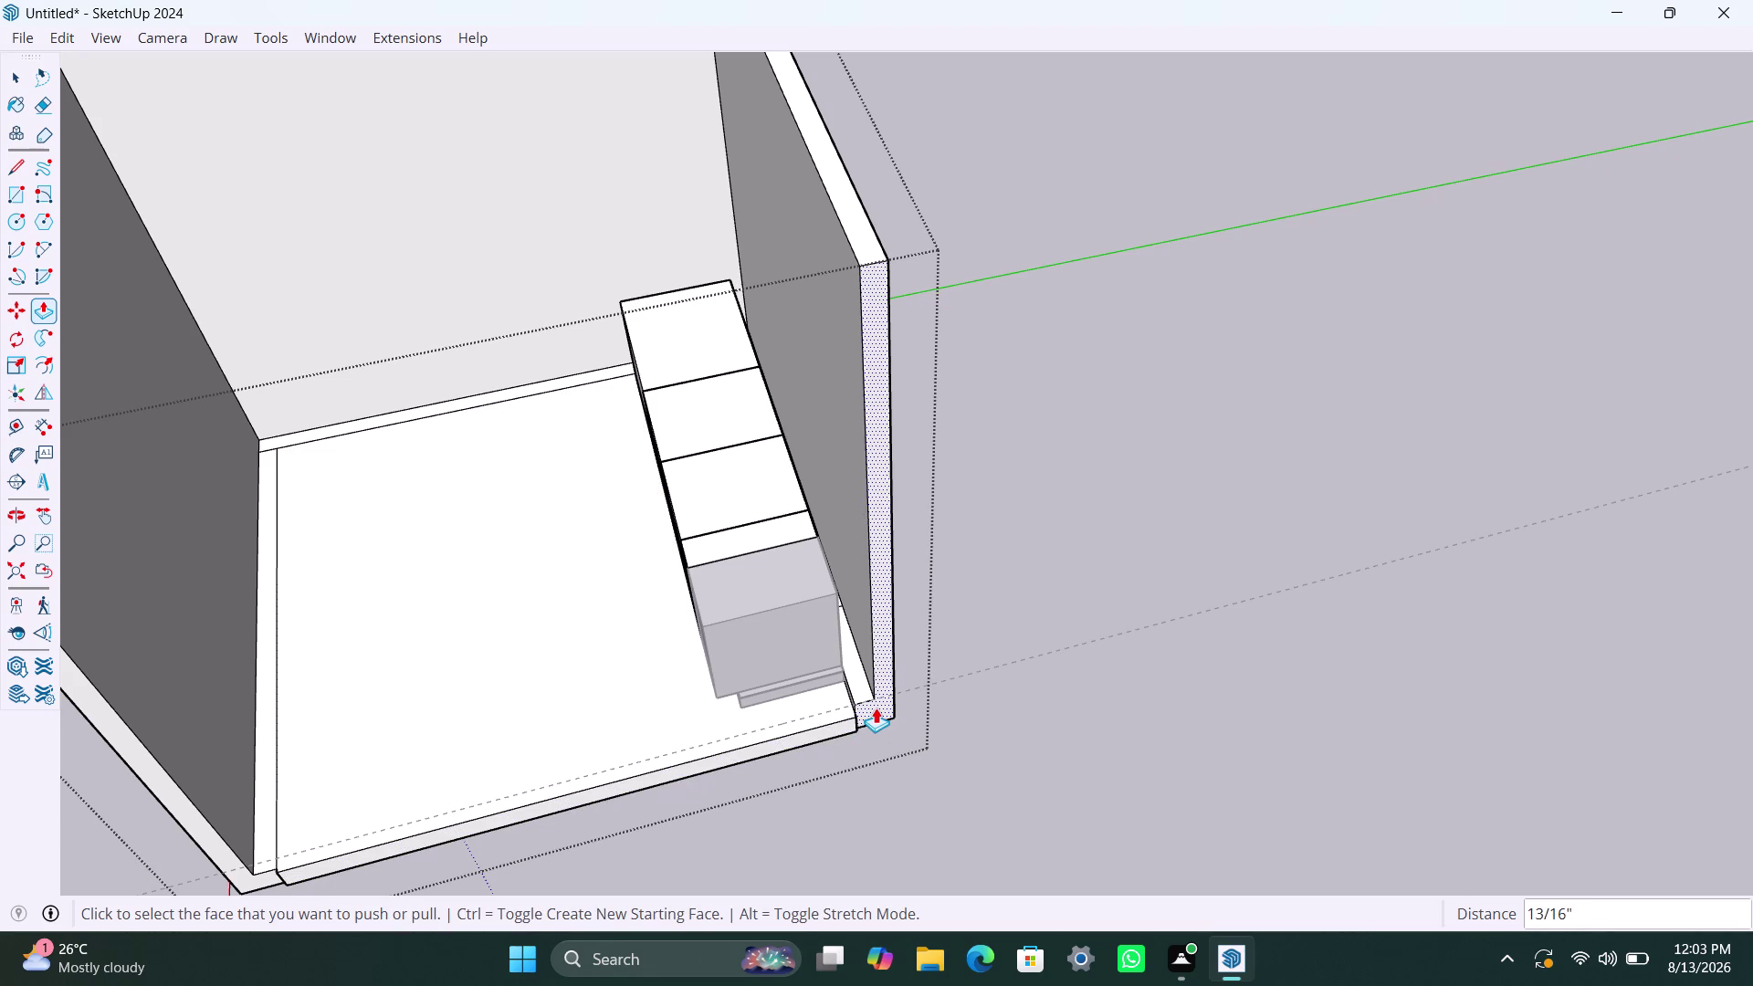
double_click(876, 708)
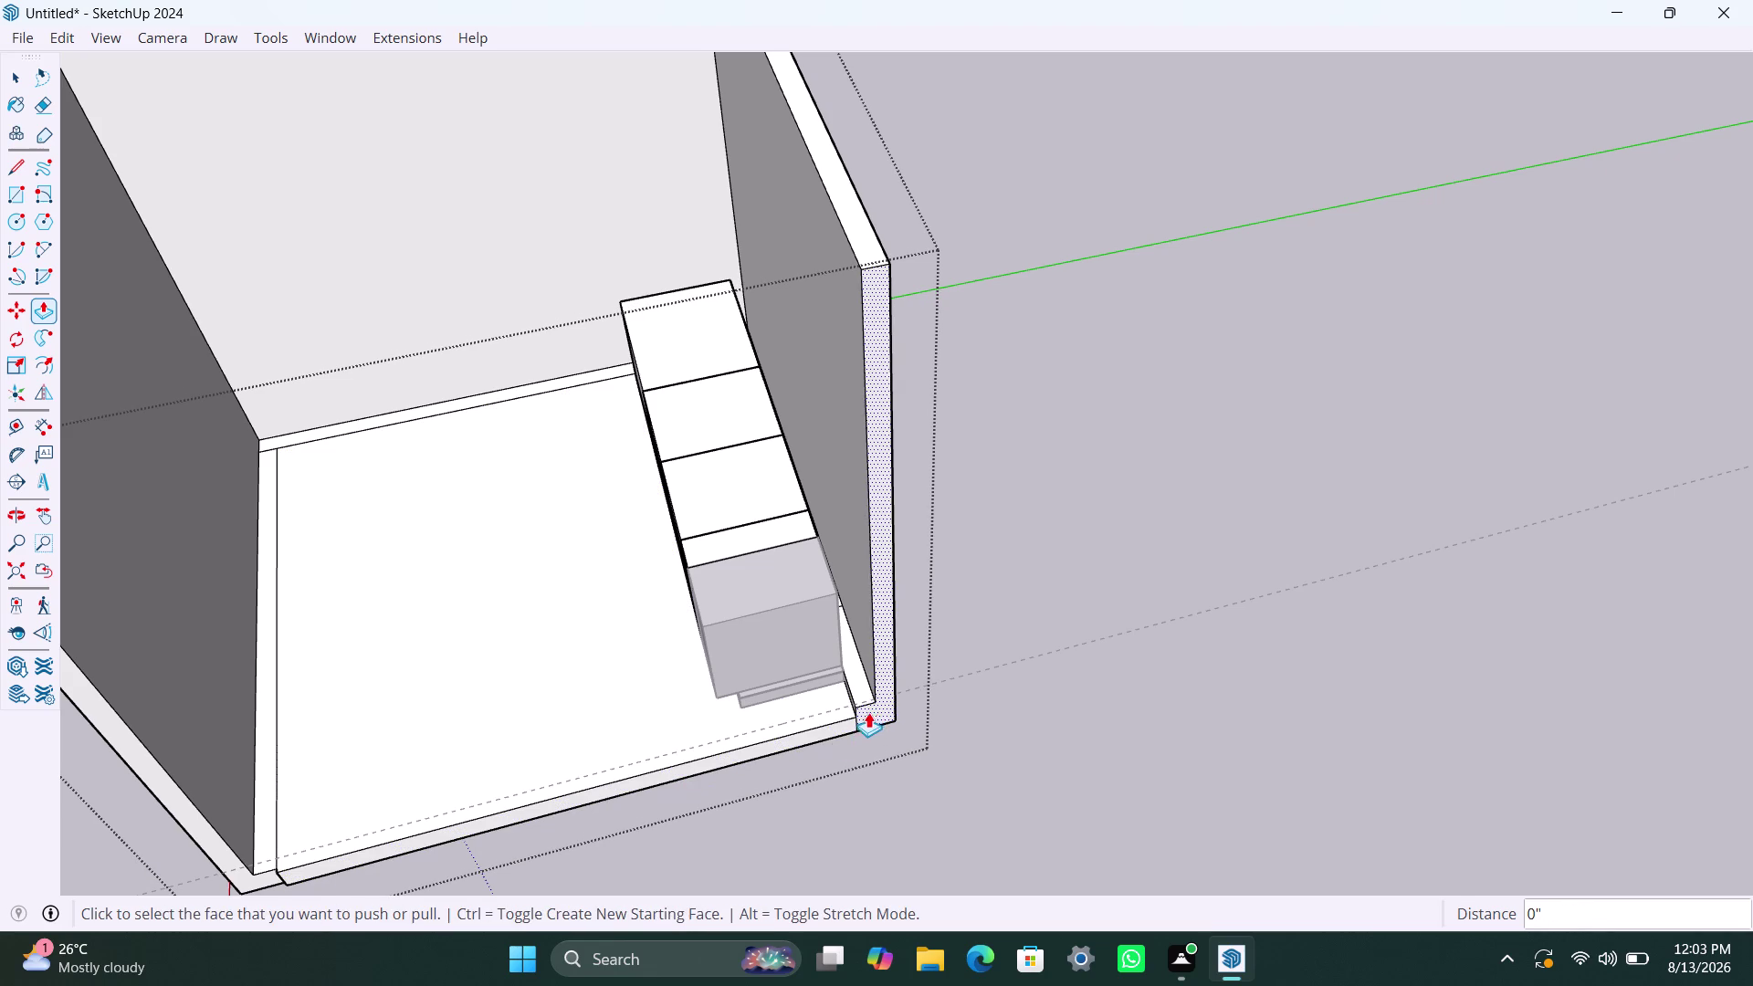
double_click(270, 879)
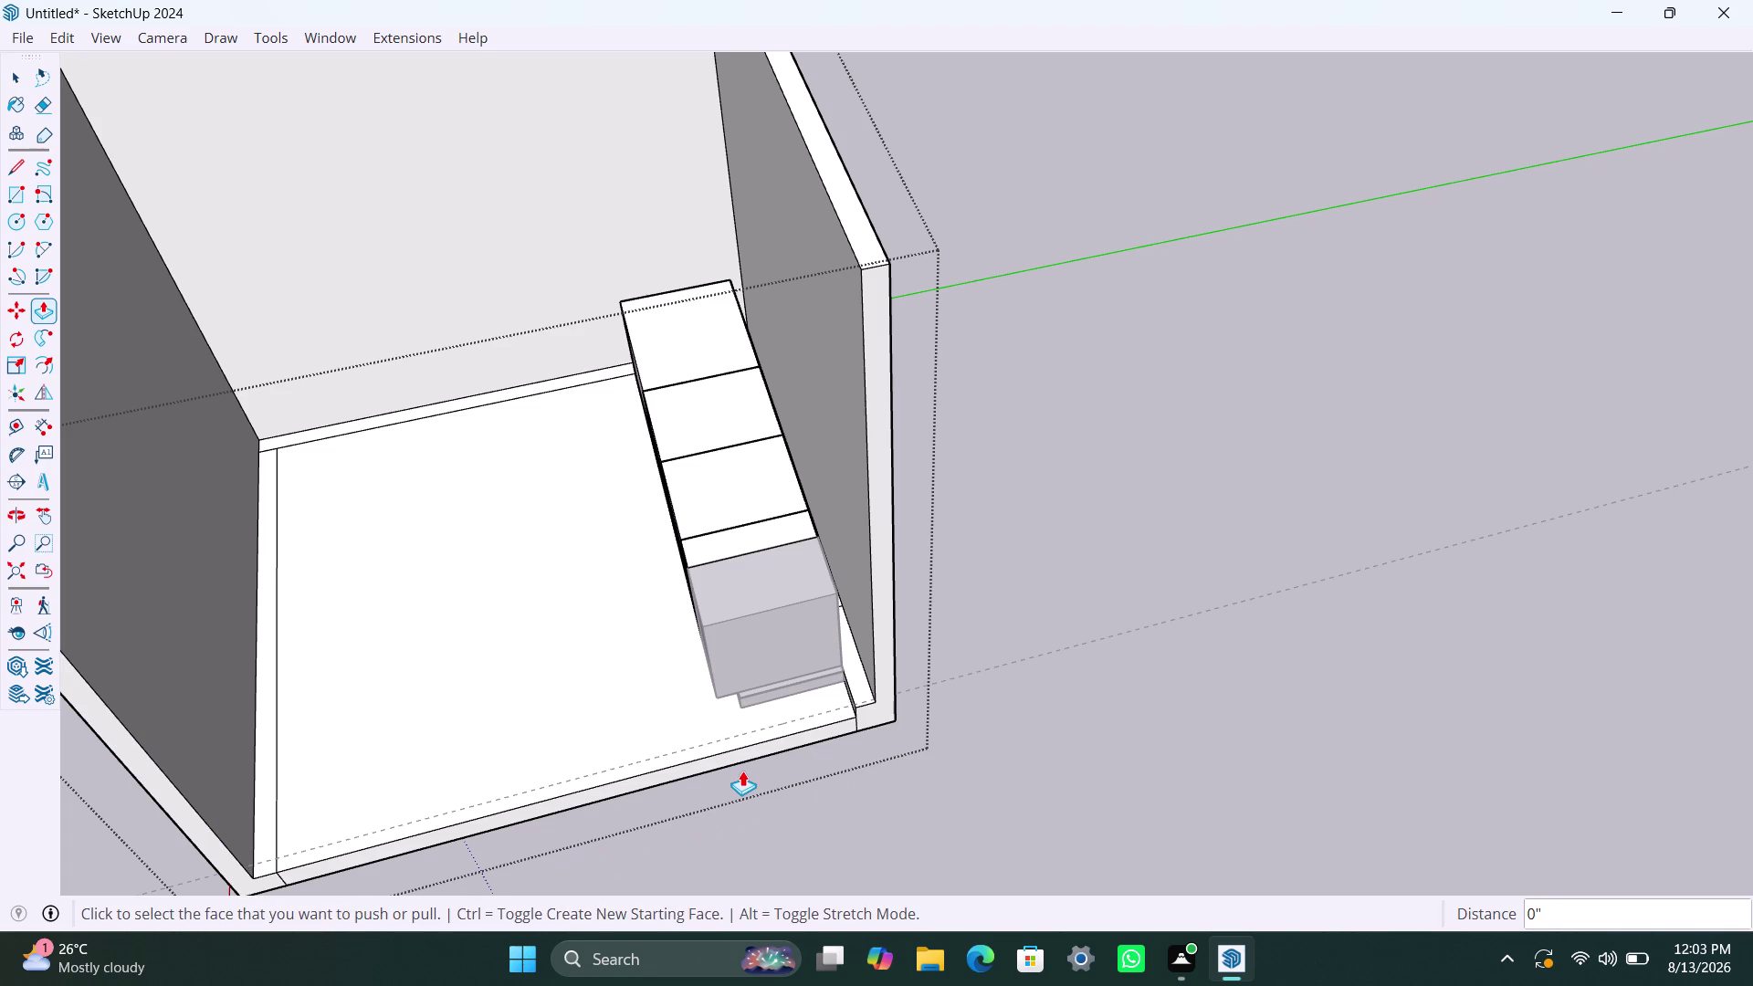
key(ctrl+z)
key(ctrl+z)
key(ctrl+z)
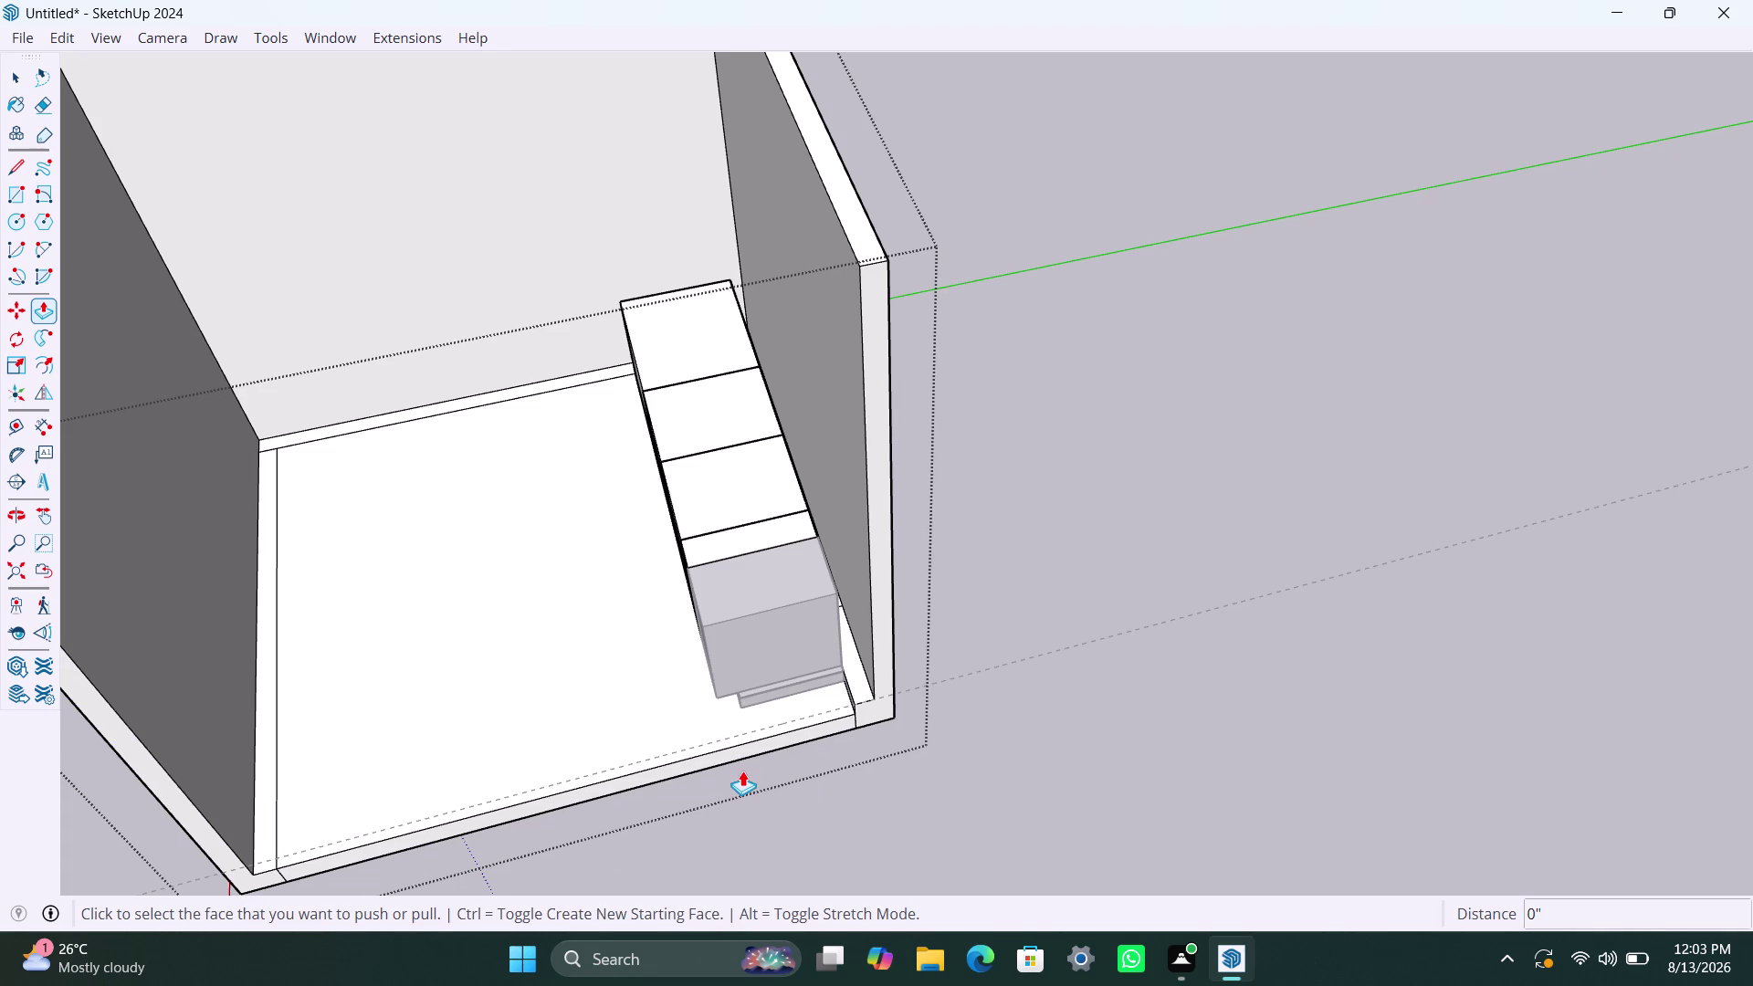
Close the walls group and orbit back to the cabinet run.
key(space)
click(791, 781)
scroll(down, 3)
middle_drag(595, 822, 1177, 816)
scroll(up, 3)
scroll(up, 3)
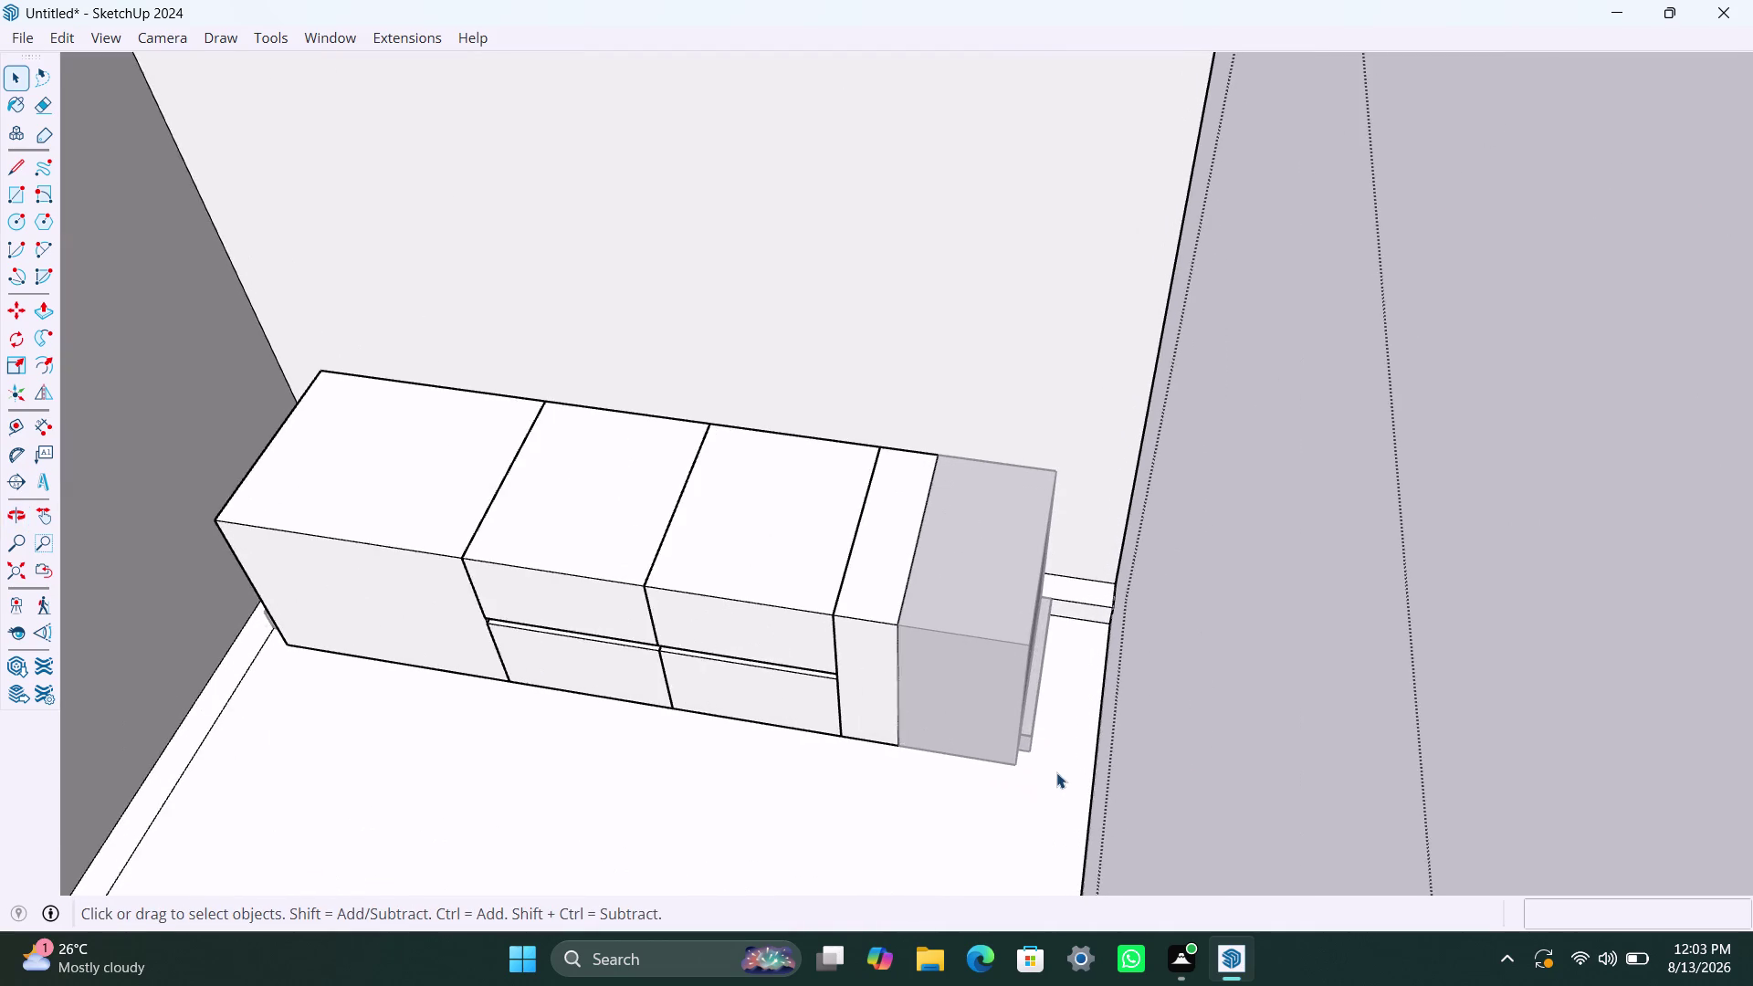
Open the end filler and place a guide 4.5" beyond its base edge.
scroll(up, 3)
scroll(down, 3)
scroll(up, 3)
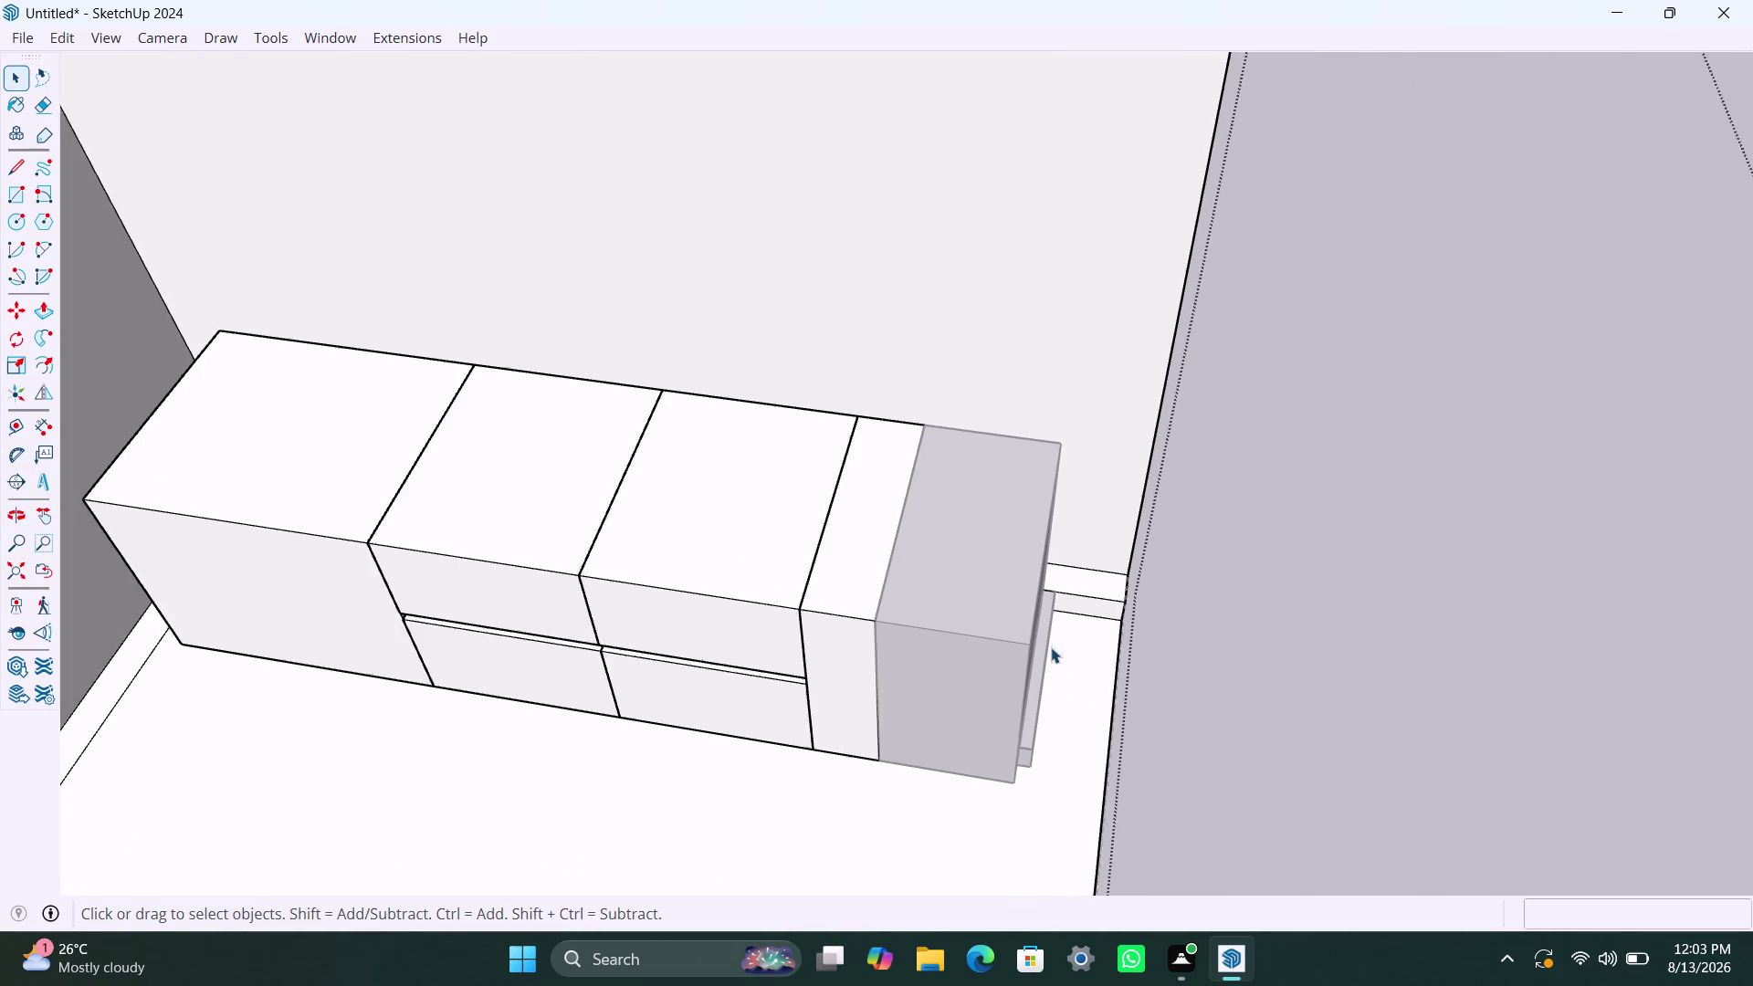
click(1058, 698)
double_click(1274, 691)
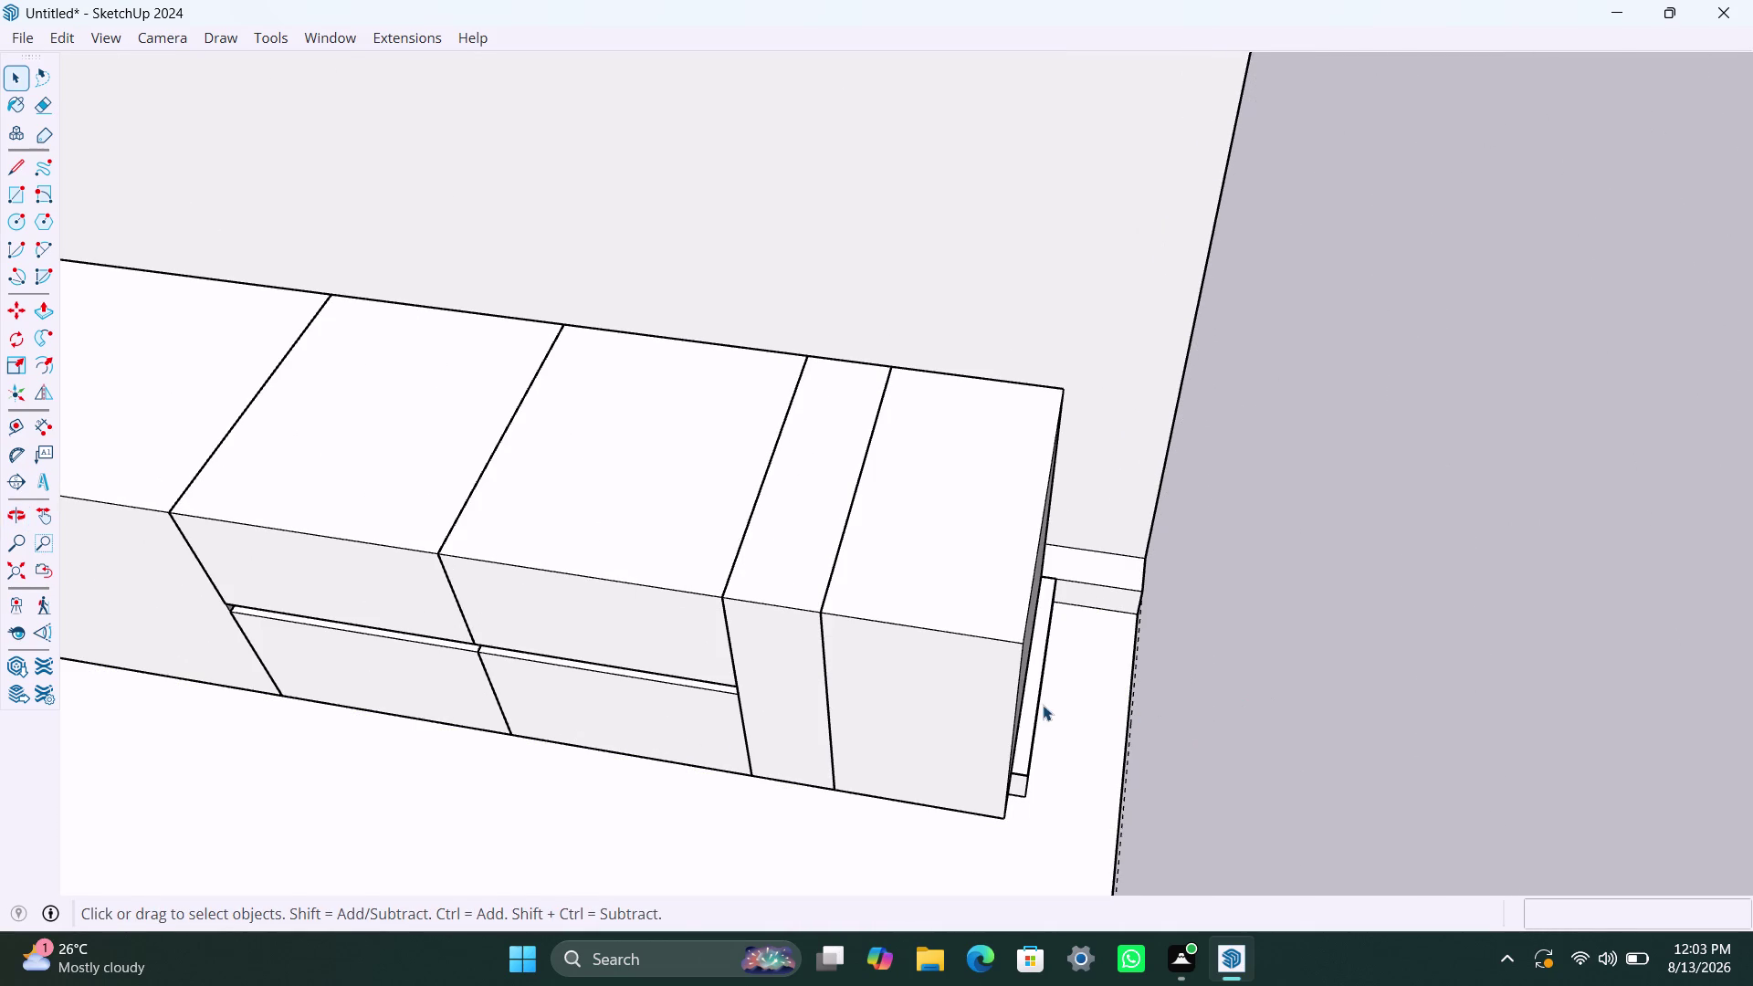
key(r)
key(t)
click(1034, 722)
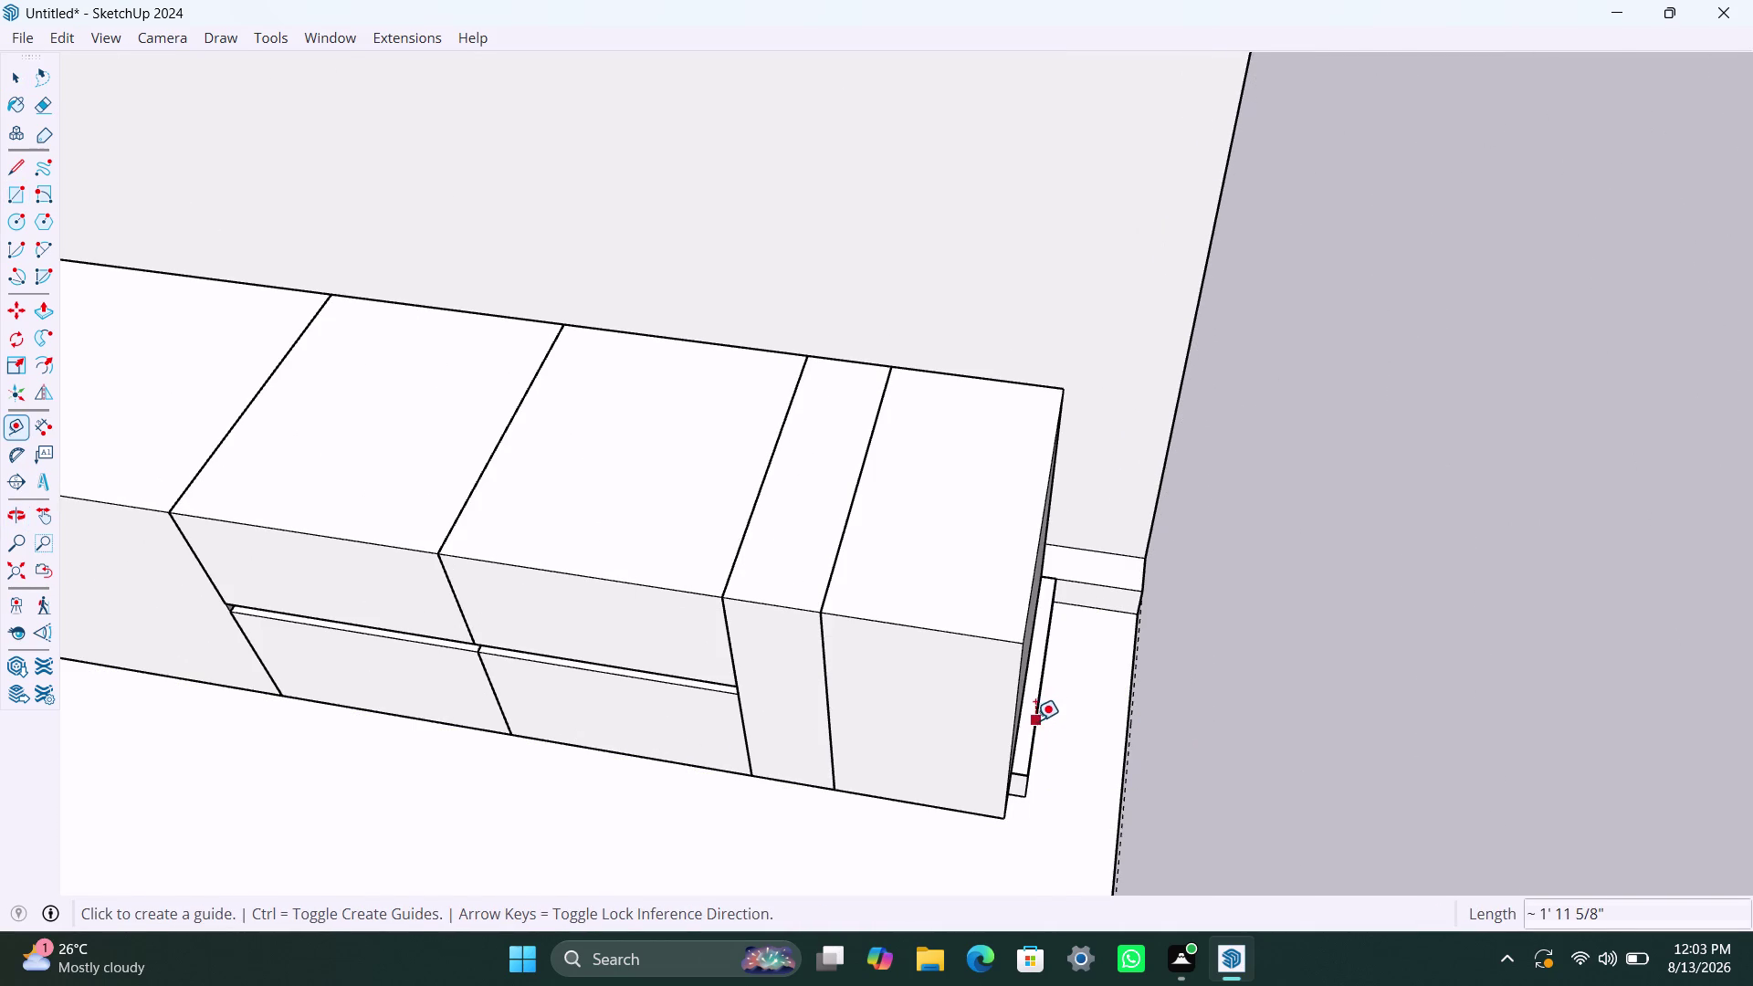
text(4.)
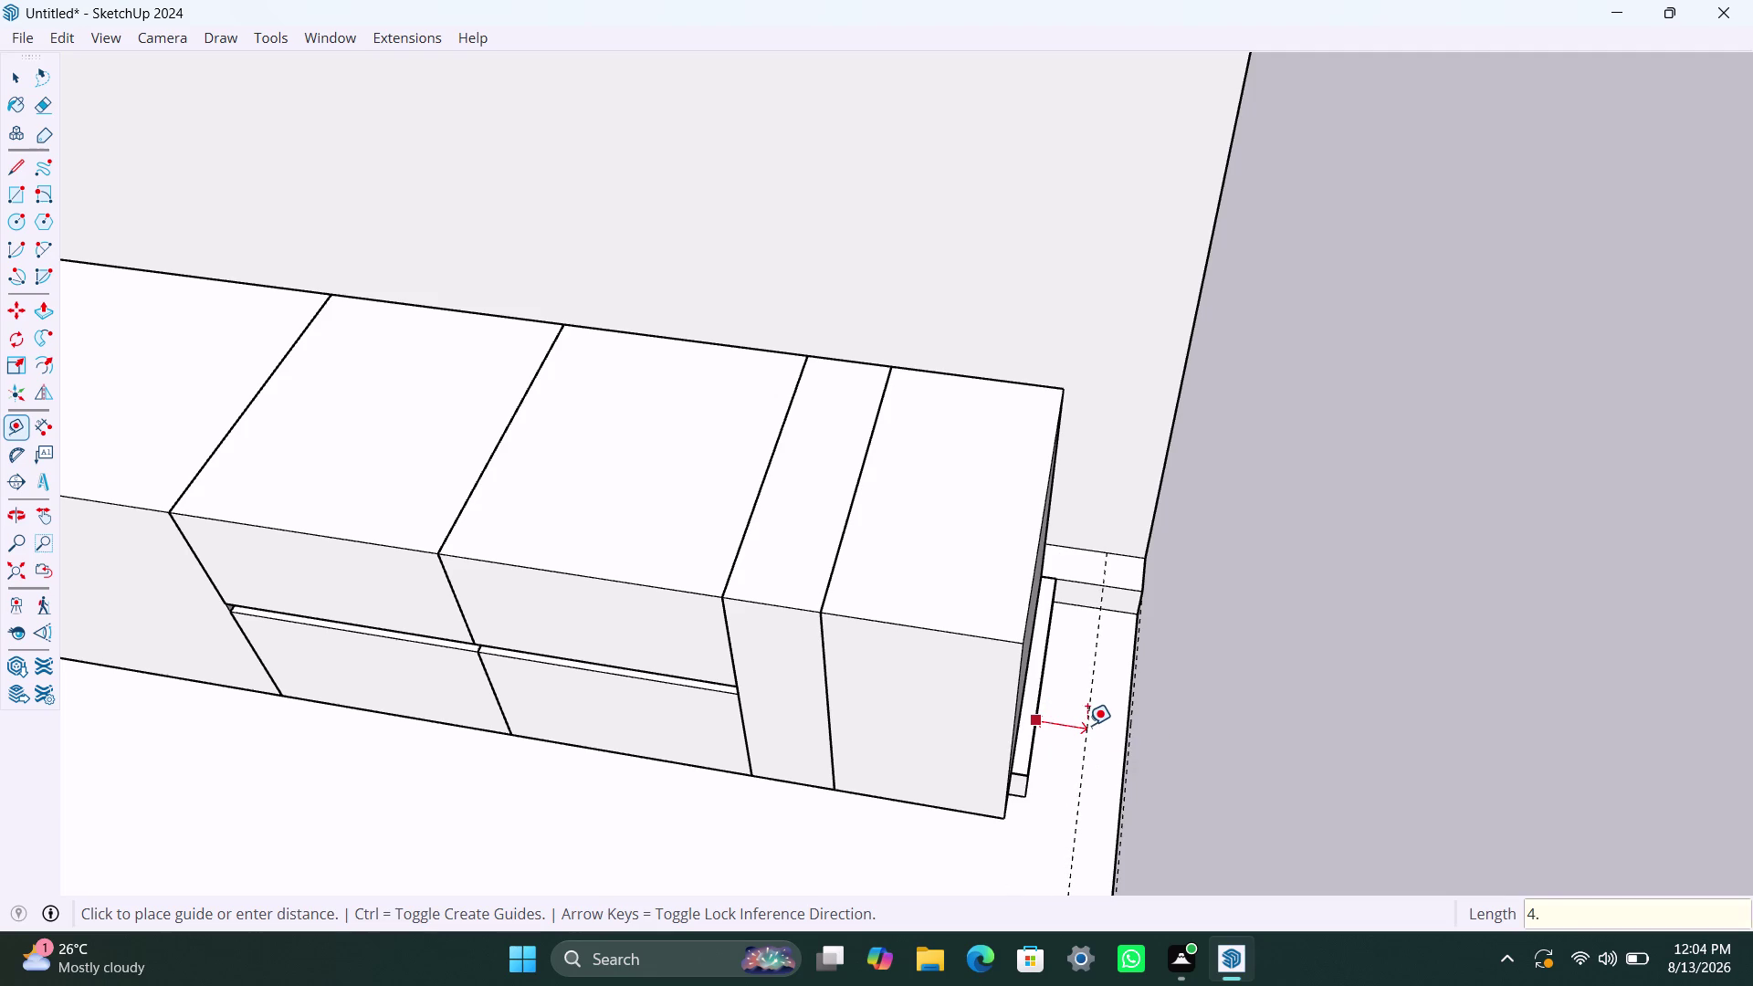
text(5")
key(Return)
key(space)
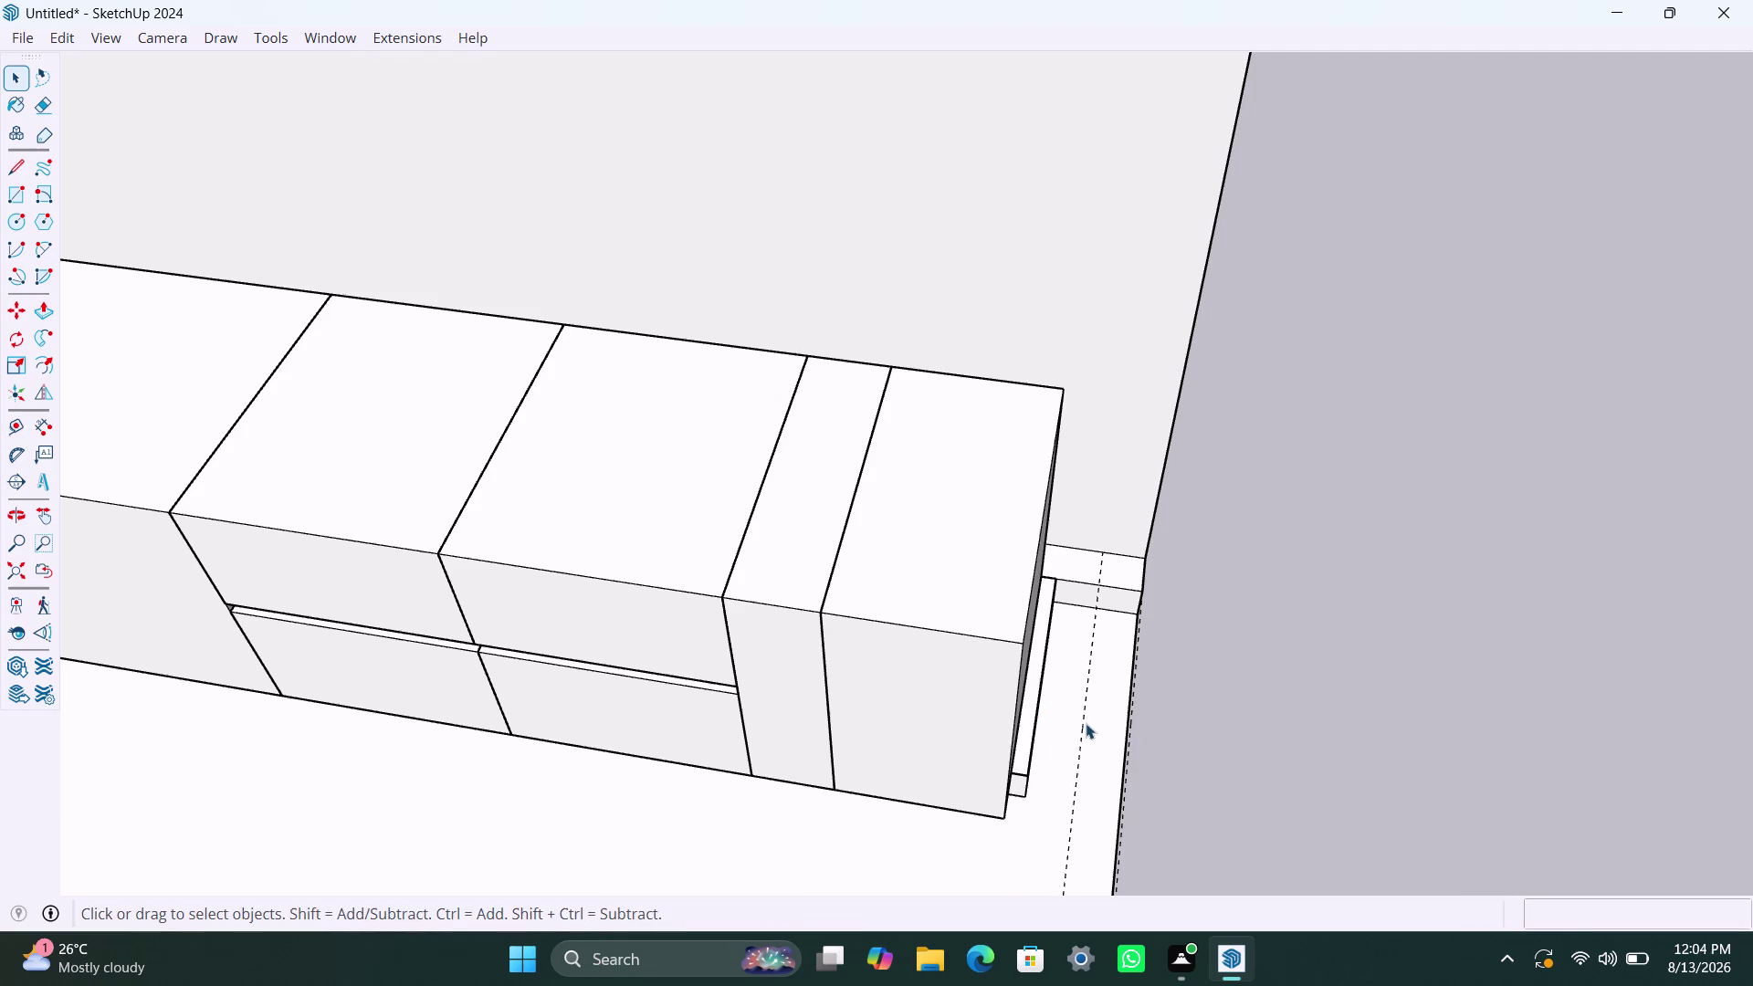
scroll(down, 3)
Open the walls group and pull the right wall's end strip face out 4 1/2".
middle_drag(1237, 781, 723, 793)
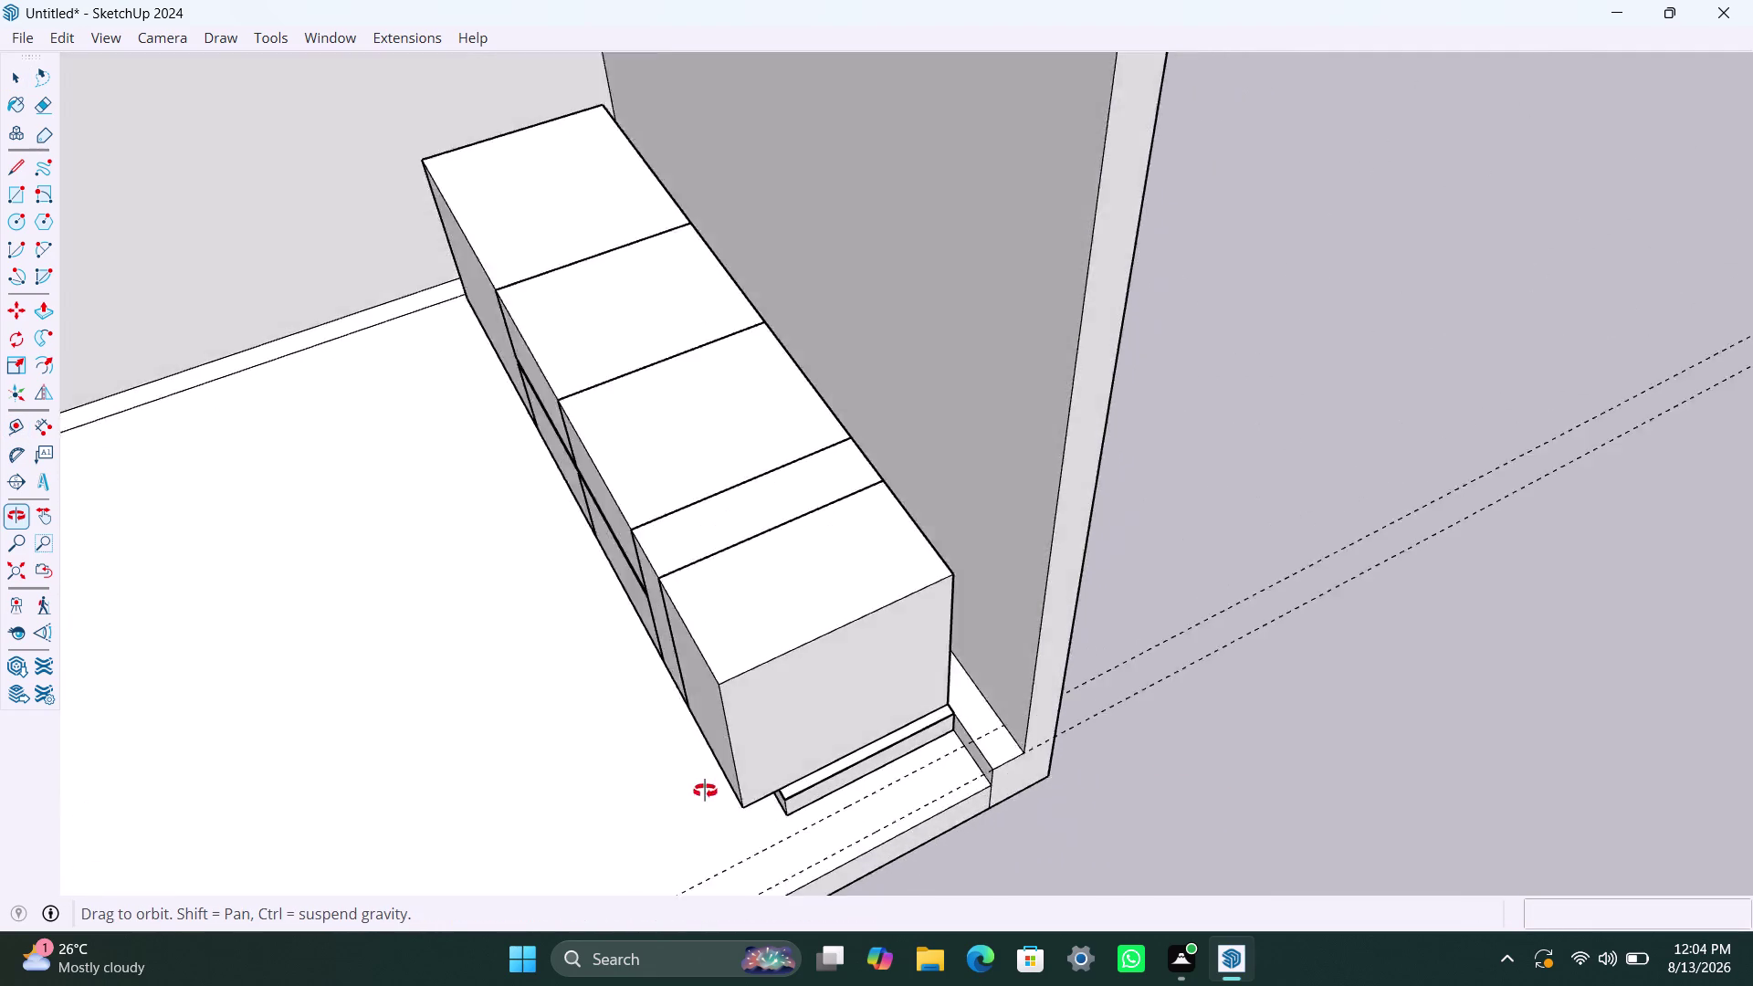
middle_drag(723, 793, 607, 783)
click(935, 794)
triple_click(935, 794)
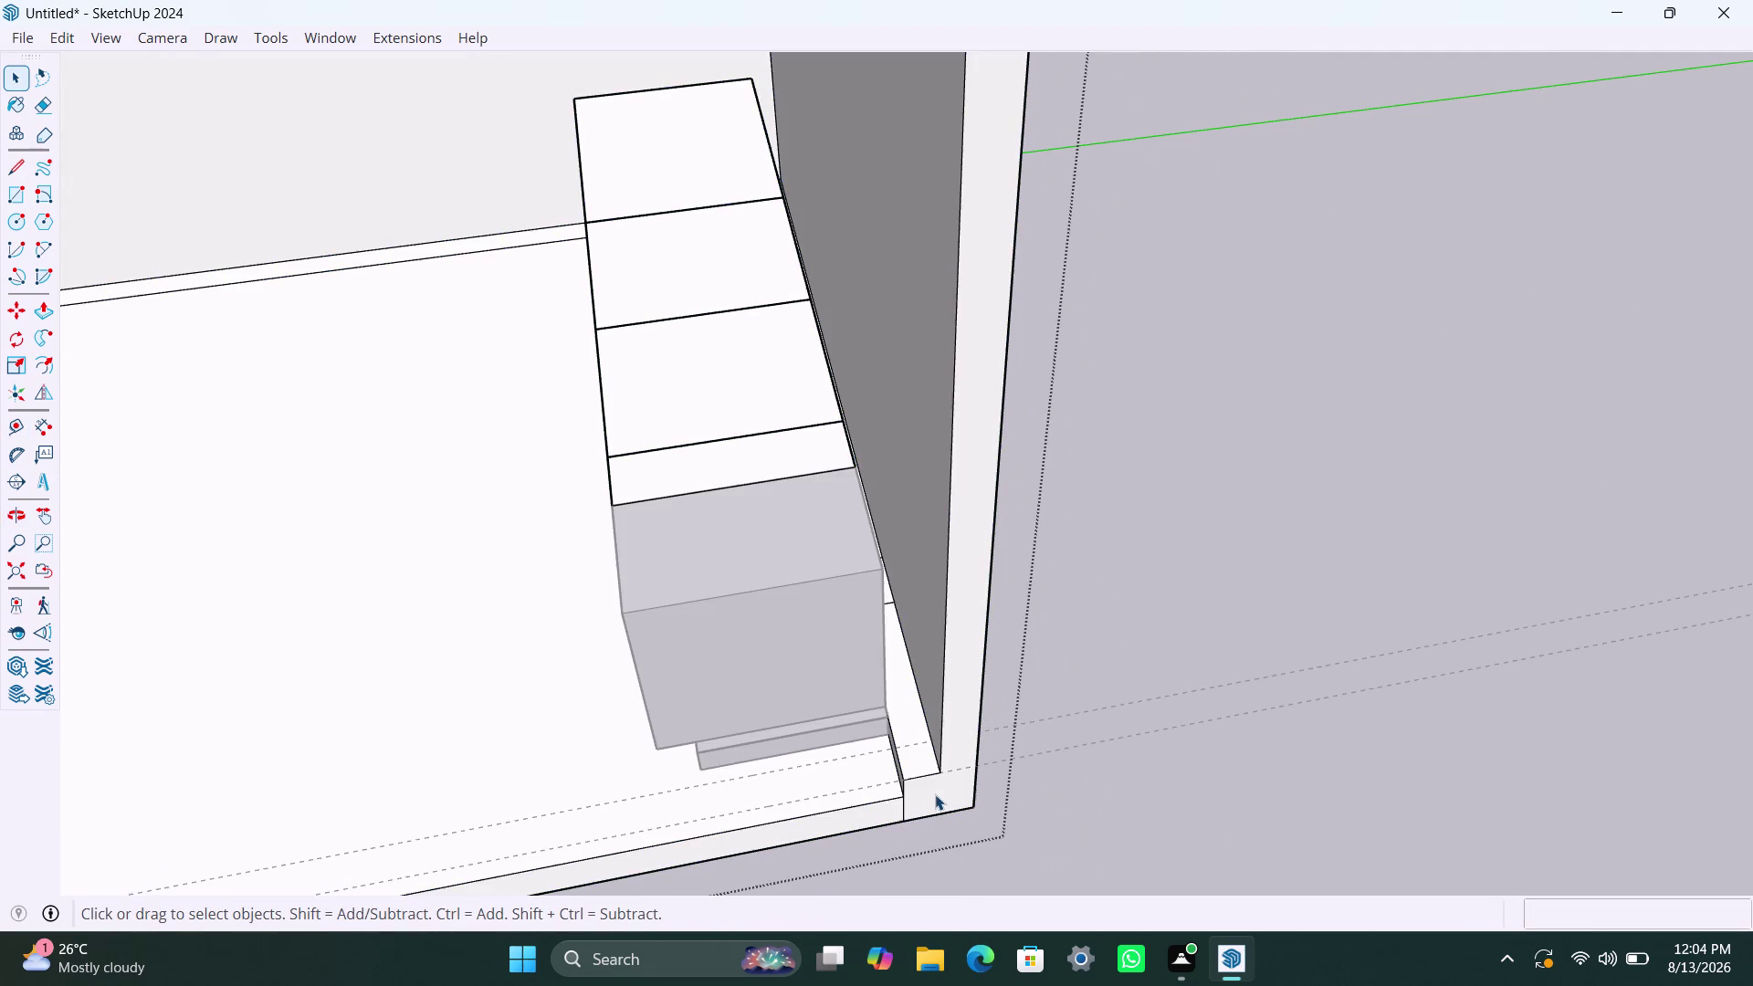
click(936, 793)
click(936, 794)
click(943, 790)
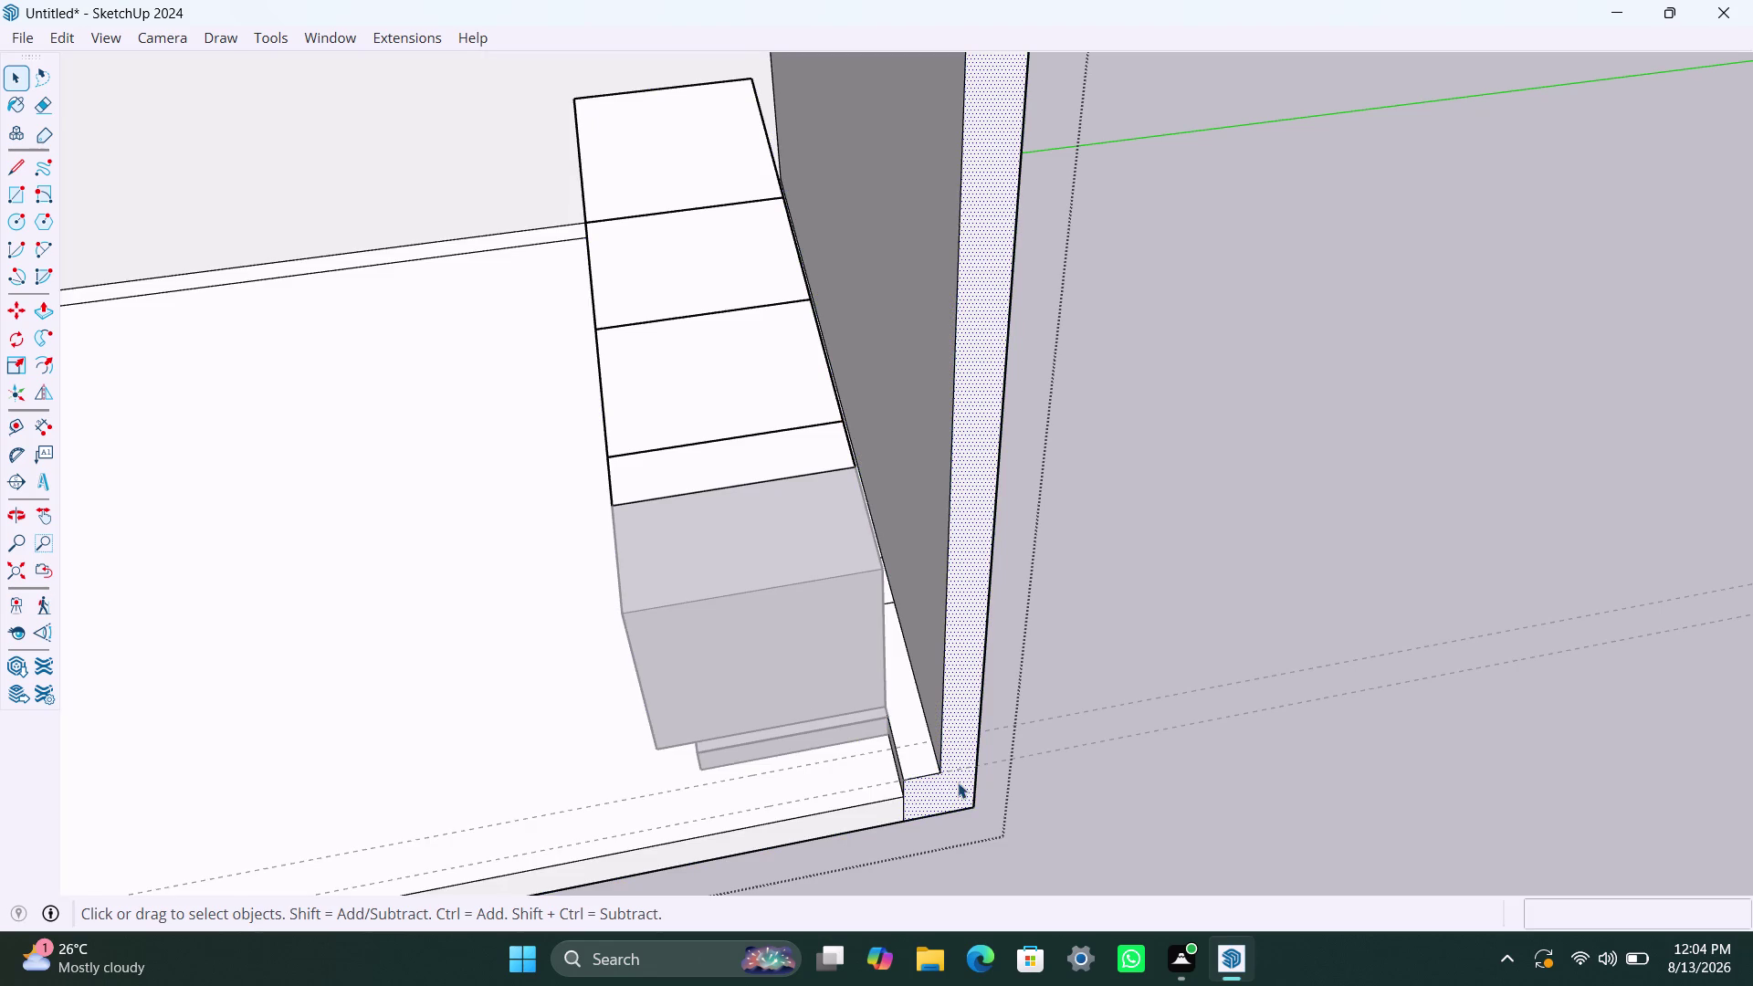
key(p)
click(959, 781)
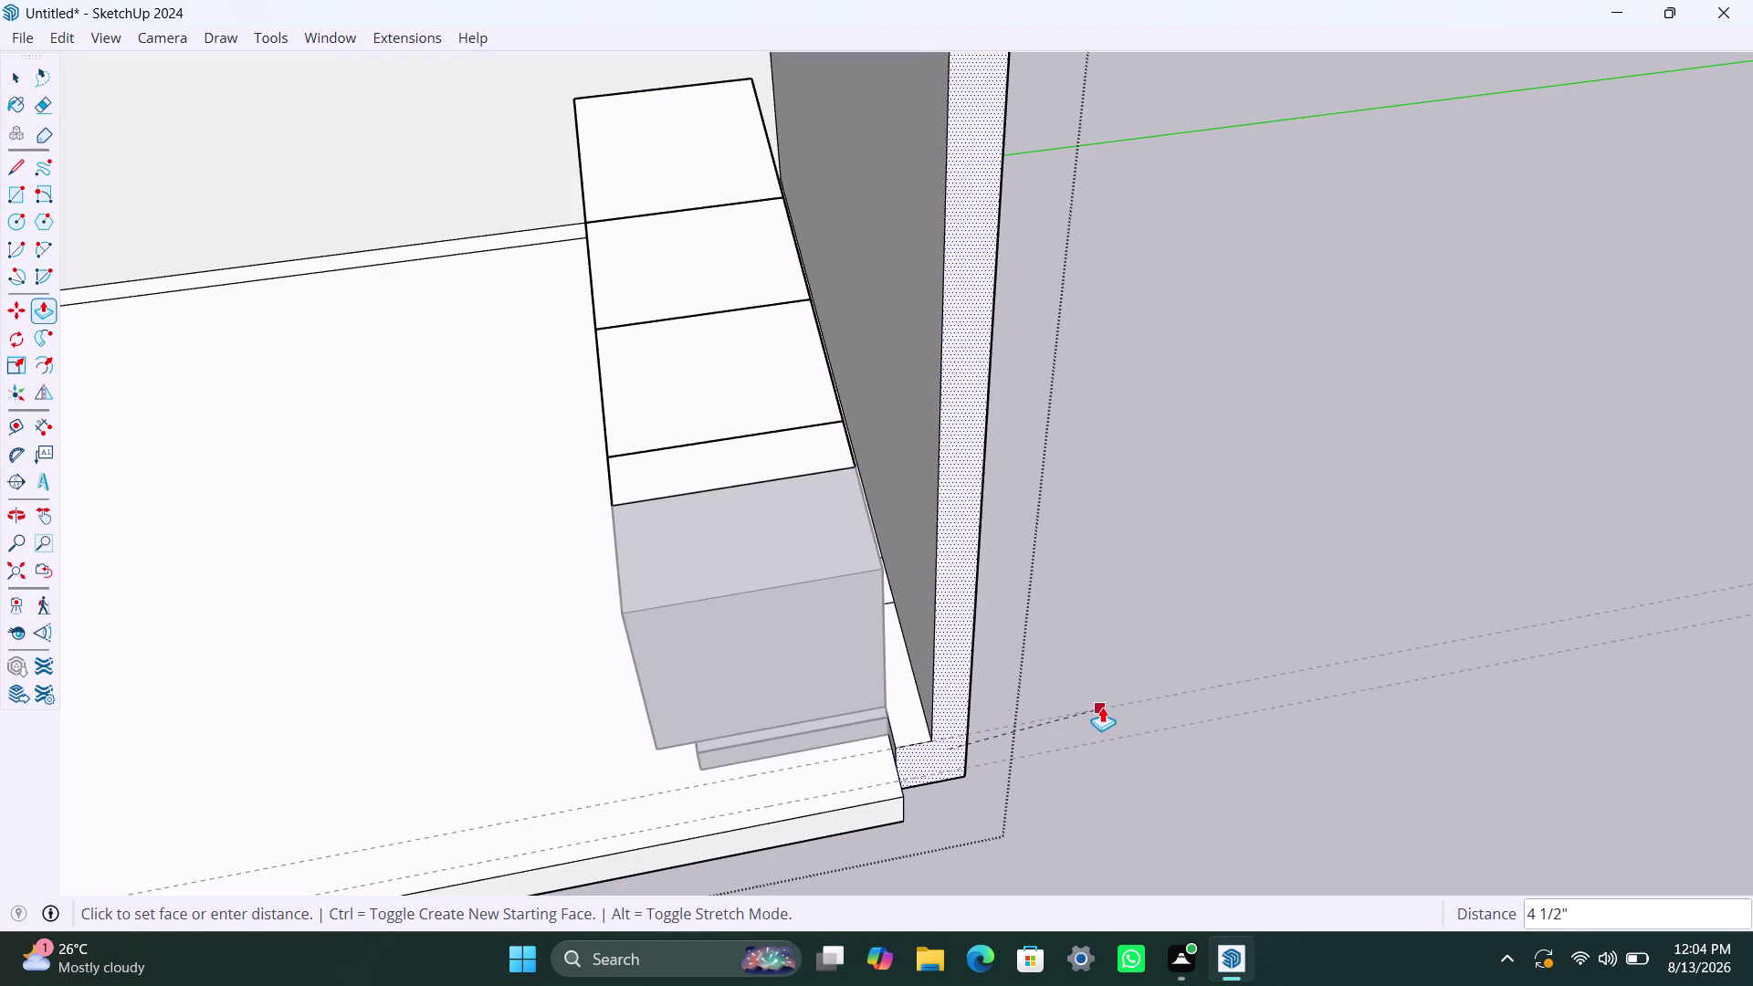
click(1102, 707)
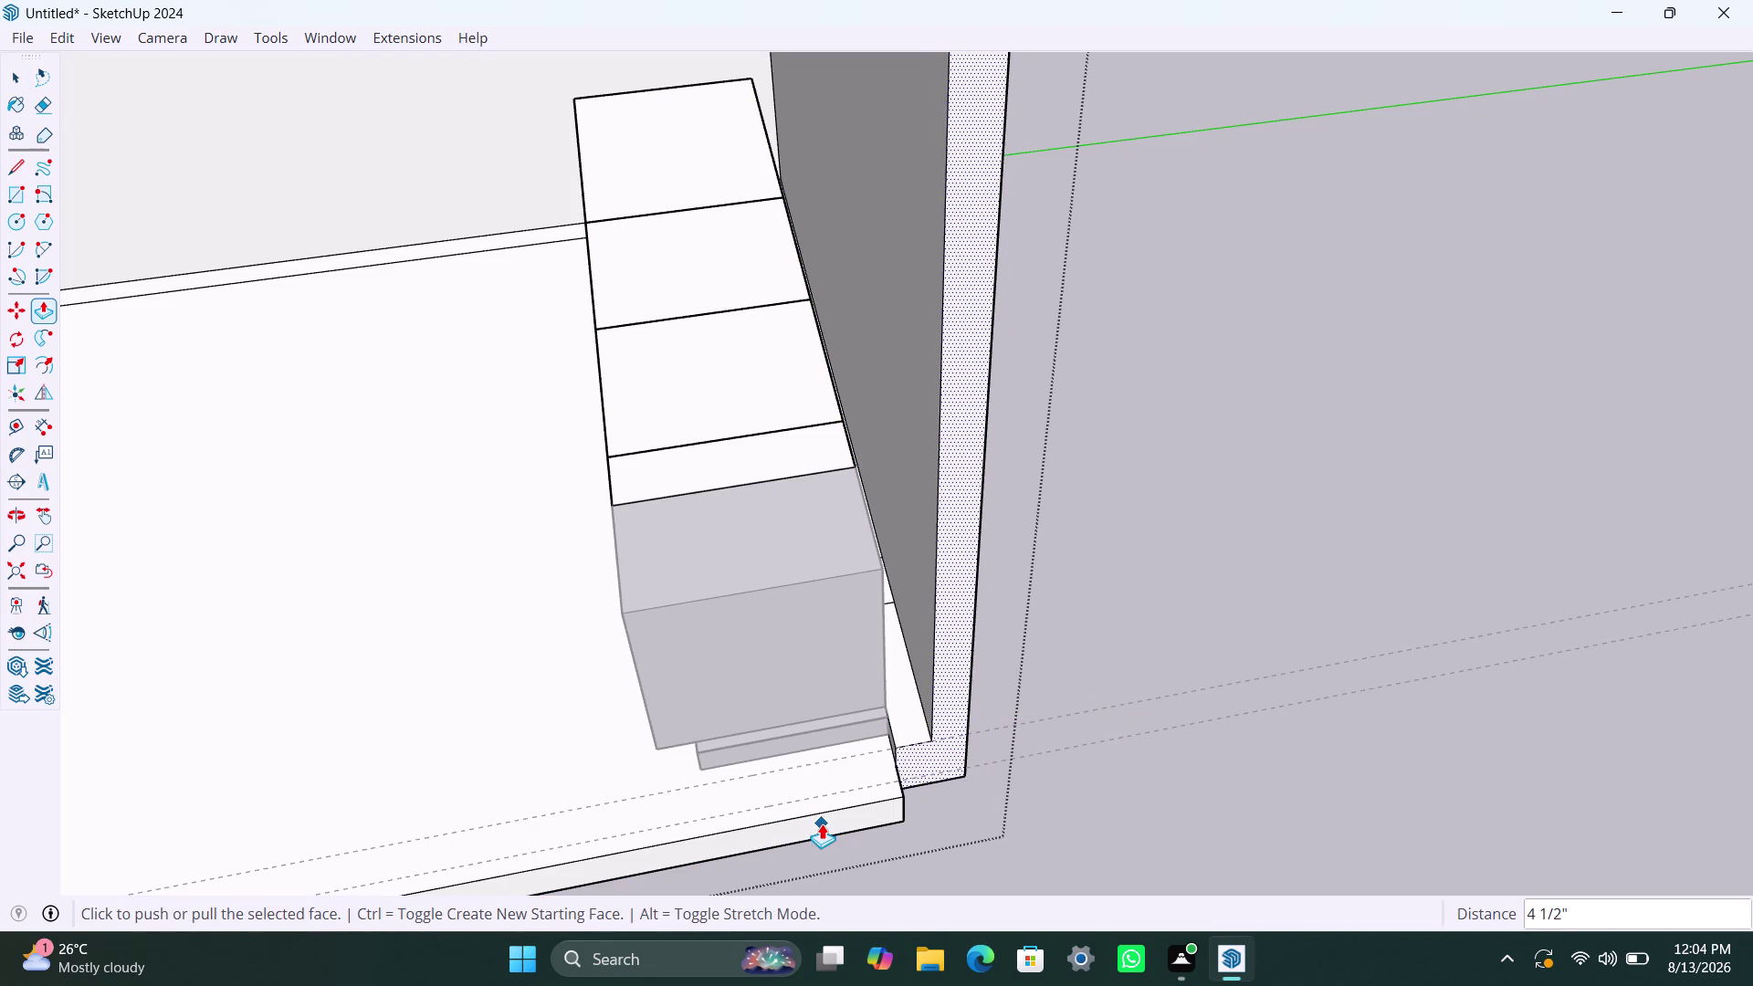
Select the front wall's base edge and push/pull the corner face to its new depth.
click(823, 825)
key(space)
click(823, 817)
click(826, 819)
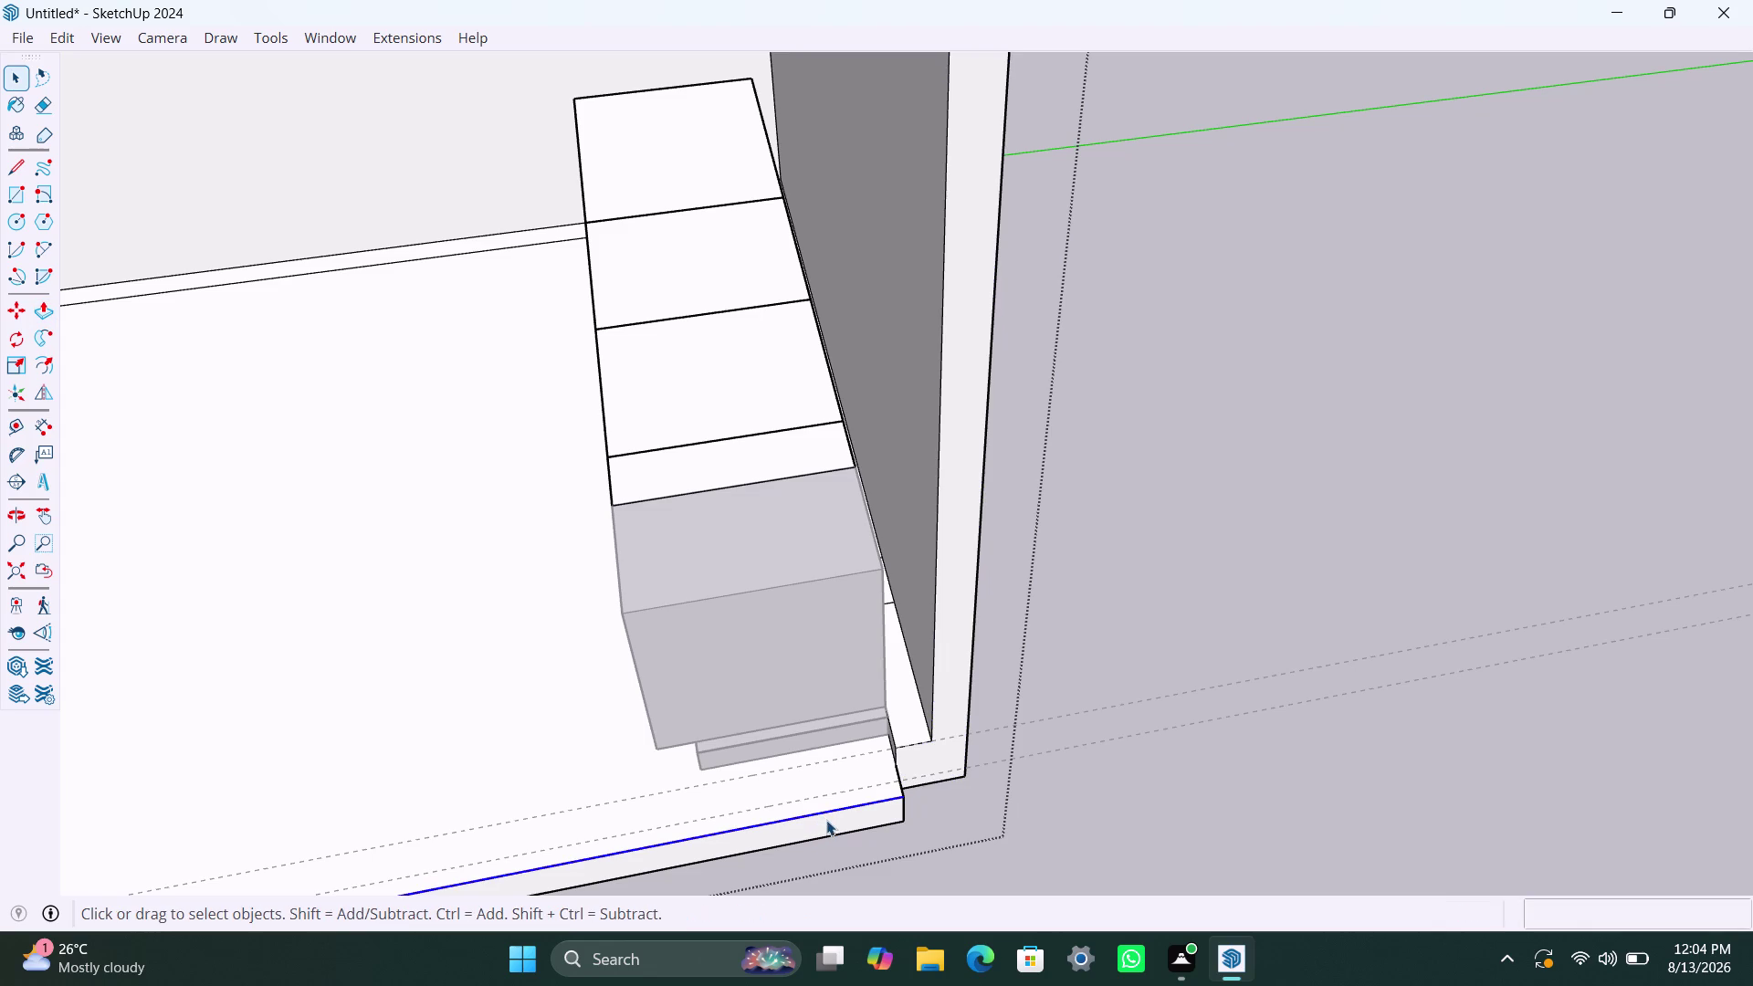
key(p)
click(828, 821)
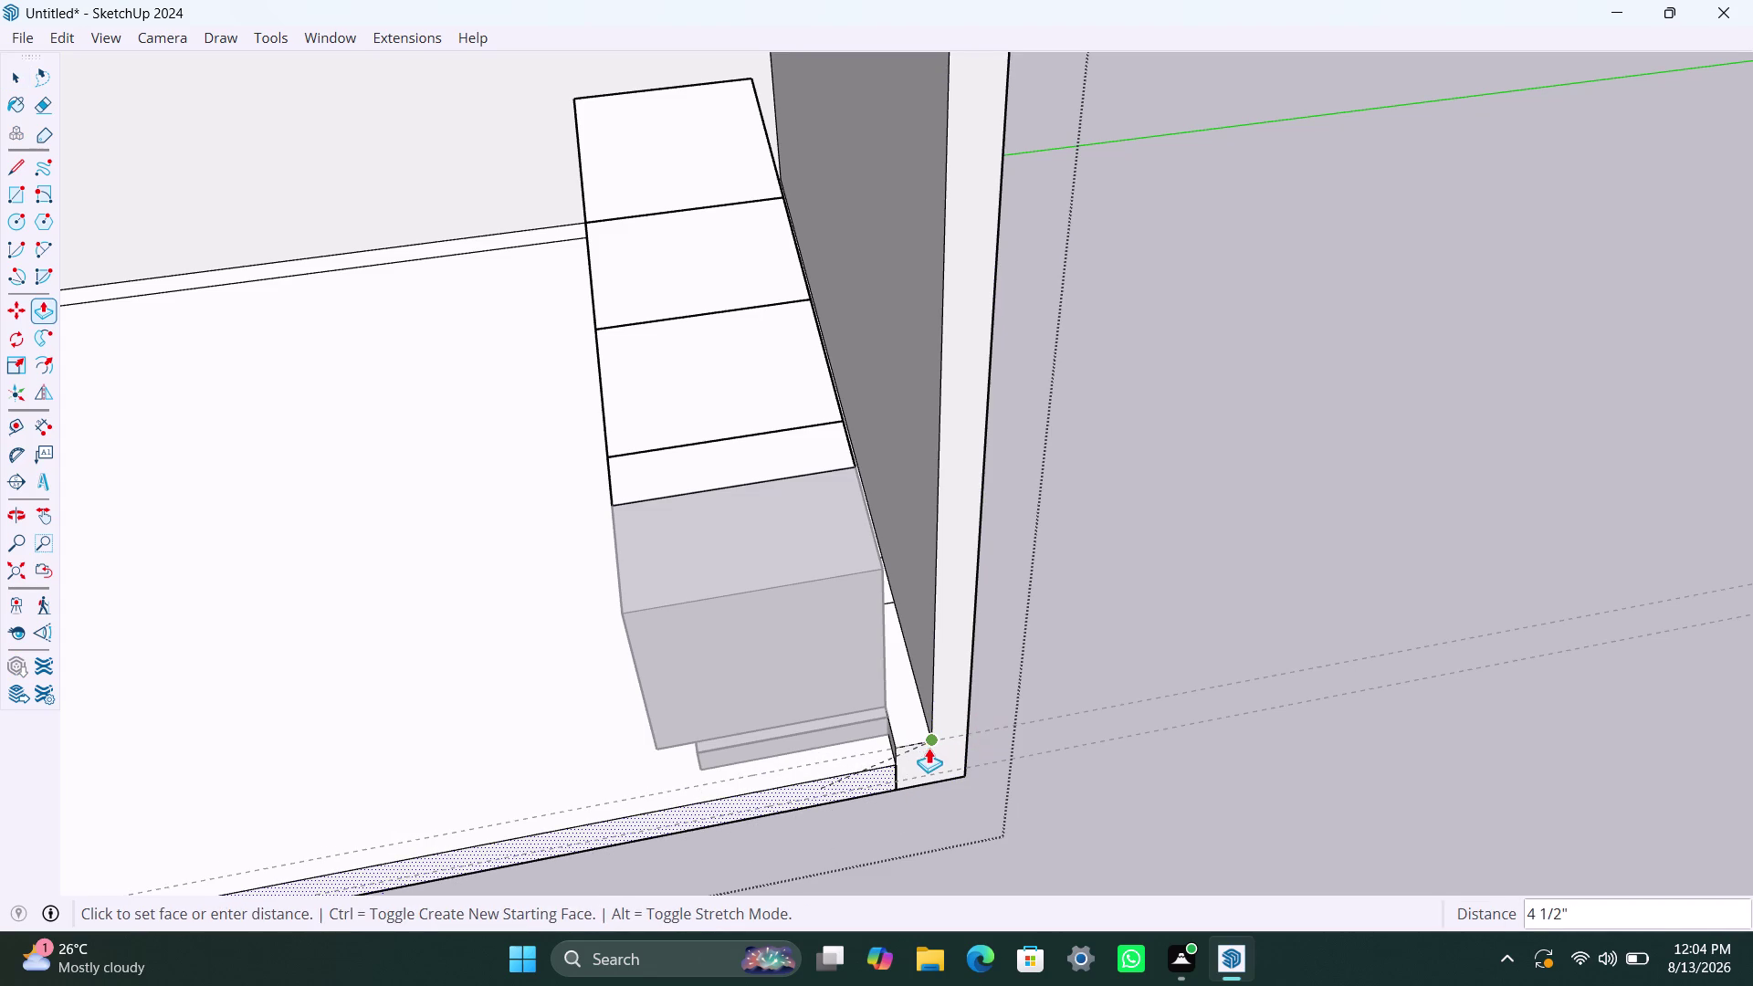
click(930, 748)
scroll(down, 3)
scroll(down, 3)
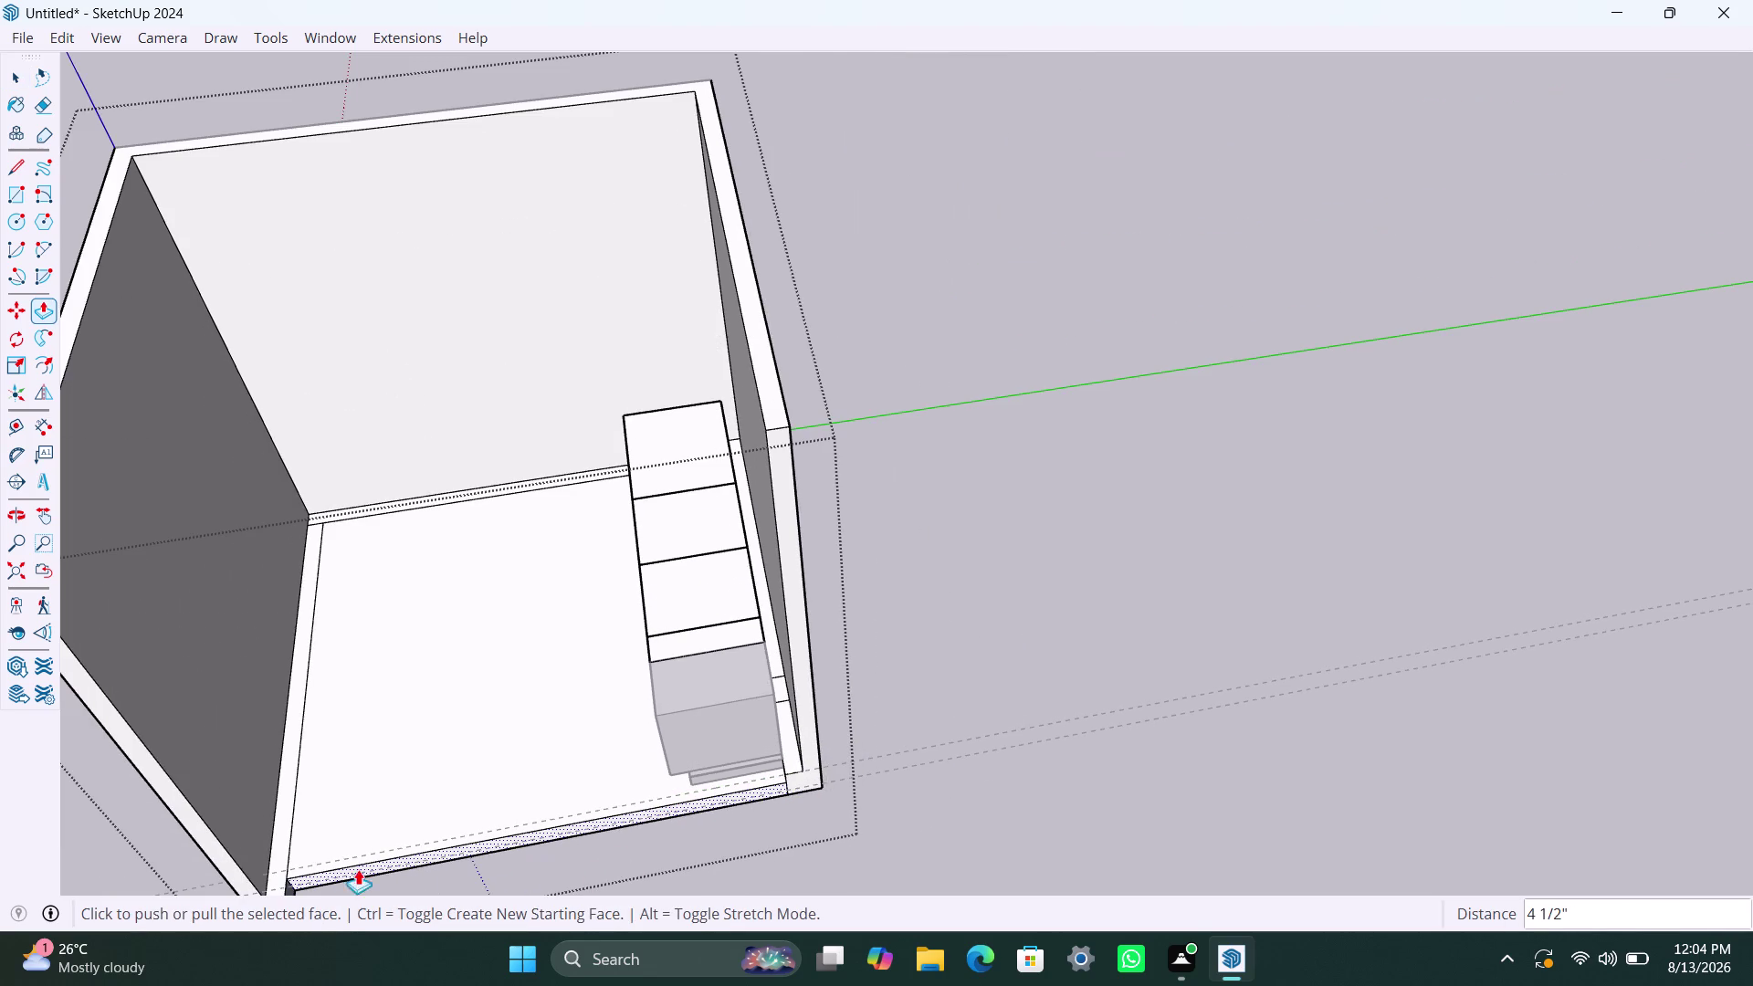
scroll(down, 3)
key(space)
scroll(down, 3)
Pull the room's front base face outward 11 3/16" to meet the wall ends.
middle_drag(362, 846, 395, 835)
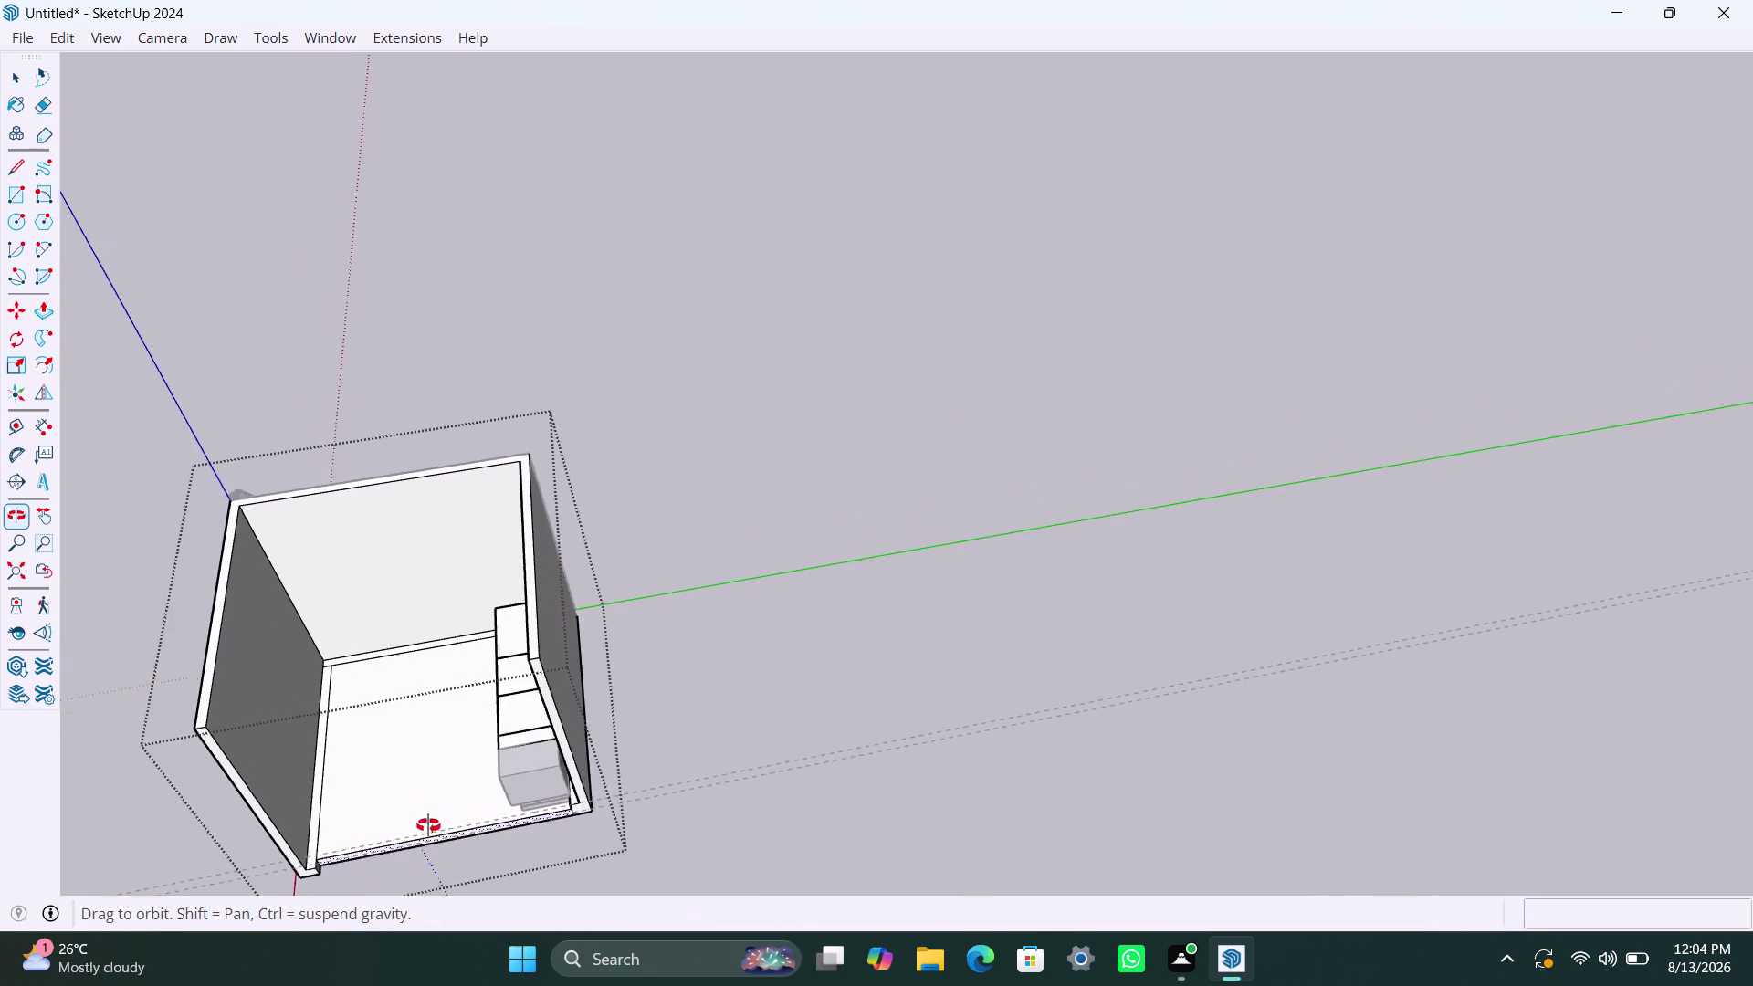
middle_drag(394, 836, 371, 764)
scroll(up, 3)
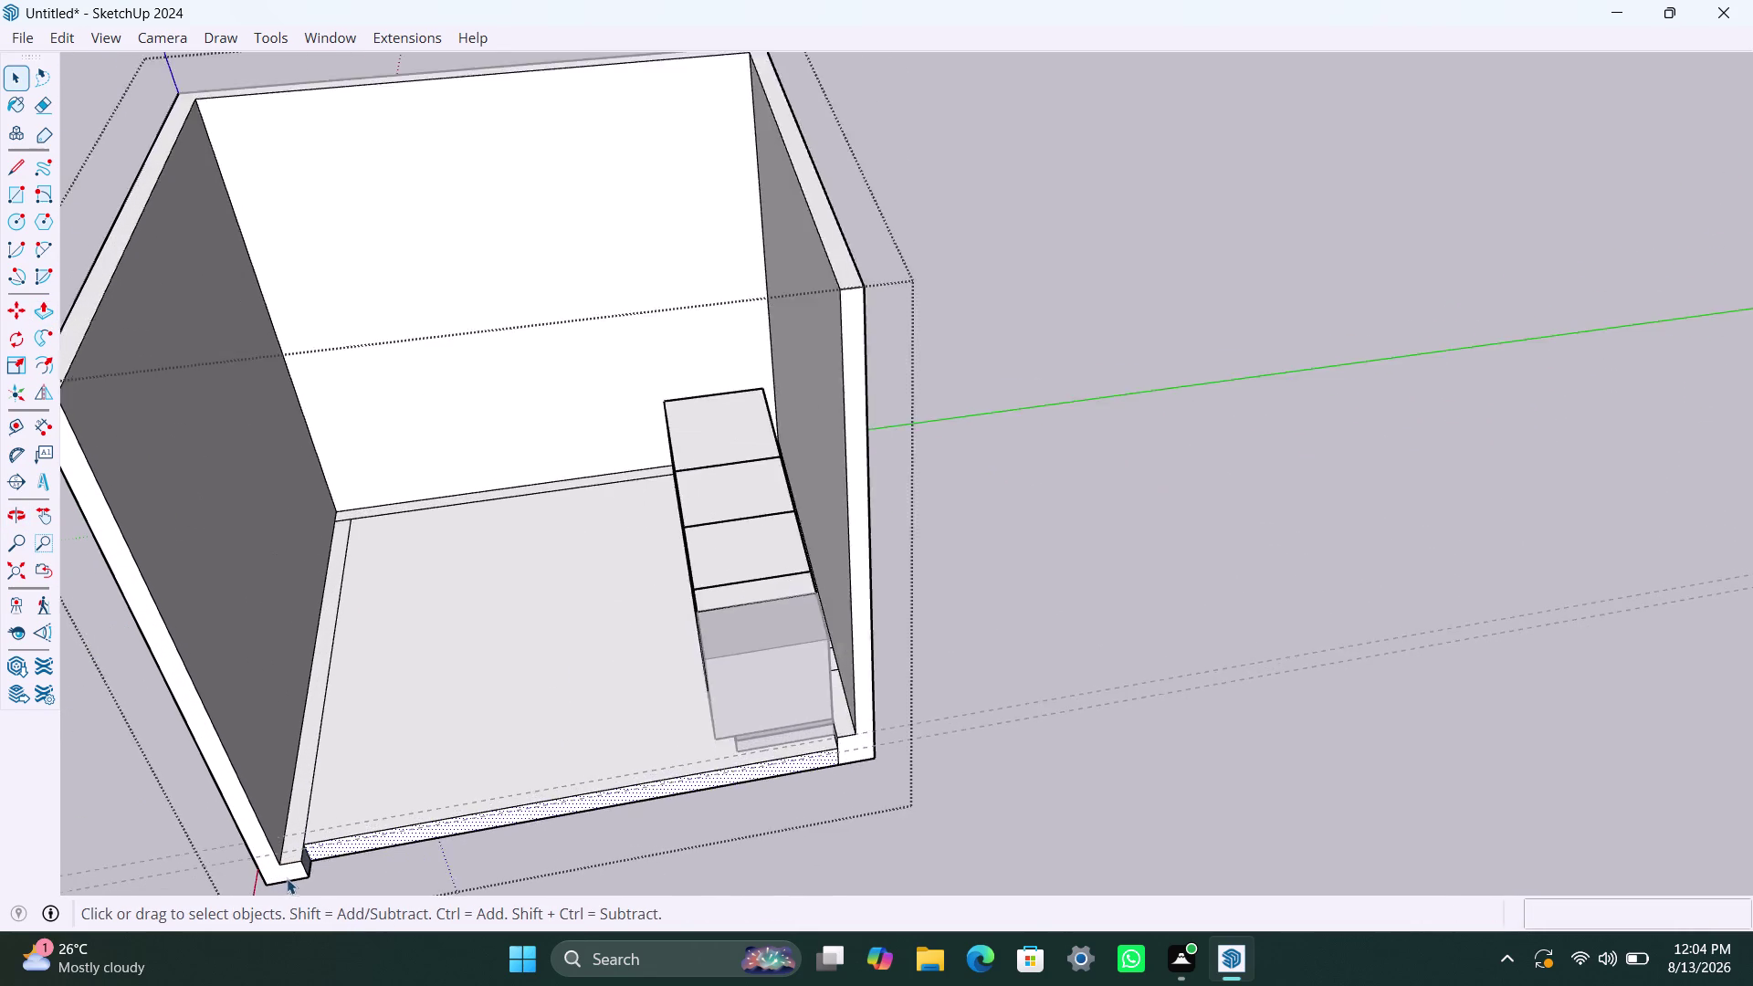
scroll(up, 3)
click(287, 863)
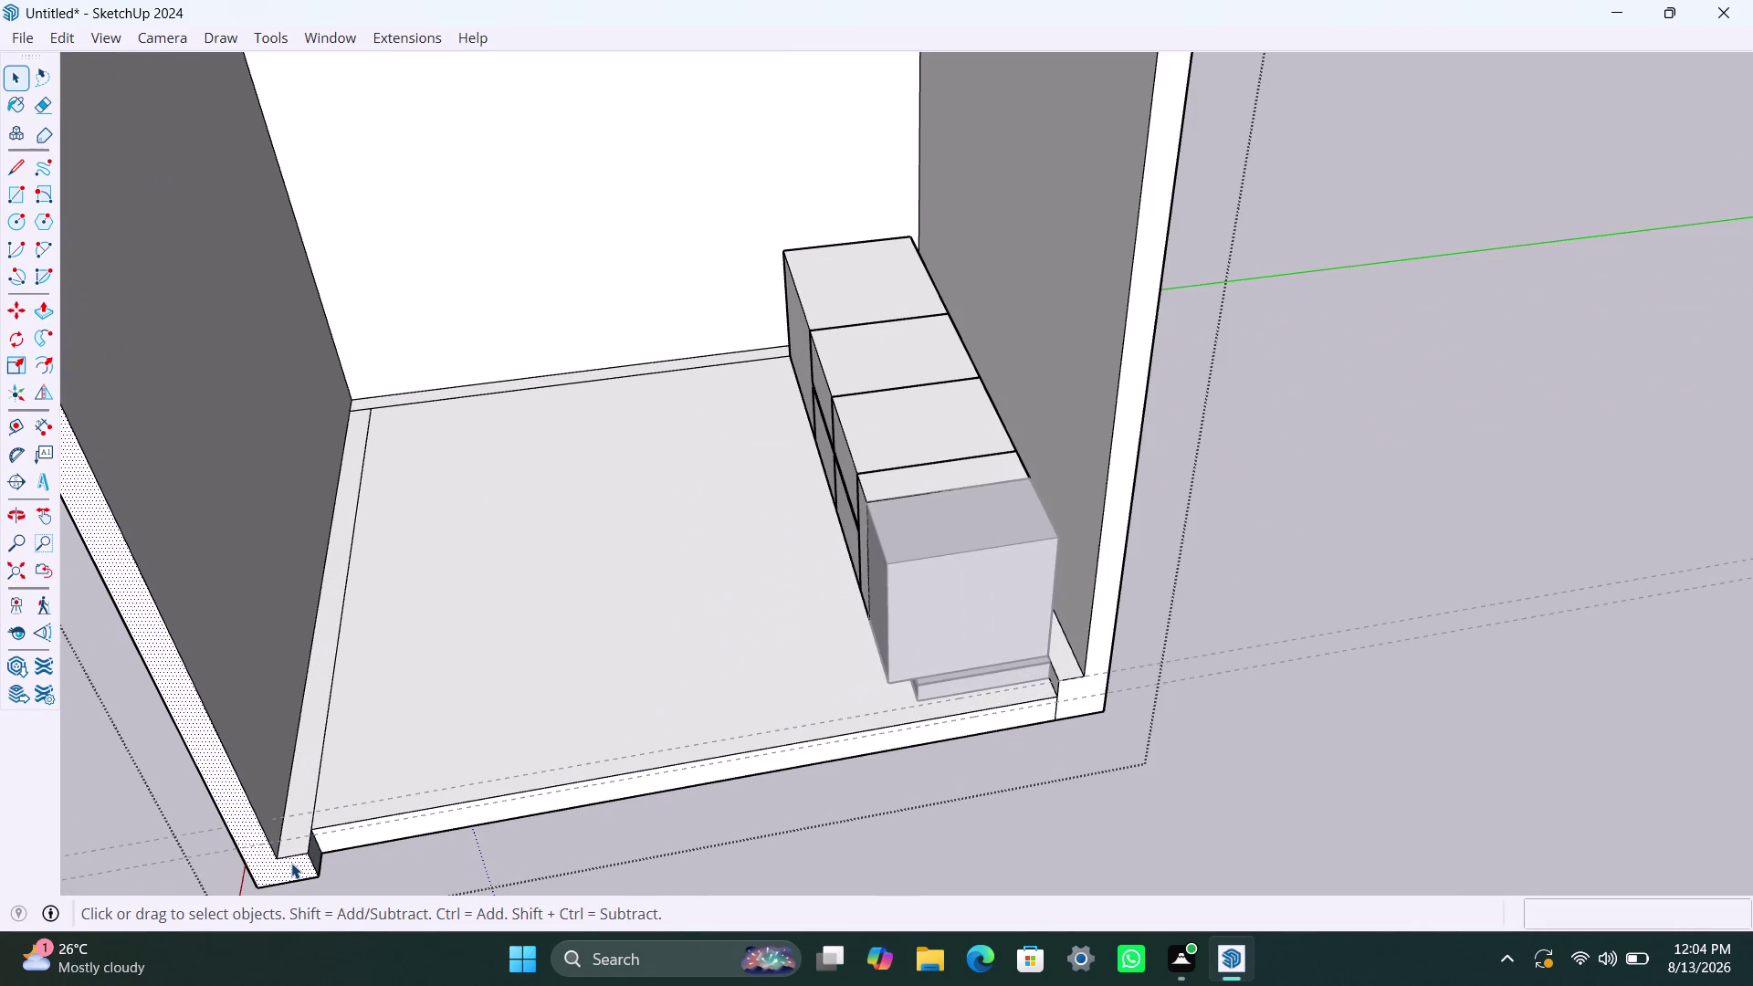
key(p)
click(291, 863)
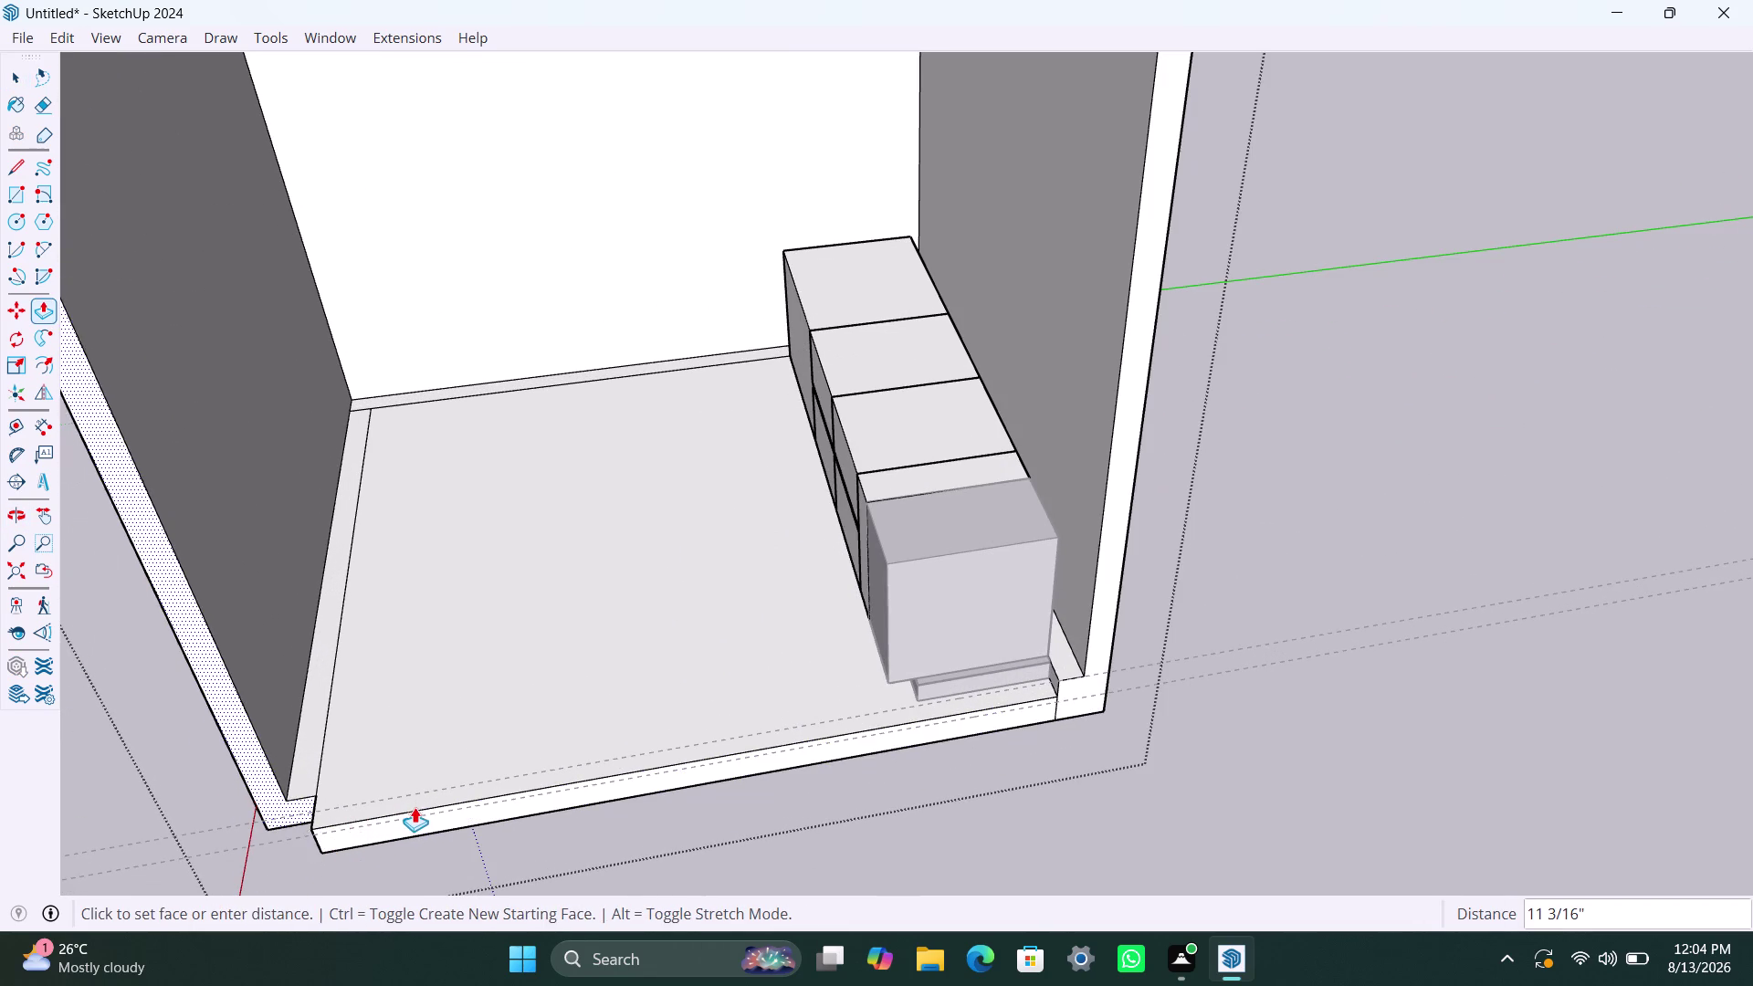
click(422, 807)
Return to the Select tool and pick points around the cabinet run.
key(space)
click(627, 828)
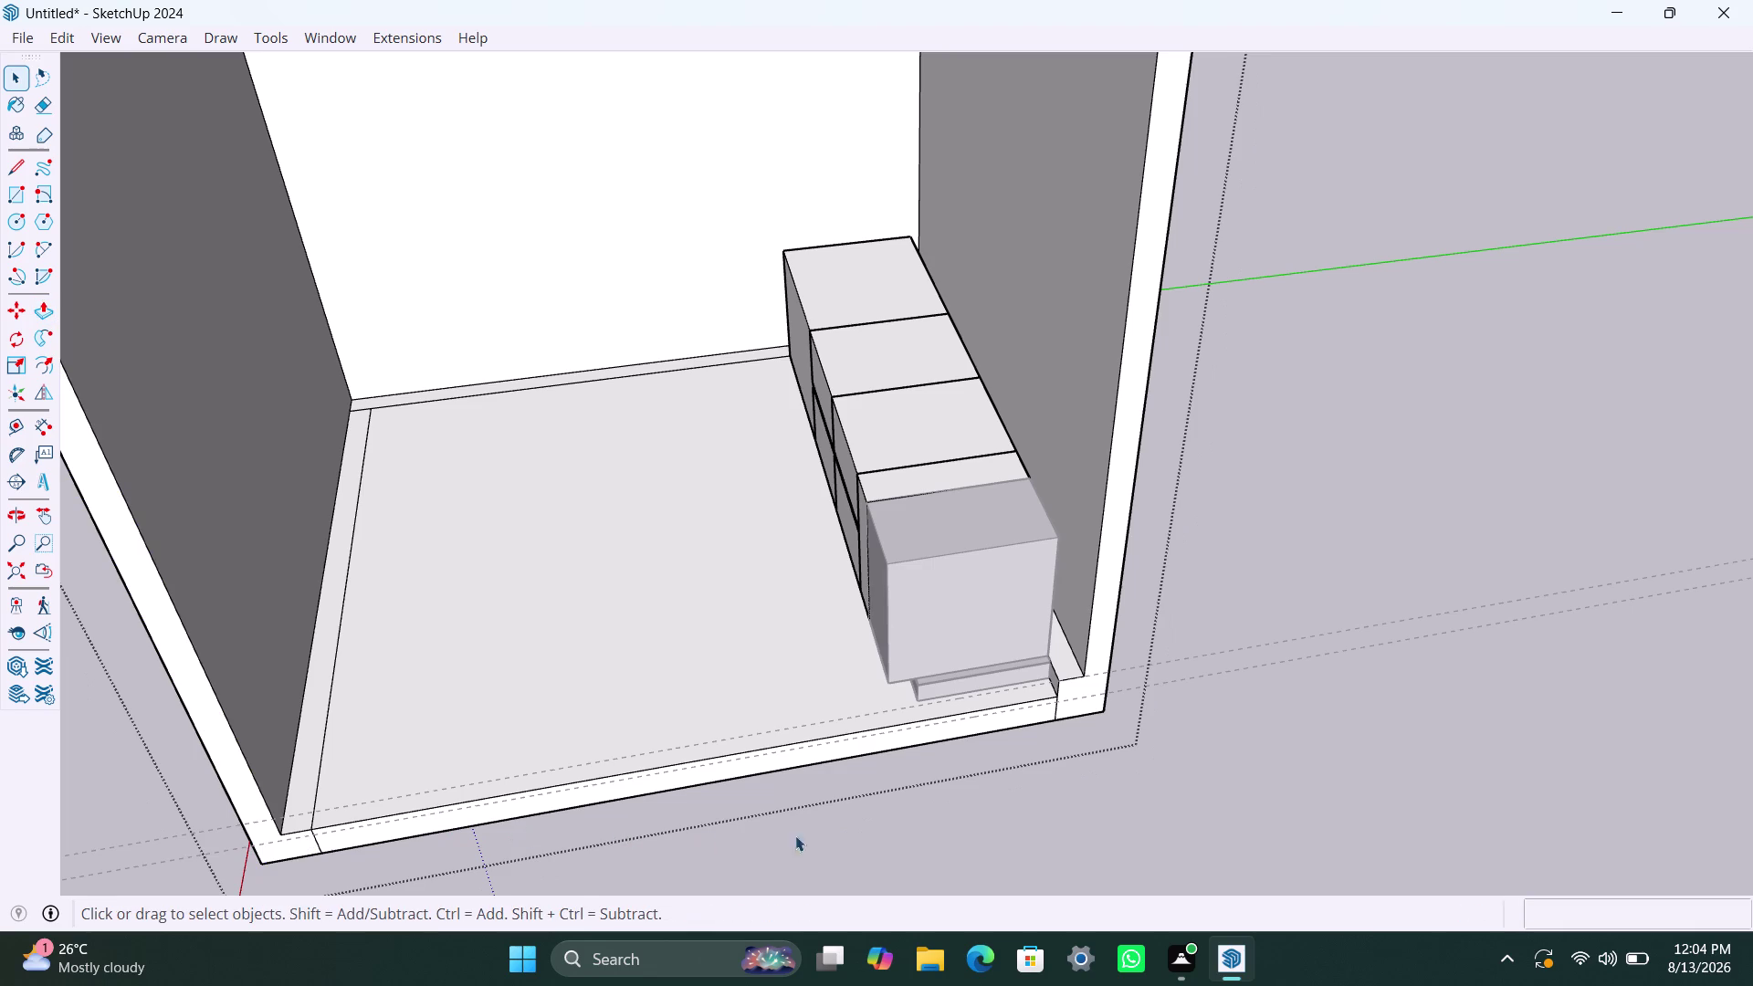
click(974, 844)
scroll(down, 3)
click(960, 617)
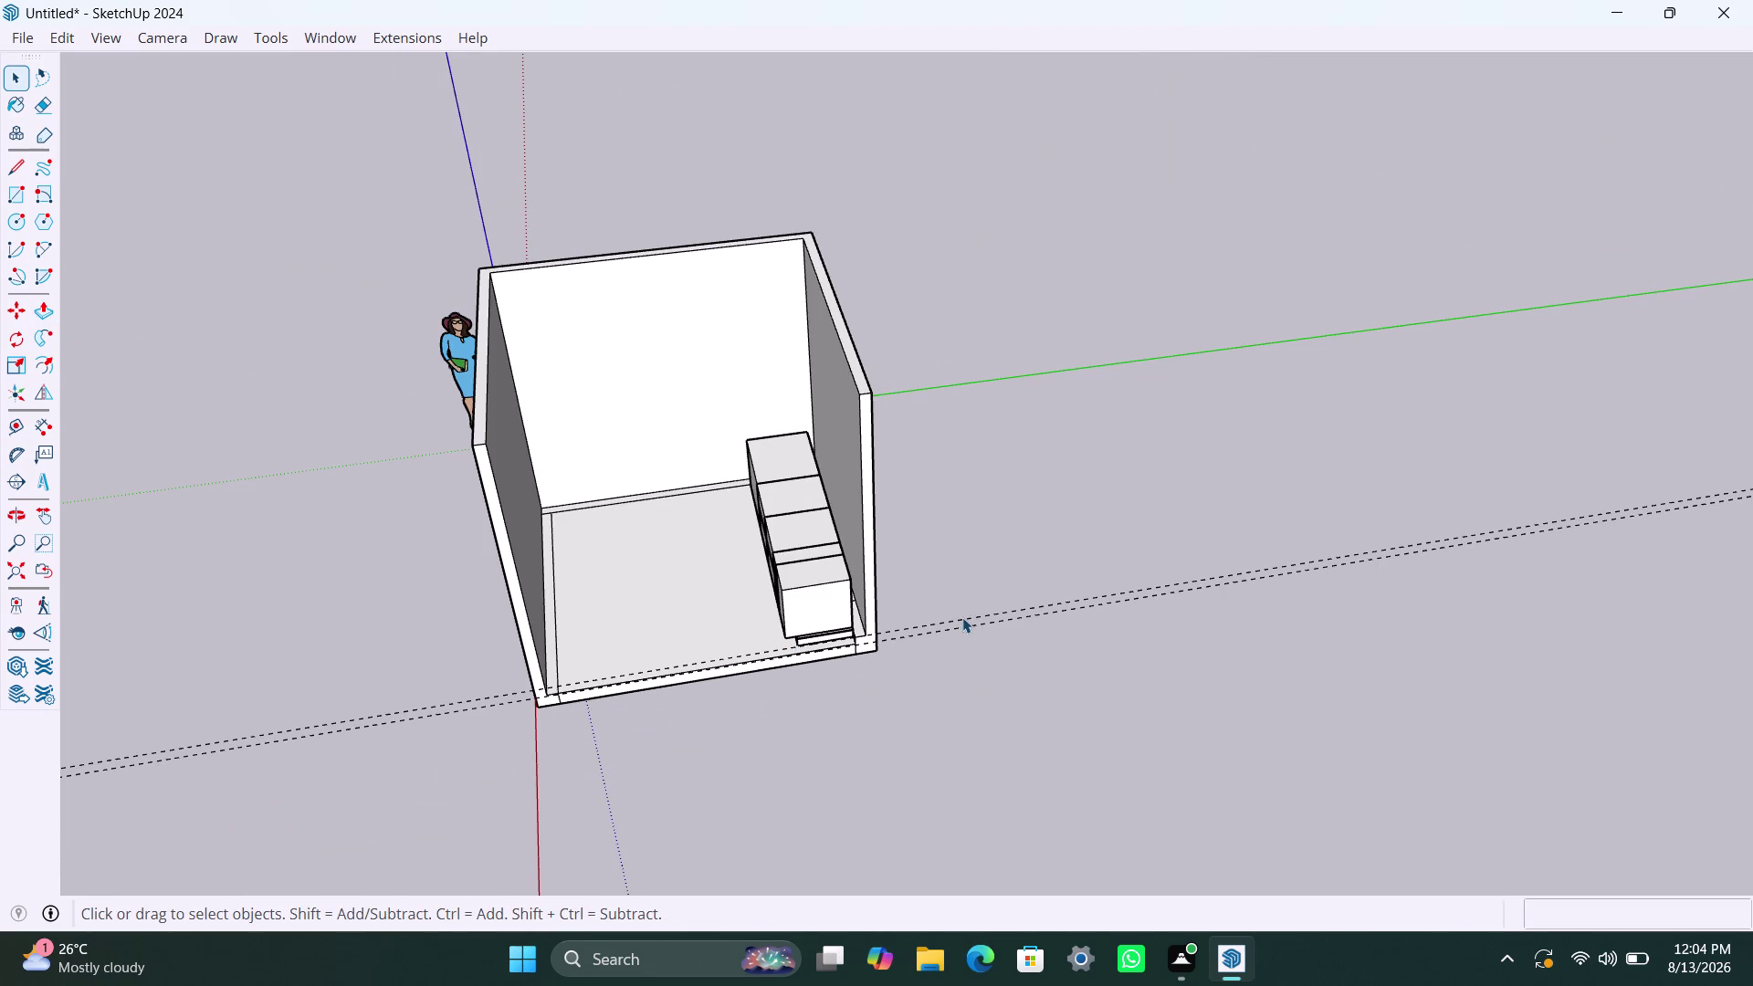
Select and delete two small pieces of geometry near the cabinet run.
click(964, 619)
key(Delete)
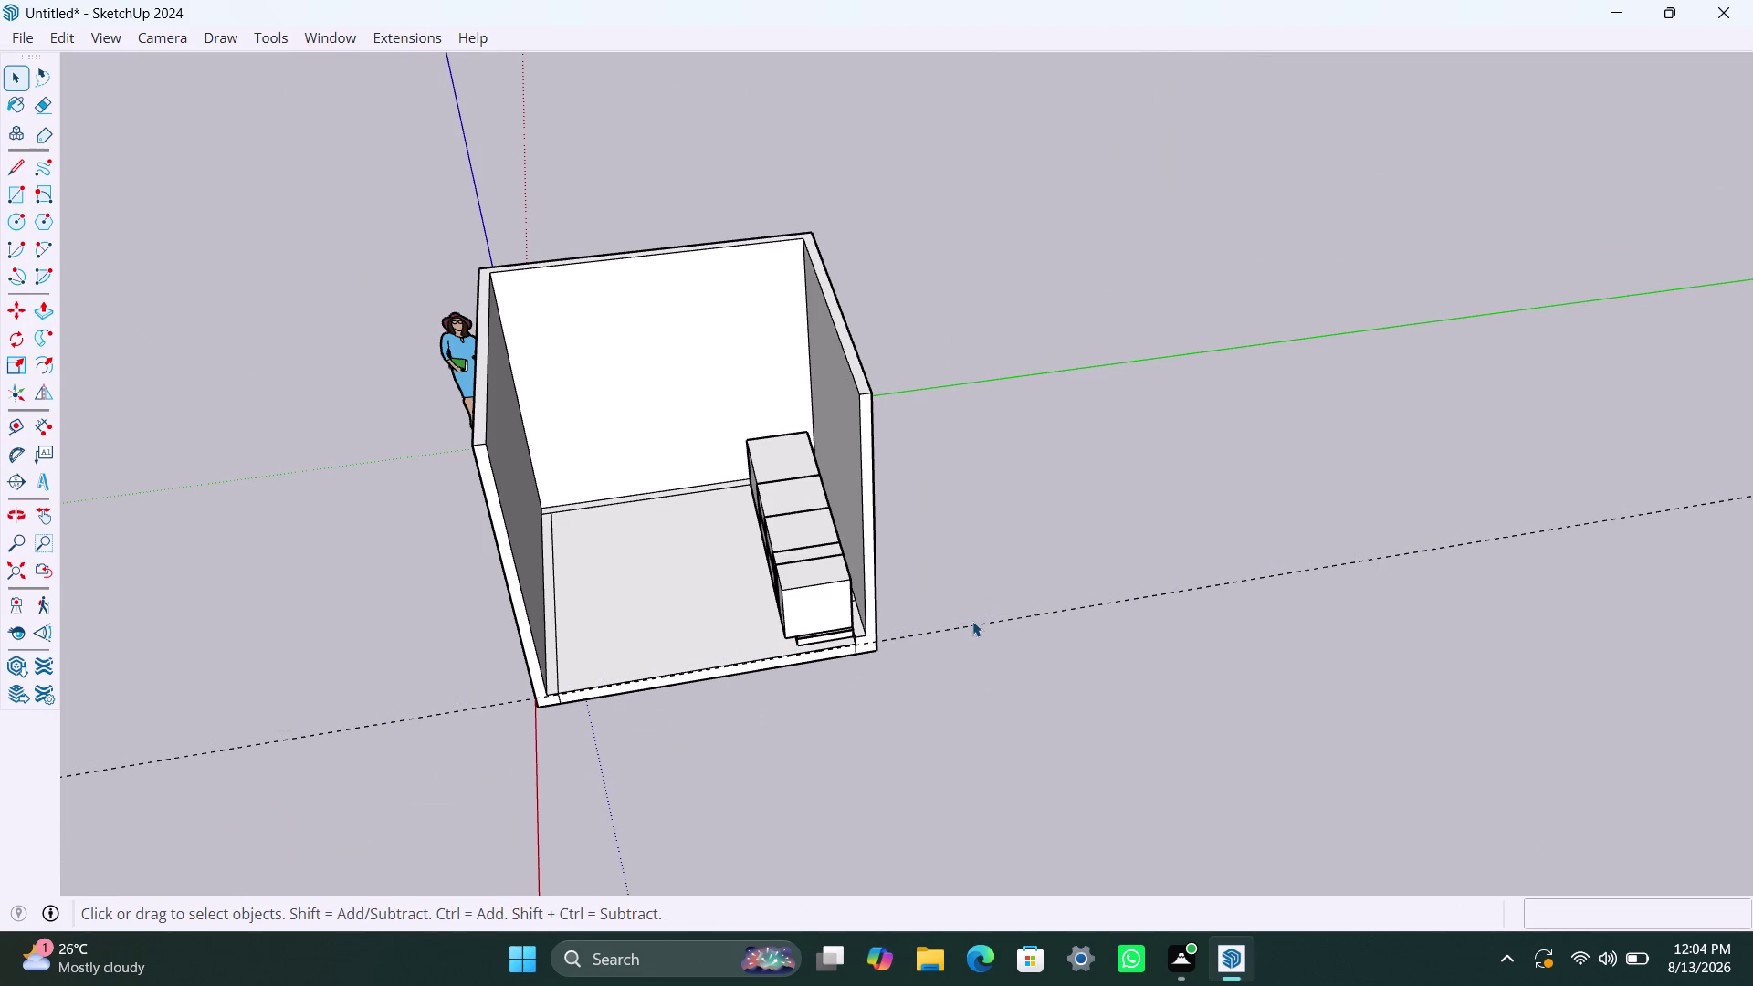
click(972, 621)
click(976, 628)
key(Delete)
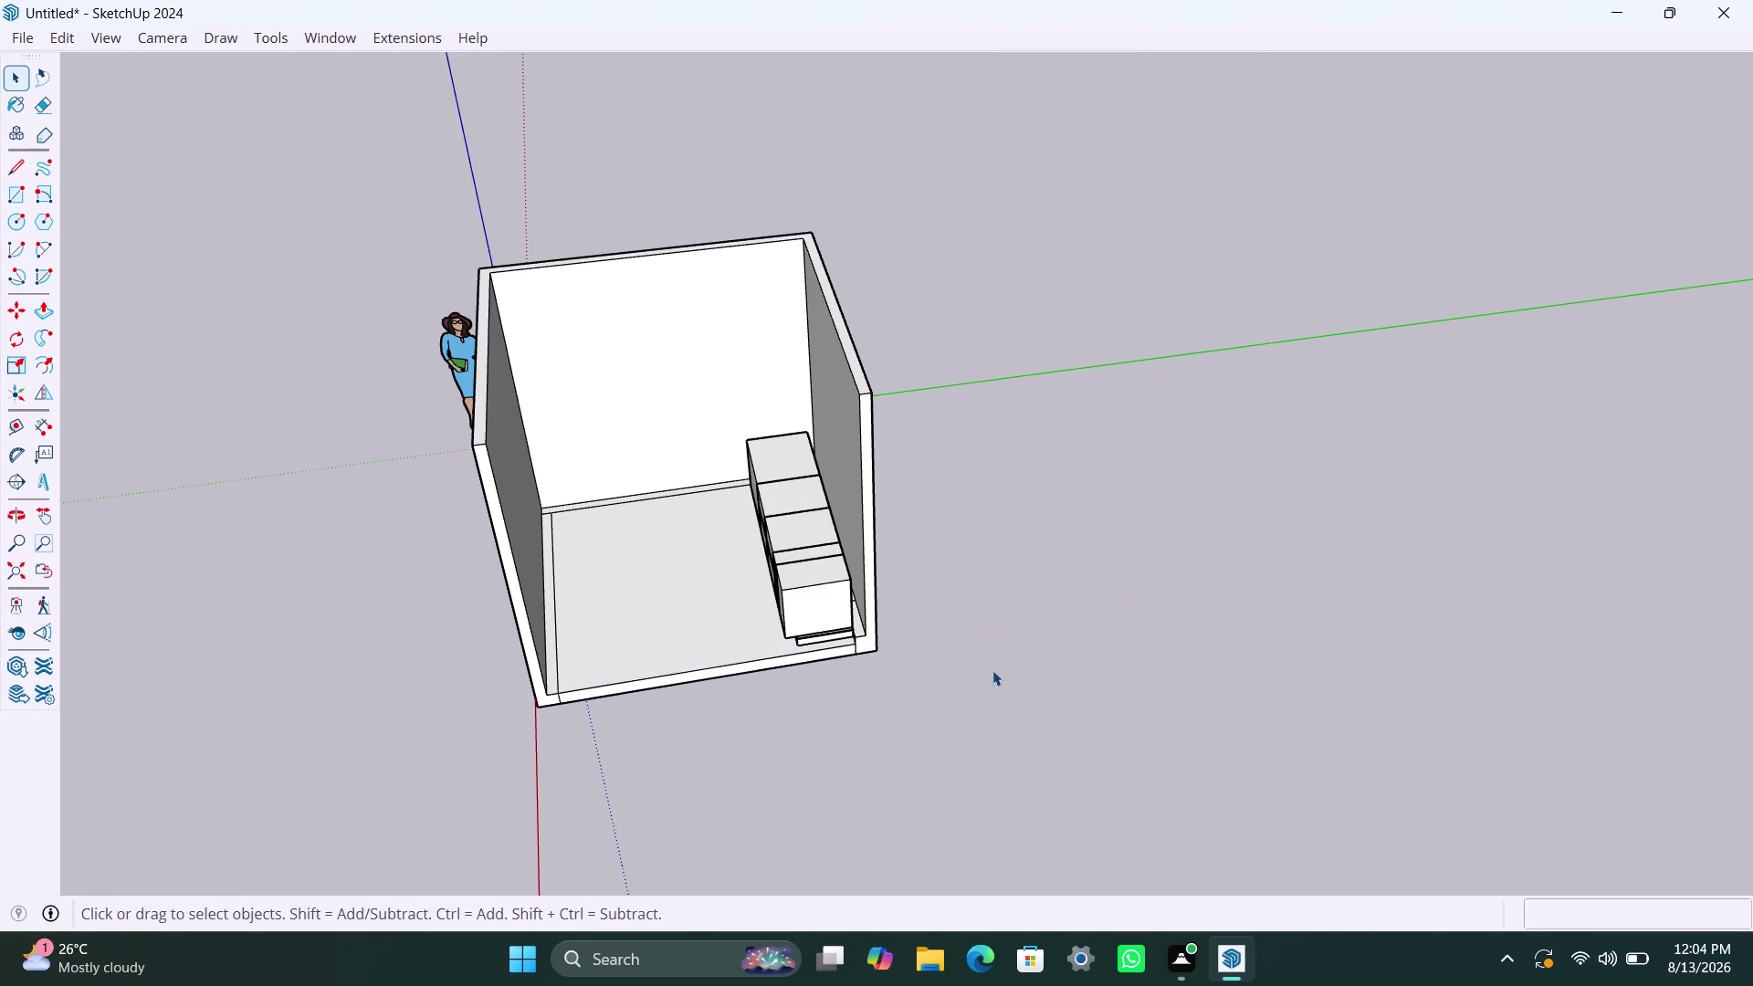
Orbit and zoom around the room and outside the walls to inspect the edits.
scroll(down, 3)
middle_drag(670, 676, 1131, 774)
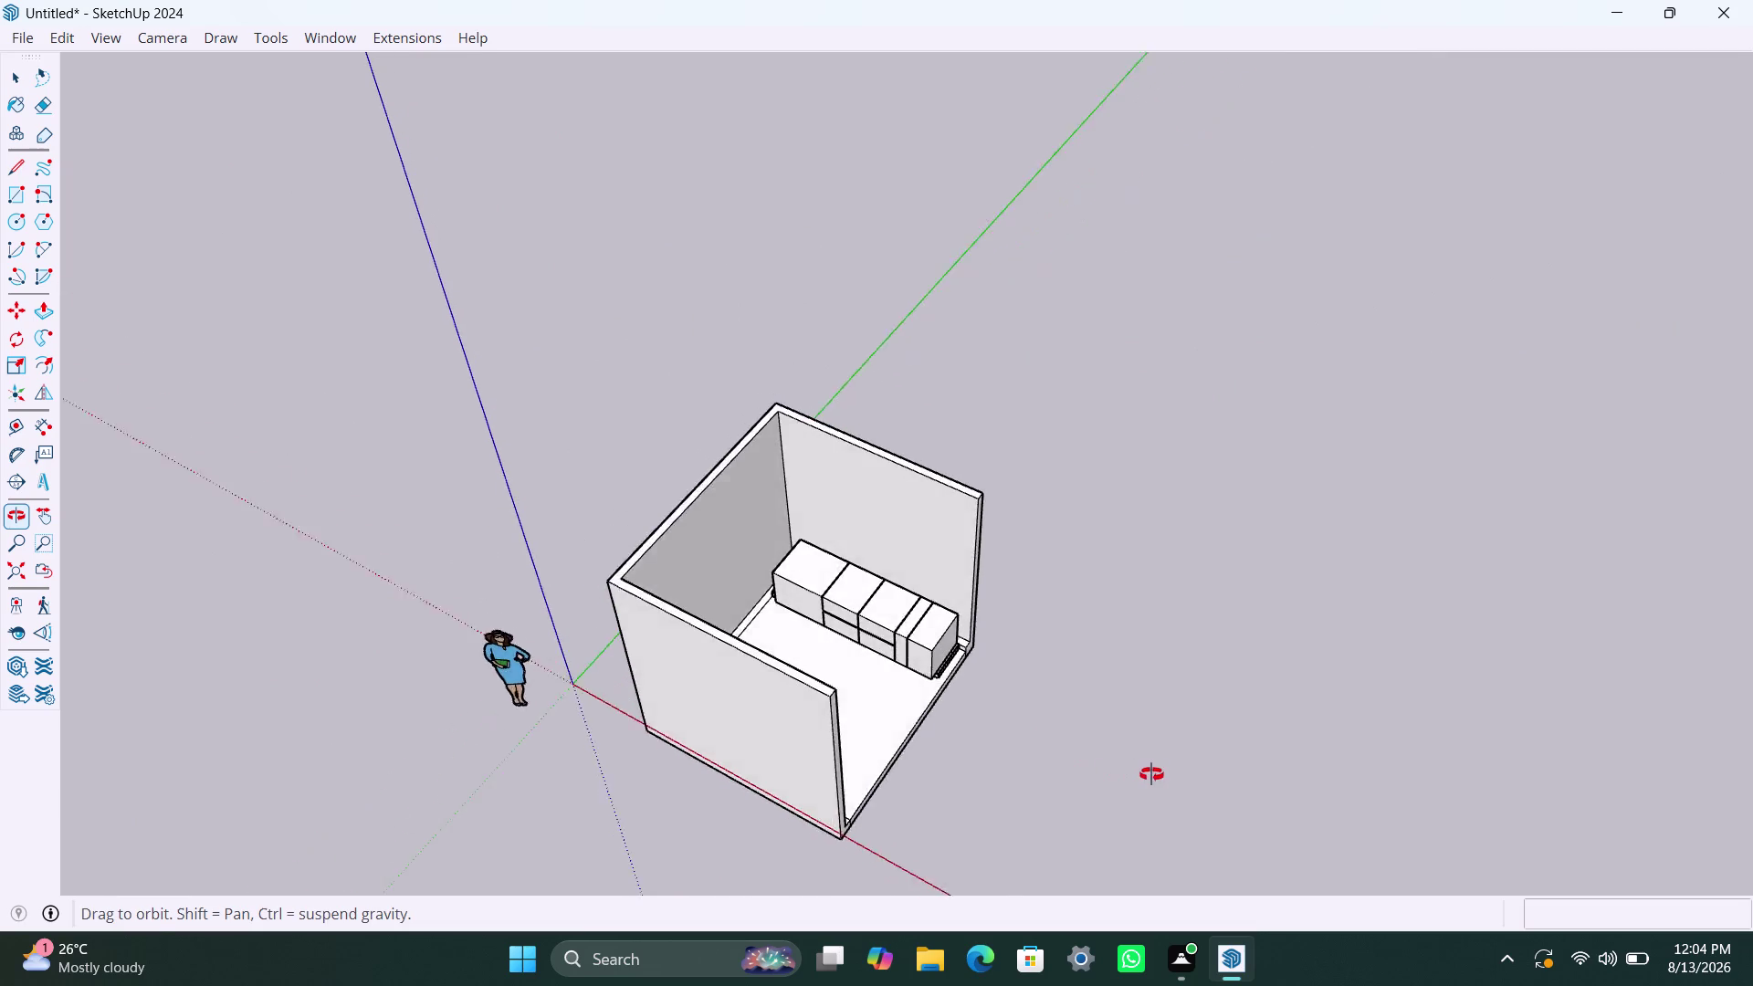
middle_drag(1131, 774, 1151, 774)
scroll(up, 3)
middle_drag(779, 651, 1038, 722)
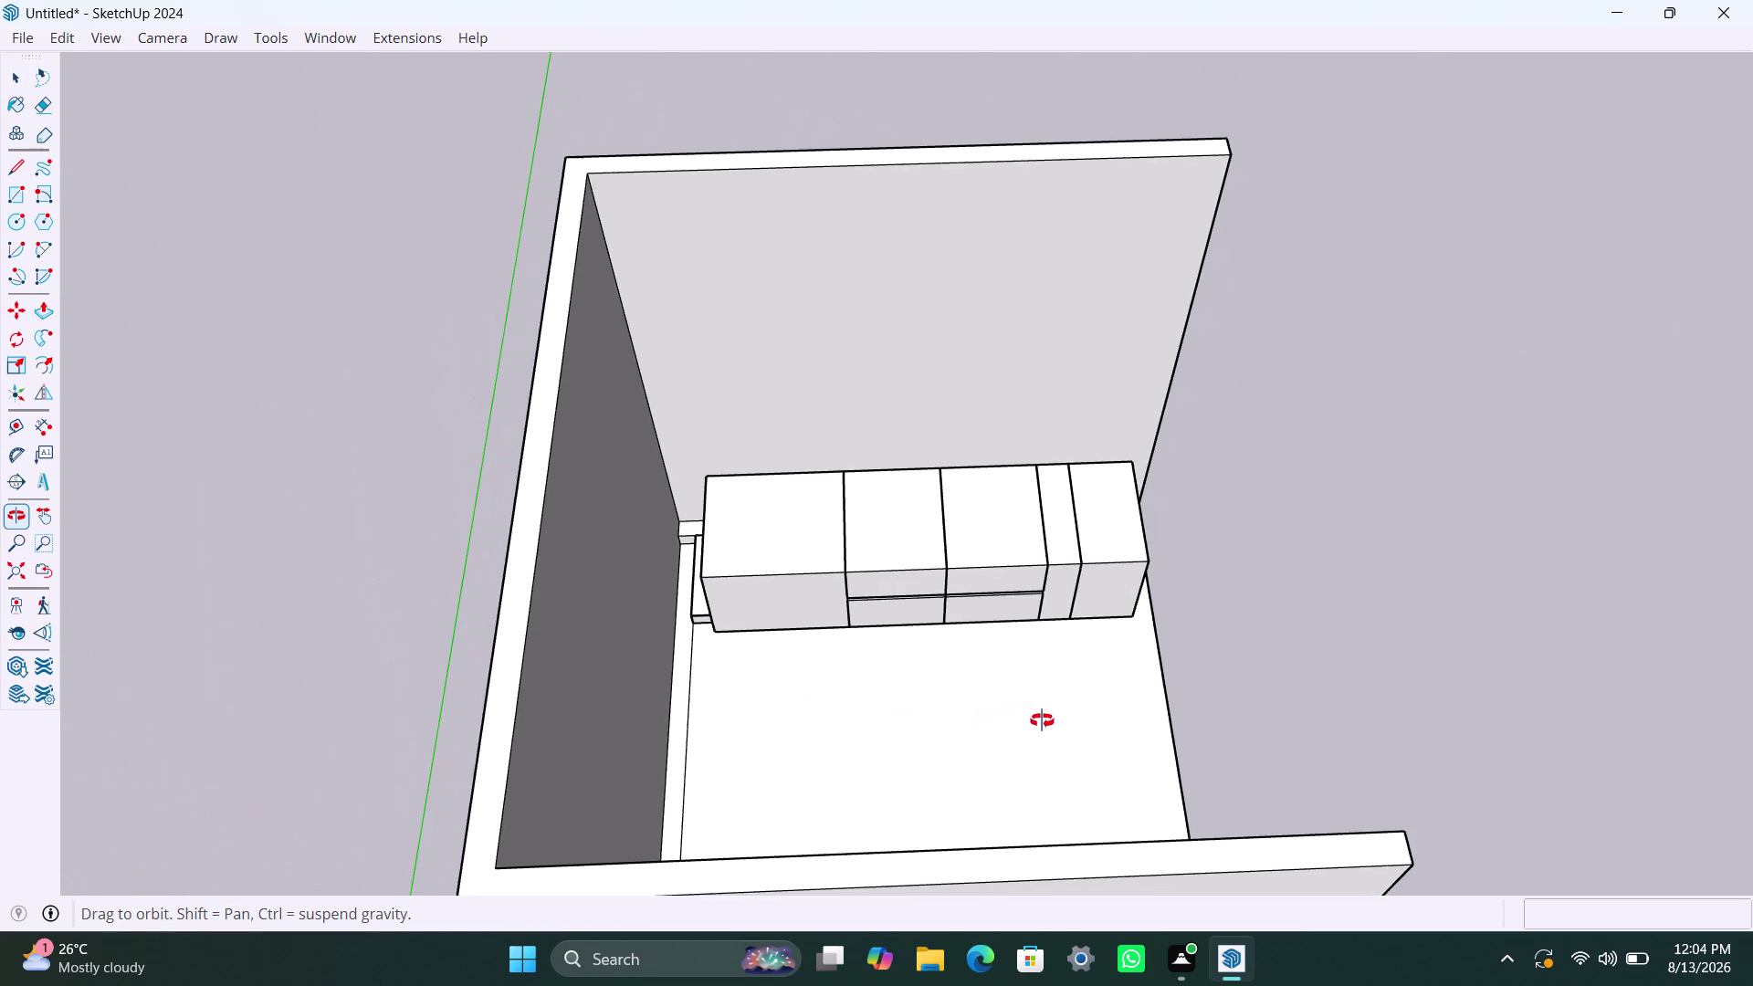
middle_drag(1038, 722, 1081, 713)
scroll(up, 3)
scroll(up, 3)
scroll(down, 3)
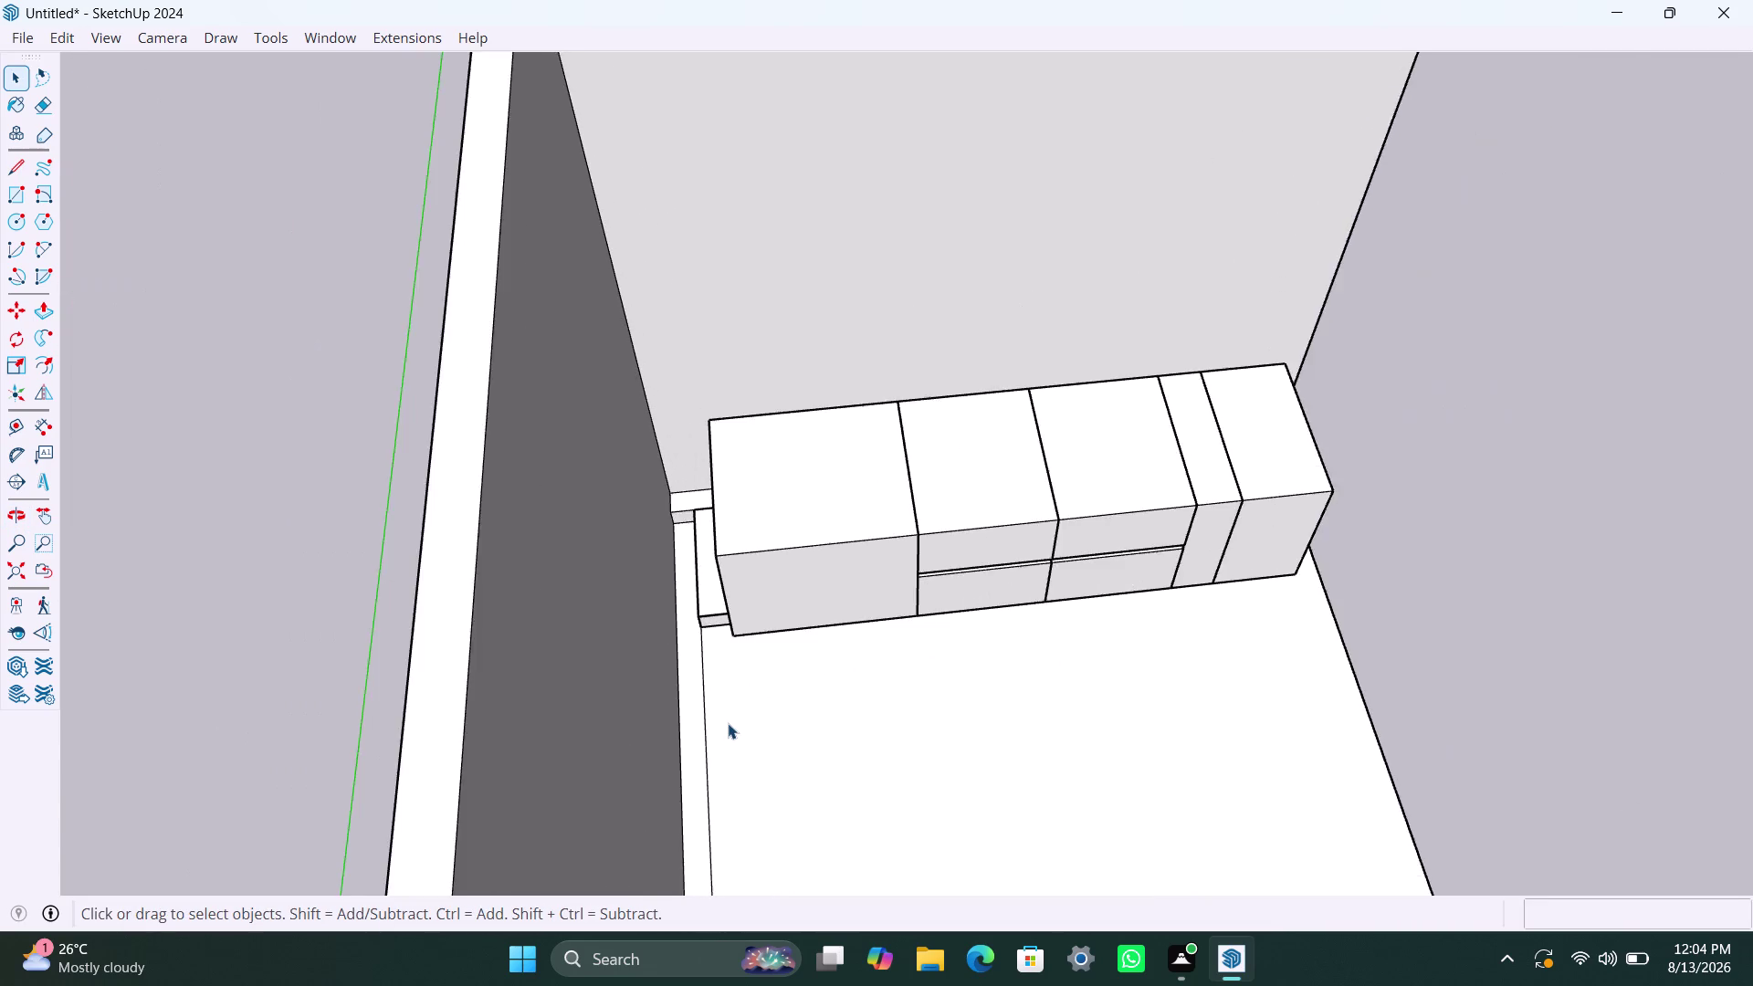
scroll(down, 3)
middle_drag(718, 730, 1134, 431)
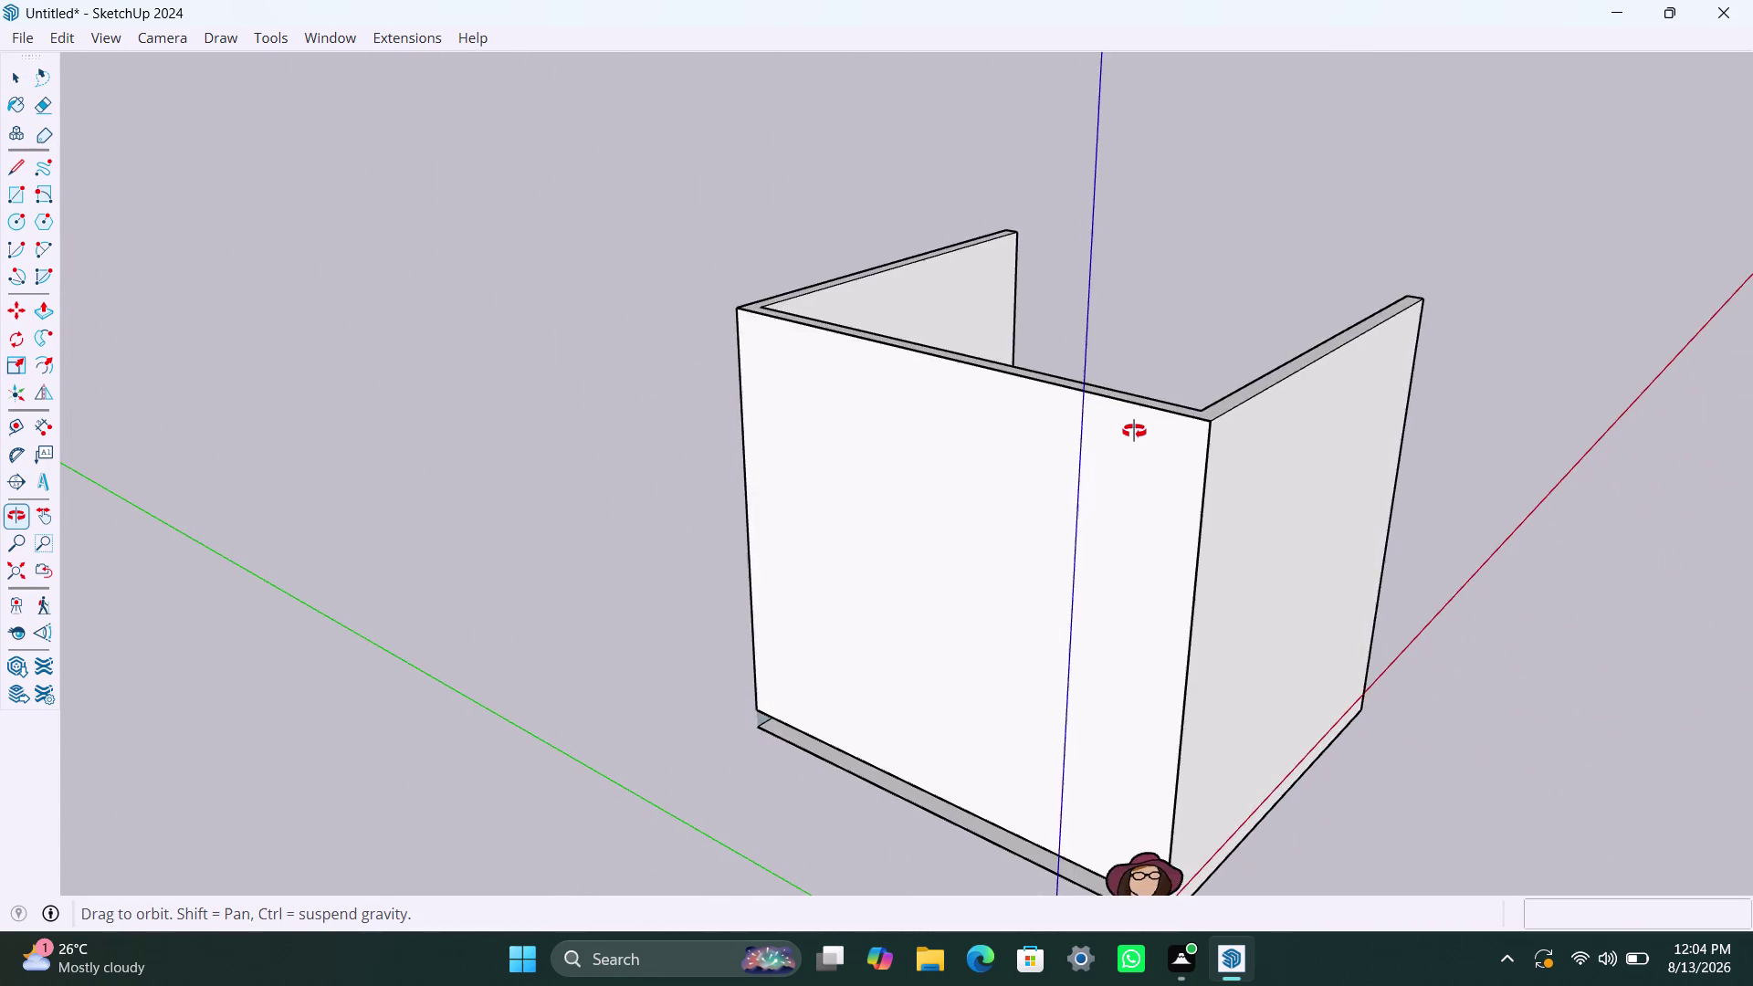
middle_drag(1134, 430, 648, 707)
scroll(up, 3)
scroll(up, 3)
Step back through the recent push/pull edits with a dozen Ctrl+Z presses.
key(ctrl+z)
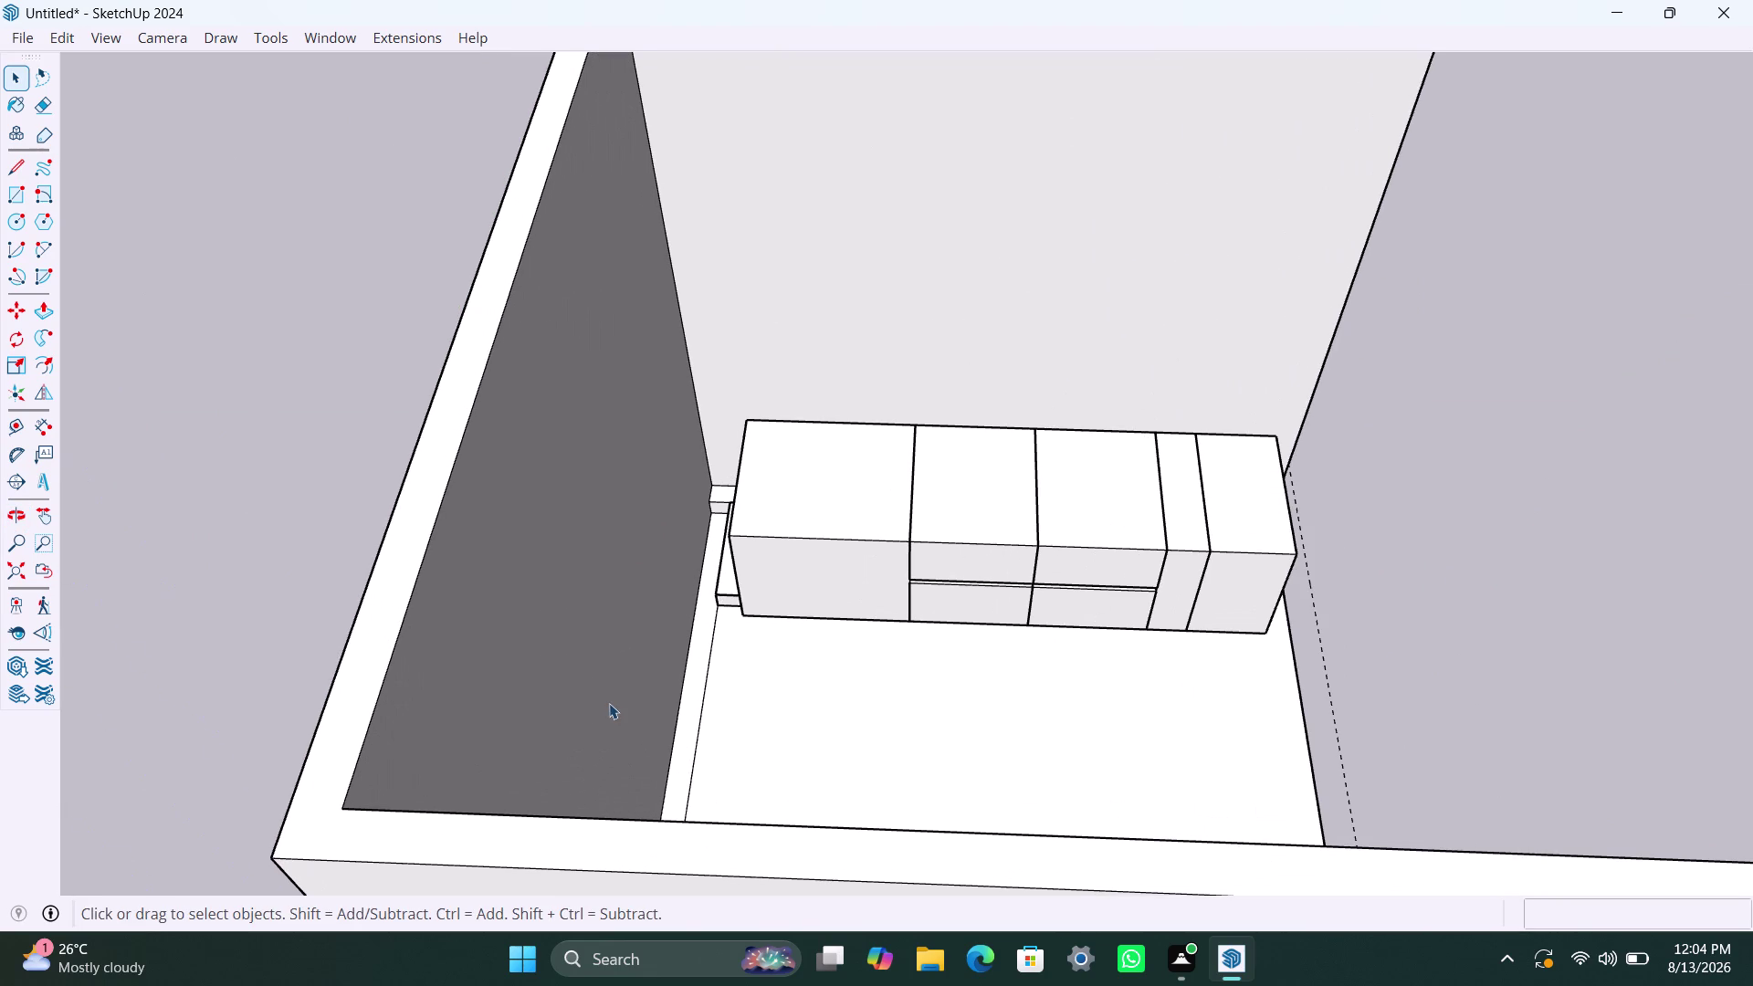
key(ctrl+z)
key(ctrl+z)
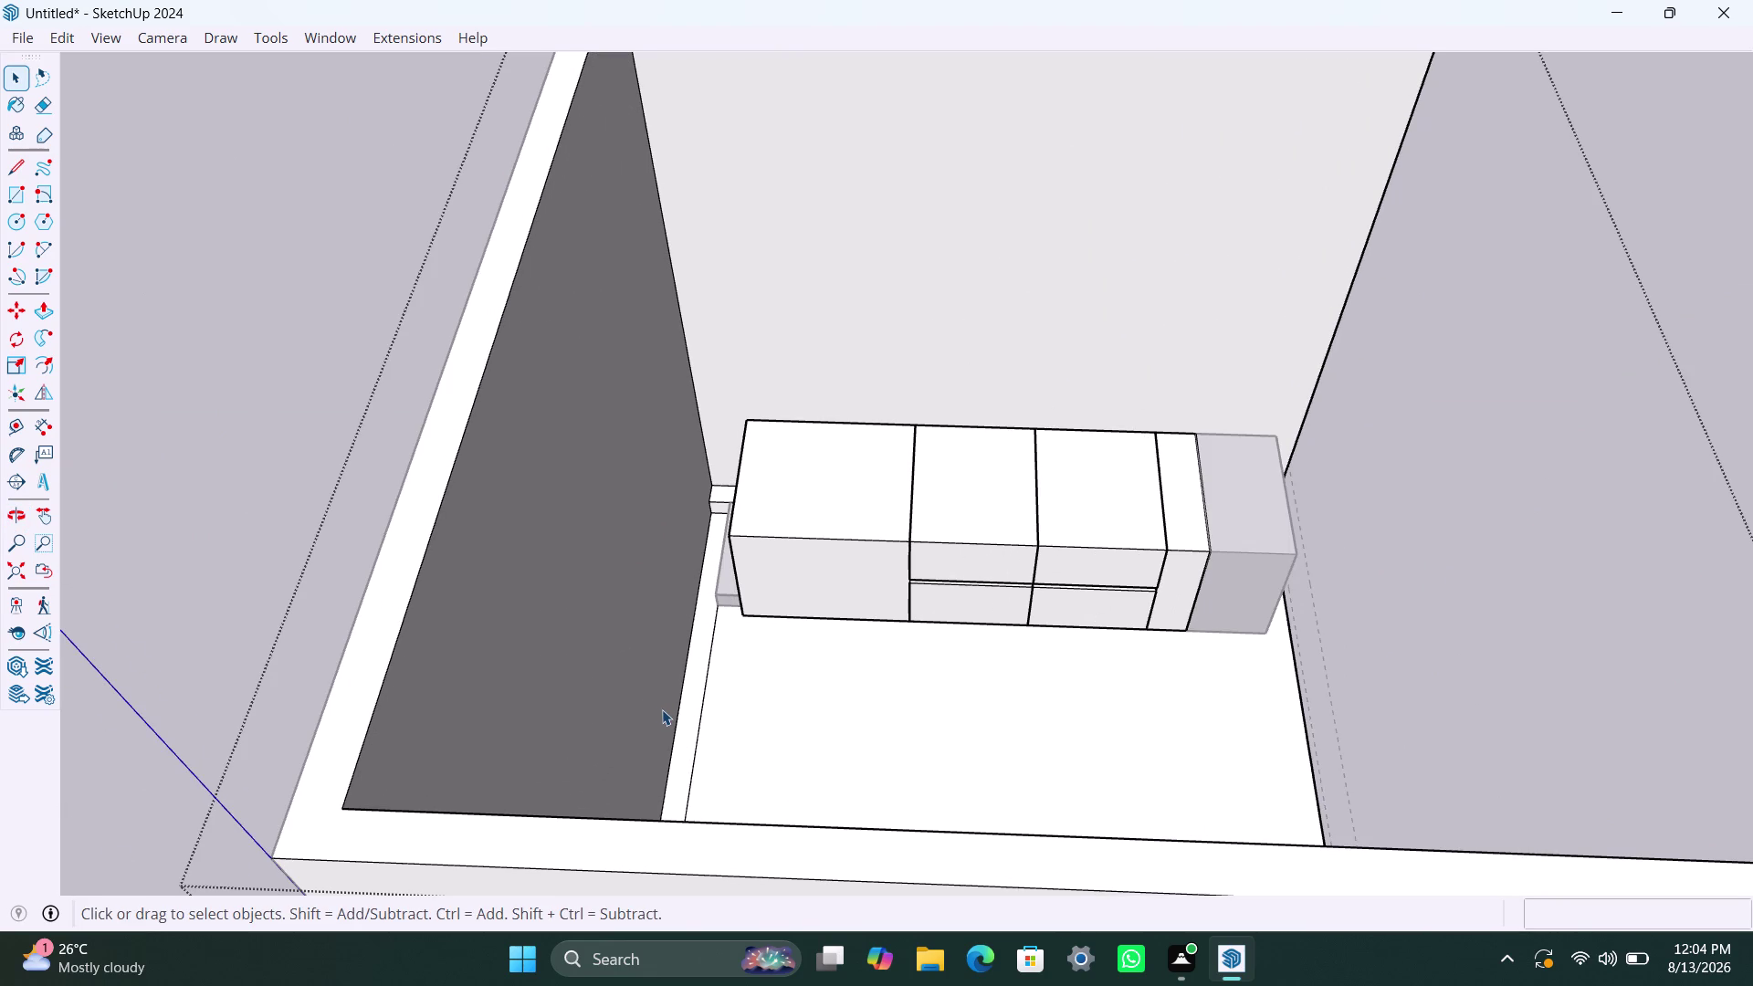
key(ctrl+z)
key(ctrl+z)
key(ctrl+z)
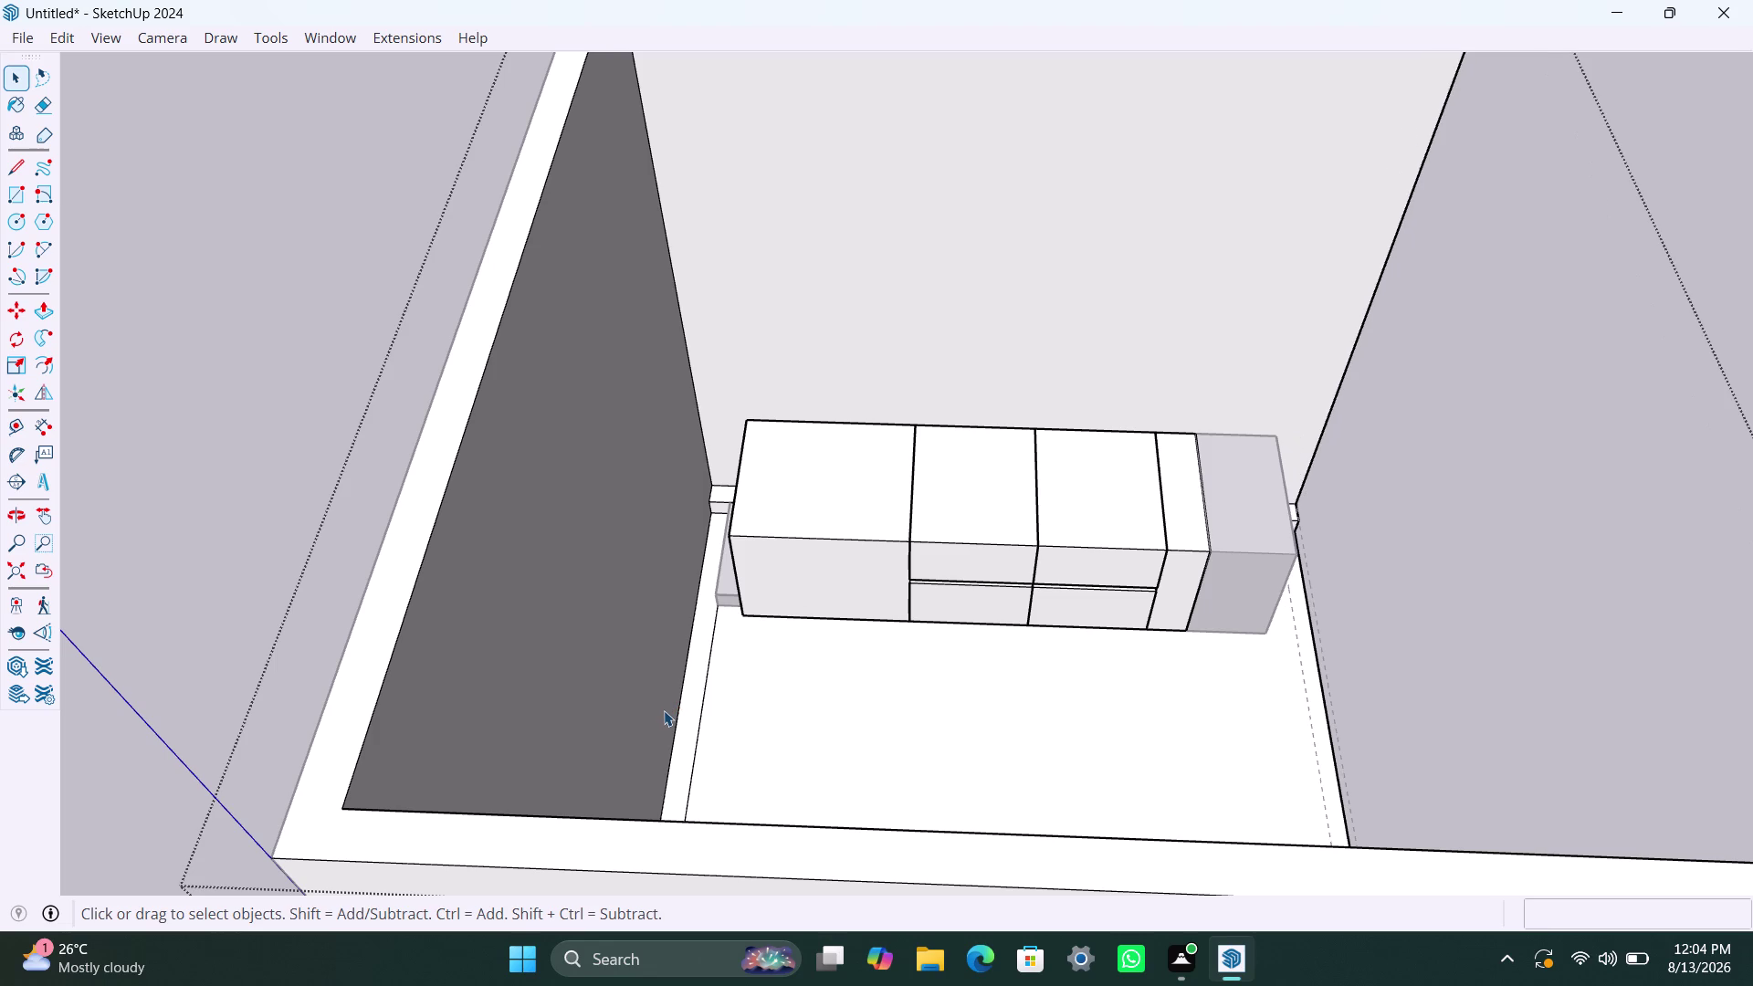
key(ctrl+z)
key(ctrl+z)
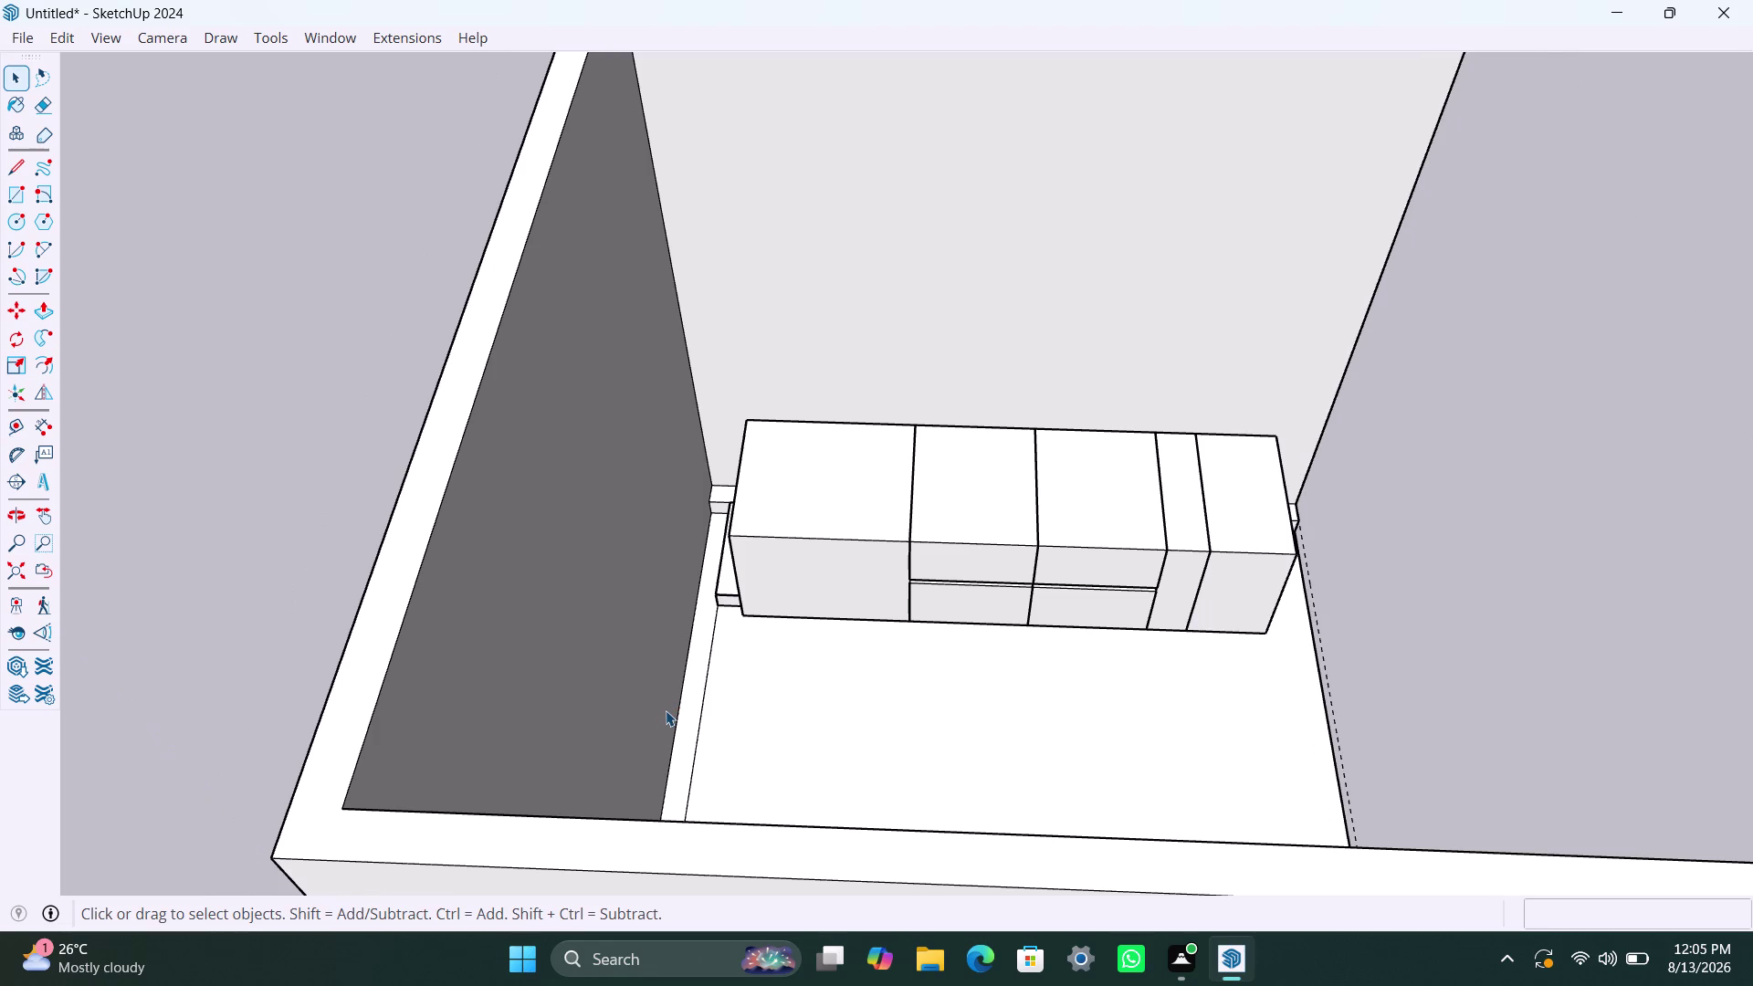
key(ctrl+z)
key(ctrl+z)
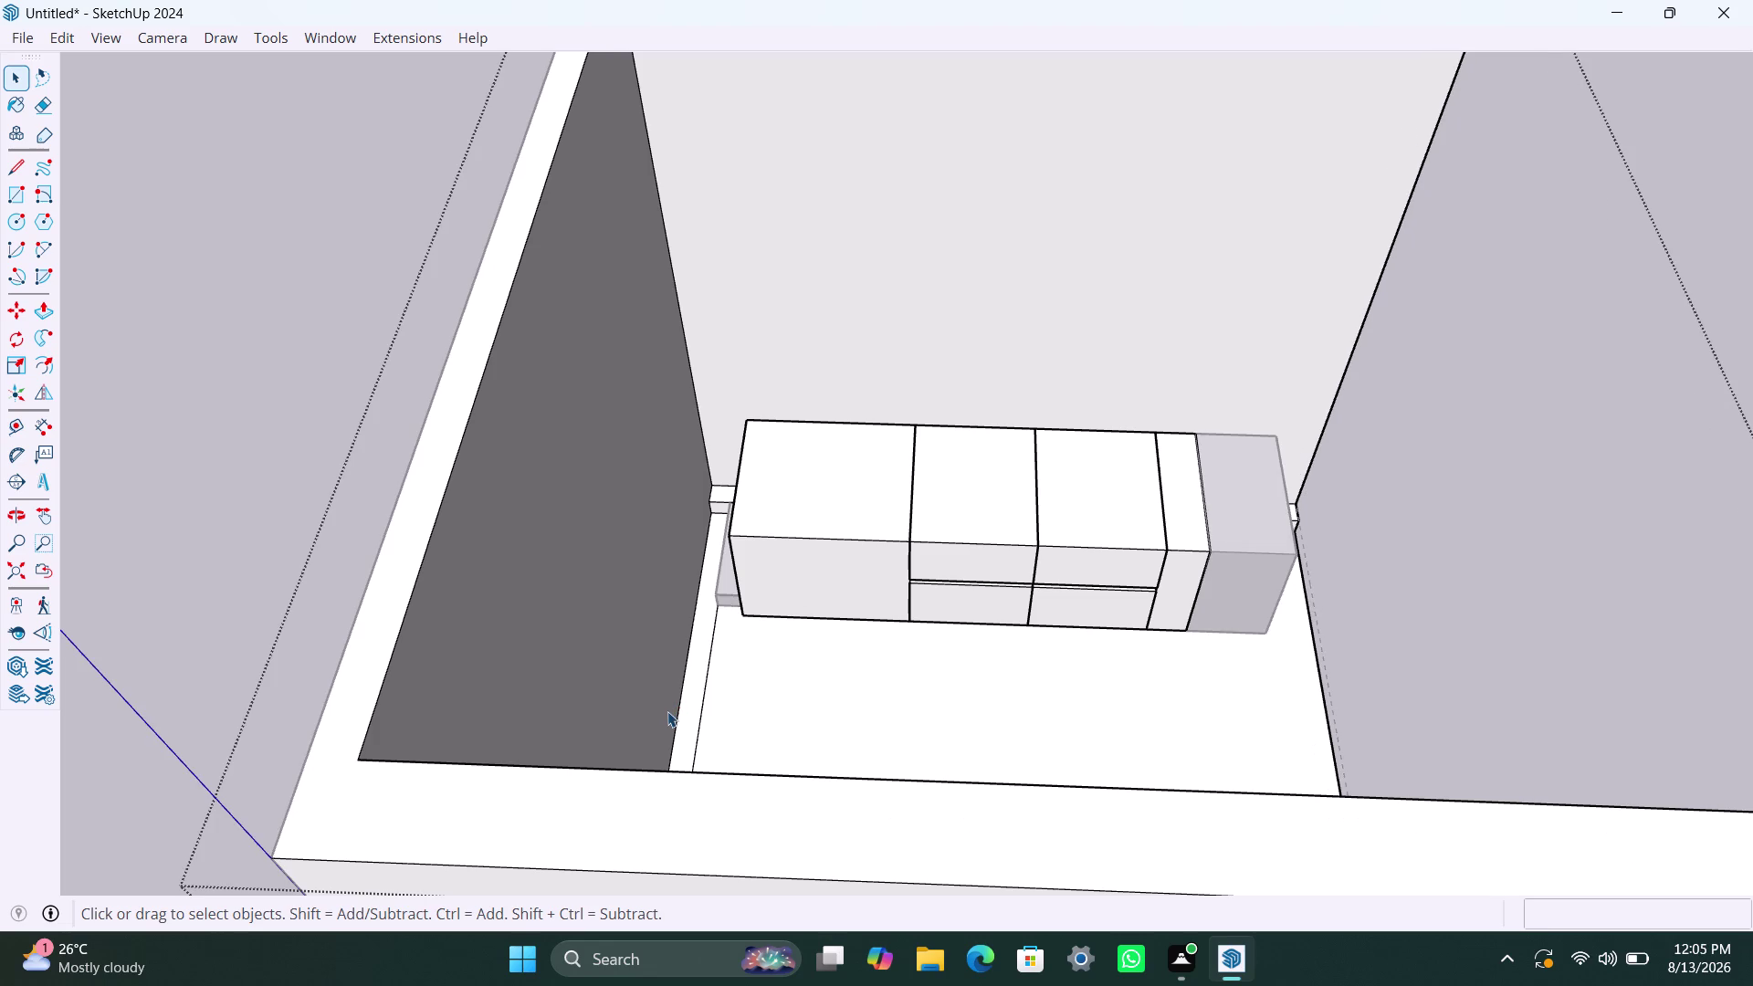
key(ctrl+z)
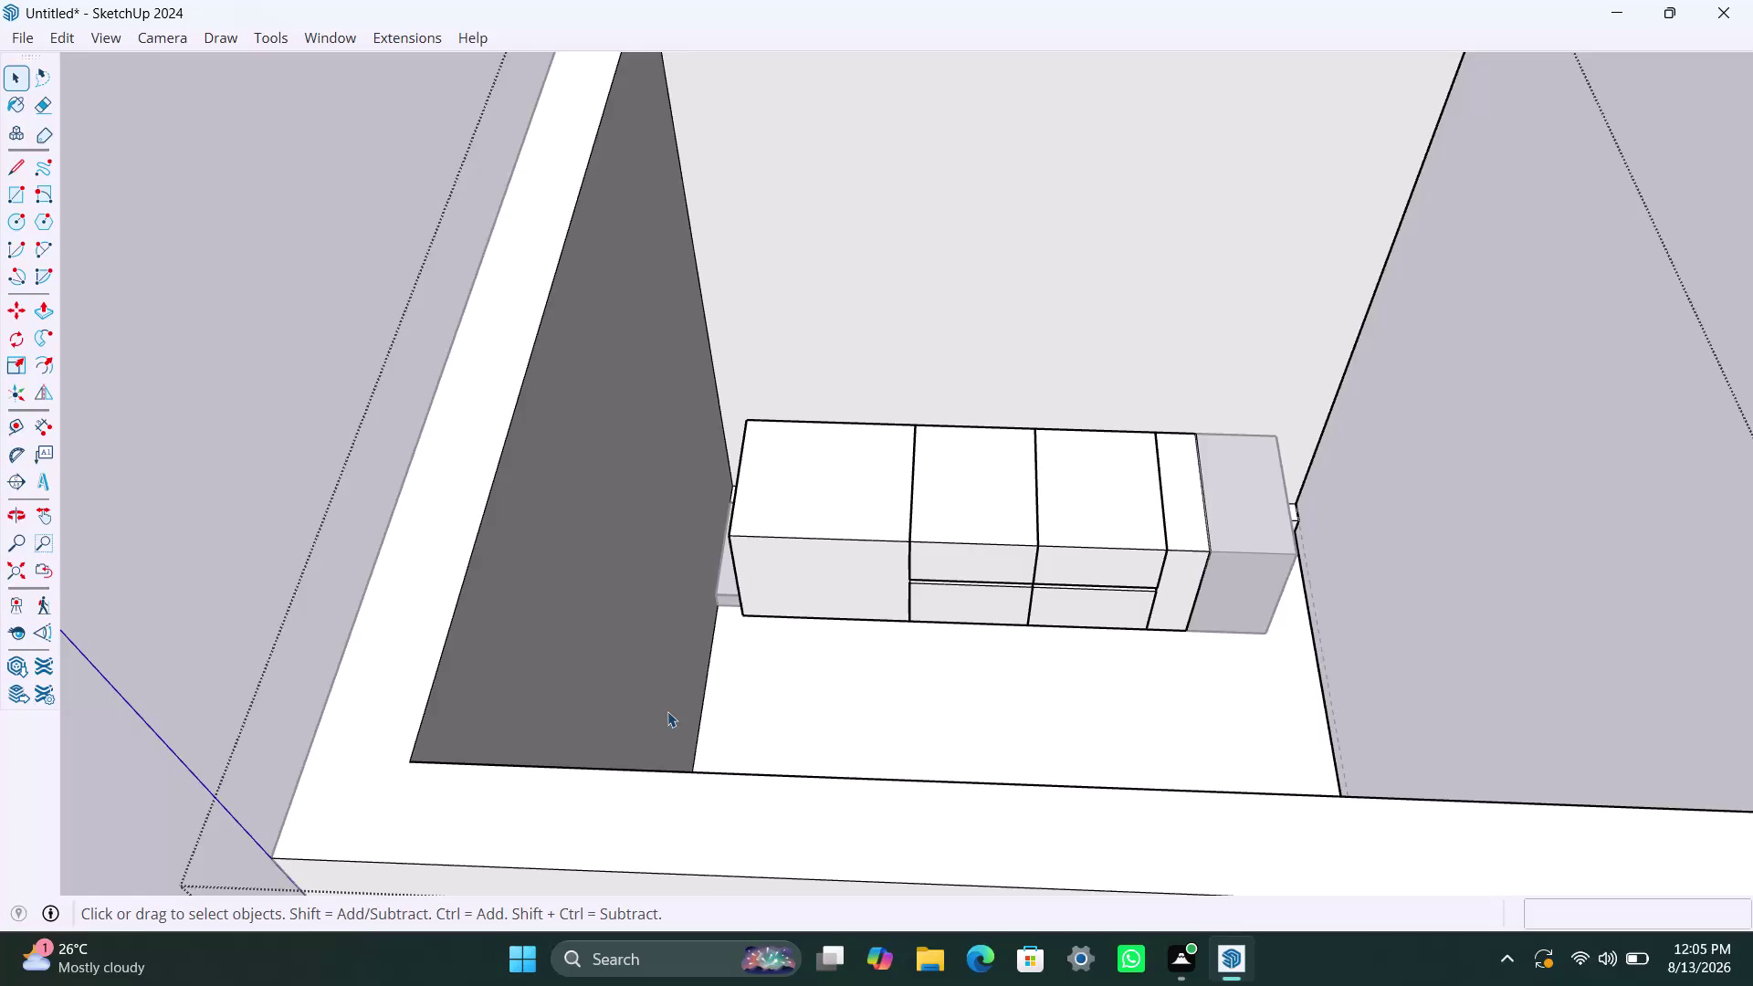
key(ctrl+z)
scroll(down, 3)
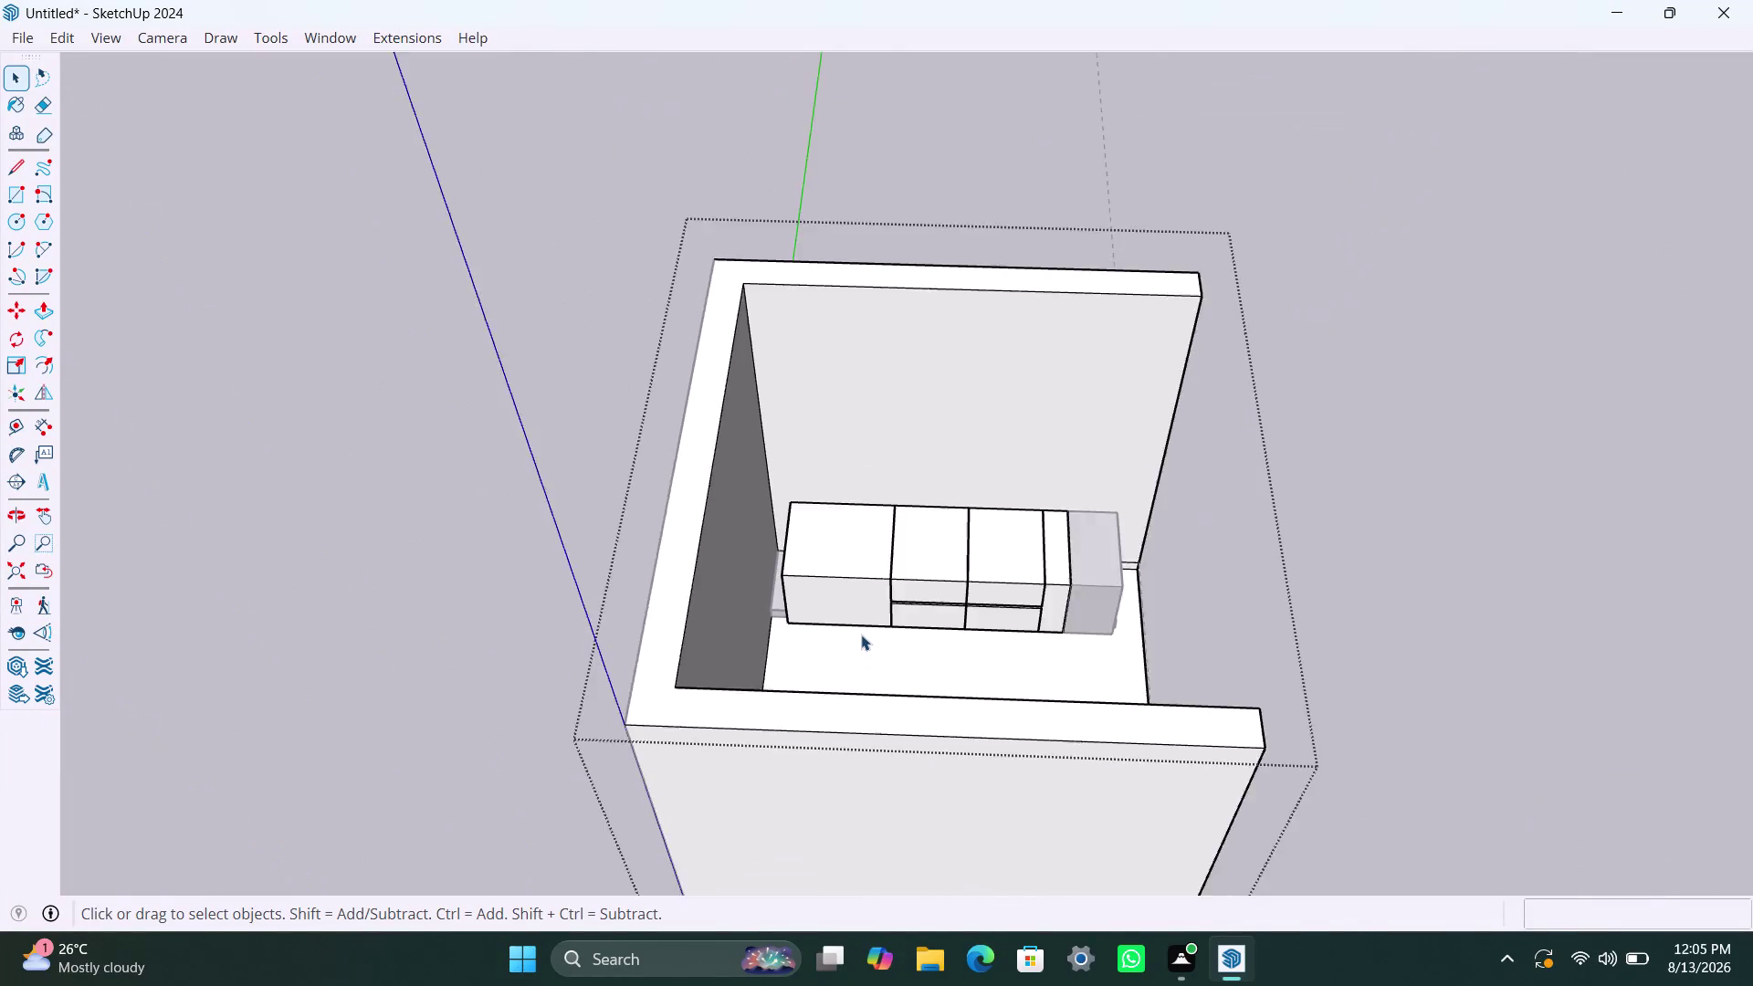
scroll(down, 3)
click(929, 771)
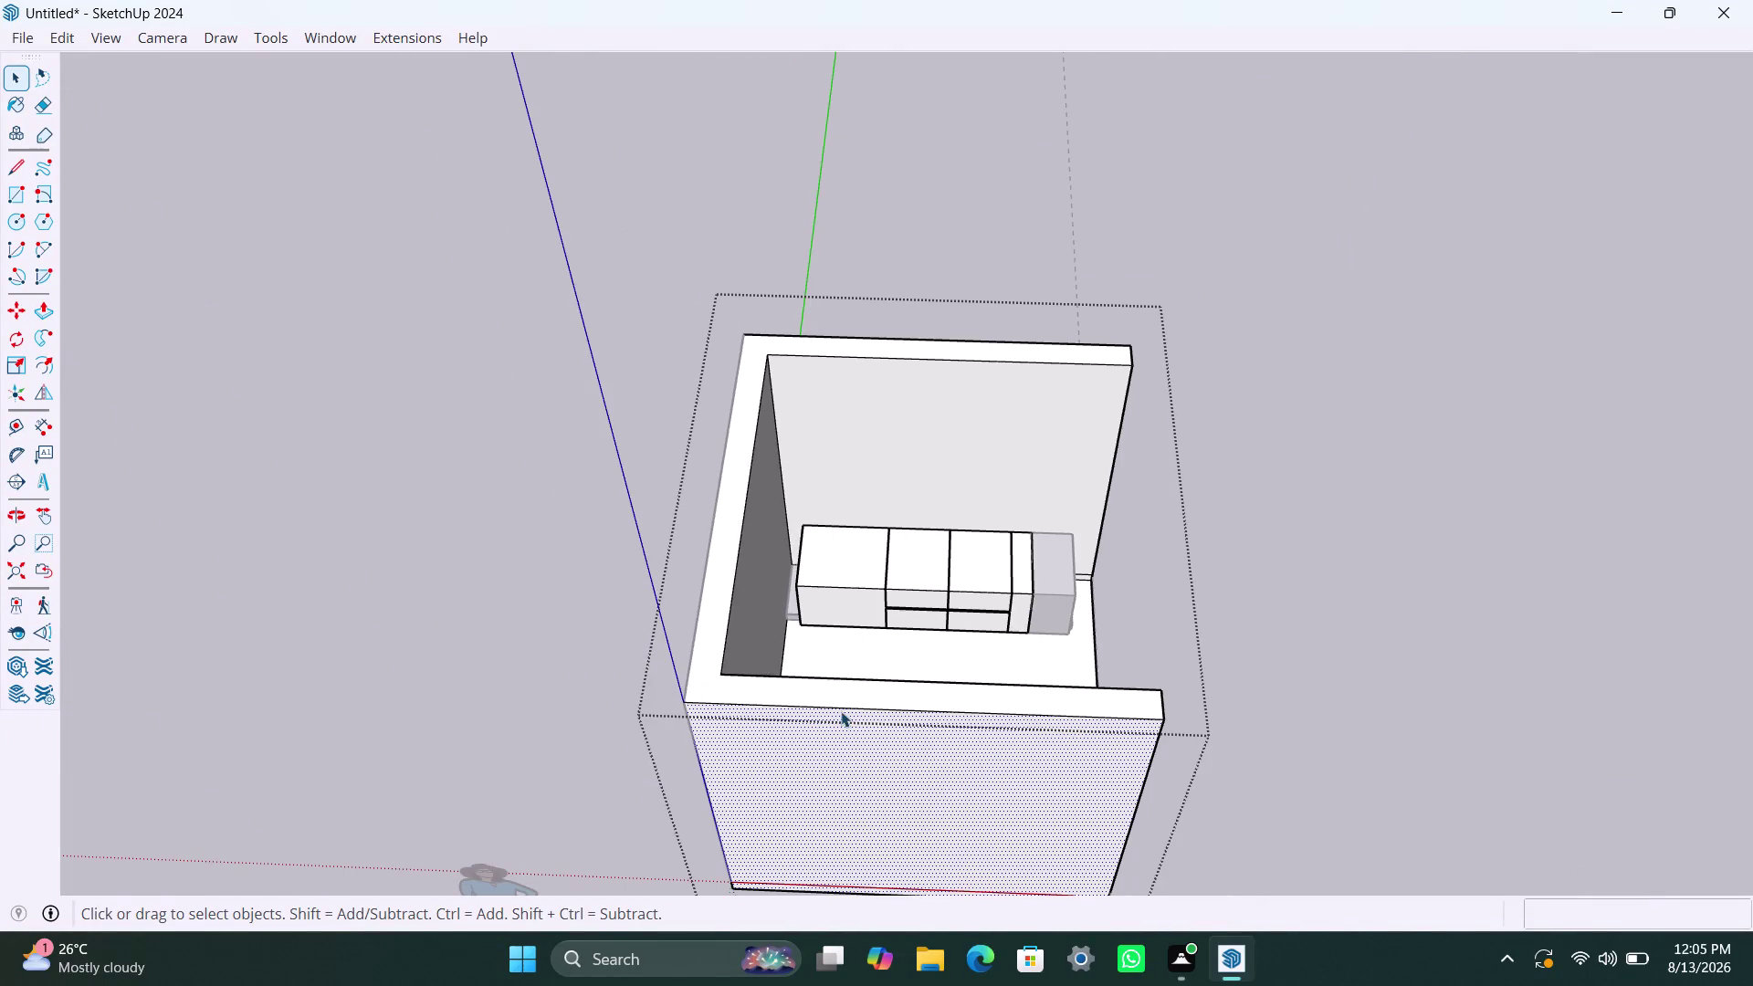
scroll(up, 3)
middle_drag(955, 706, 766, 771)
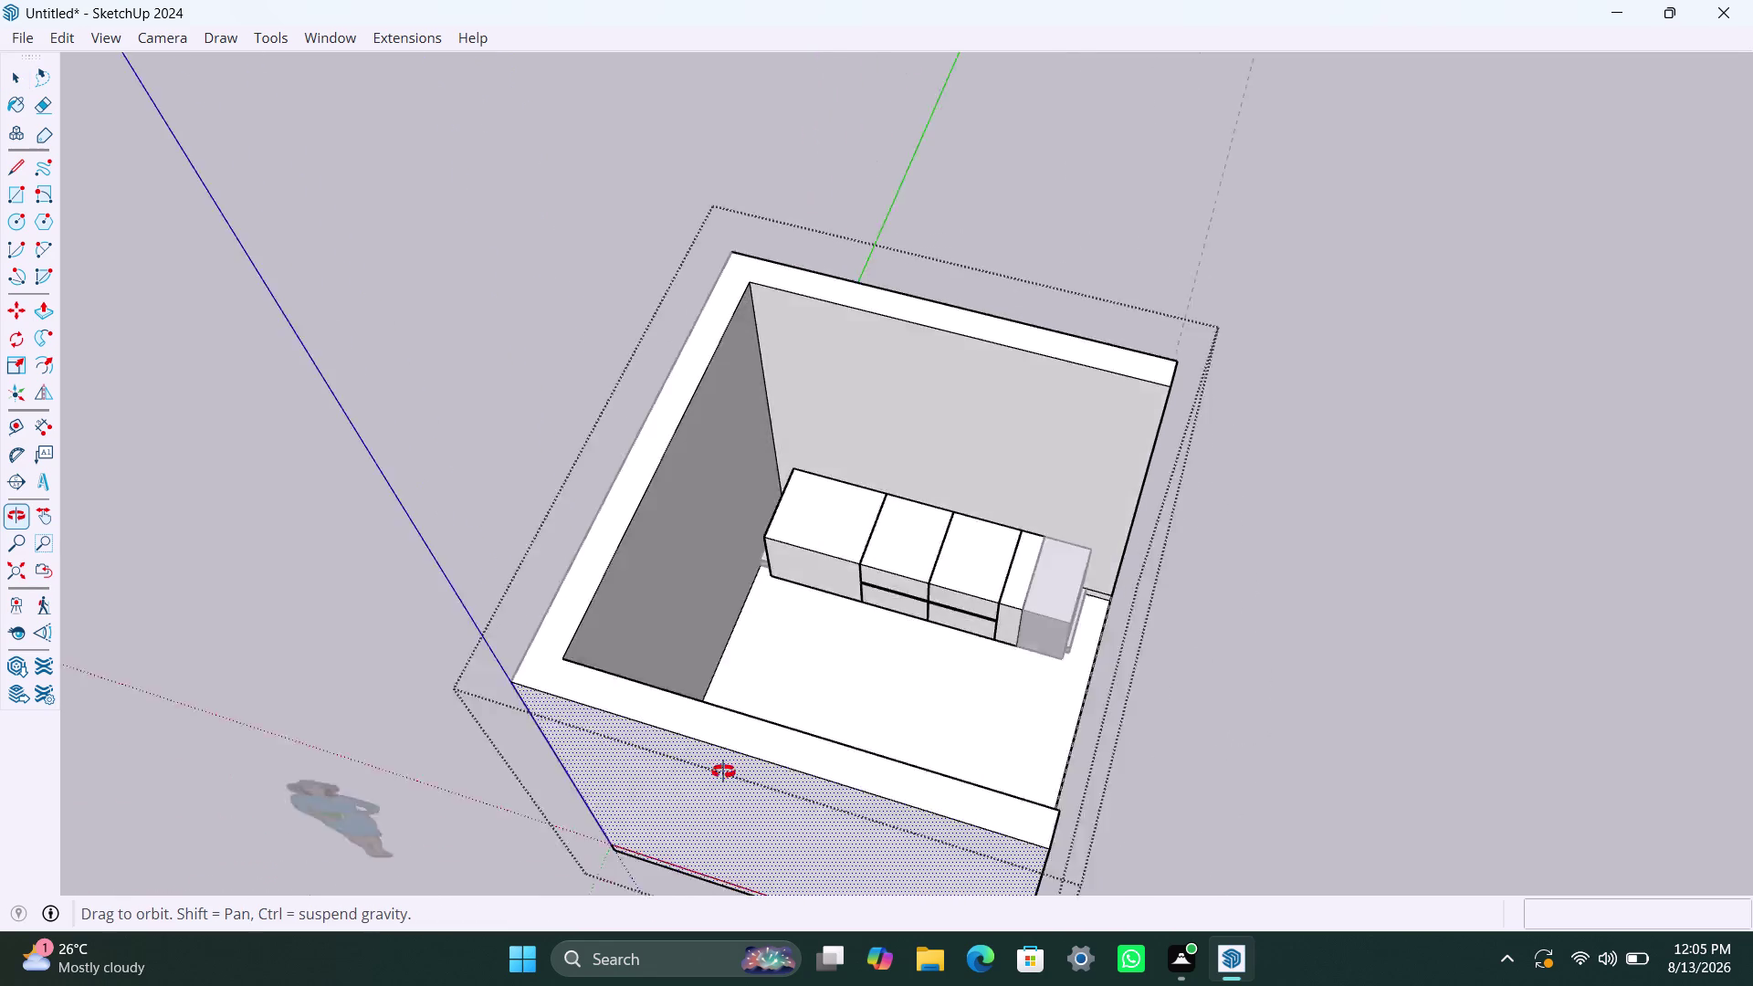
middle_drag(766, 771, 422, 747)
click(1285, 645)
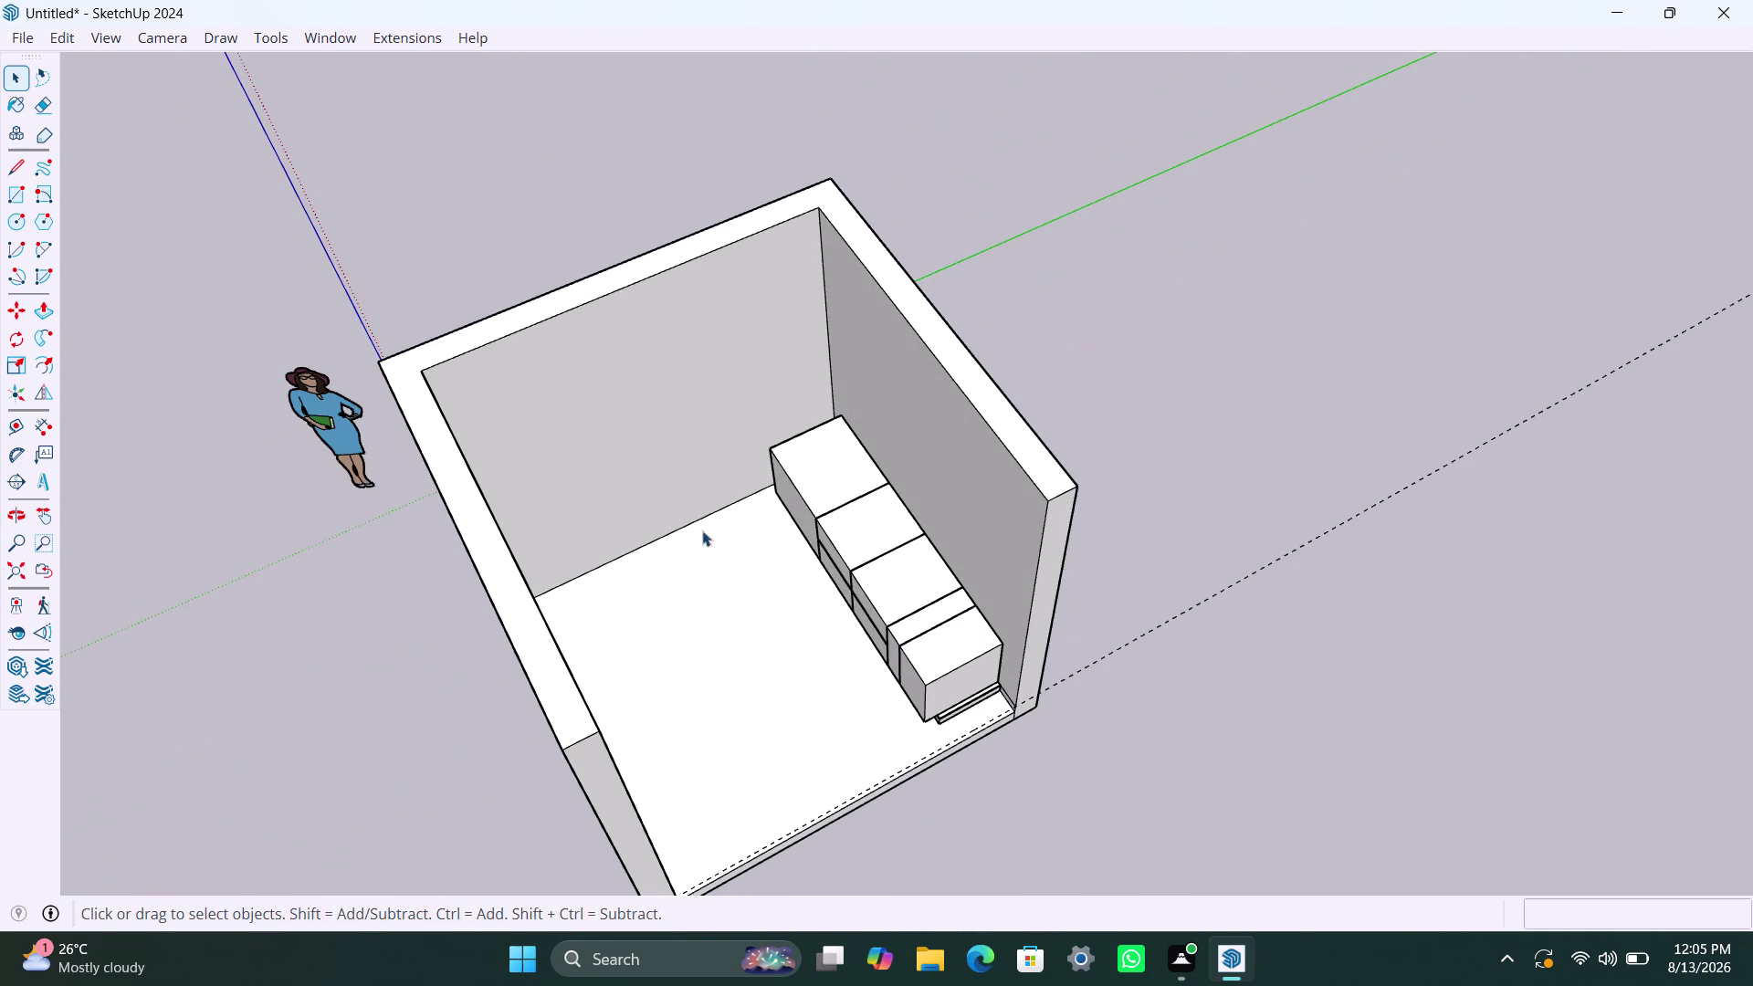
scroll(up, 3)
scroll(down, 3)
middle_drag(612, 538, 495, 550)
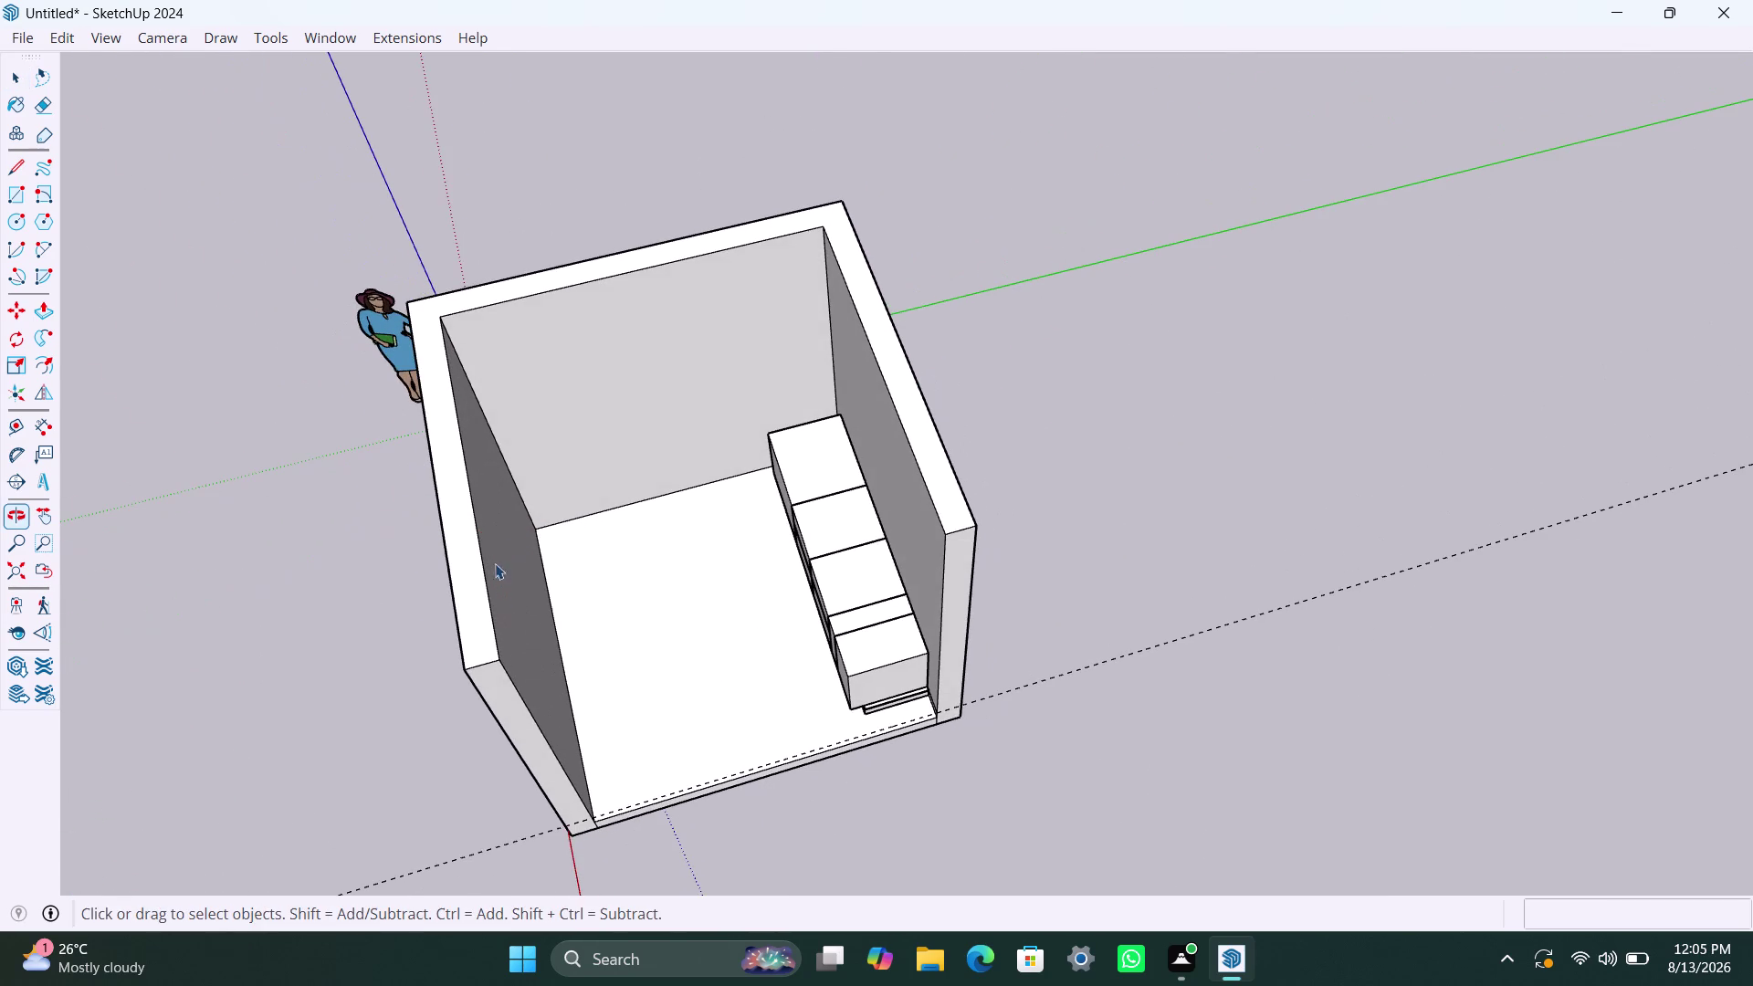
scroll(up, 3)
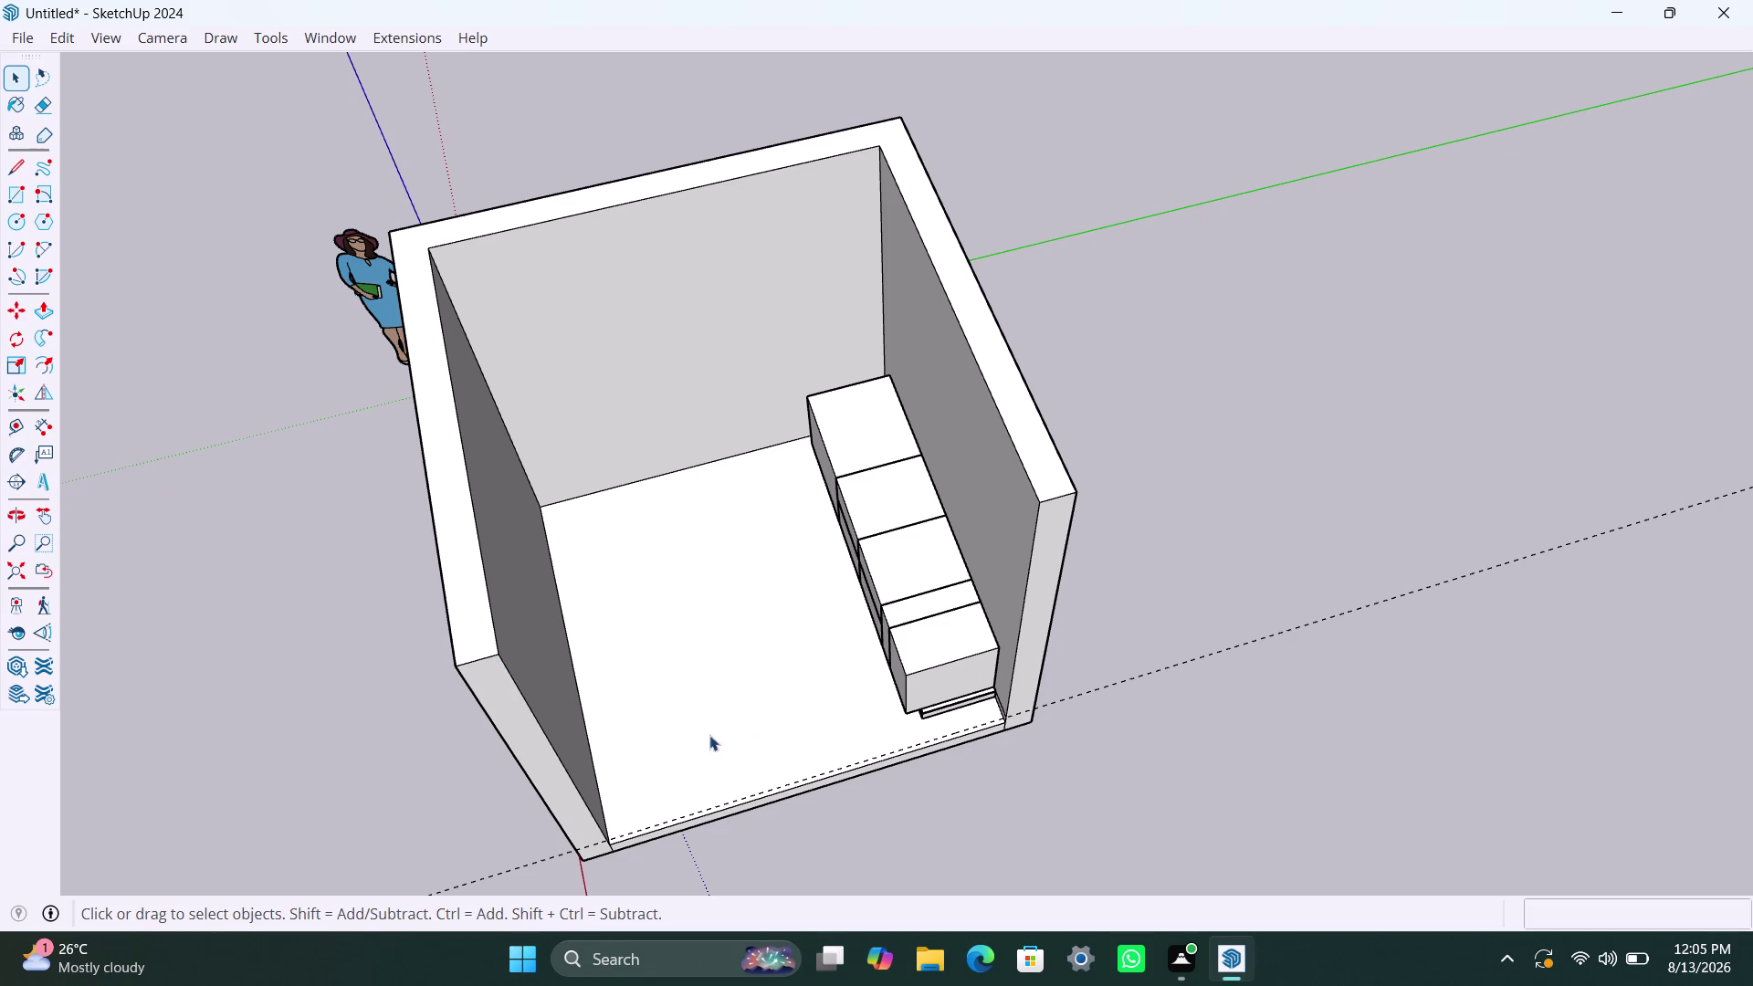
middle_drag(678, 737, 1250, 739)
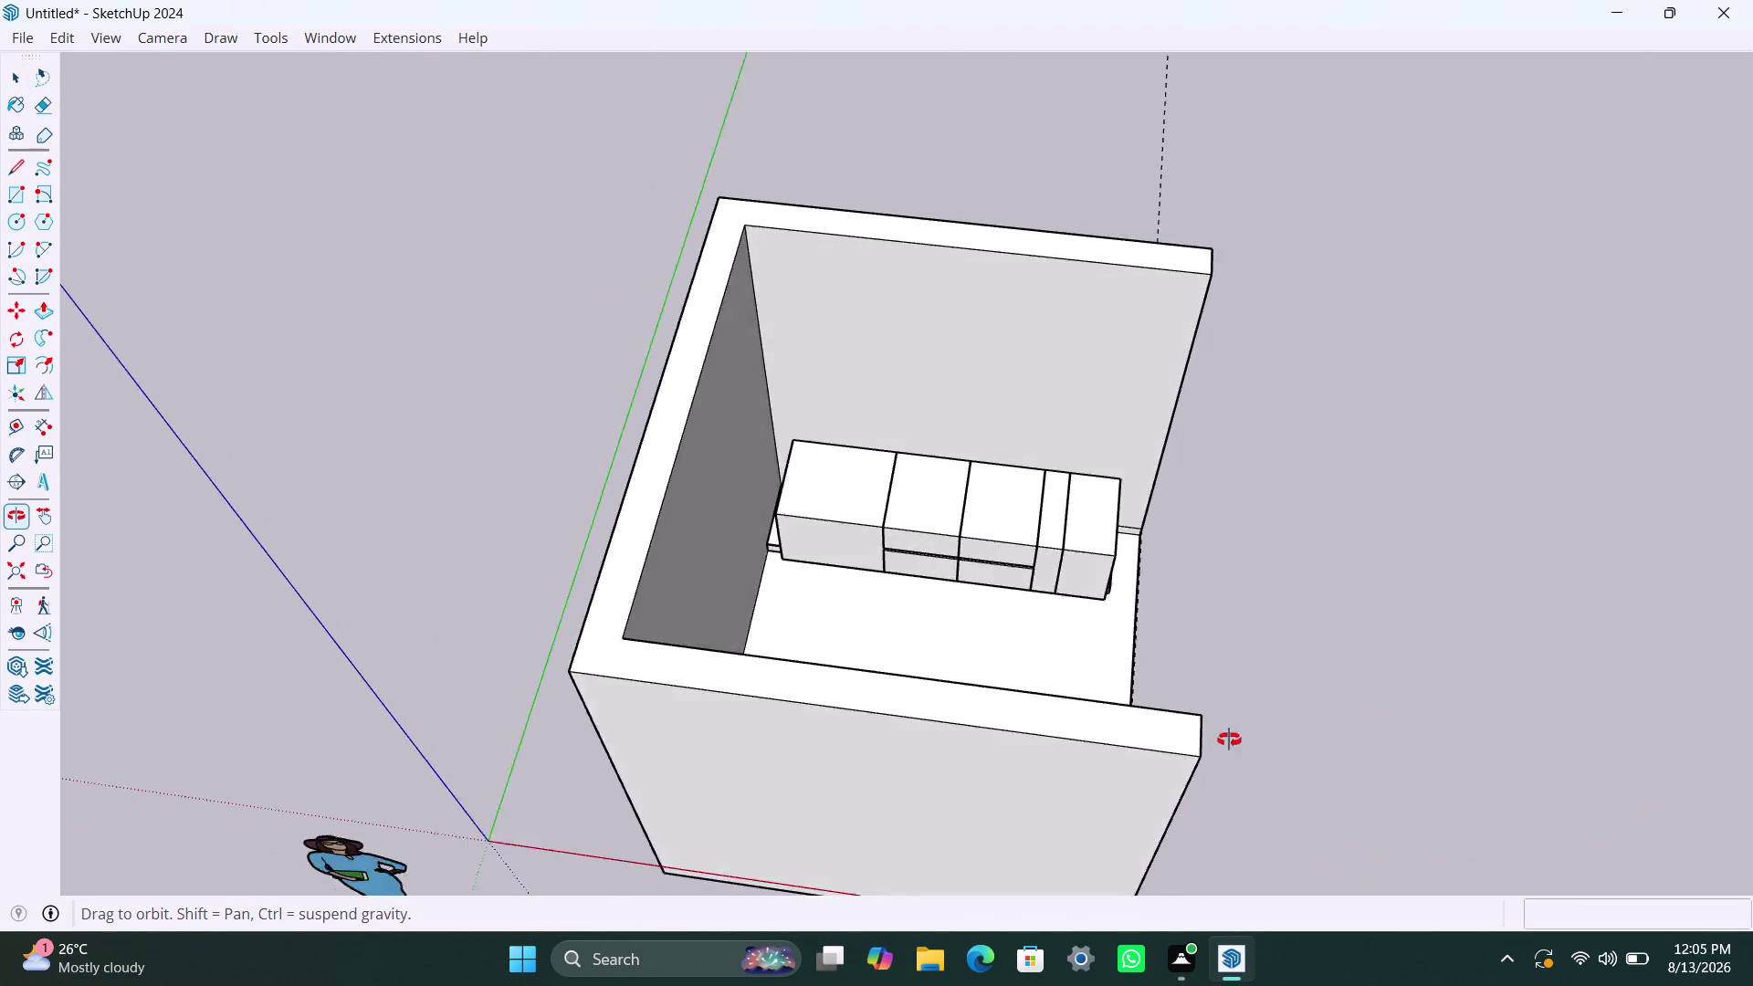
middle_drag(1250, 739, 1102, 735)
scroll(up, 3)
scroll(up, 3)
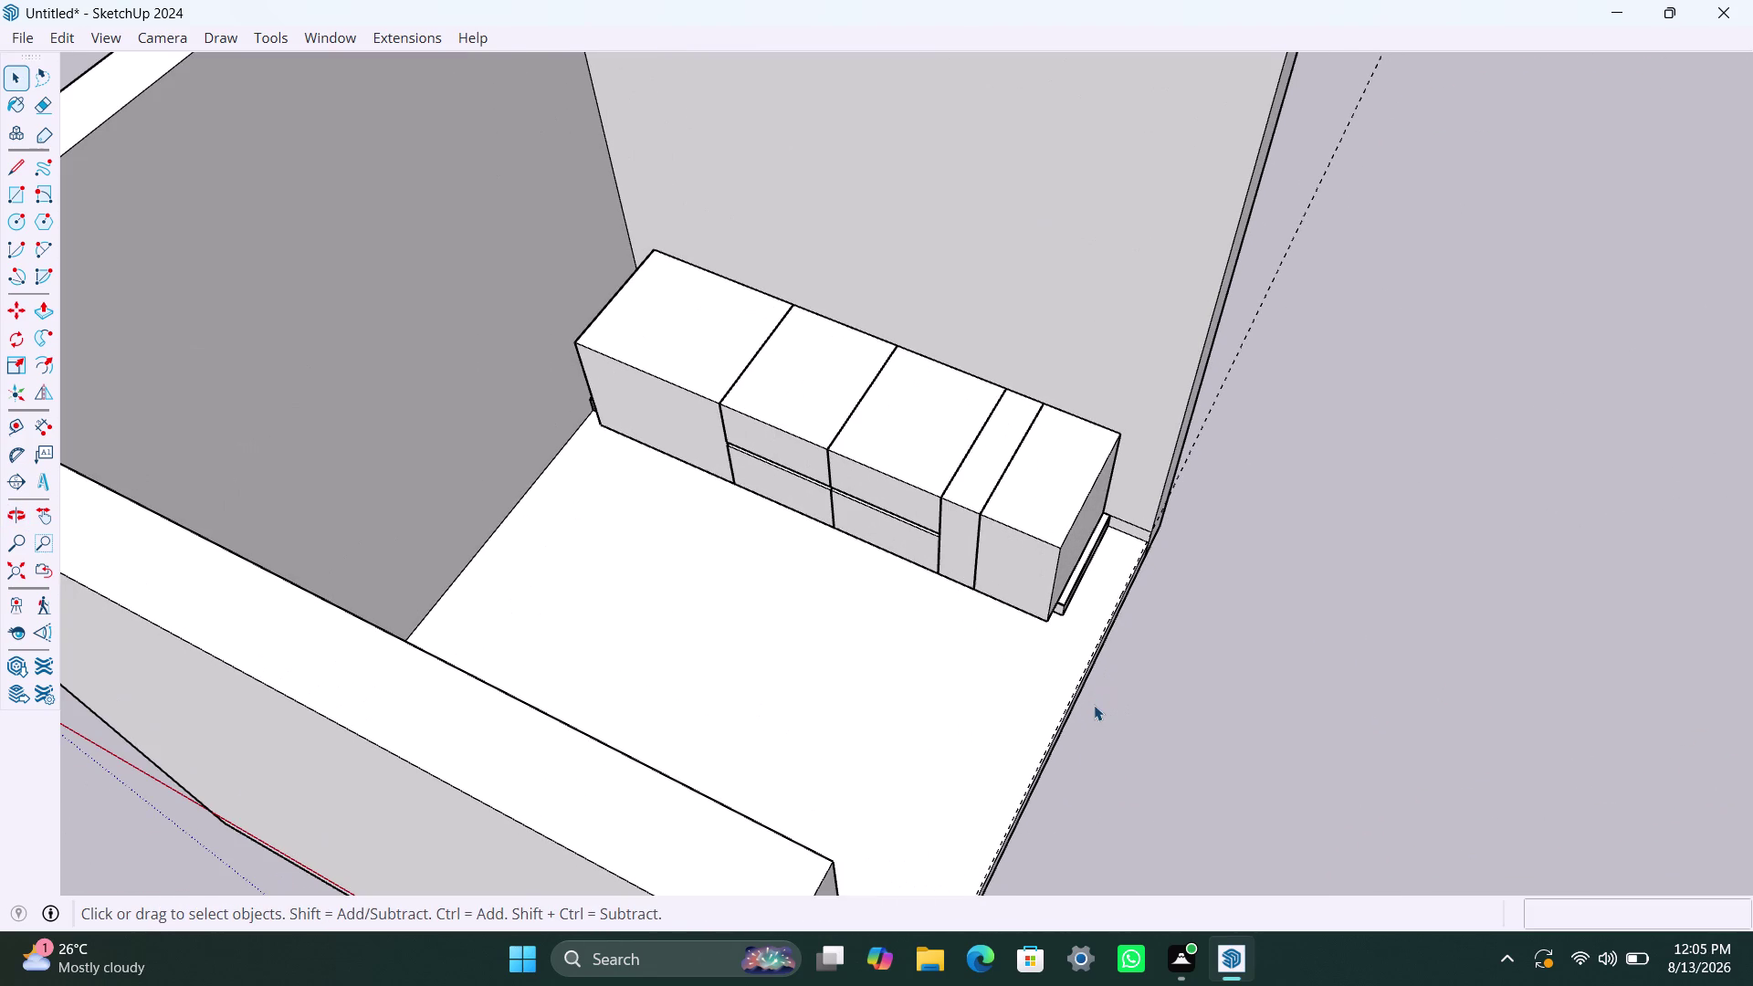
scroll(up, 3)
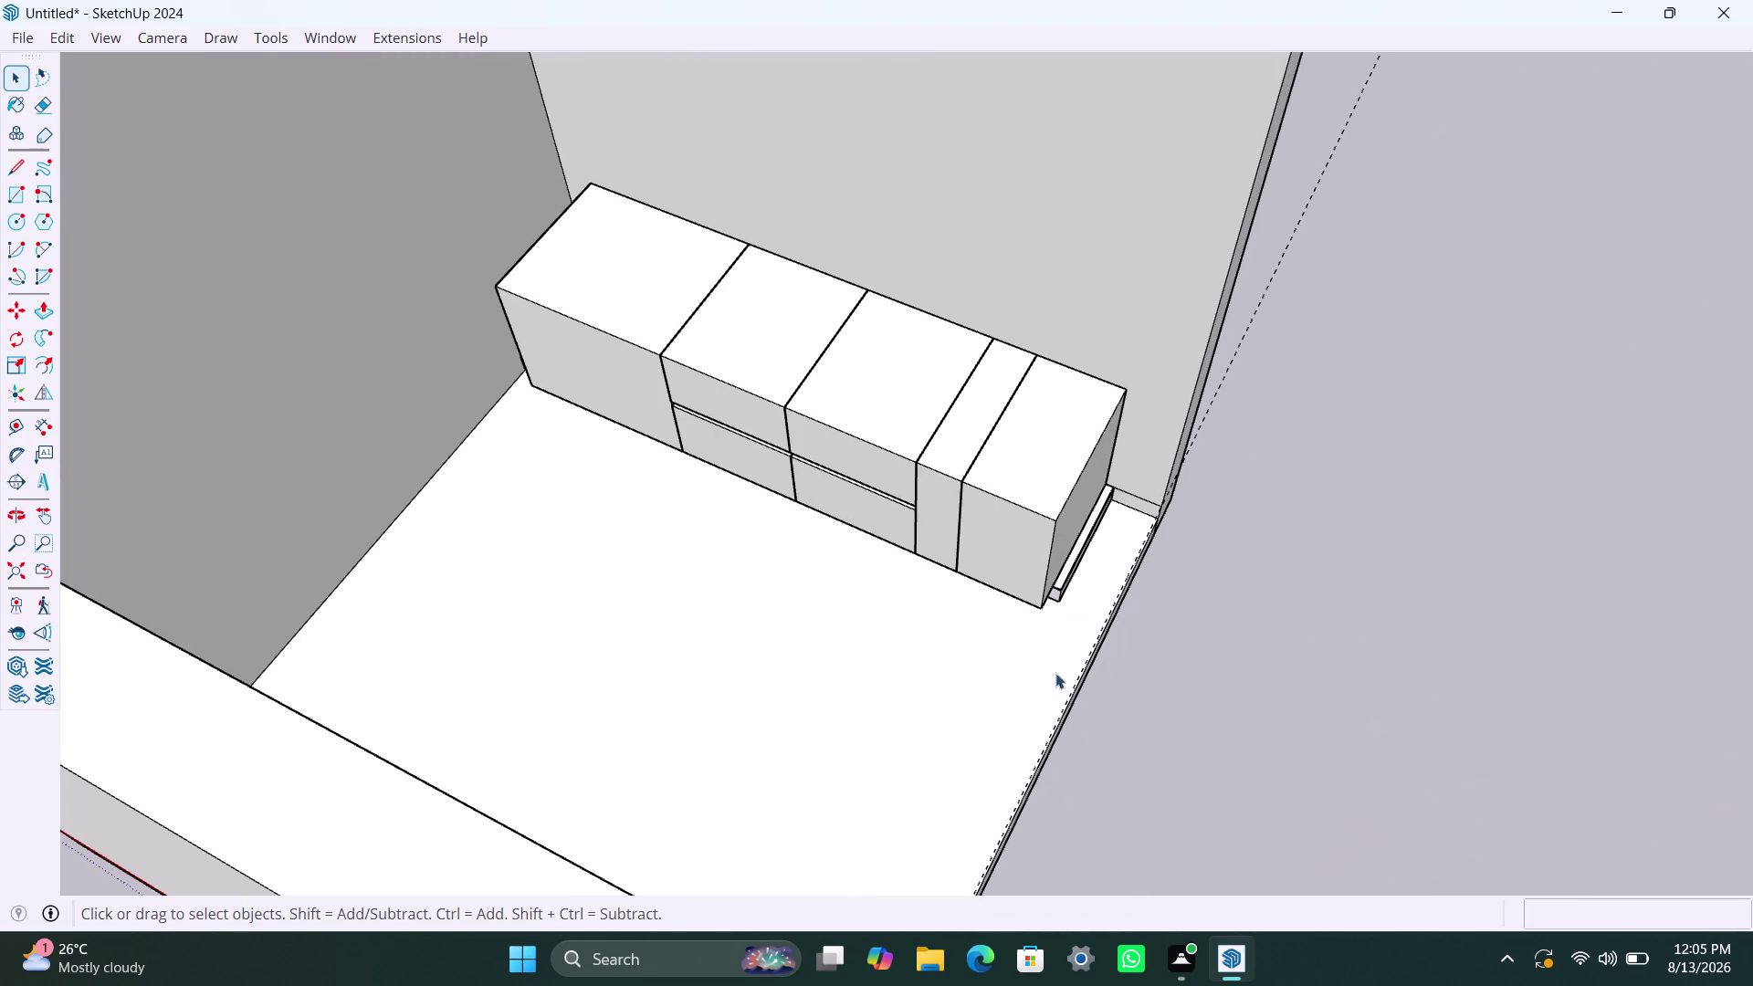
scroll(down, 3)
middle_drag(973, 711, 1151, 732)
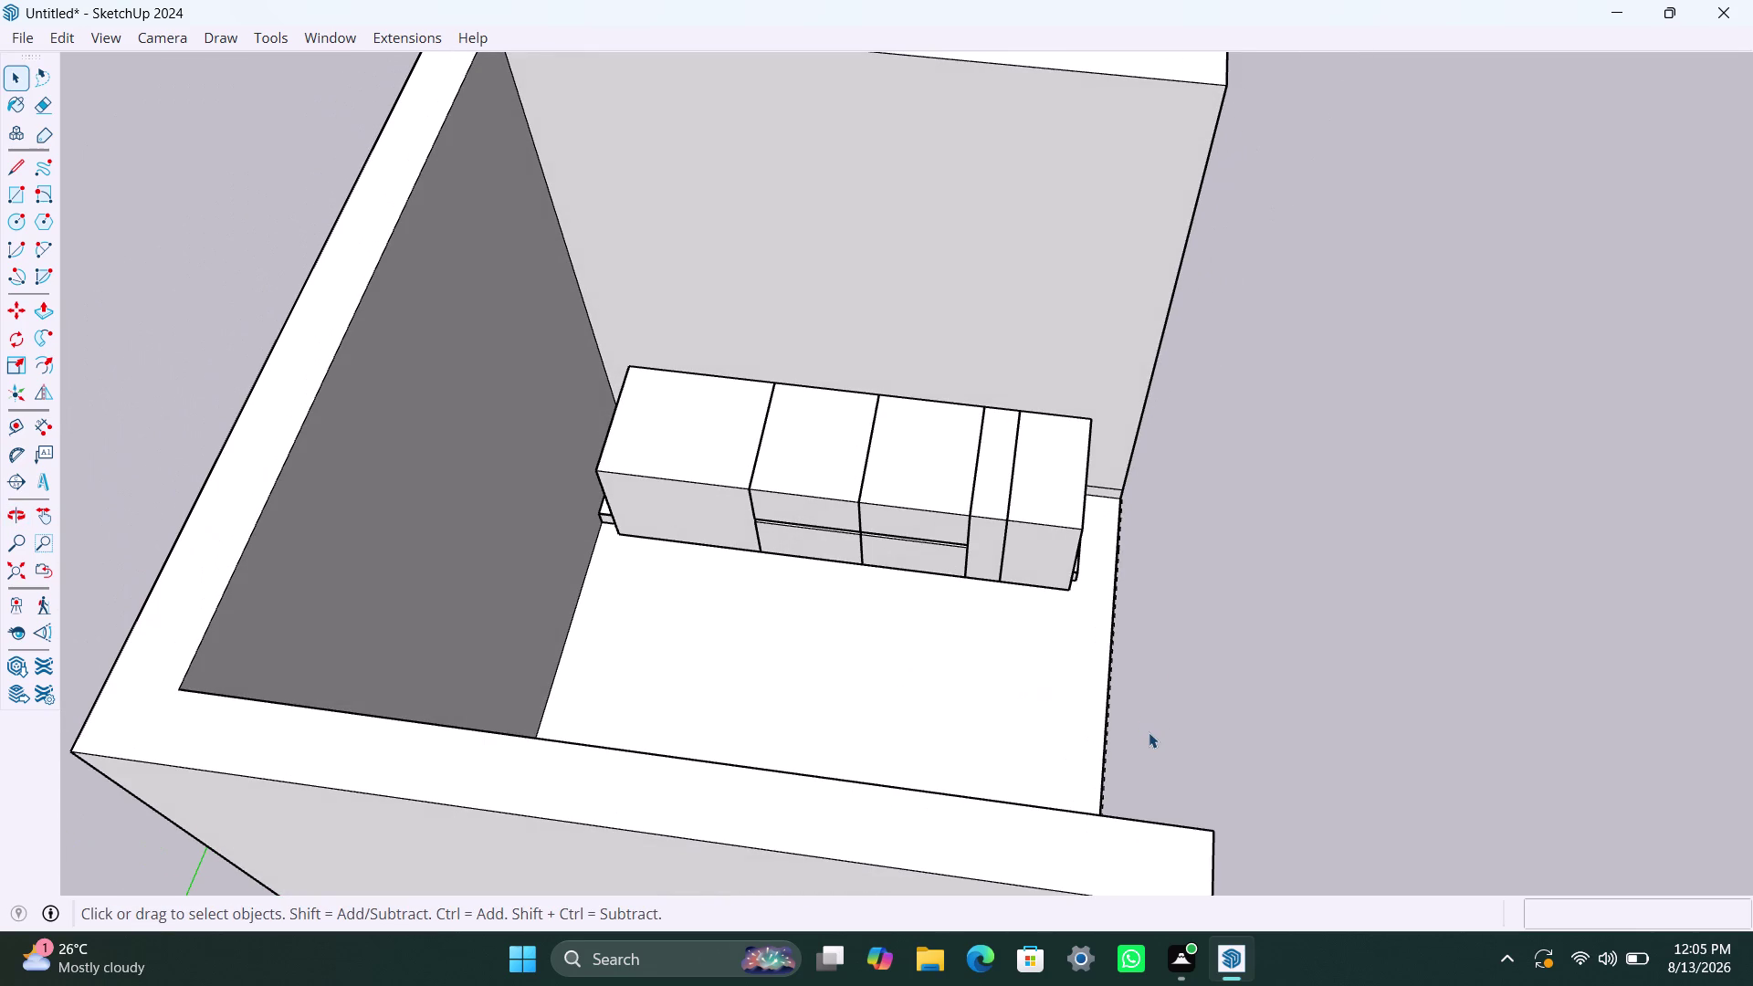